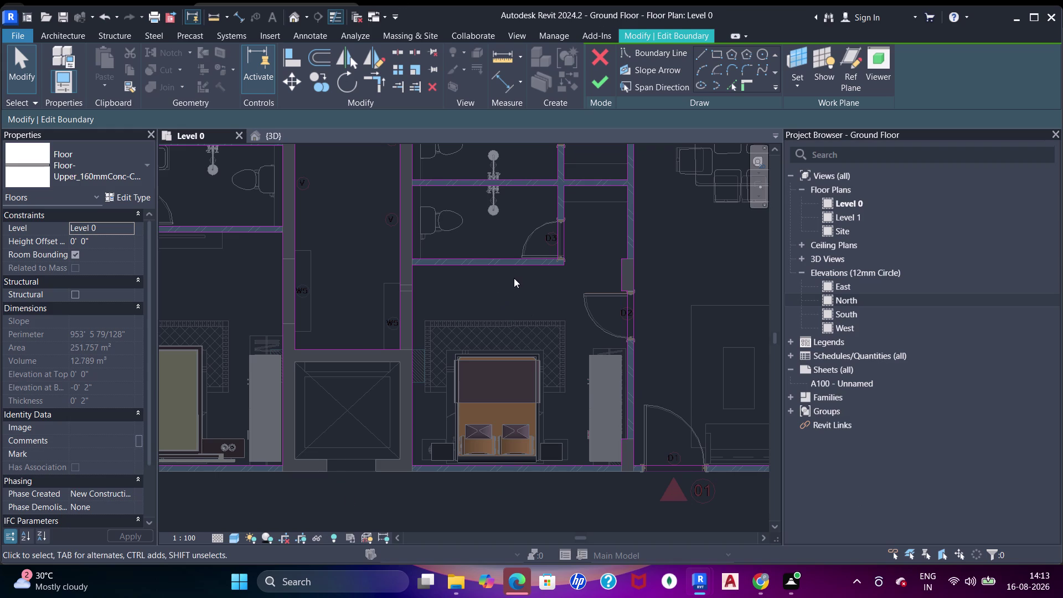
Choose the Rectangle boundary tool and start a rectangle at the bedroom wall corner.
scroll(down, 3)
middle_drag(519, 277, 517, 292)
scroll(up, 3)
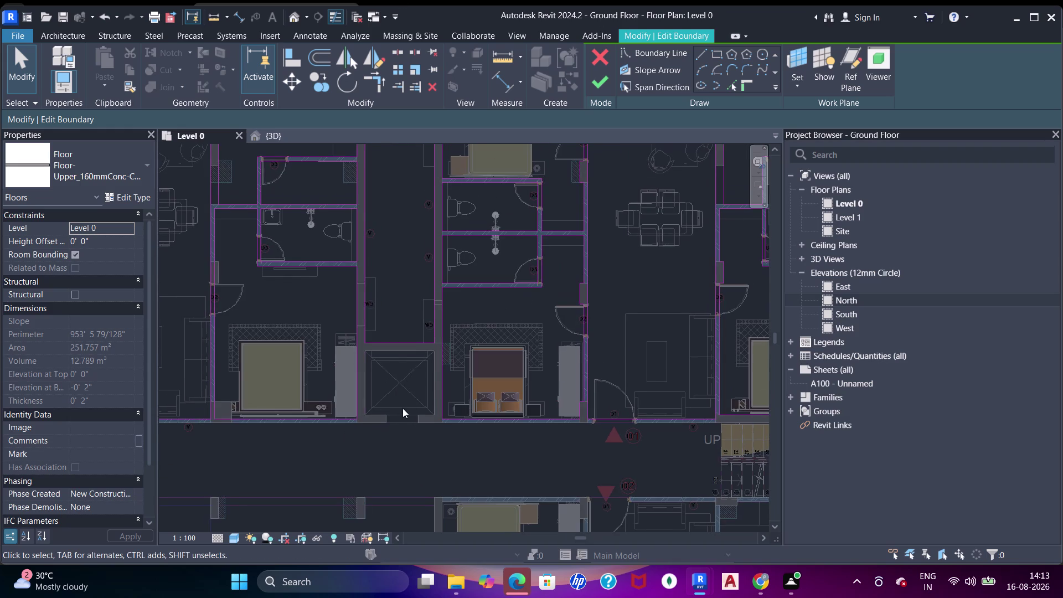
middle_drag(292, 289, 309, 300)
scroll(down, 3)
middle_drag(461, 282, 470, 181)
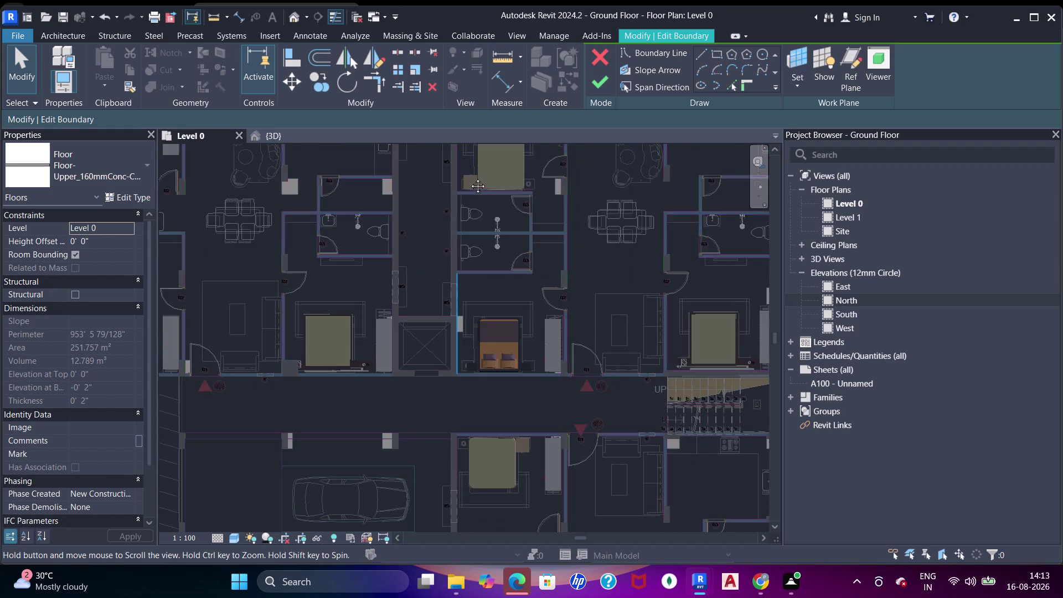
middle_drag(470, 182, 469, 177)
middle_drag(403, 358, 331, 222)
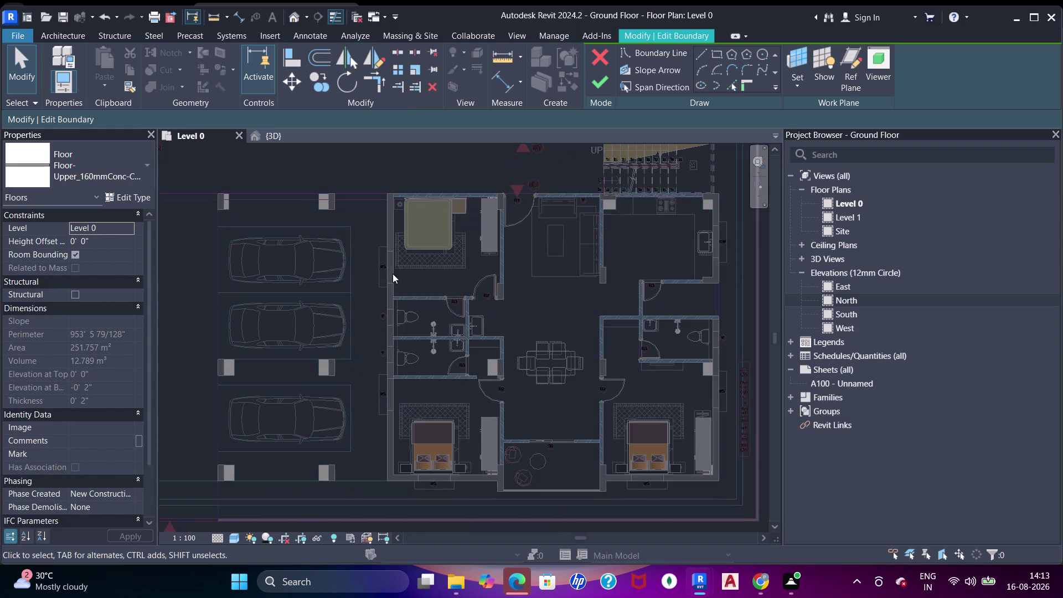
middle_drag(356, 284, 550, 283)
scroll(up, 3)
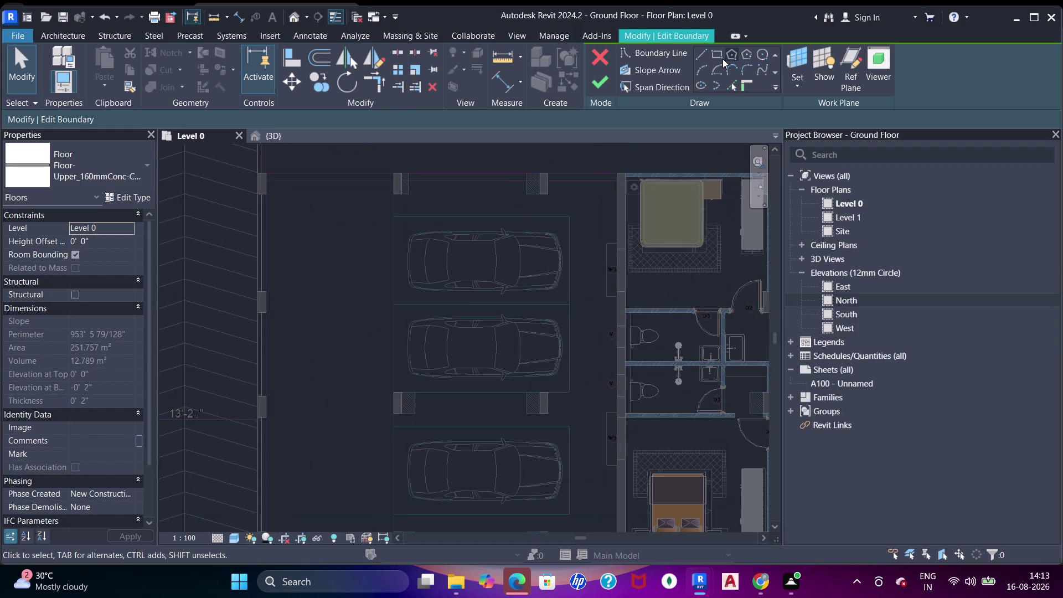
click(718, 57)
scroll(up, 3)
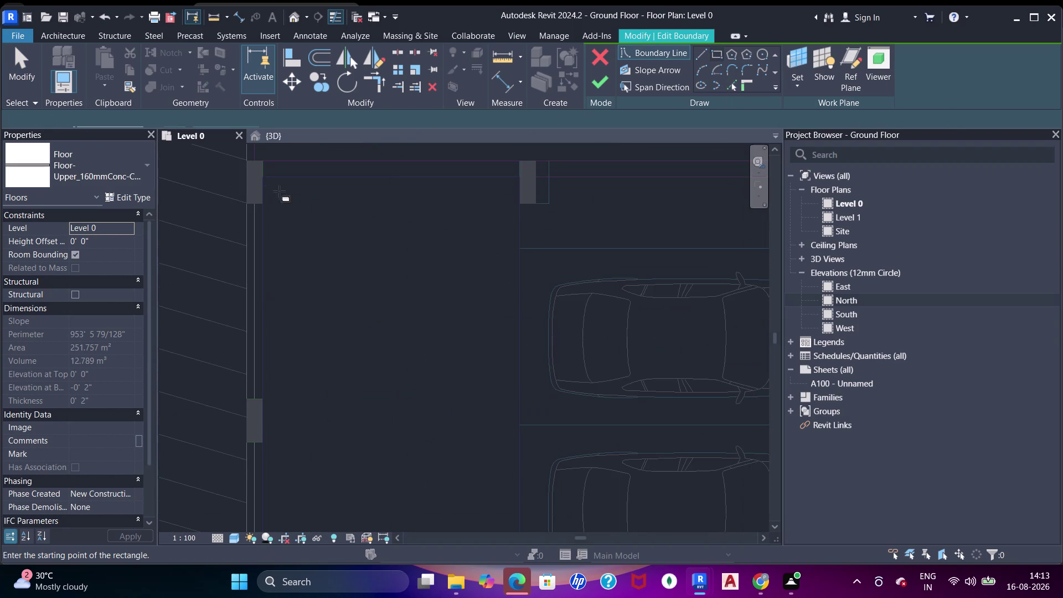
click(265, 176)
Finish that boundary rectangle at the wall endpoint beside the bed.
scroll(down, 3)
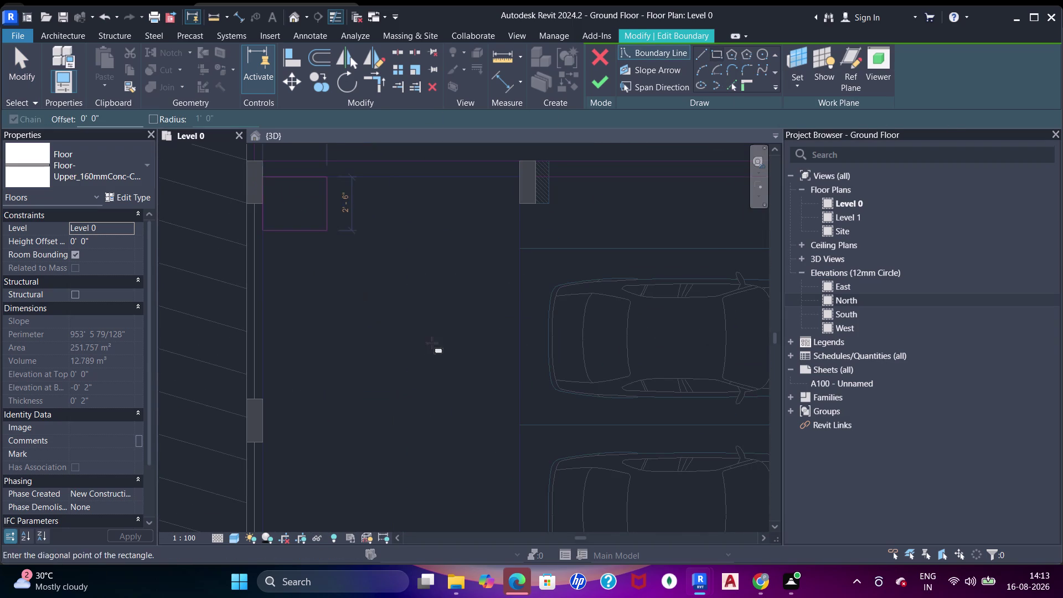
middle_drag(433, 344, 338, 234)
middle_drag(573, 384, 542, 259)
scroll(up, 3)
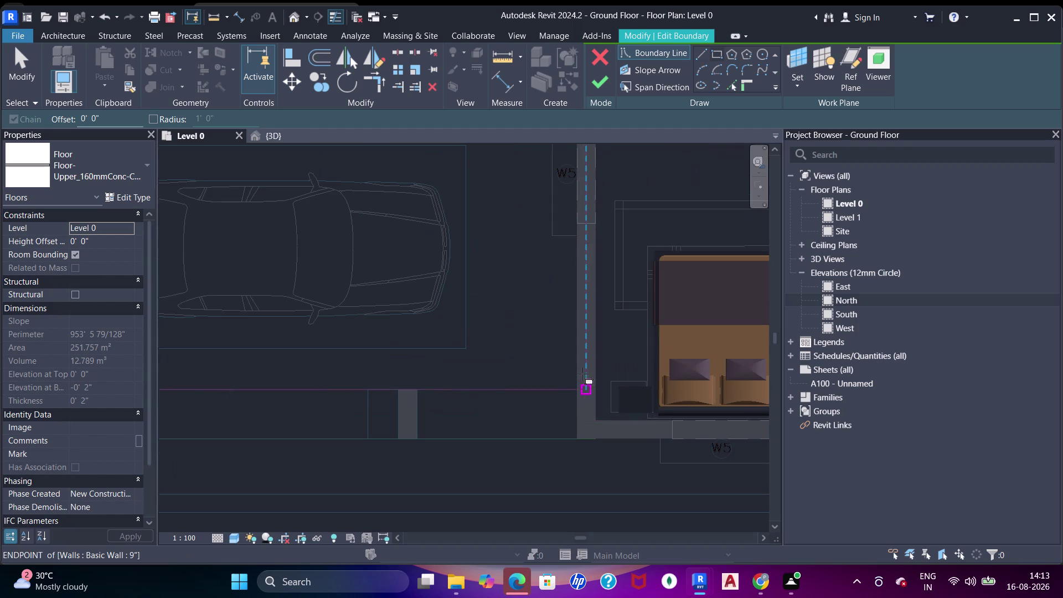
click(579, 434)
Start a second boundary rectangle at the upper bedroom's corner column midpoint.
scroll(down, 3)
middle_drag(589, 328, 420, 377)
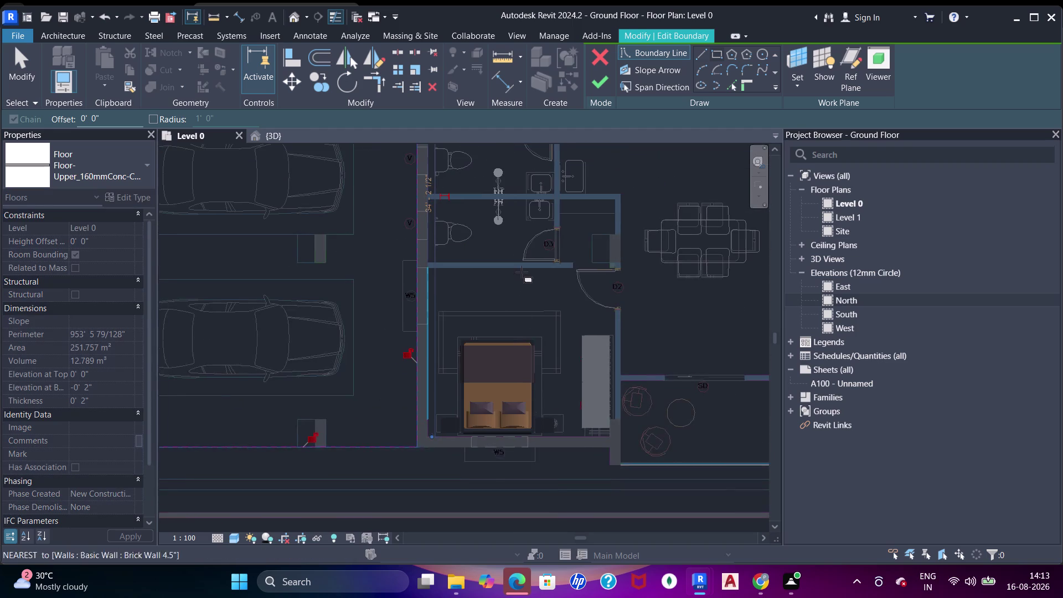
middle_drag(520, 281, 505, 357)
middle_drag(453, 226, 469, 313)
scroll(up, 3)
middle_drag(451, 218, 460, 266)
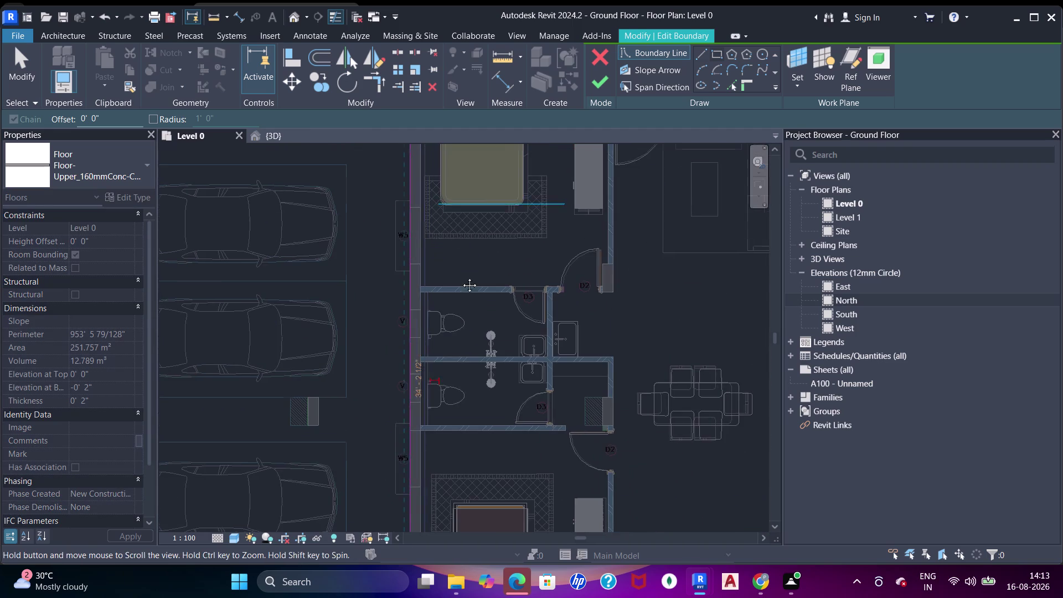
middle_drag(461, 266, 466, 340)
scroll(up, 3)
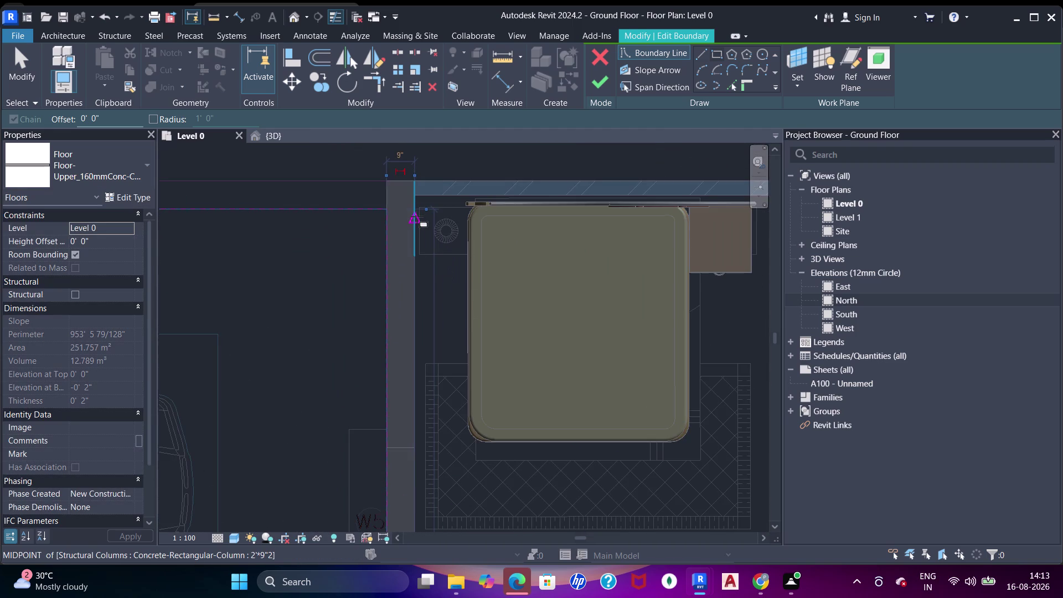
scroll(up, 3)
click(414, 169)
Close the second rectangle at the column beside door D2.
scroll(down, 3)
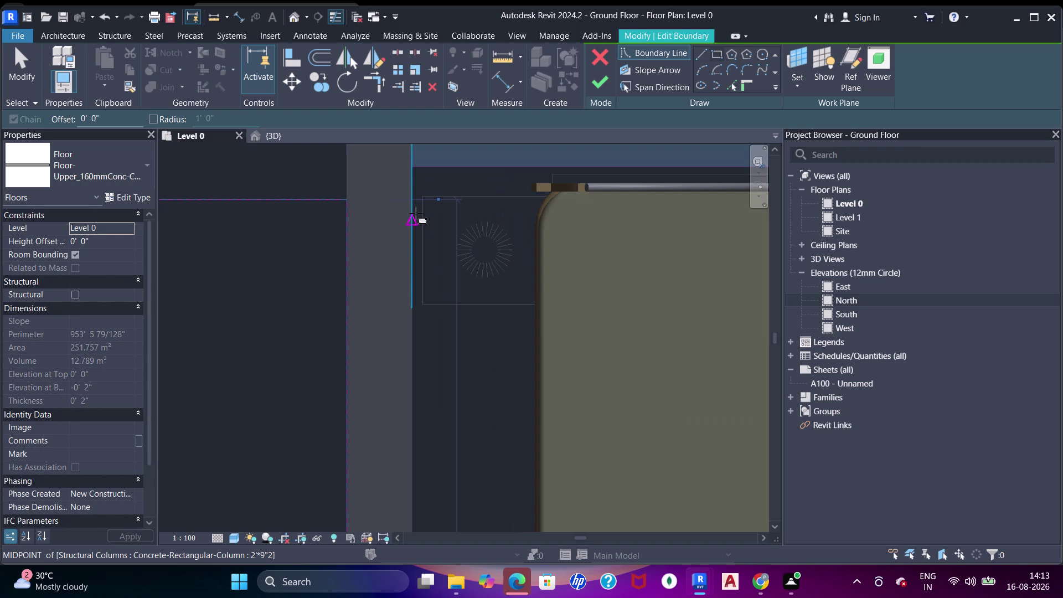
middle_drag(585, 387, 492, 282)
scroll(down, 3)
middle_drag(609, 399, 479, 245)
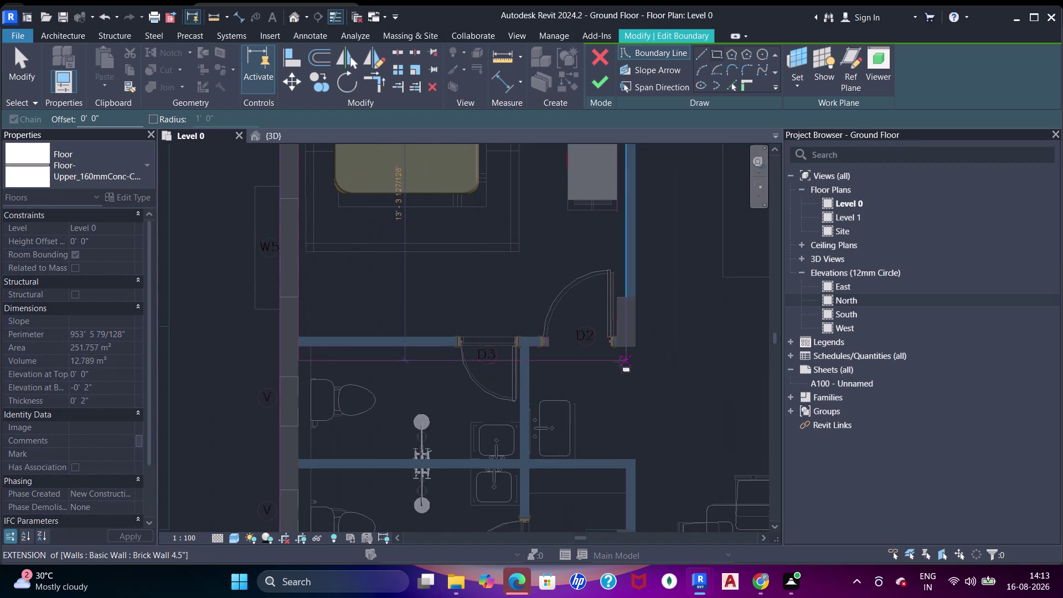
scroll(up, 3)
scroll(up, 3)
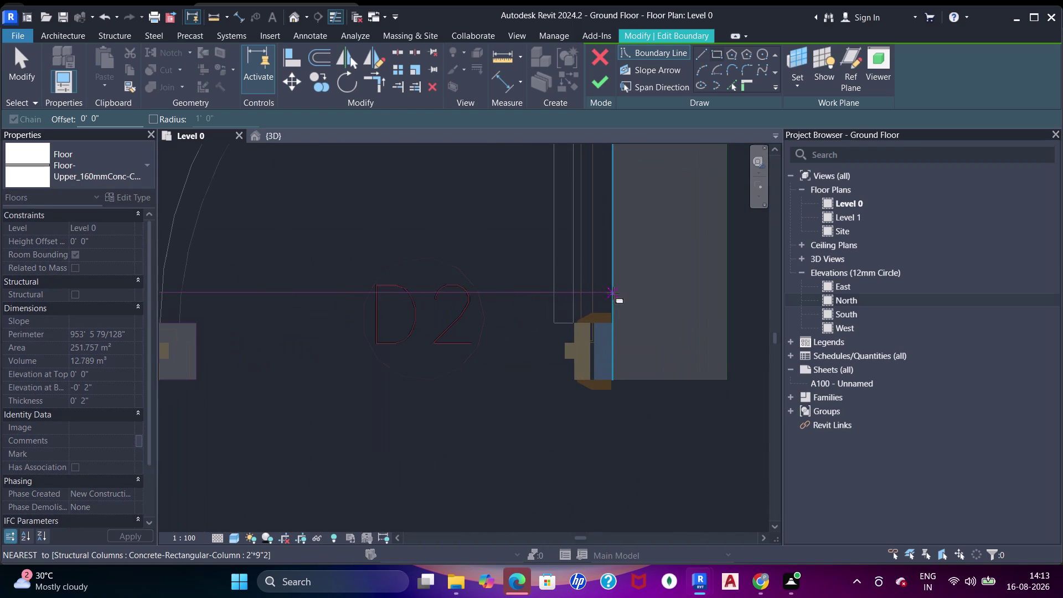
click(611, 323)
scroll(up, 3)
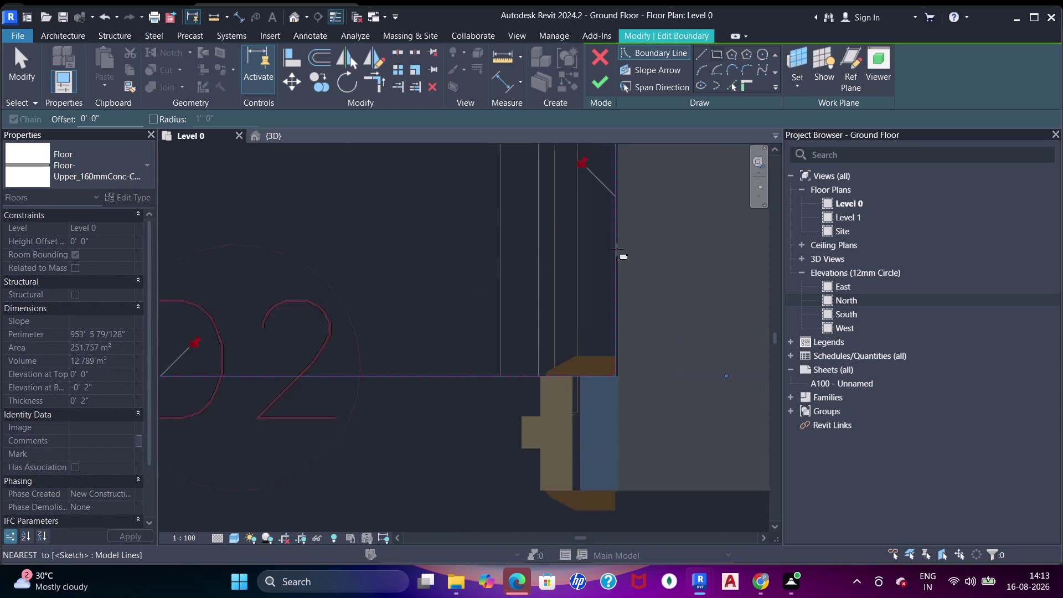
scroll(up, 3)
scroll(down, 3)
middle_drag(653, 187, 618, 375)
scroll(up, 3)
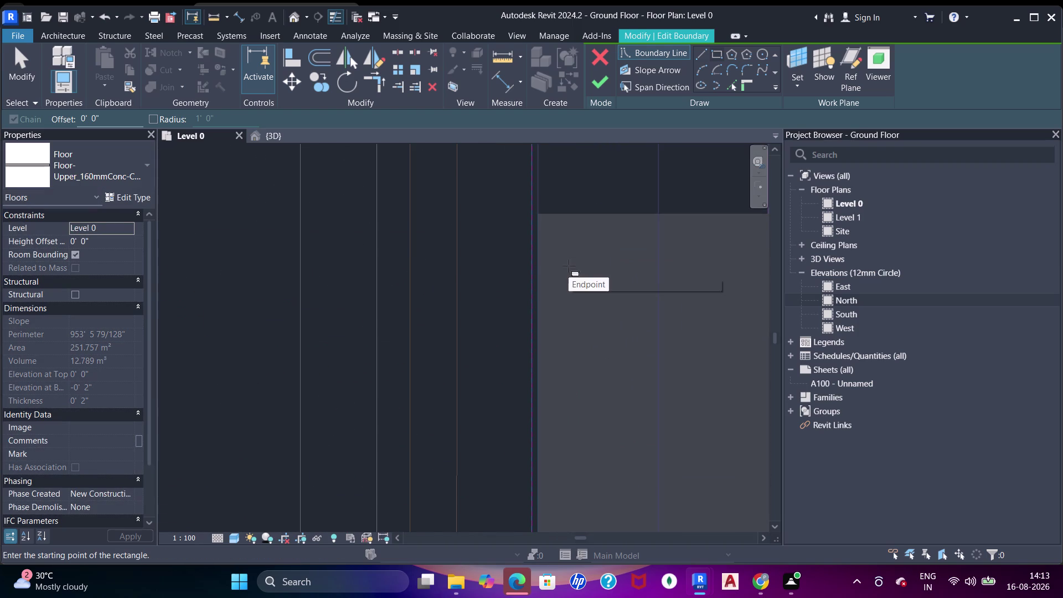
Align a boundary sketch line to the nearby column face.
key(a)
key(a)
key(a)
click(540, 256)
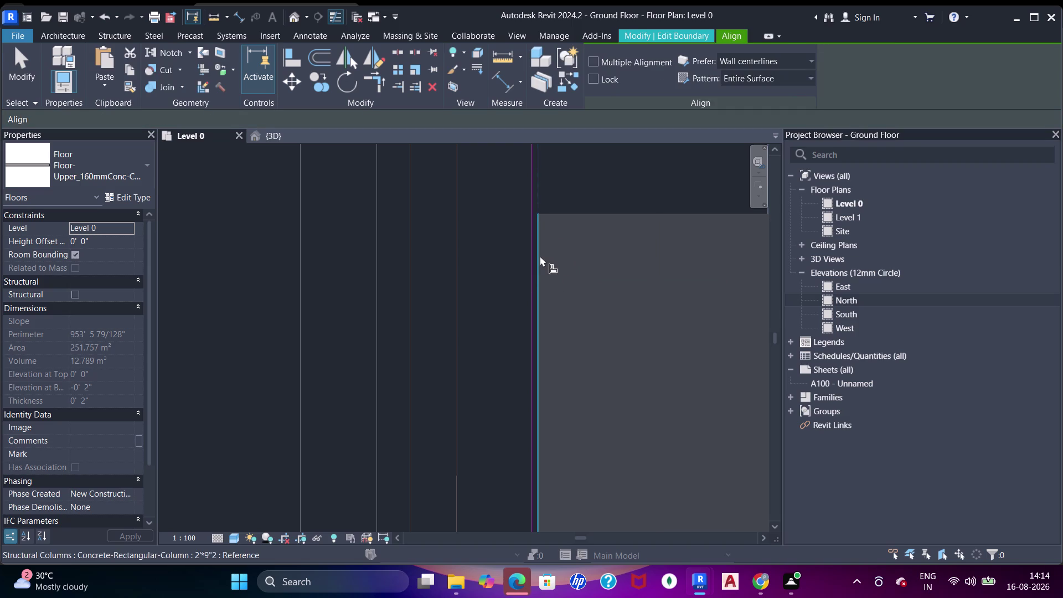
key(a)
click(530, 261)
scroll(down, 3)
middle_click(543, 261)
key(Escape)
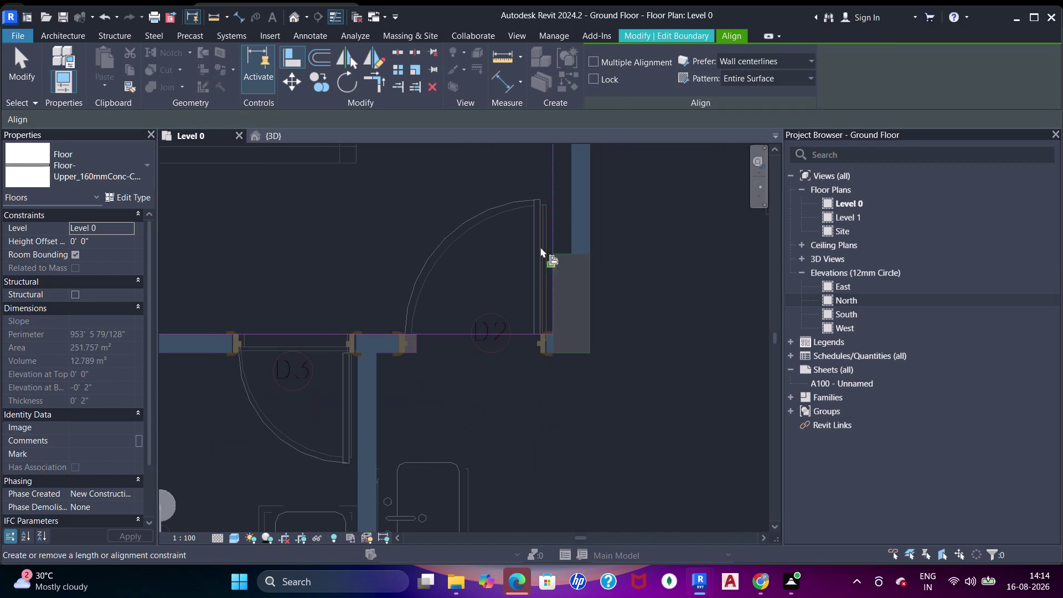
scroll(down, 3)
key(Escape)
key(Escape)
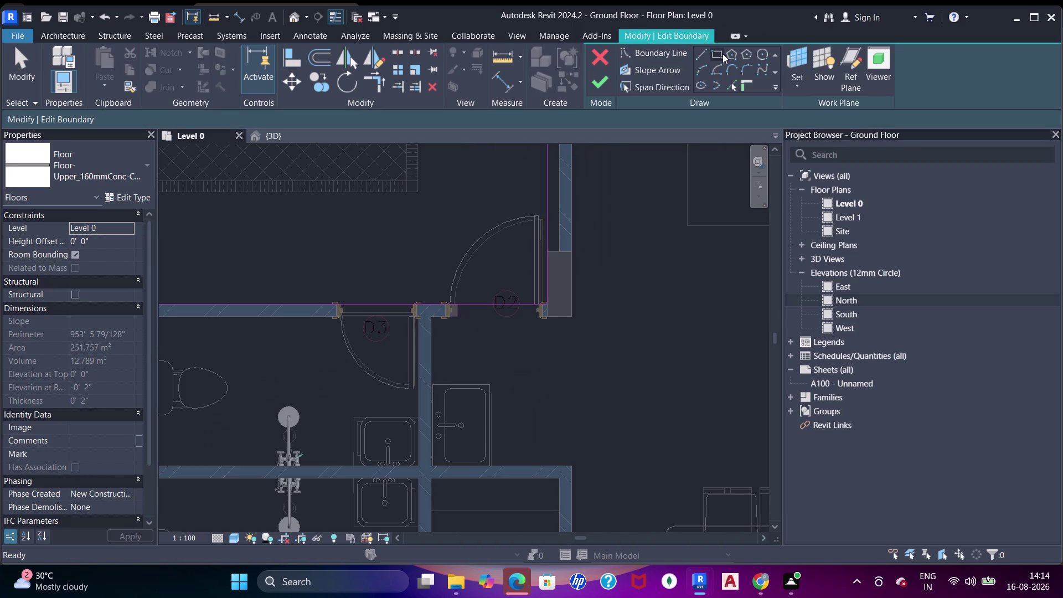
Start a new boundary rectangle at door D1's frame endpoint.
click(723, 54)
scroll(down, 3)
middle_drag(578, 233, 448, 329)
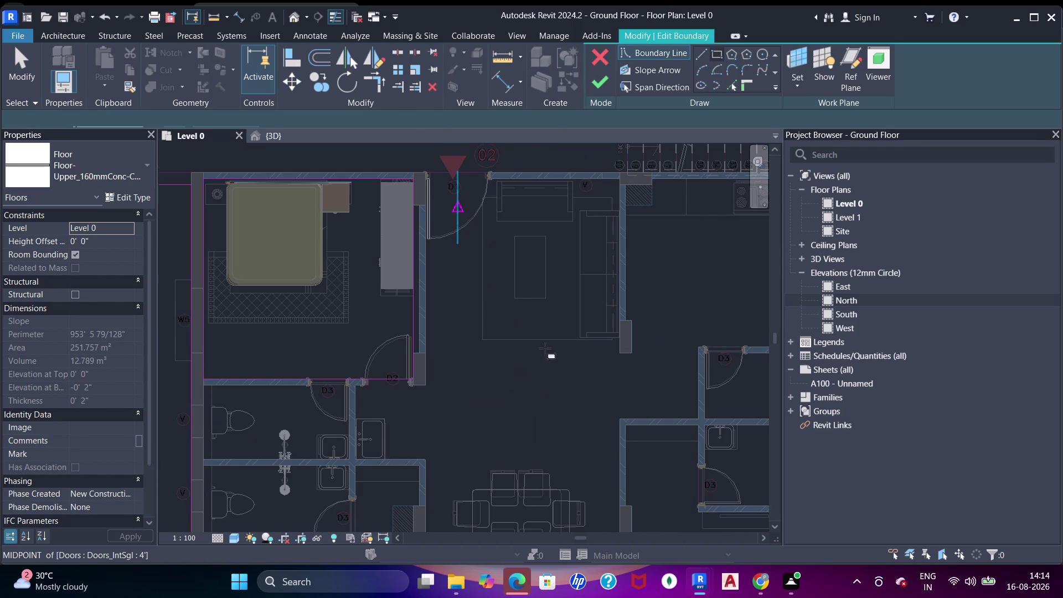
scroll(up, 3)
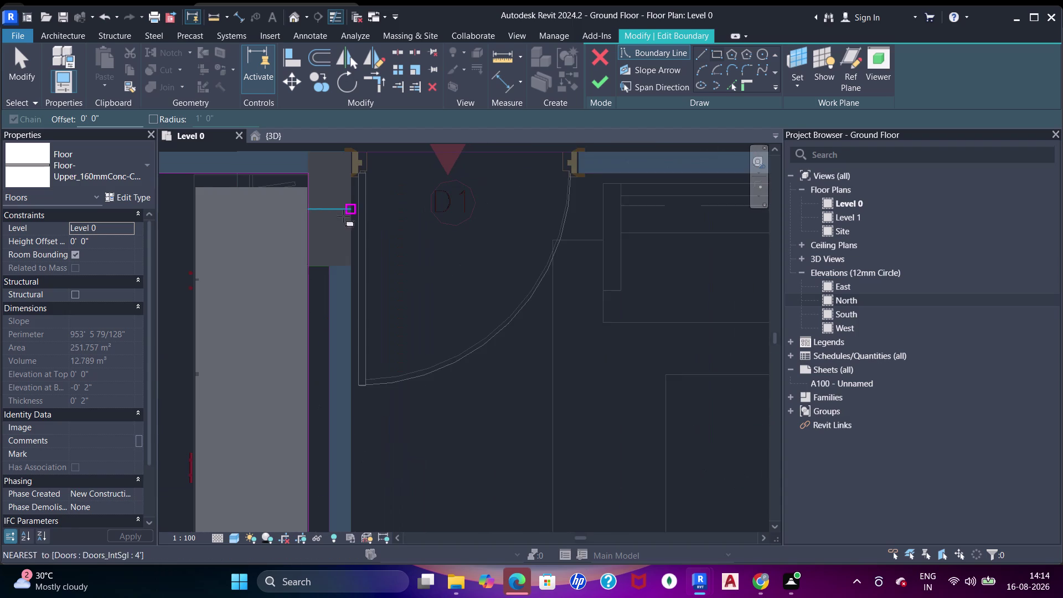
scroll(up, 3)
middle_drag(370, 206, 370, 273)
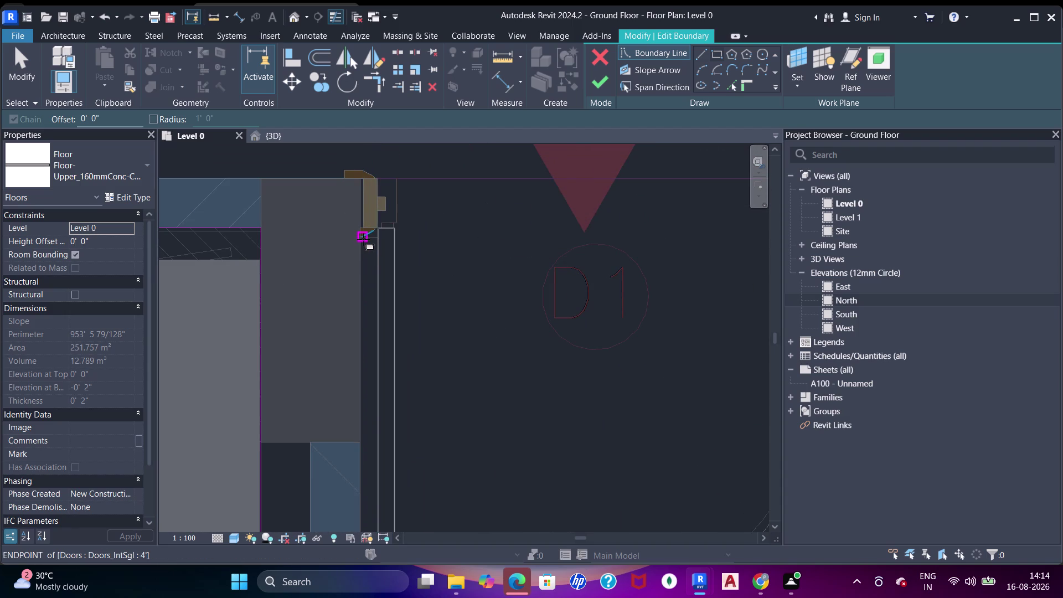
click(364, 238)
Finish the D1 rectangle at the wall endpoint above the SD door.
scroll(down, 3)
middle_drag(582, 334, 433, 254)
middle_drag(680, 384, 506, 297)
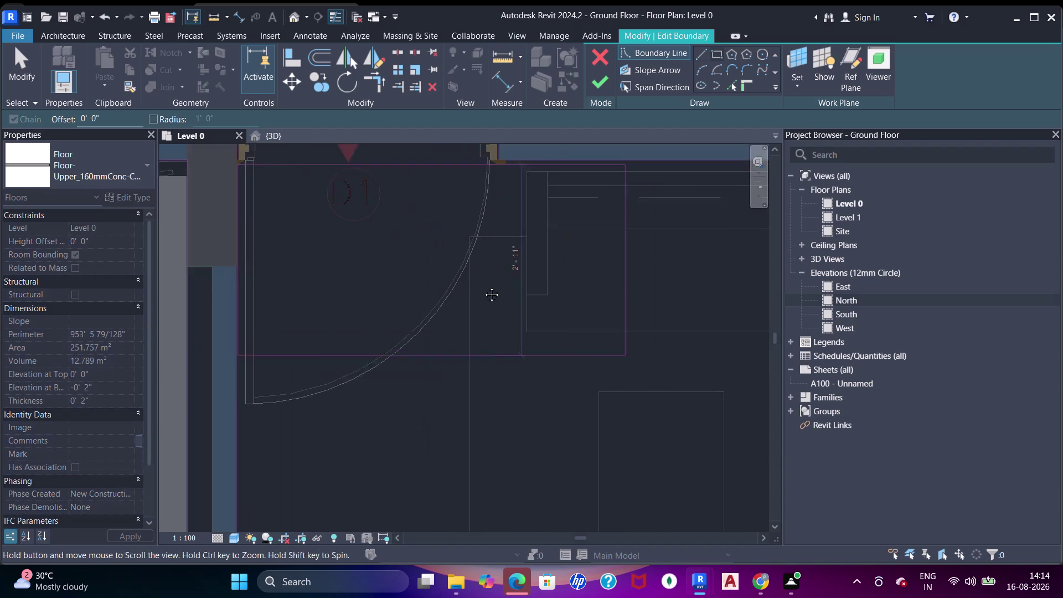
middle_drag(507, 297, 482, 285)
scroll(down, 3)
middle_drag(599, 343, 517, 214)
middle_drag(651, 374, 640, 234)
scroll(down, 3)
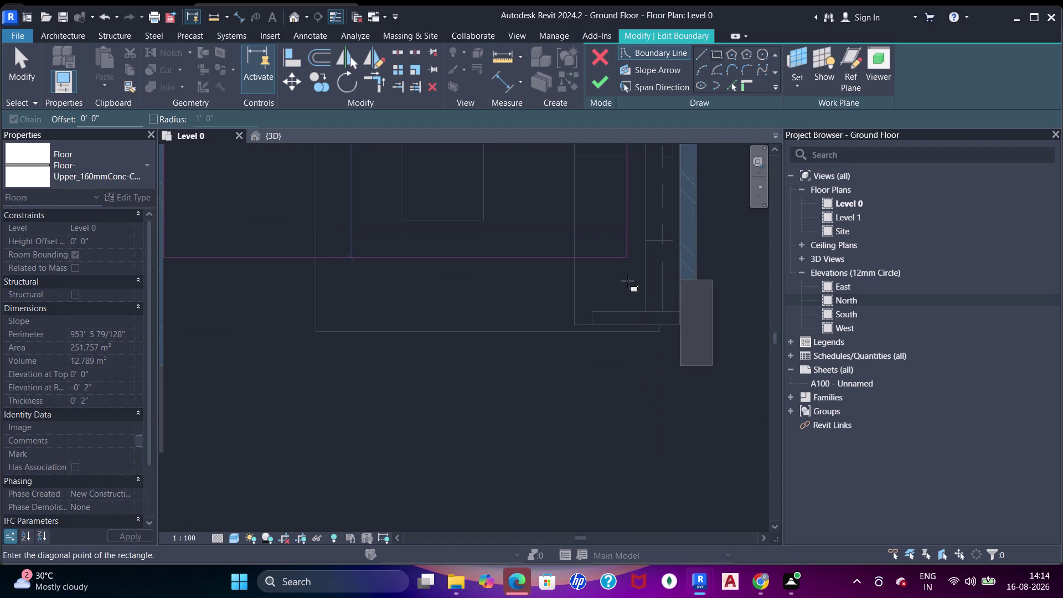
scroll(down, 3)
middle_drag(638, 327, 654, 174)
middle_drag(687, 402, 639, 221)
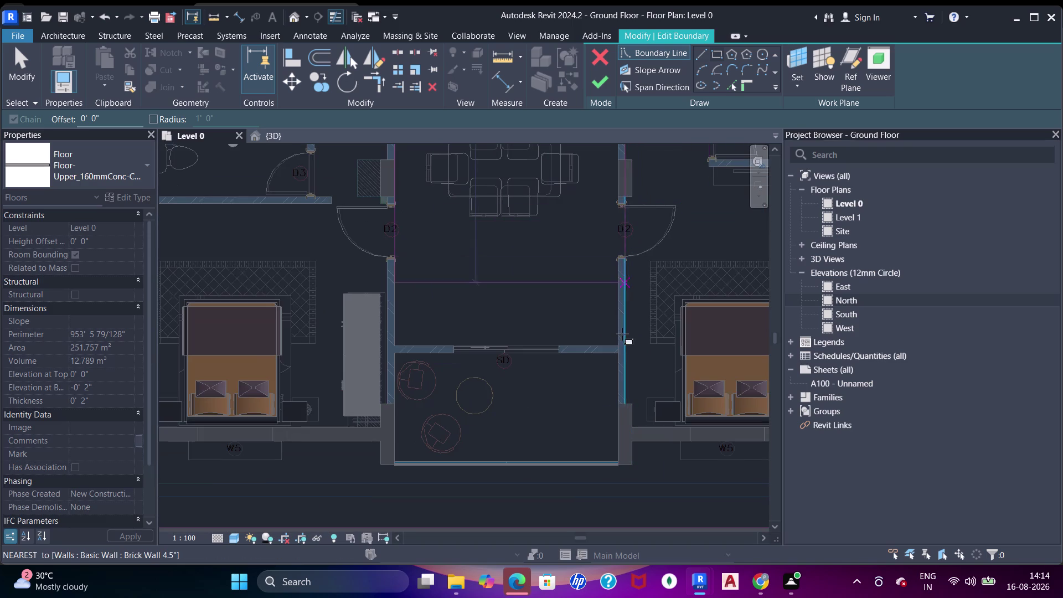
scroll(up, 3)
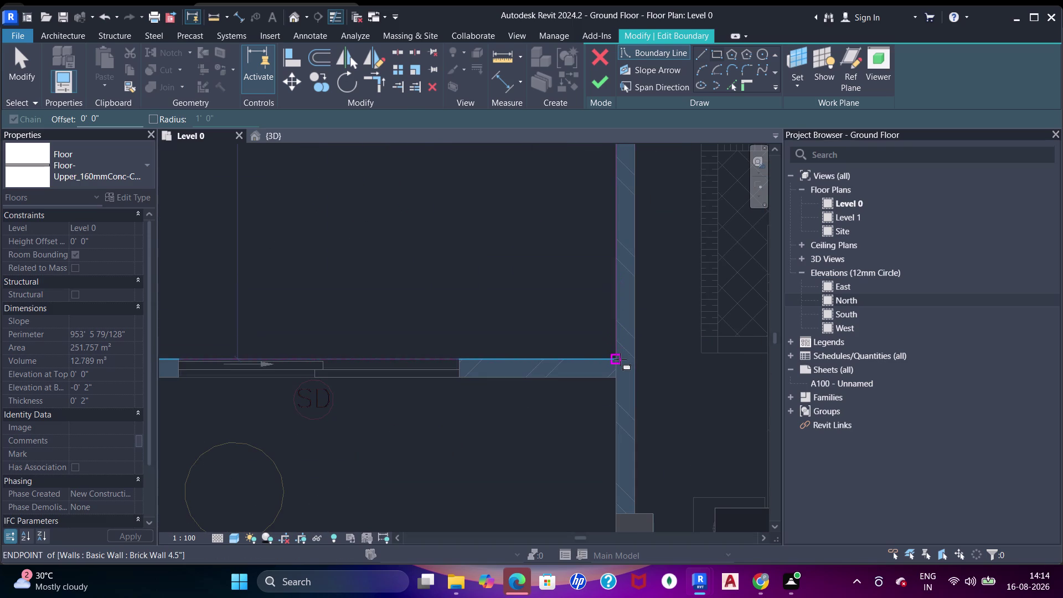
click(620, 359)
Align the boundary line onto the wall face beside door D1.
scroll(down, 3)
middle_drag(574, 246, 593, 409)
scroll(down, 3)
middle_drag(574, 228, 561, 387)
middle_drag(529, 232, 529, 293)
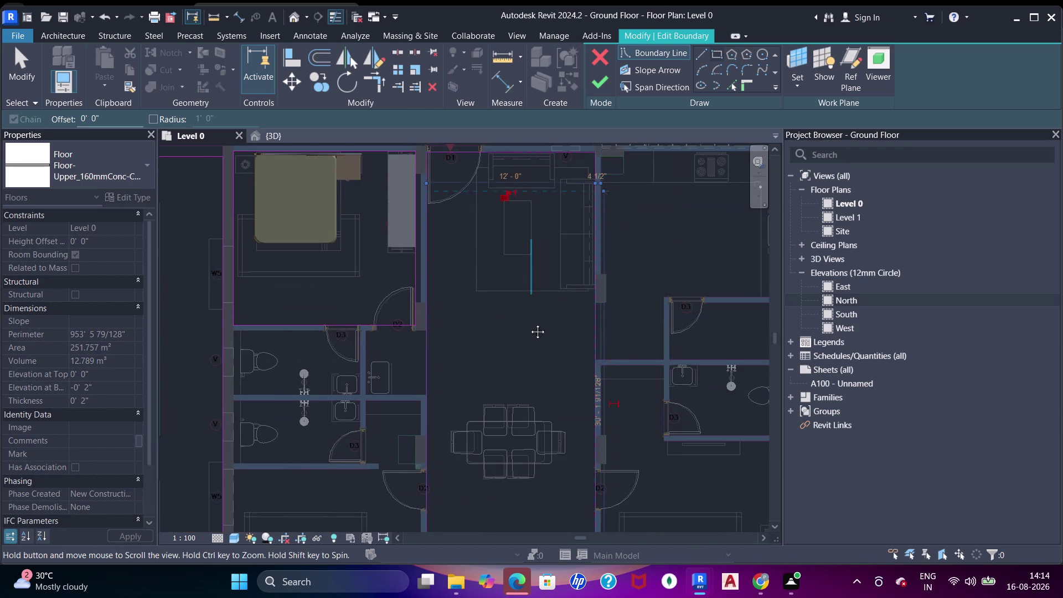
middle_drag(530, 293, 542, 375)
scroll(up, 3)
middle_drag(467, 252, 478, 279)
middle_drag(517, 384, 497, 267)
key(Escape)
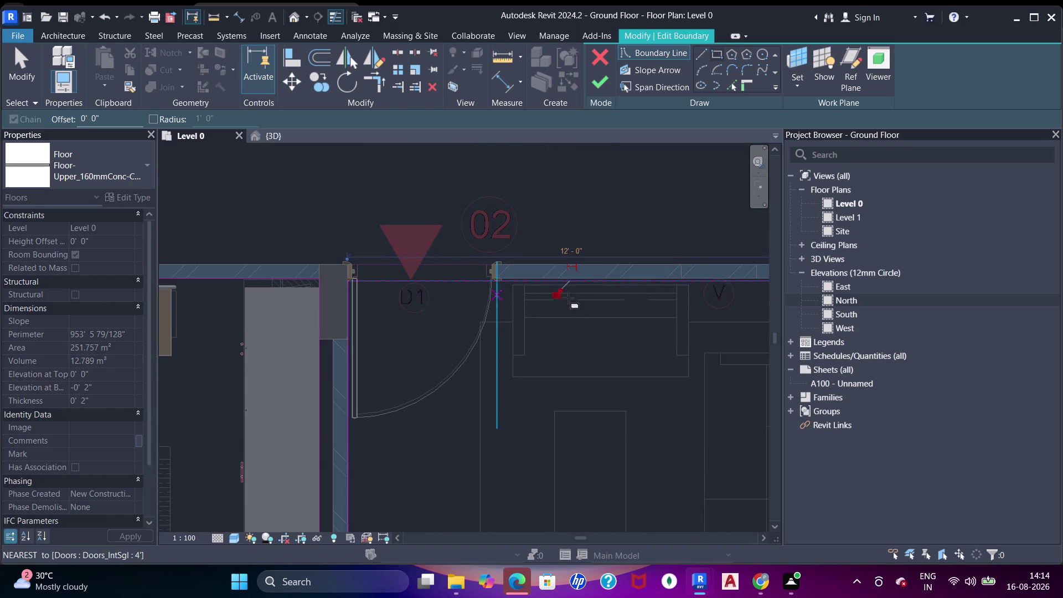
key(Escape)
key(Escape)
scroll(up, 3)
key(a)
key(a)
key(a)
click(542, 280)
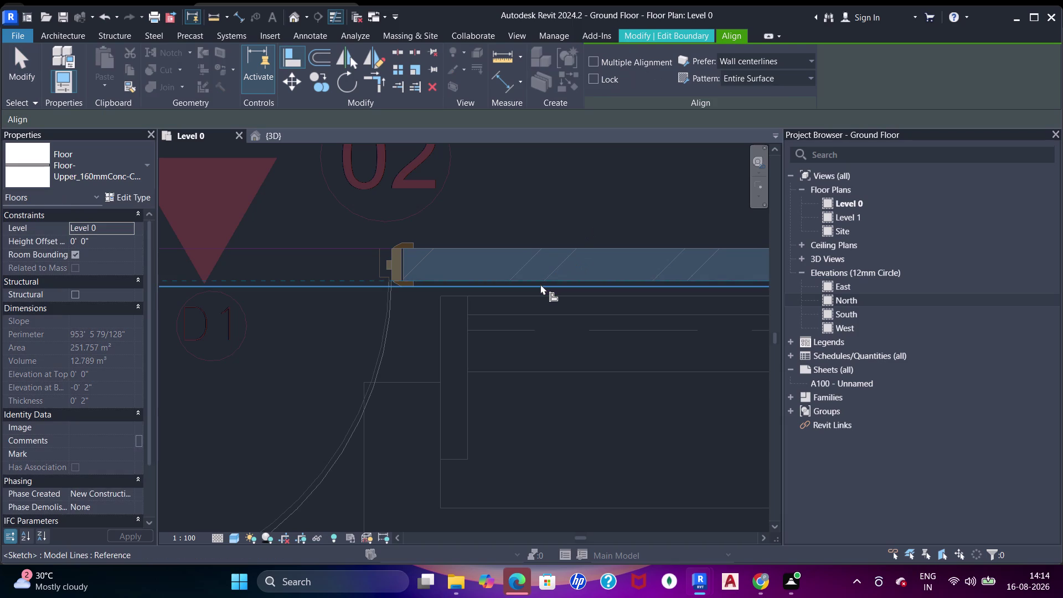
click(540, 284)
Bring both lower bedrooms into view and return to rectangle boundary sketching.
scroll(down, 3)
middle_drag(550, 263, 451, 198)
scroll(up, 3)
scroll(down, 3)
middle_drag(538, 292, 536, 214)
middle_drag(553, 370, 551, 175)
key(Escape)
key(Escape)
key(Escape)
click(717, 57)
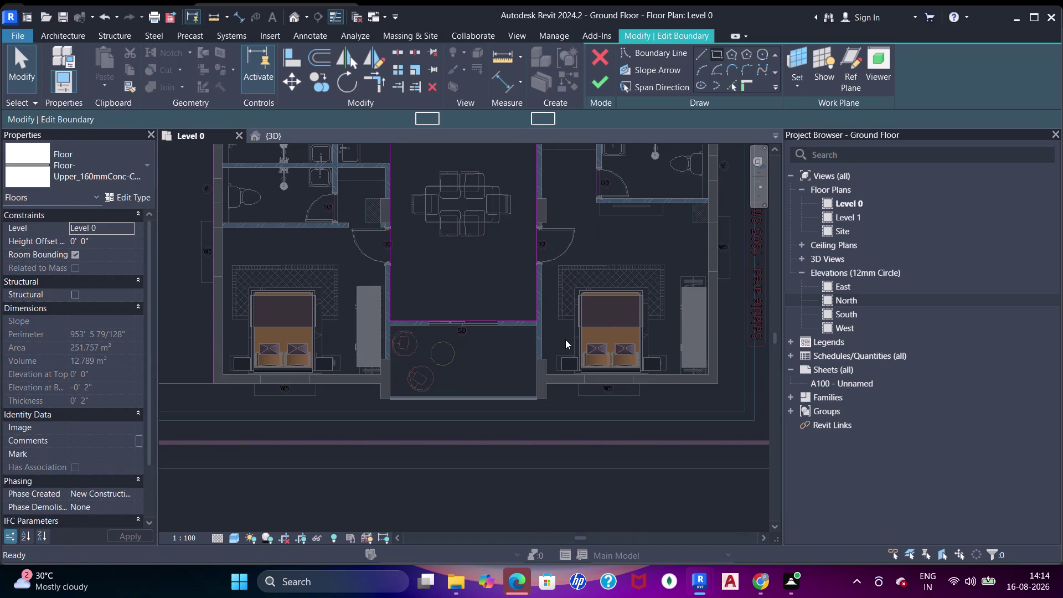
Continue the floor boundary rectangle toward the bedroom, then cancel it unfinished.
scroll(up, 3)
click(456, 337)
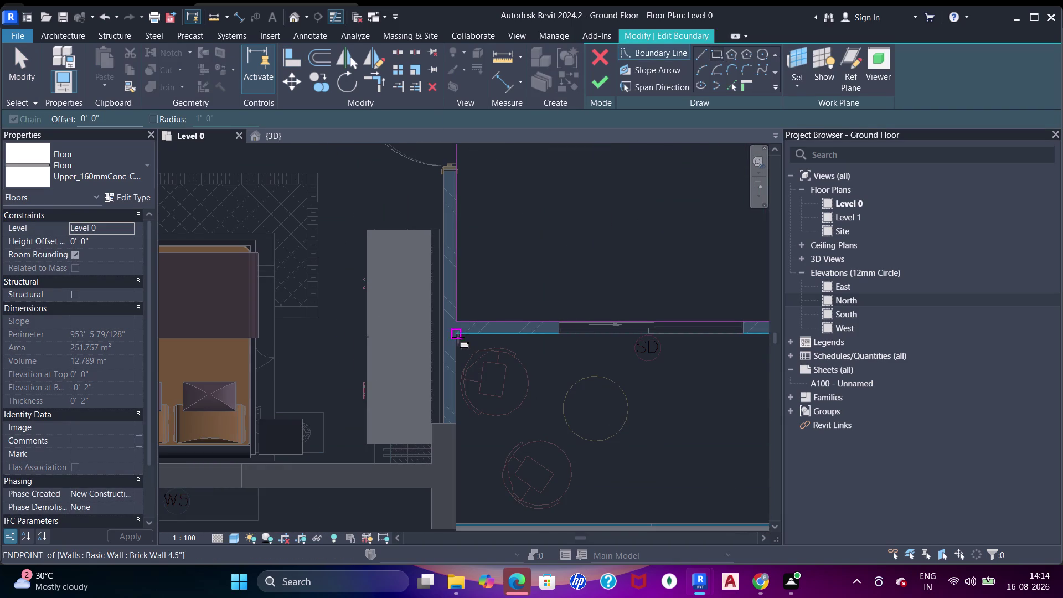
scroll(down, 3)
middle_drag(594, 391, 441, 294)
scroll(up, 3)
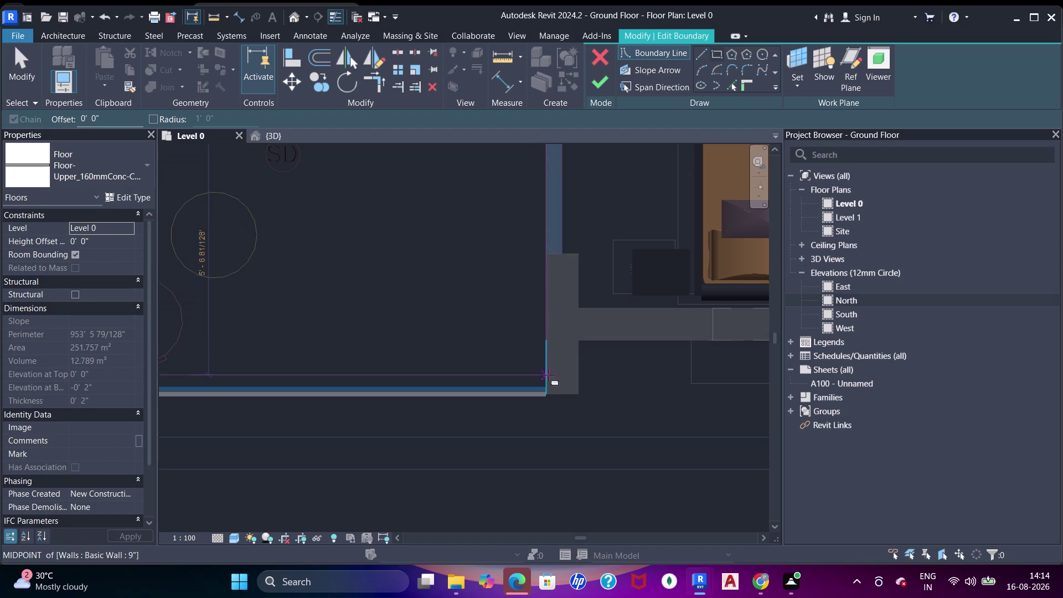
click(548, 382)
scroll(down, 3)
middle_drag(564, 263, 460, 394)
middle_drag(502, 254, 488, 288)
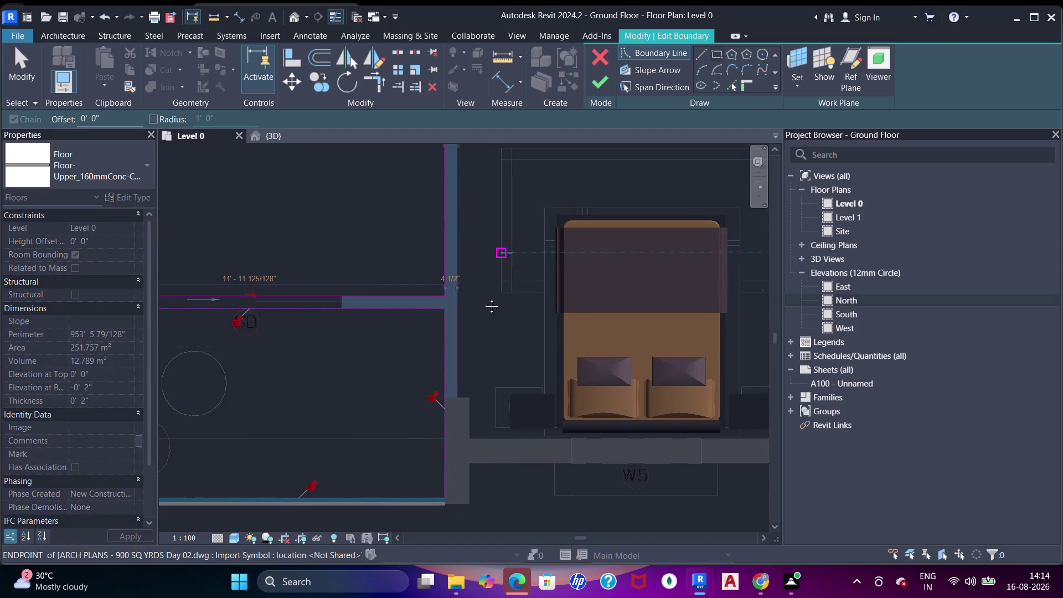
middle_drag(487, 287, 472, 324)
scroll(down, 3)
middle_drag(490, 277, 462, 396)
key(Escape)
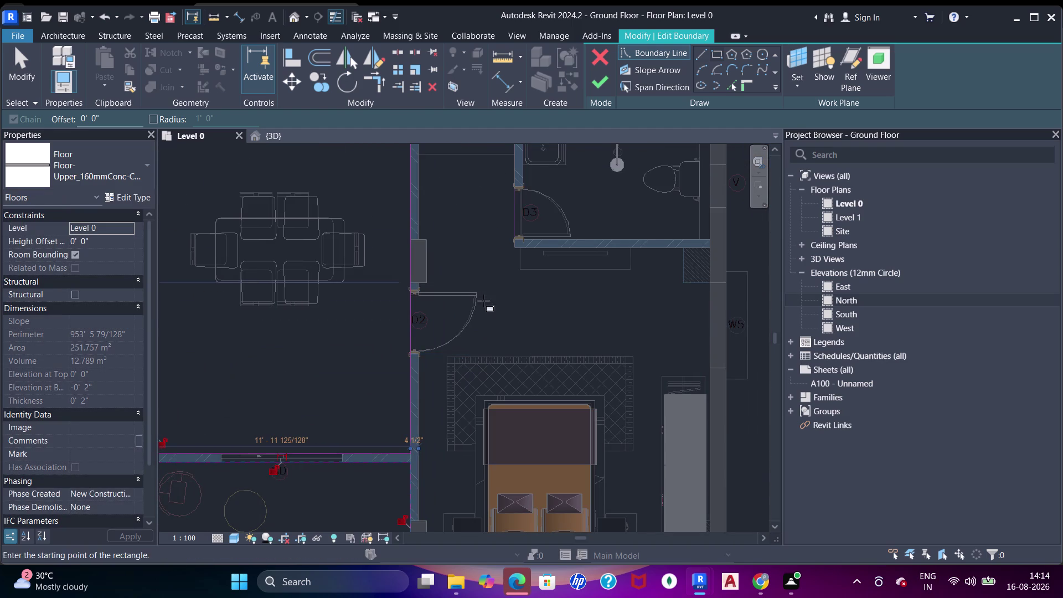
Sketch a boundary rectangle from the bathroom sink corner to the lower bathroom wall end.
middle_drag(485, 277, 466, 382)
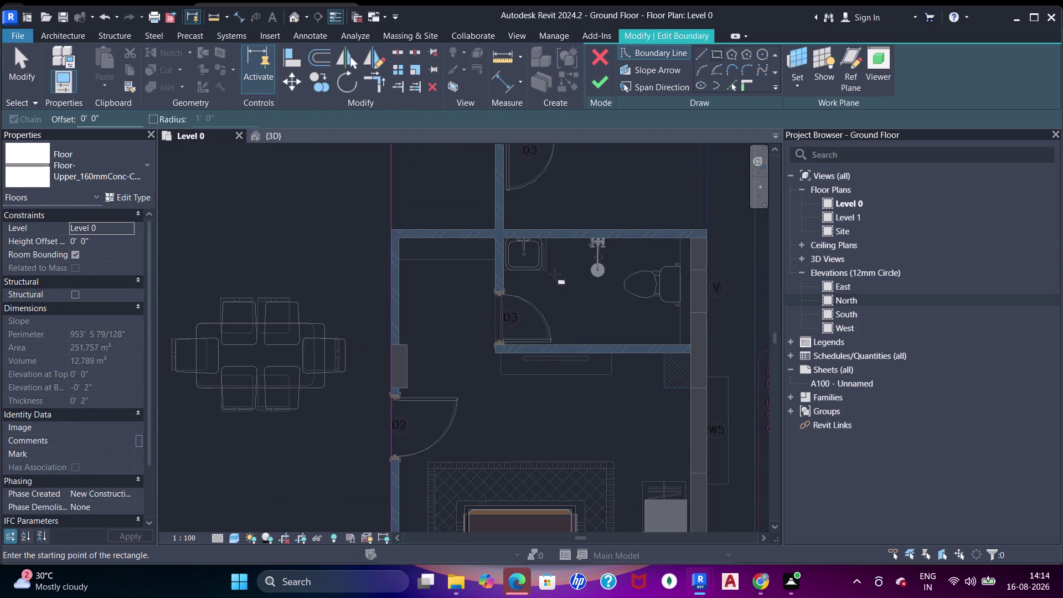
scroll(up, 3)
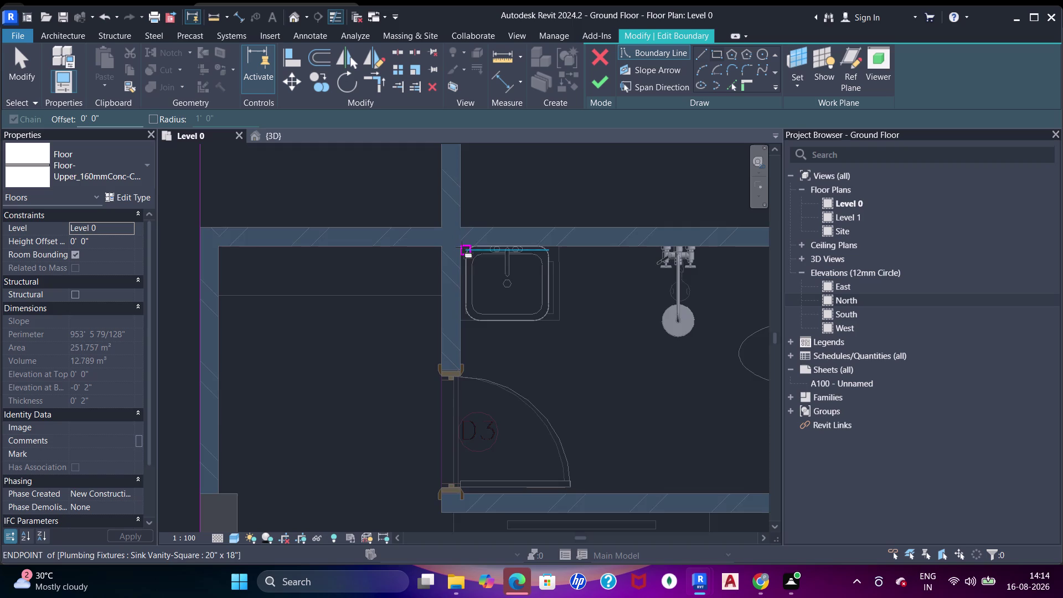
scroll(up, 3)
click(458, 246)
scroll(down, 3)
middle_drag(612, 333, 438, 241)
middle_drag(598, 351, 481, 268)
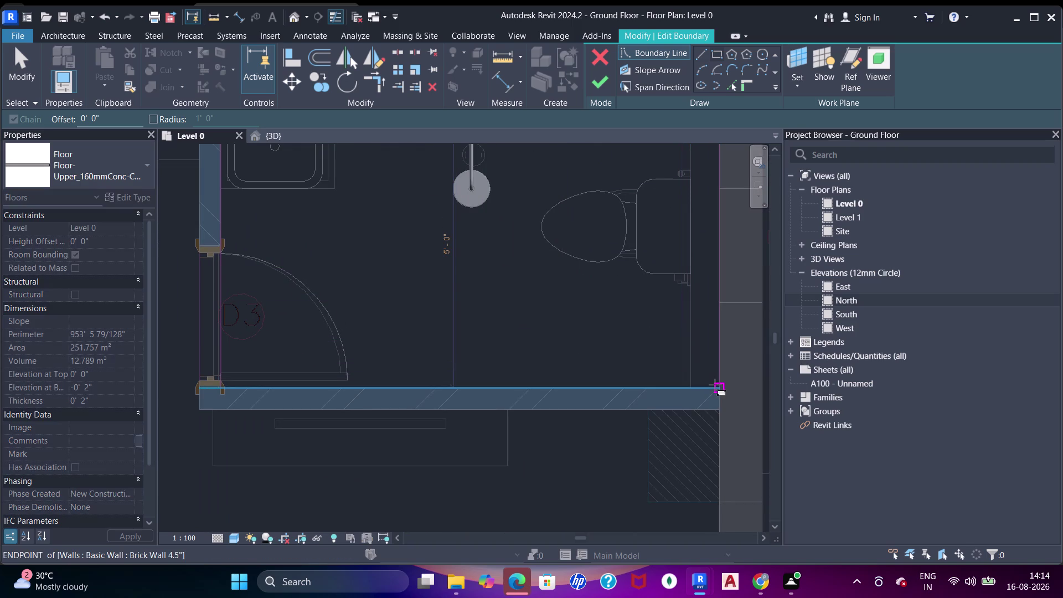
click(715, 385)
scroll(down, 3)
middle_drag(520, 299, 526, 300)
key(Escape)
Place boundary points on the bedroom wall and beside the bathroom wall.
middle_drag(565, 343, 546, 183)
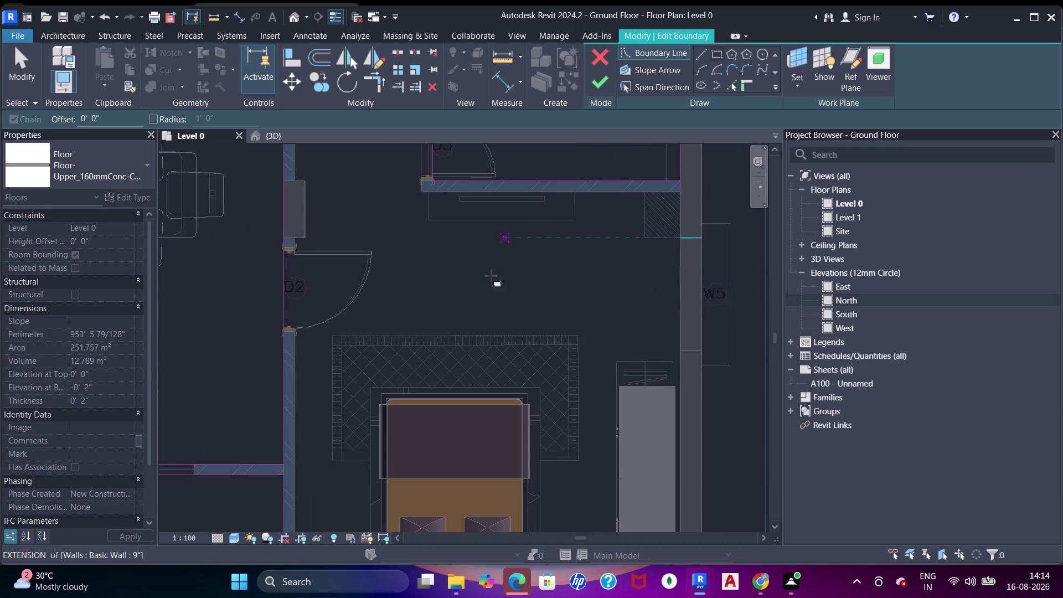
middle_drag(504, 341, 532, 181)
scroll(up, 3)
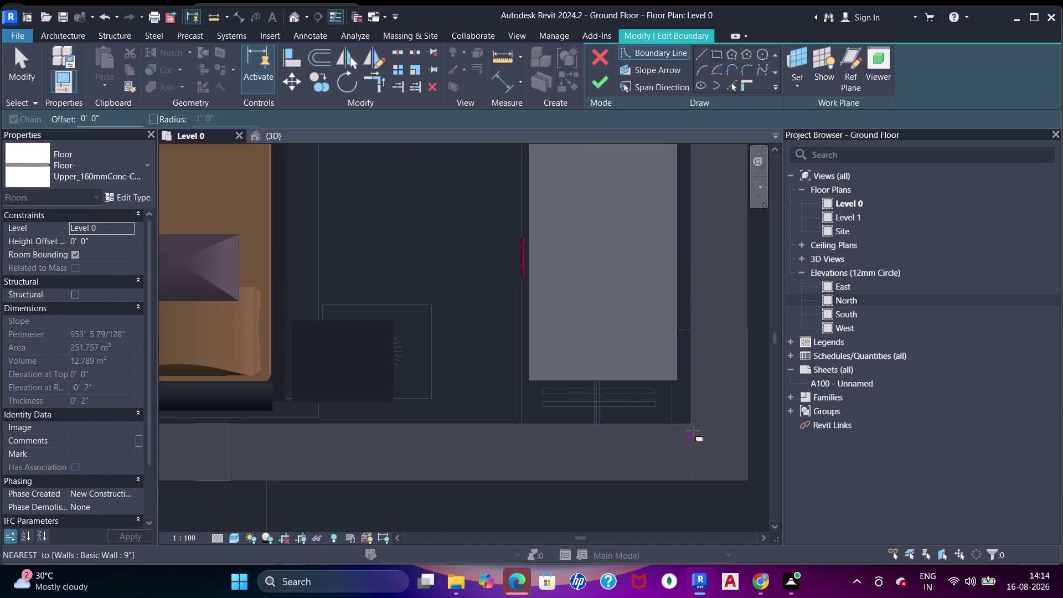
click(692, 427)
scroll(down, 3)
middle_drag(593, 316, 669, 422)
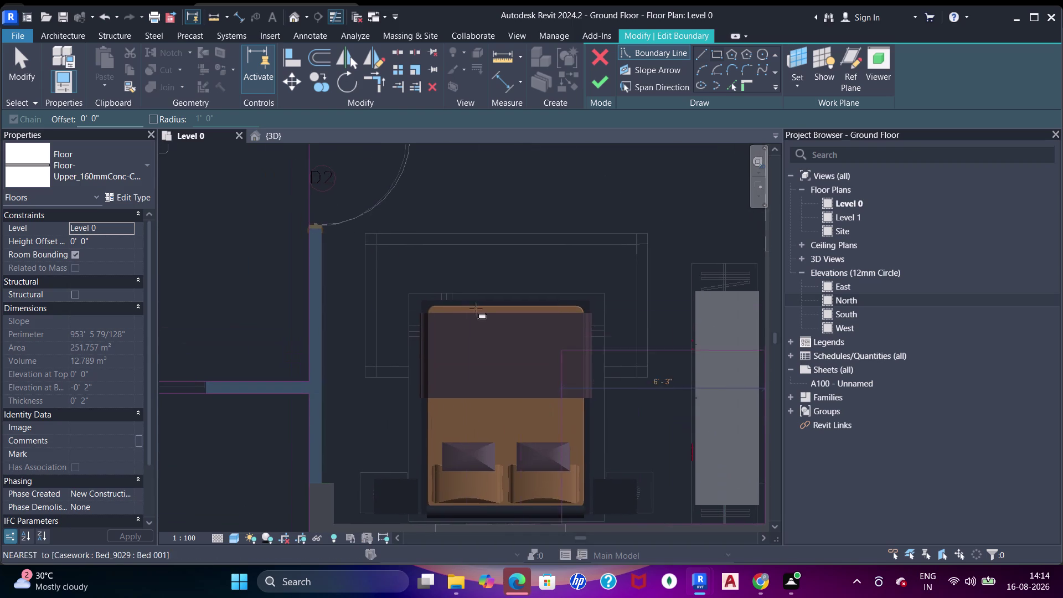
middle_drag(373, 197, 415, 392)
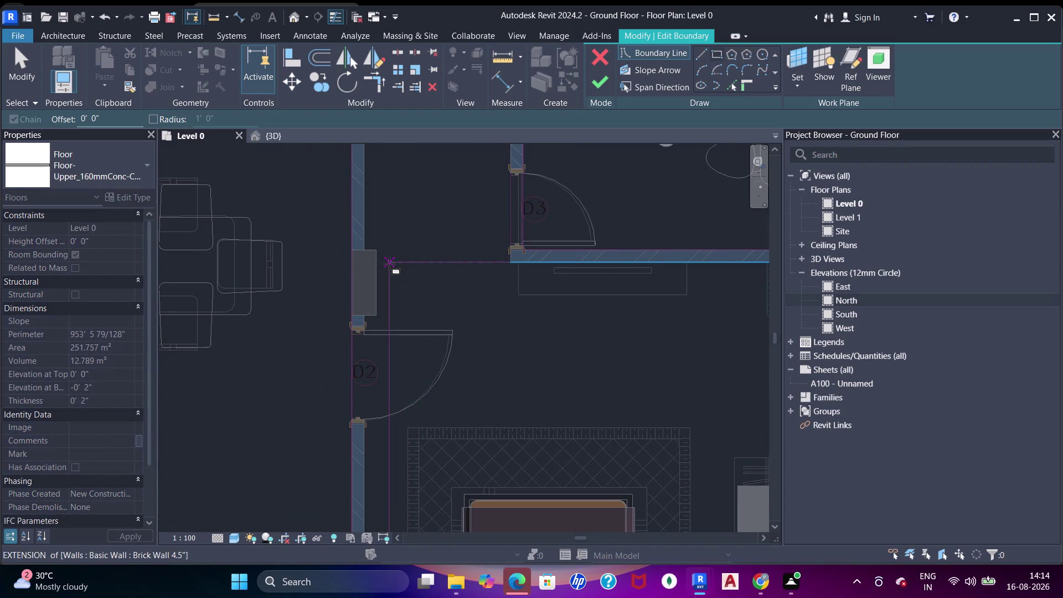
click(389, 264)
middle_drag(440, 223, 444, 265)
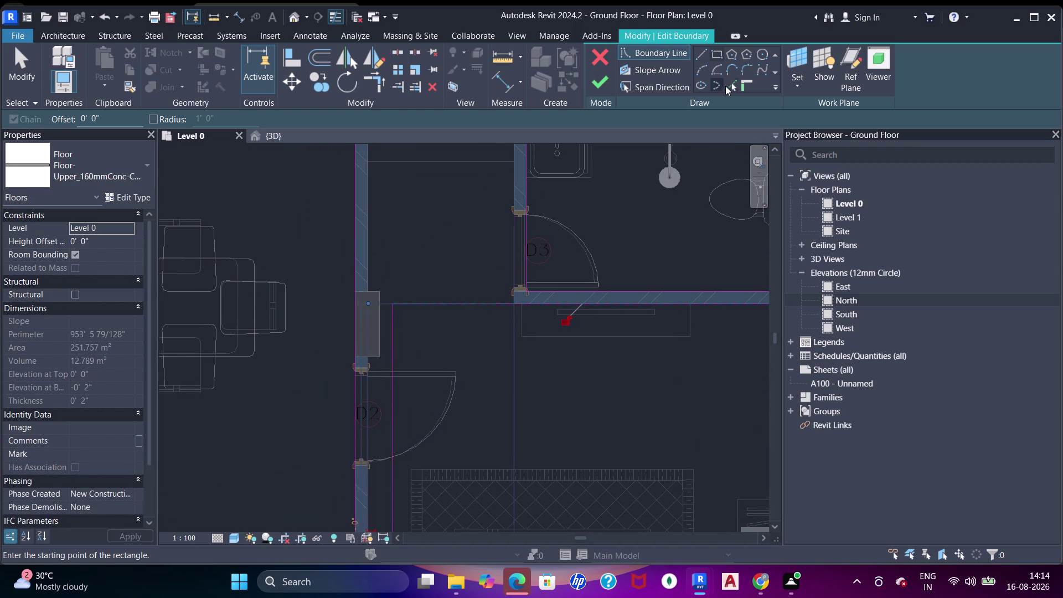
Pick the bathroom walls and the top brick wall as floor boundary edges.
click(726, 86)
middle_drag(422, 243, 424, 311)
click(381, 267)
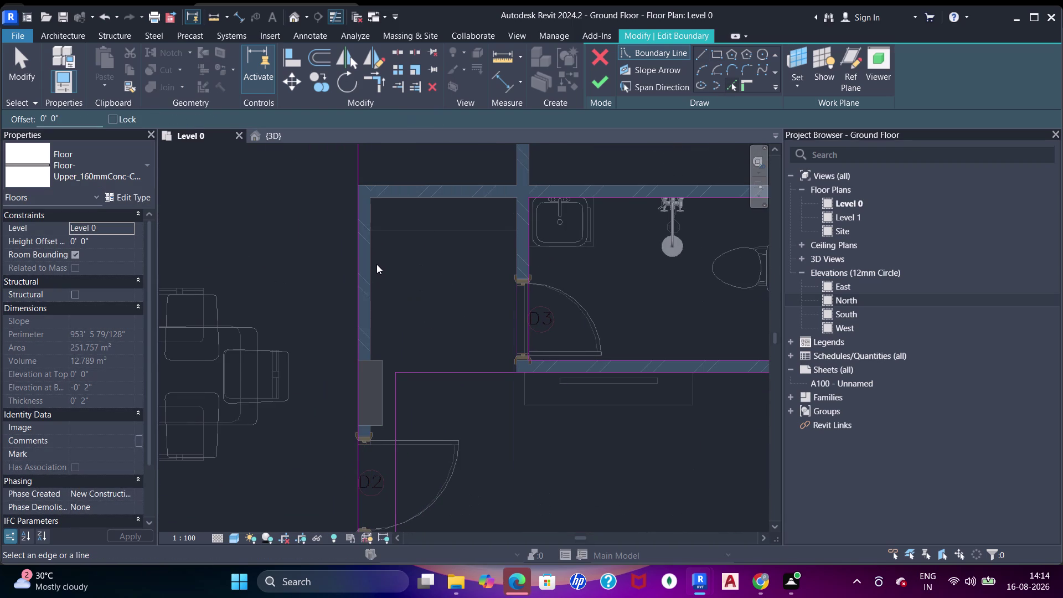
click(372, 260)
click(409, 204)
click(413, 201)
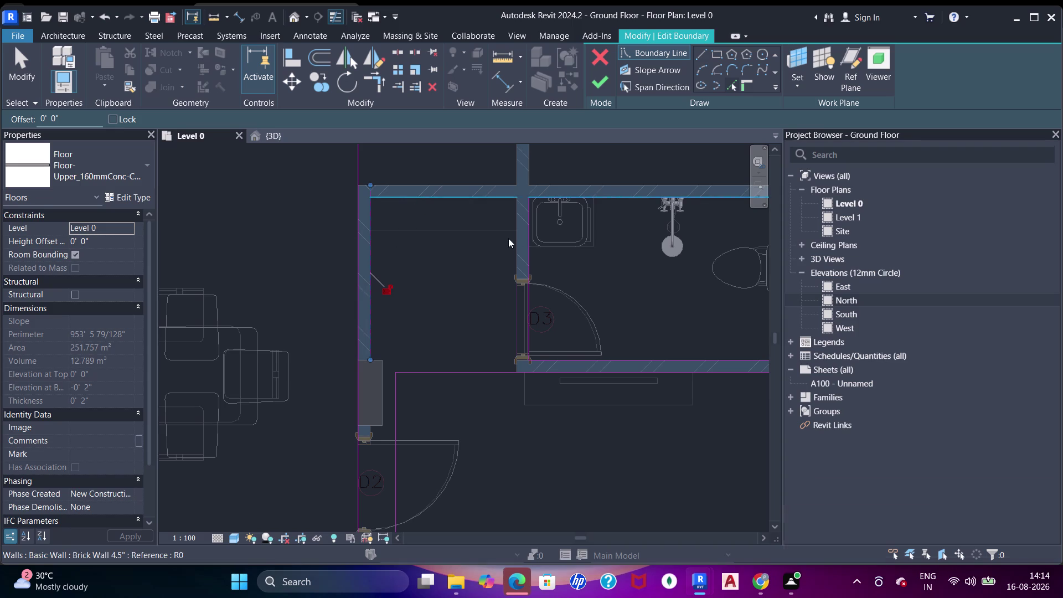
click(513, 245)
key(Escape)
key(Escape)
key(Escape)
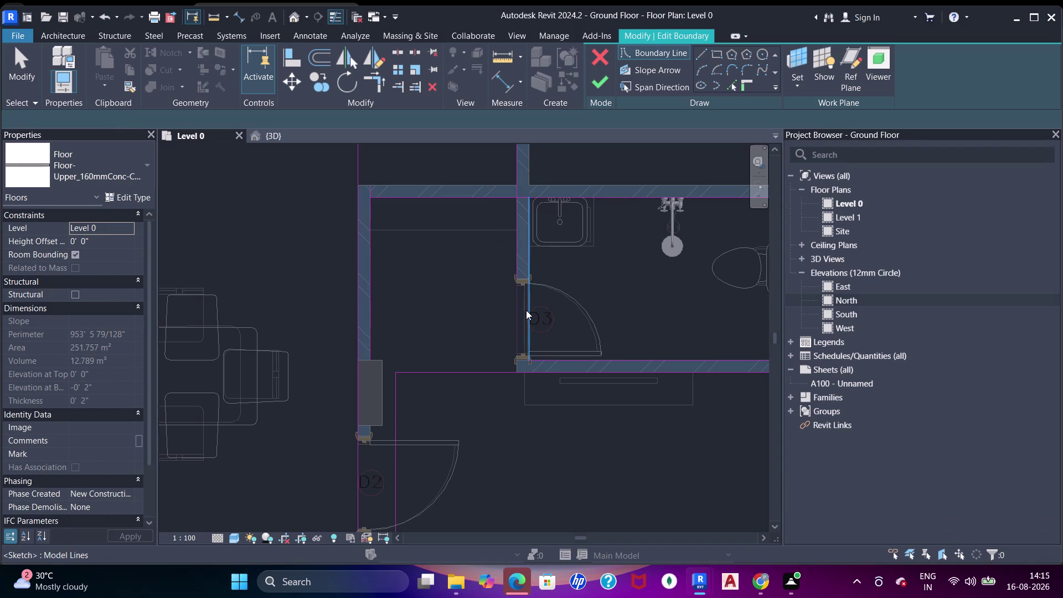
Trim two pairs of boundary lines into clean corners with Trim/Extend (TR).
text(tr)
click(491, 197)
click(514, 220)
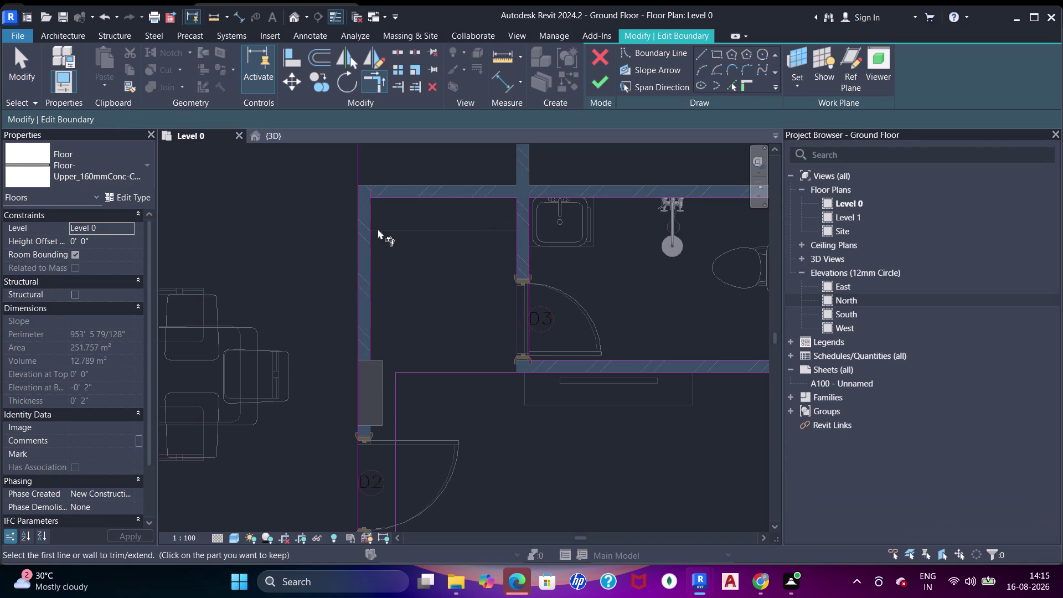
click(373, 218)
click(382, 197)
scroll(down, 3)
middle_drag(430, 285, 436, 211)
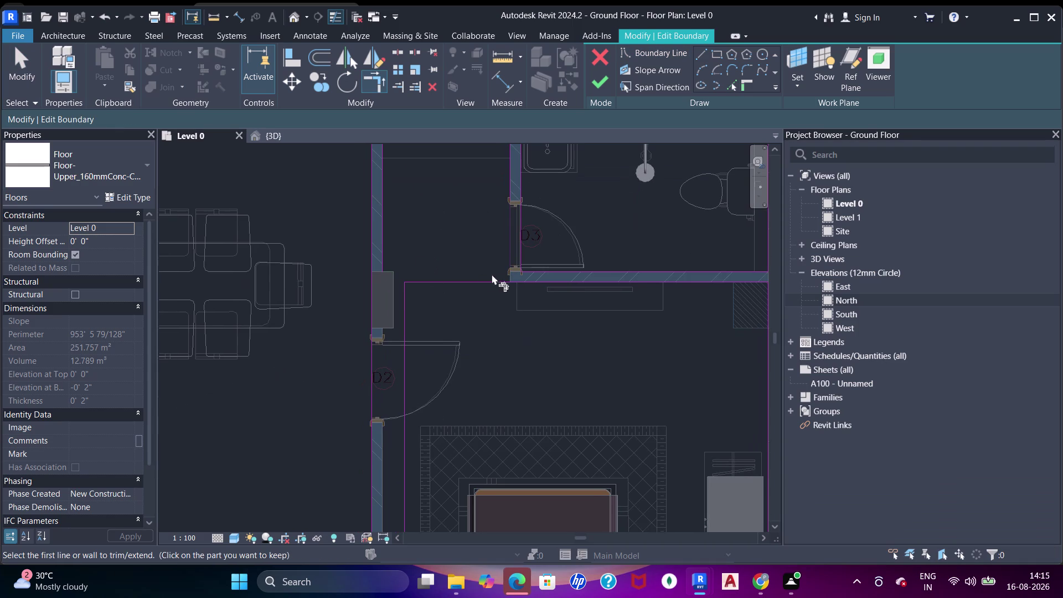
key(Escape)
key(Escape)
Cancel an accidental Align command and delete the boundary line beside door D2.
key(a)
key(a)
key(a)
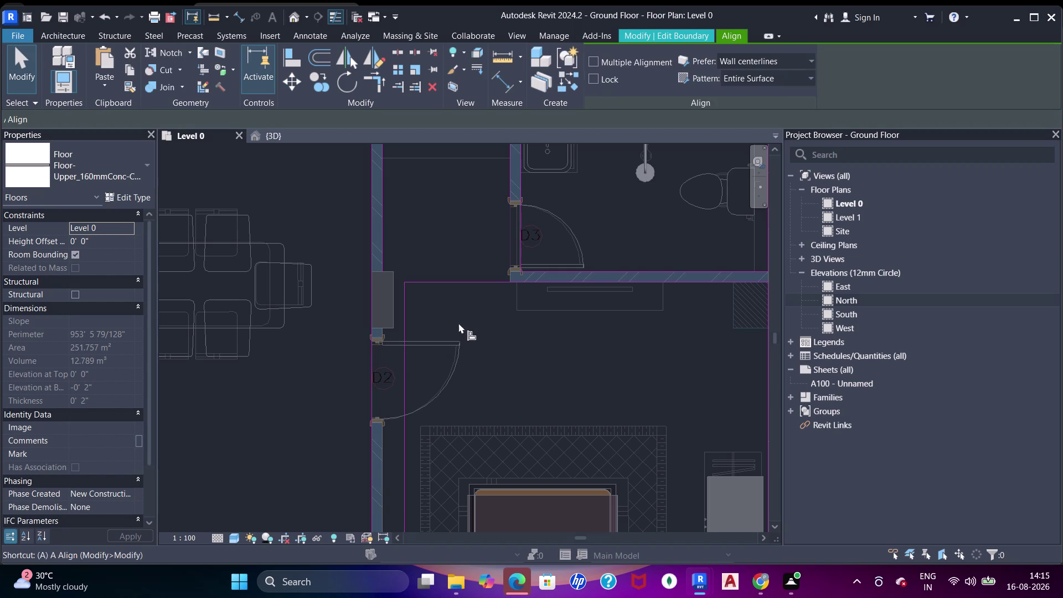
middle_drag(462, 322, 460, 247)
key(Escape)
click(403, 272)
key(Delete)
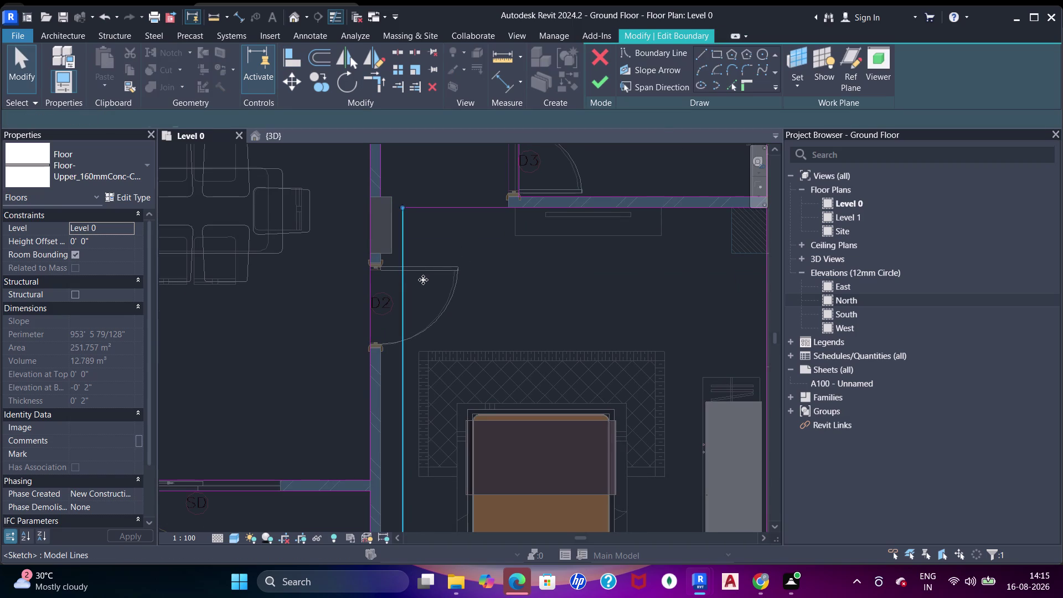
Pick the wall edge below the bedroom as a boundary, then undo it.
click(730, 79)
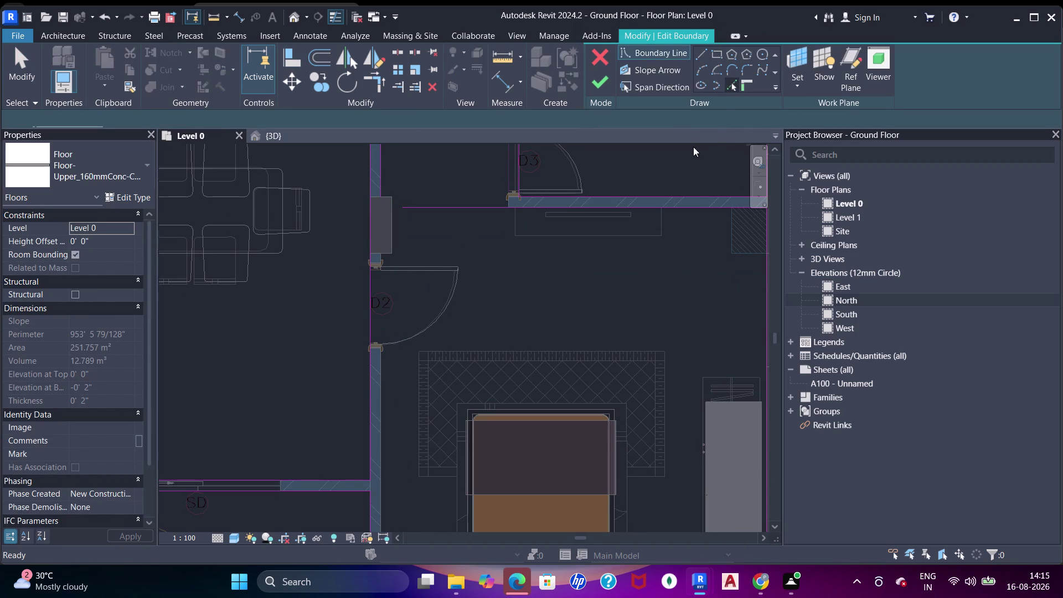
middle_drag(536, 223, 531, 251)
scroll(down, 3)
middle_drag(498, 281, 495, 158)
scroll(up, 3)
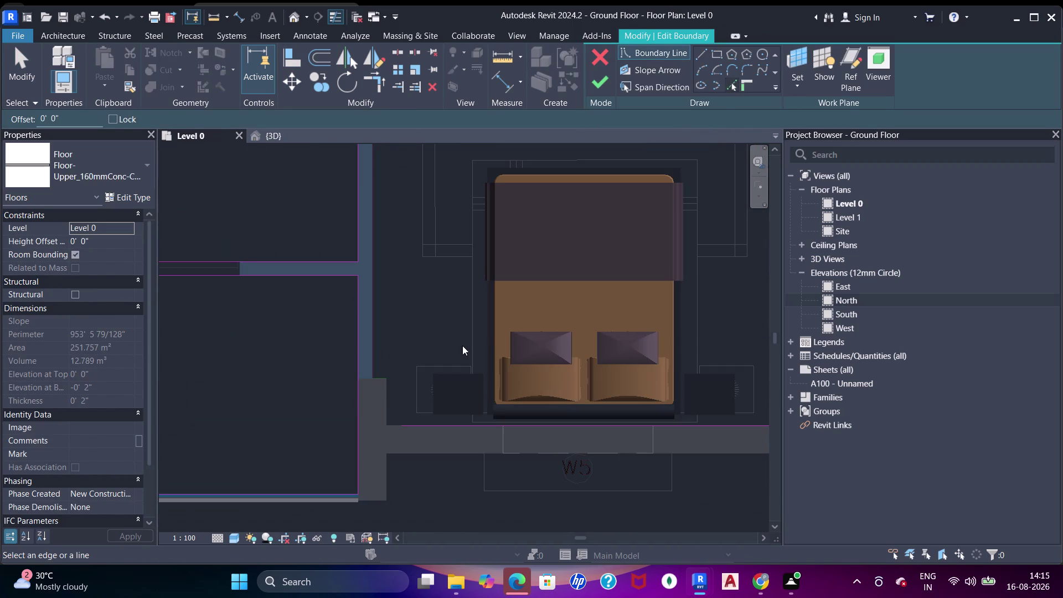
click(388, 412)
key(ctrl+z)
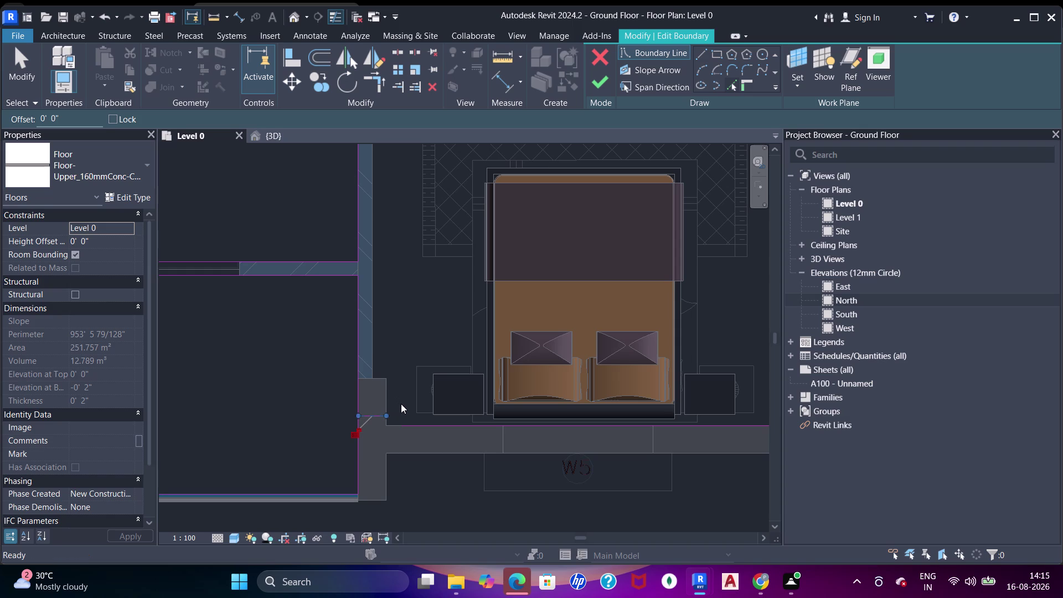
scroll(up, 3)
Adjust the boundary line end at the bedroom wall corner.
click(374, 370)
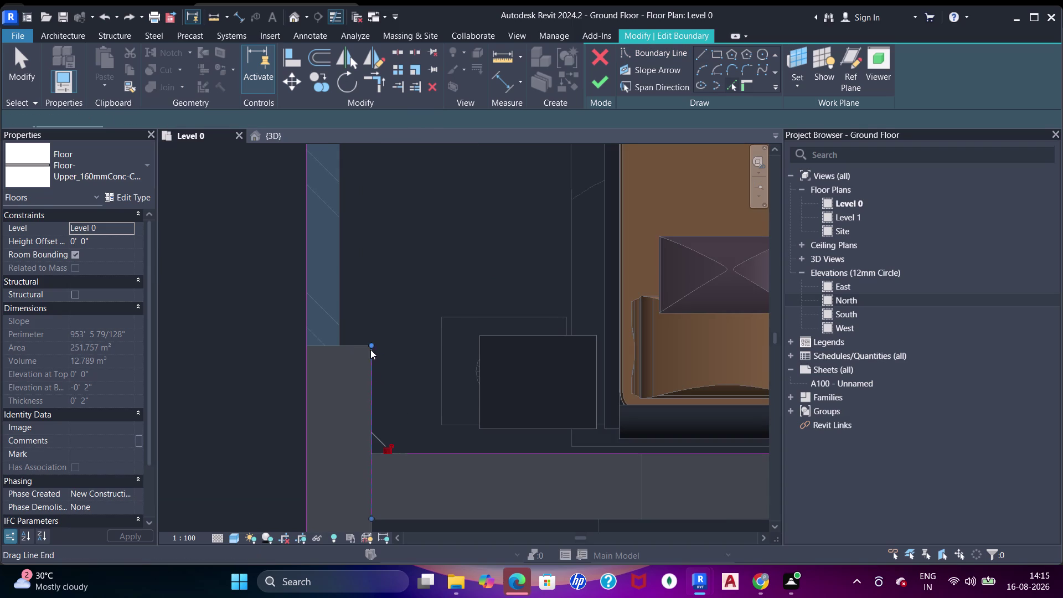
click(357, 346)
click(343, 304)
middle_drag(403, 279, 403, 294)
key(Escape)
scroll(up, 3)
key(Escape)
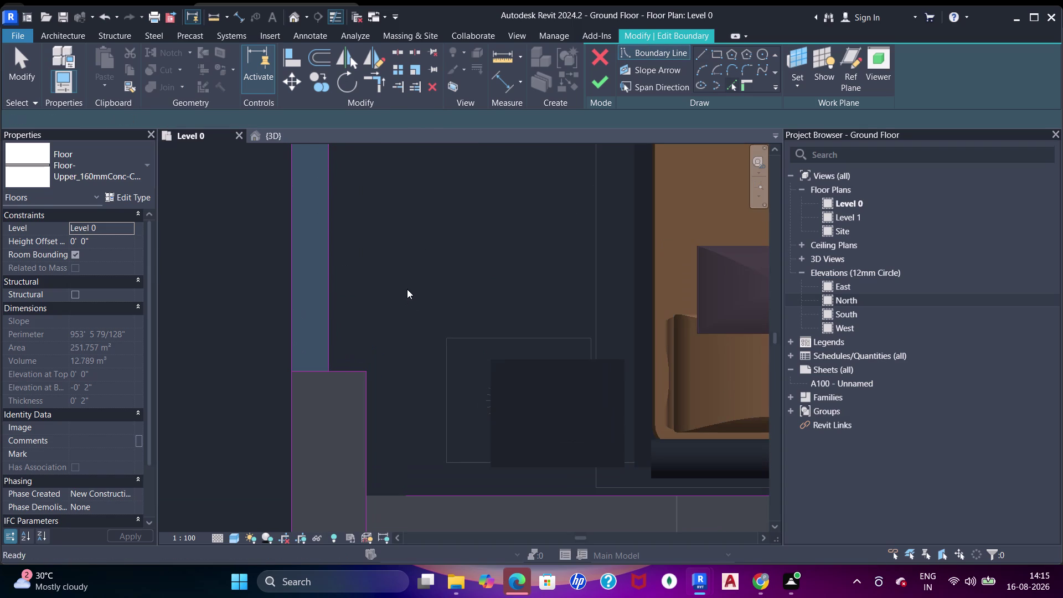
Trim the vertical and horizontal boundary lines into a corner at the bedroom wall.
key(t)
key(r)
click(327, 331)
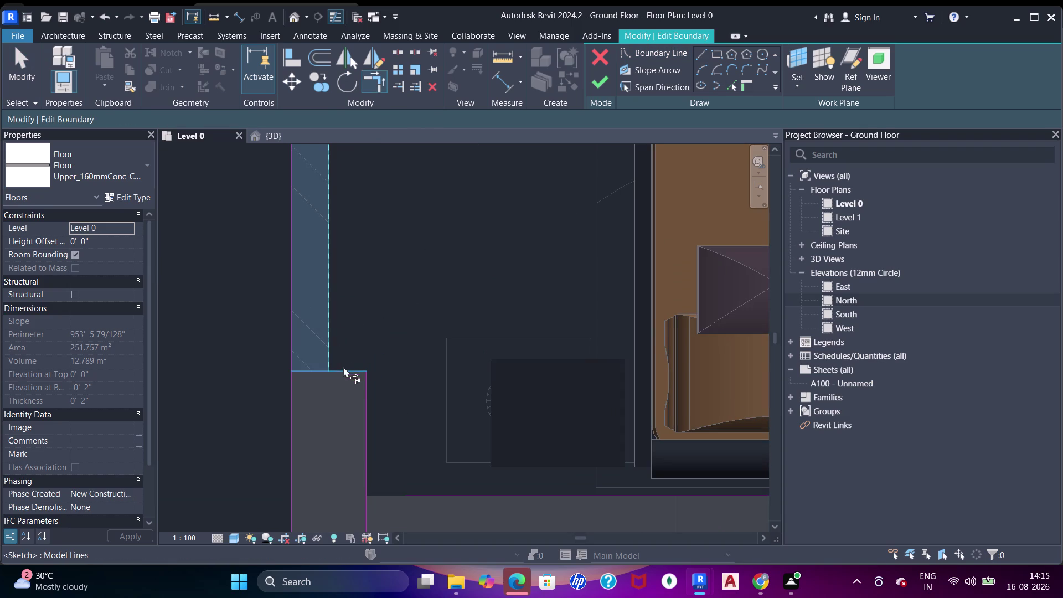
click(344, 367)
drag(354, 369, 364, 371)
click(371, 403)
scroll(down, 3)
middle_drag(394, 410, 406, 337)
click(378, 390)
click(420, 400)
scroll(down, 3)
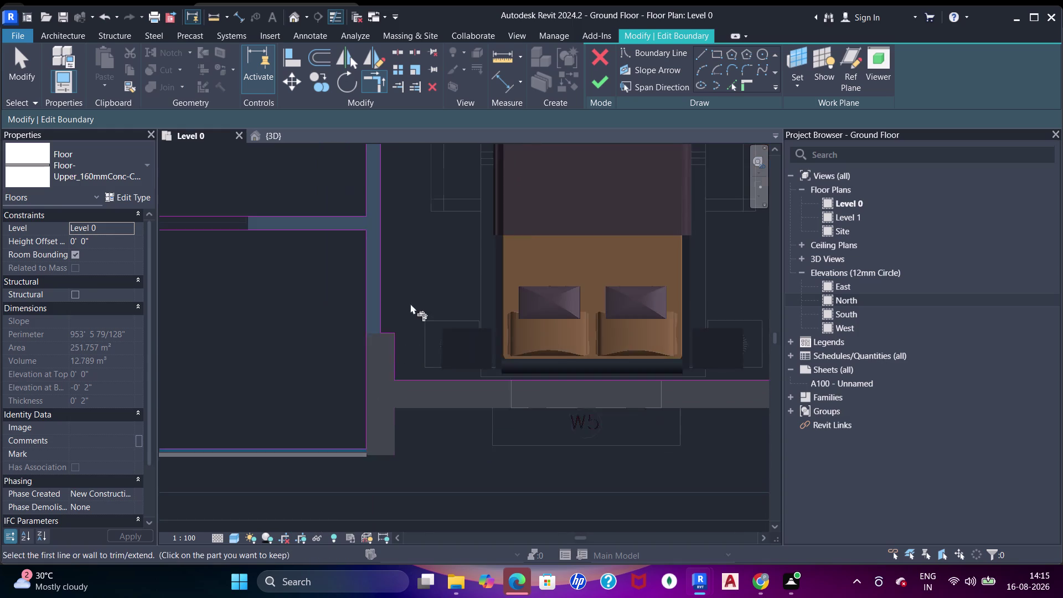
Select the boundary lines at the column face near door D2.
middle_drag(393, 319, 394, 422)
middle_drag(405, 246, 422, 412)
scroll(up, 3)
middle_drag(414, 277, 423, 422)
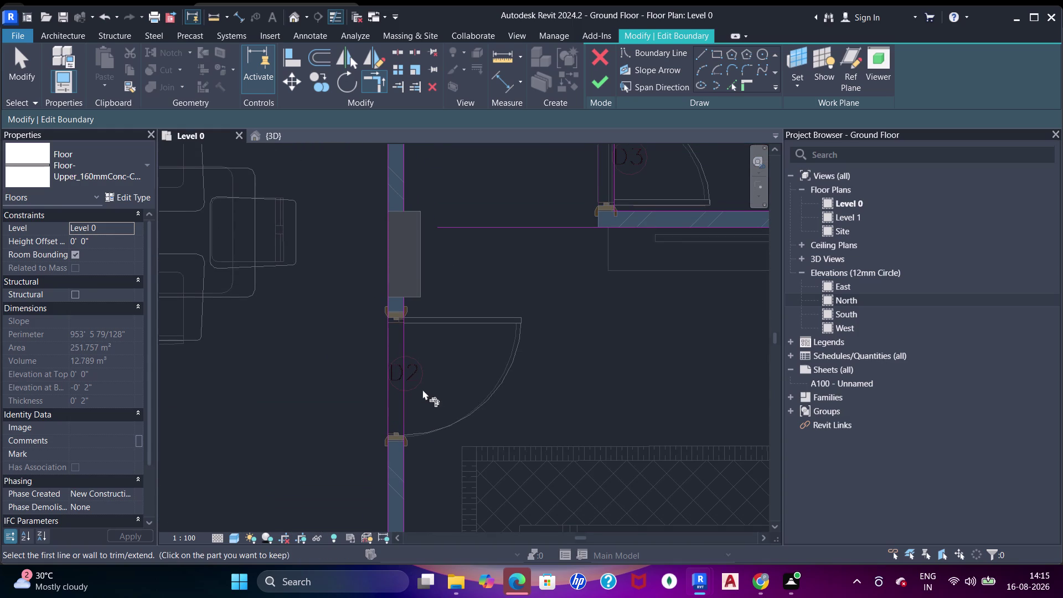
click(734, 85)
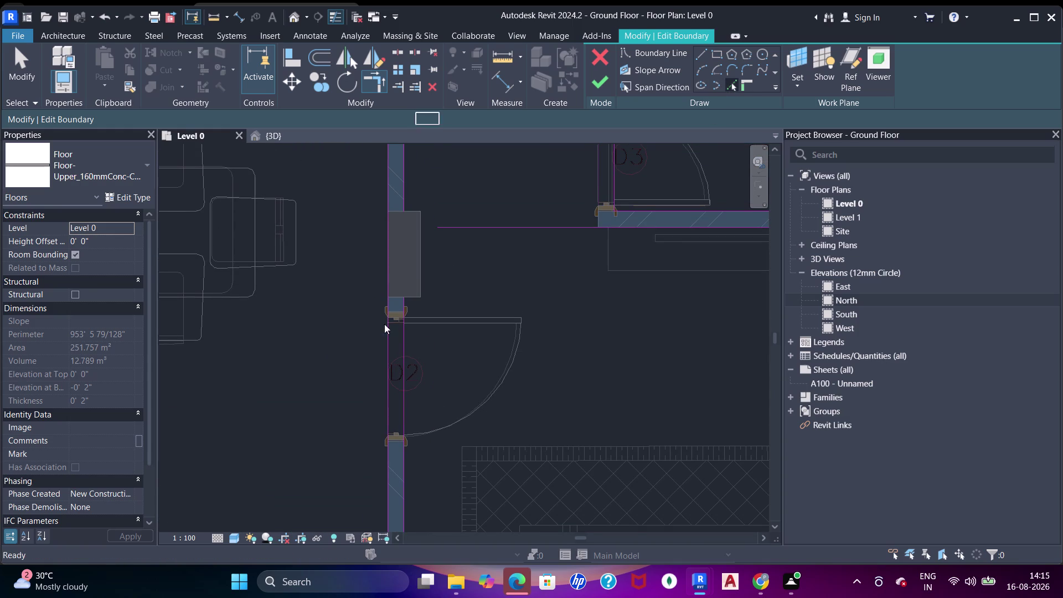
scroll(up, 3)
click(470, 273)
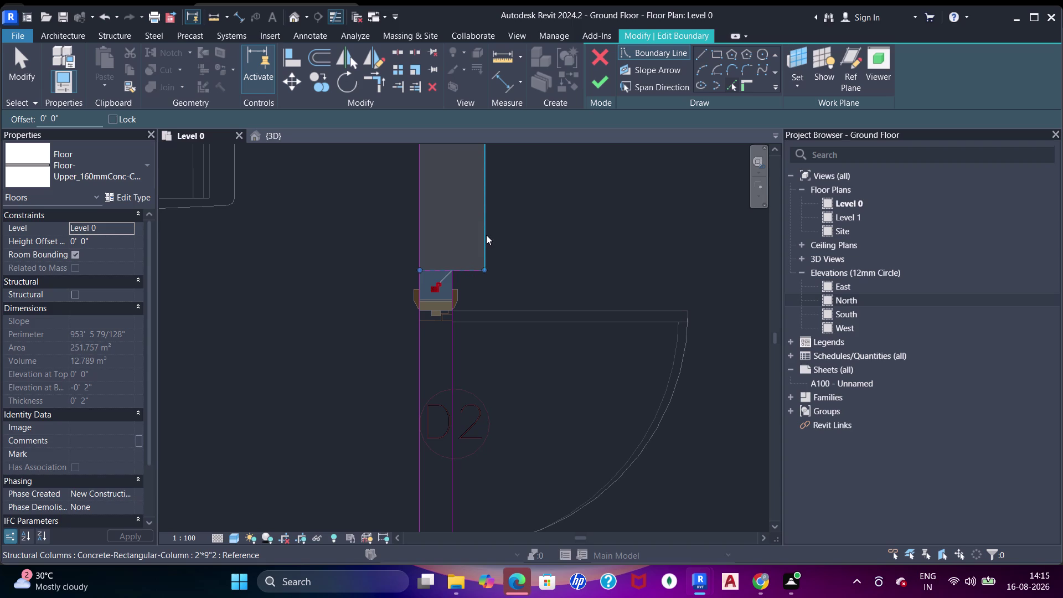
click(486, 235)
Trim the boundary lines beside the column into a closed corner.
key(Escape)
key(Escape)
key(Escape)
key(t)
key(r)
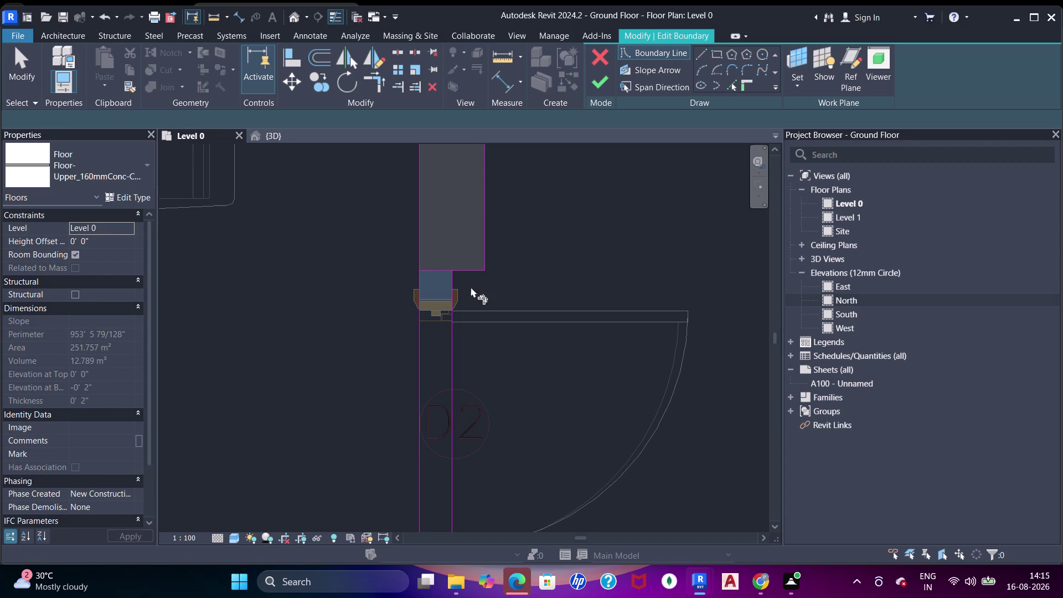
click(450, 286)
click(464, 269)
middle_drag(503, 243, 475, 365)
click(457, 284)
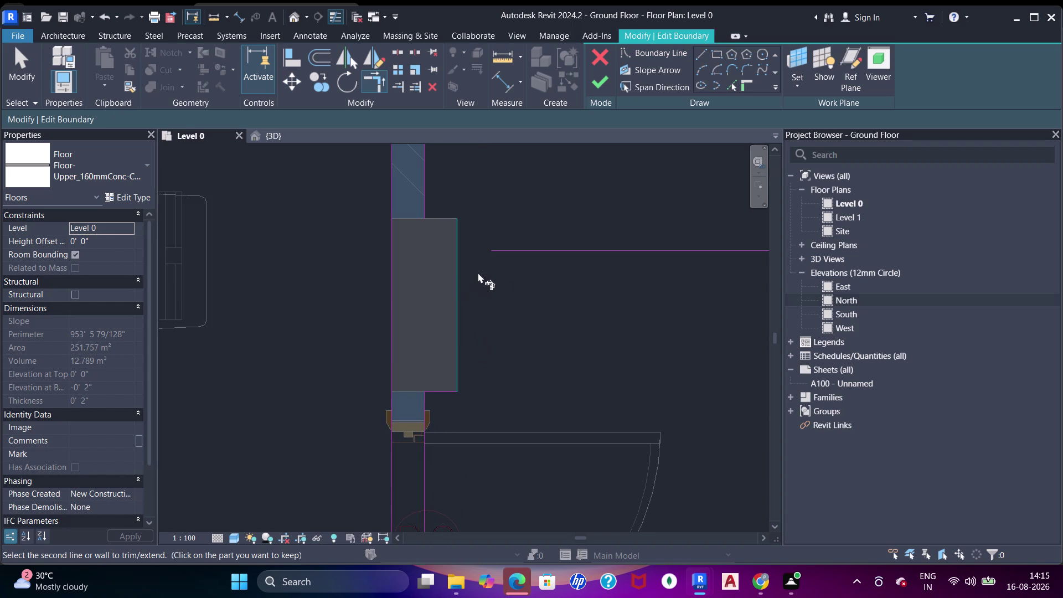
scroll(down, 3)
middle_drag(481, 260, 448, 406)
scroll(up, 3)
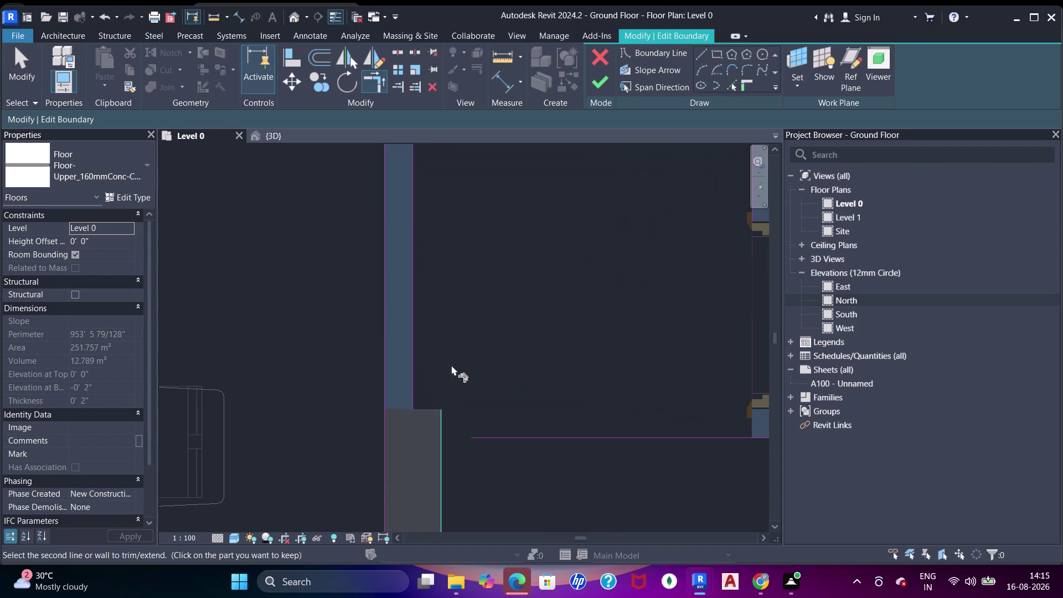
Clear the active tool and selection after a ribbon command.
click(730, 83)
click(432, 409)
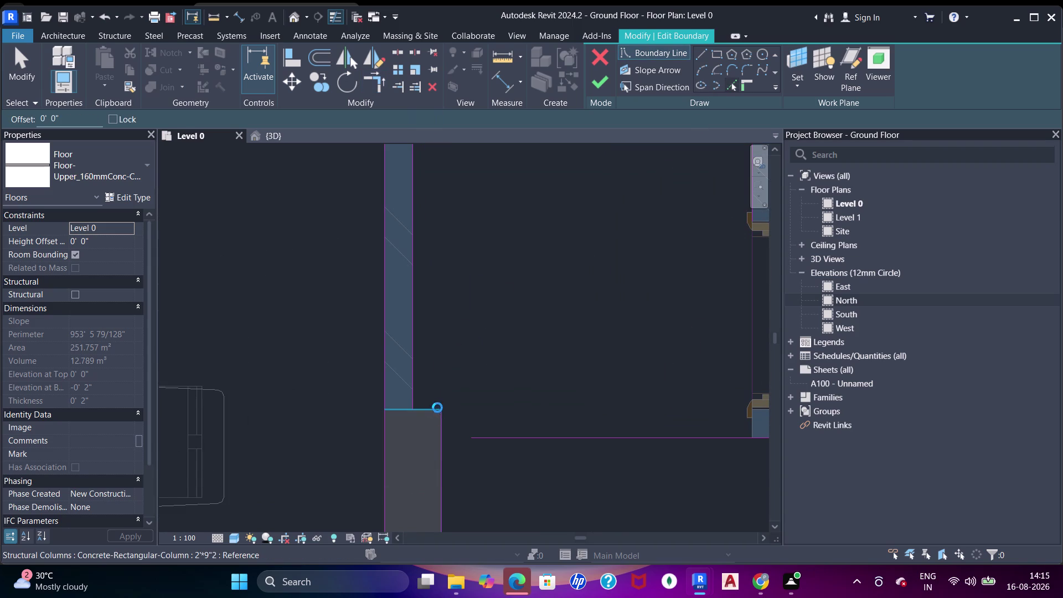
key(Escape)
key(Escape)
key(Escape)
key(r)
key(Escape)
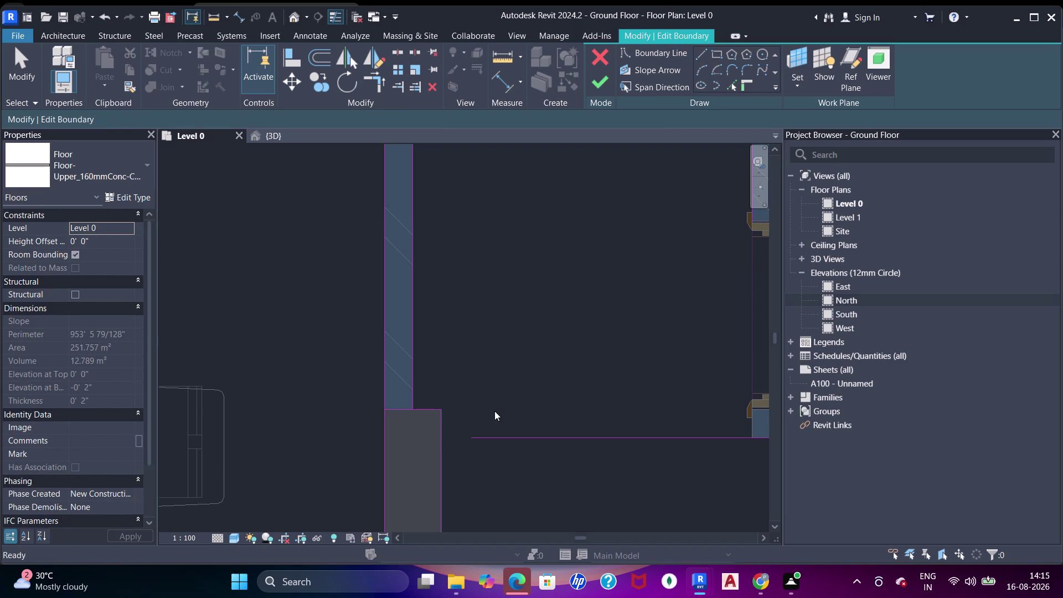
Trim a vertical boundary line and its neighbouring line into a corner with TR.
text(tr)
click(431, 409)
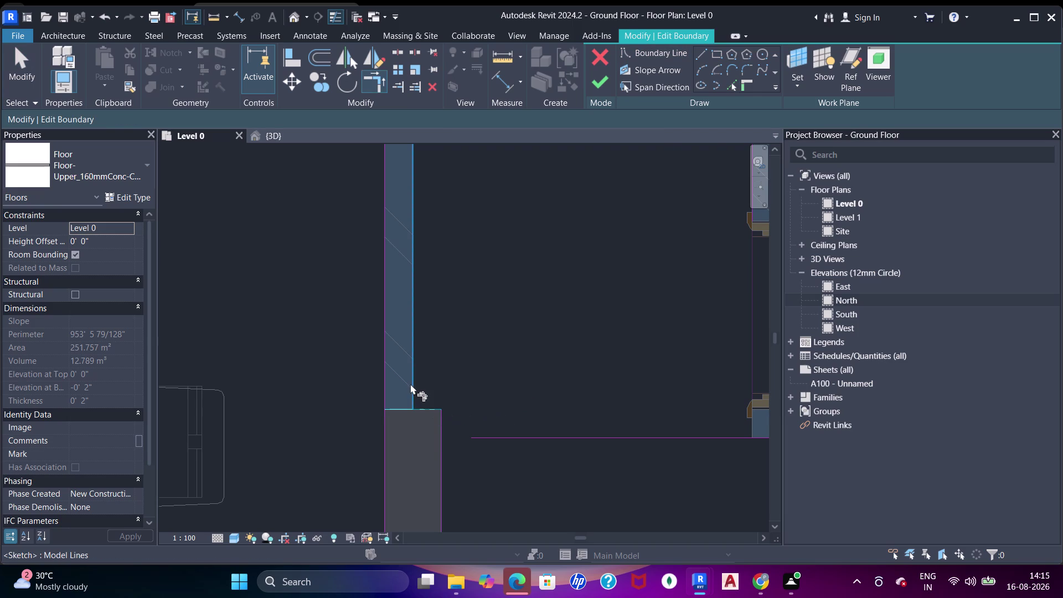
click(411, 384)
scroll(down, 3)
middle_click(441, 365)
middle_drag(573, 363, 568, 363)
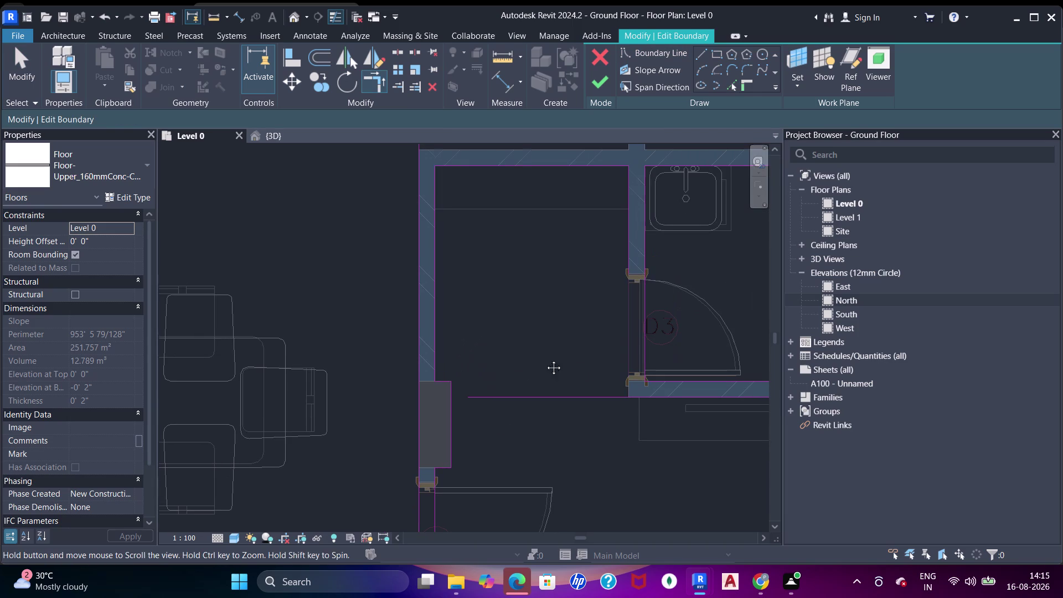
middle_drag(569, 363, 488, 352)
middle_drag(510, 309, 506, 335)
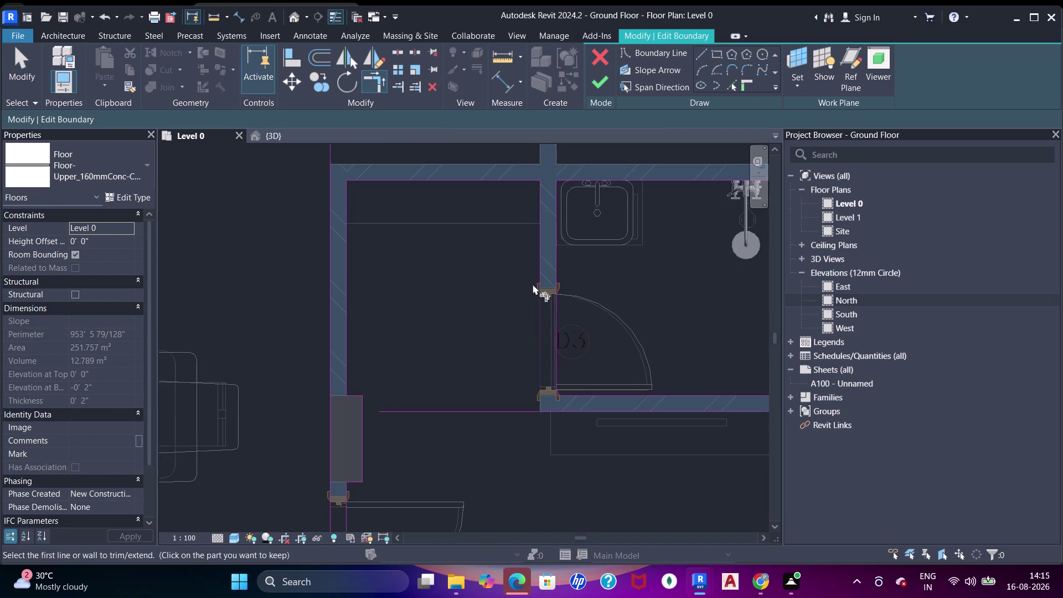
Trim the boundary lines near the bathroom door and review the apartment plan.
click(537, 275)
click(549, 413)
scroll(down, 3)
scroll(down, 3)
middle_drag(598, 354, 579, 251)
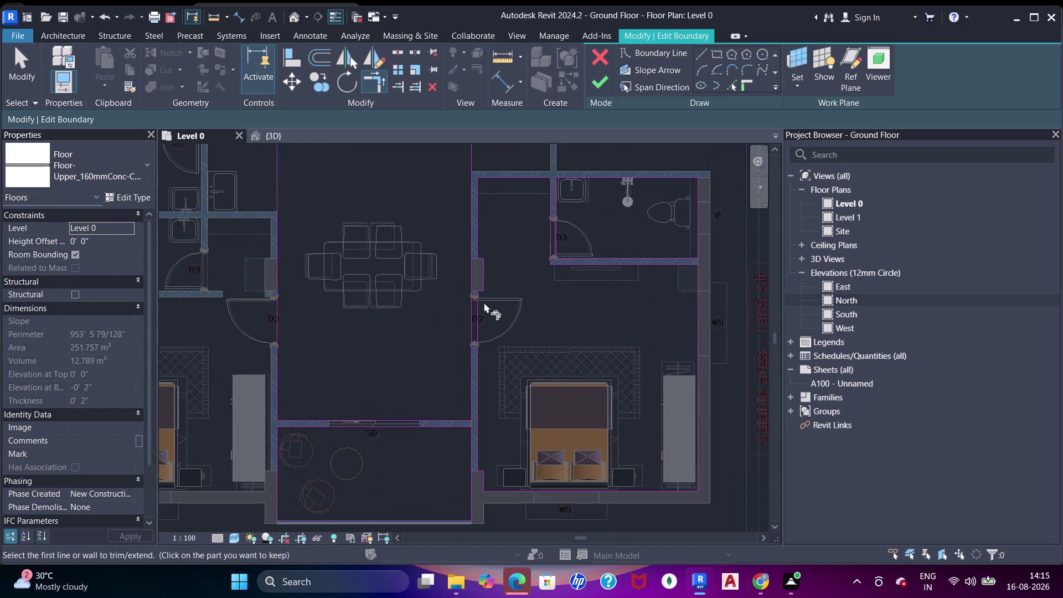
middle_drag(484, 303, 484, 379)
middle_drag(575, 240, 575, 323)
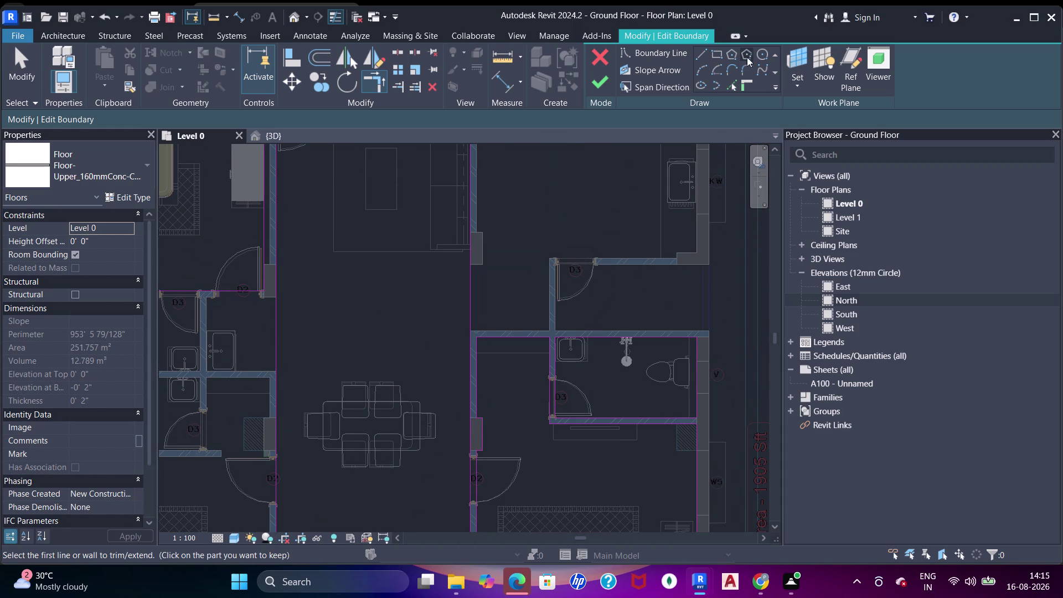
click(721, 52)
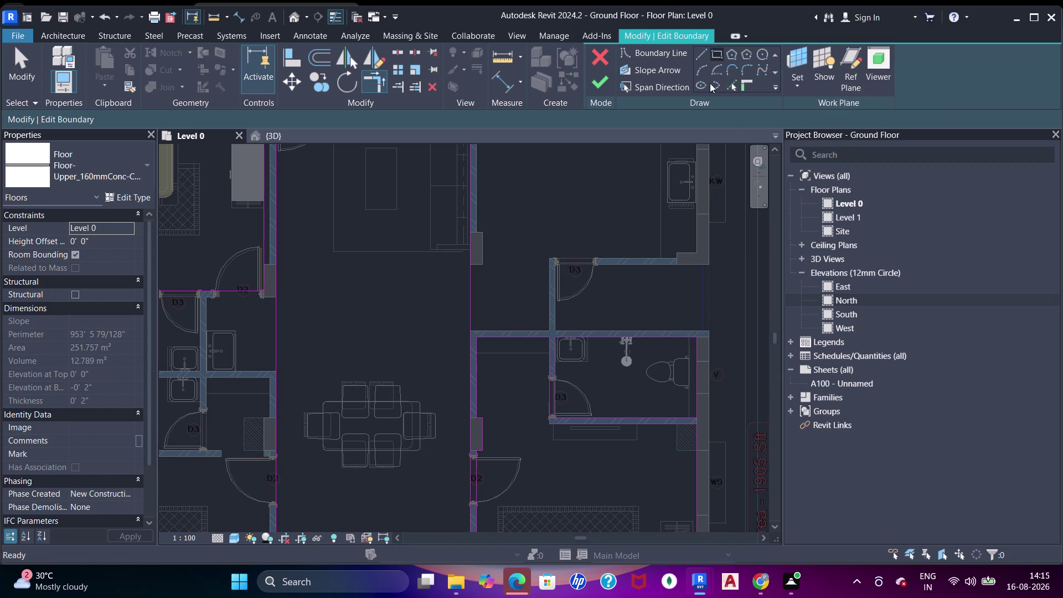
Sketch the rectangular kitchen boundary from the column corner to the opposite corner.
middle_drag(629, 210, 602, 304)
scroll(up, 3)
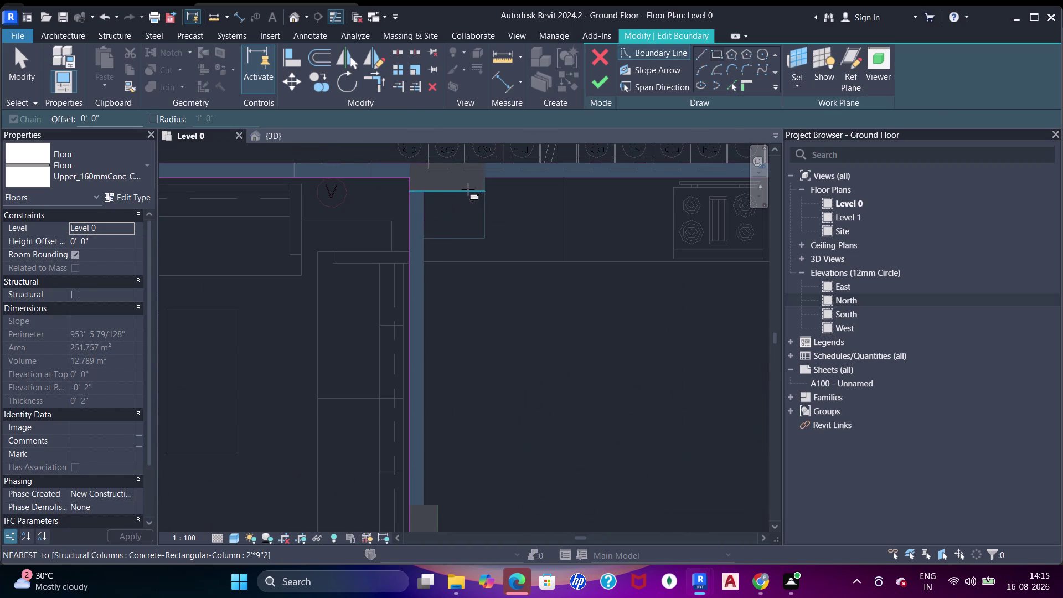
click(429, 188)
middle_drag(650, 362, 614, 271)
scroll(up, 3)
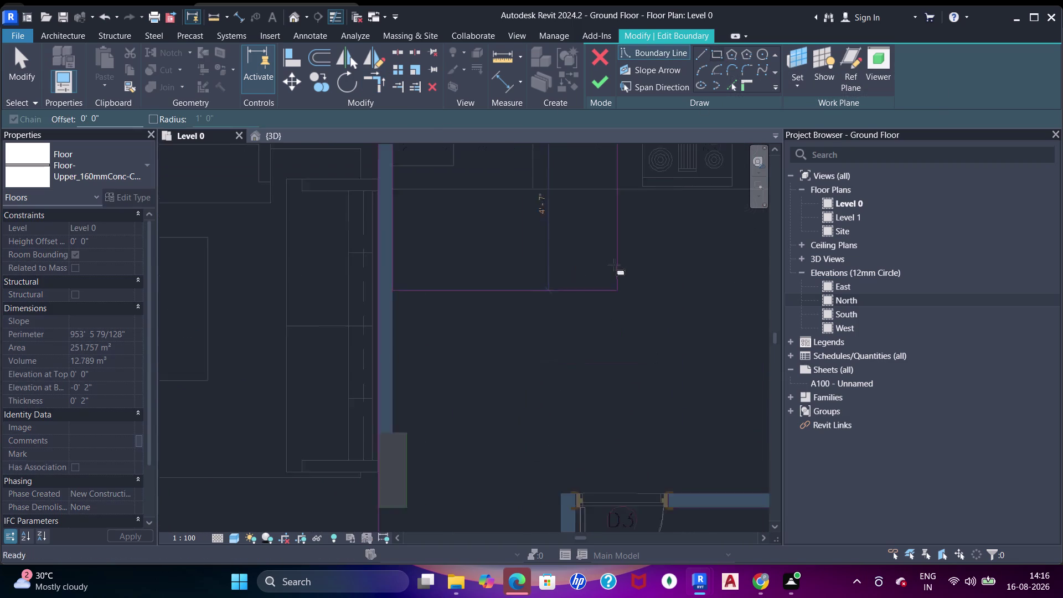
scroll(down, 3)
middle_drag(659, 309, 572, 249)
middle_click(565, 246)
scroll(up, 3)
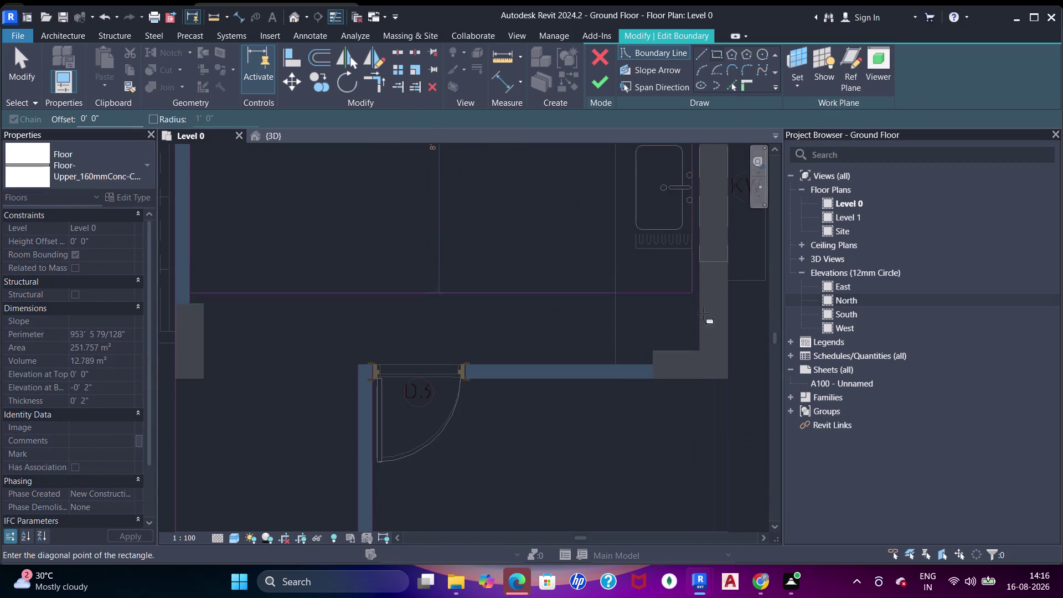
click(698, 347)
Check the new kitchen boundary and make a first trim attempt beside the column.
middle_drag(402, 308, 498, 306)
scroll(up, 3)
scroll(down, 3)
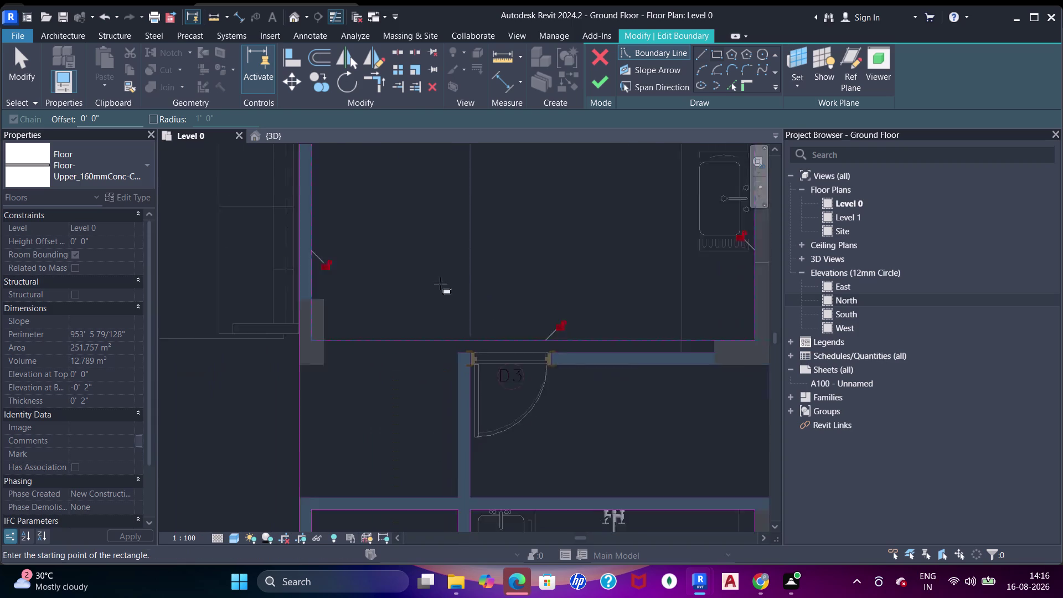
middle_drag(404, 284, 458, 298)
click(730, 85)
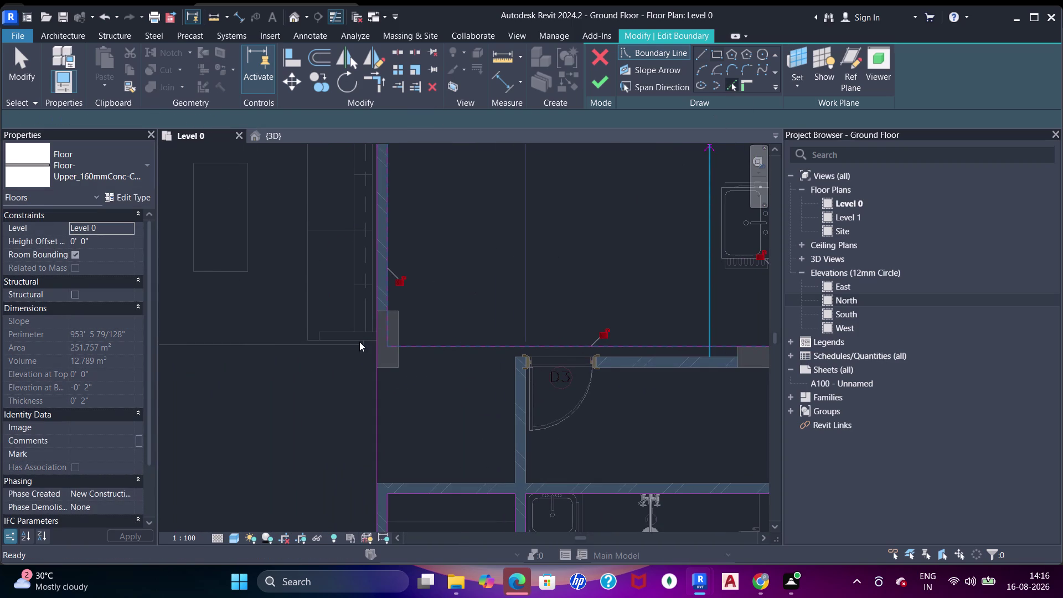
scroll(up, 3)
click(389, 310)
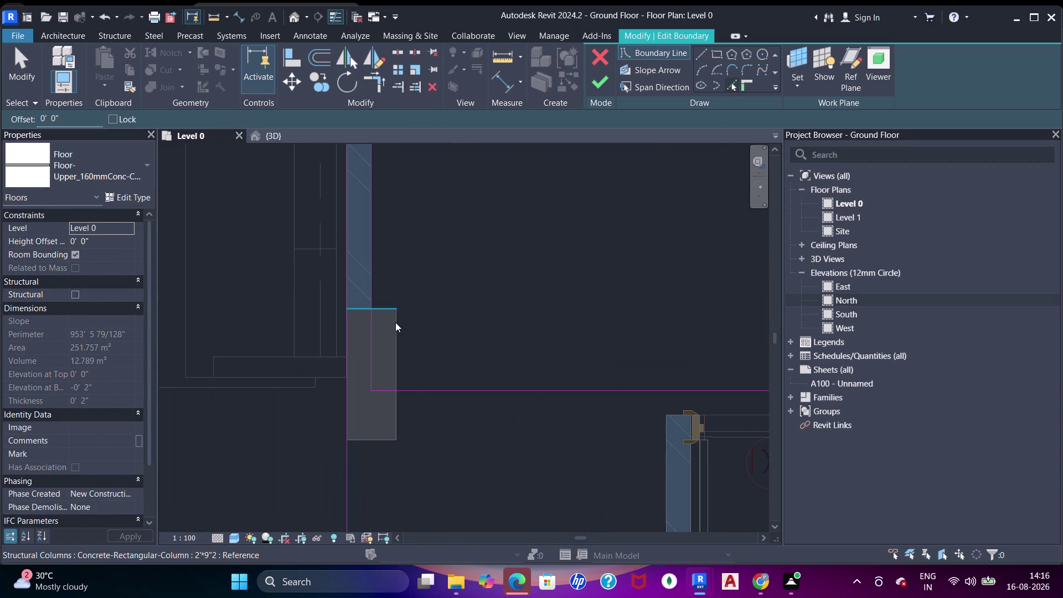
drag(396, 323, 404, 320)
key(Escape)
key(Escape)
key(Escape)
Join the boundary lines into a corner at the column with Trim/Extend (TR).
key(t)
key(r)
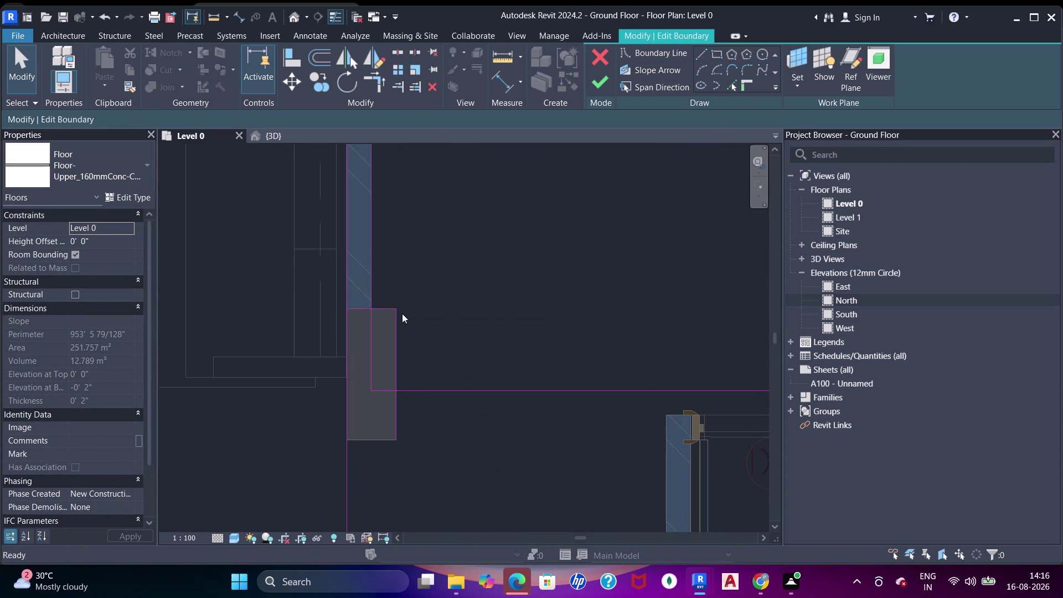
click(374, 277)
click(386, 304)
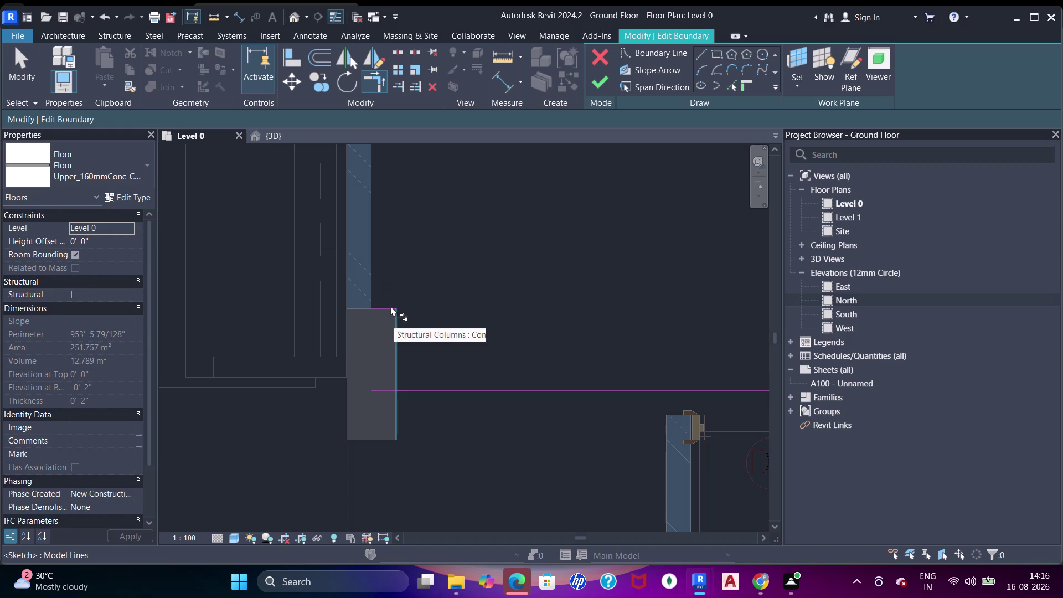
click(391, 306)
click(396, 321)
scroll(down, 3)
click(413, 368)
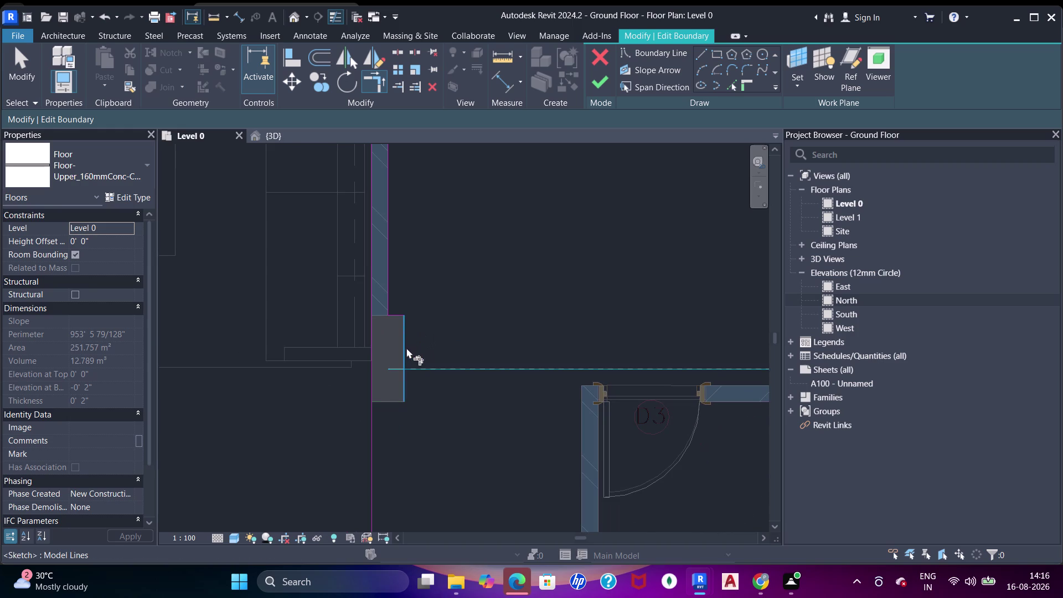
click(406, 347)
scroll(down, 3)
scroll(down, 3)
middle_drag(429, 323, 435, 352)
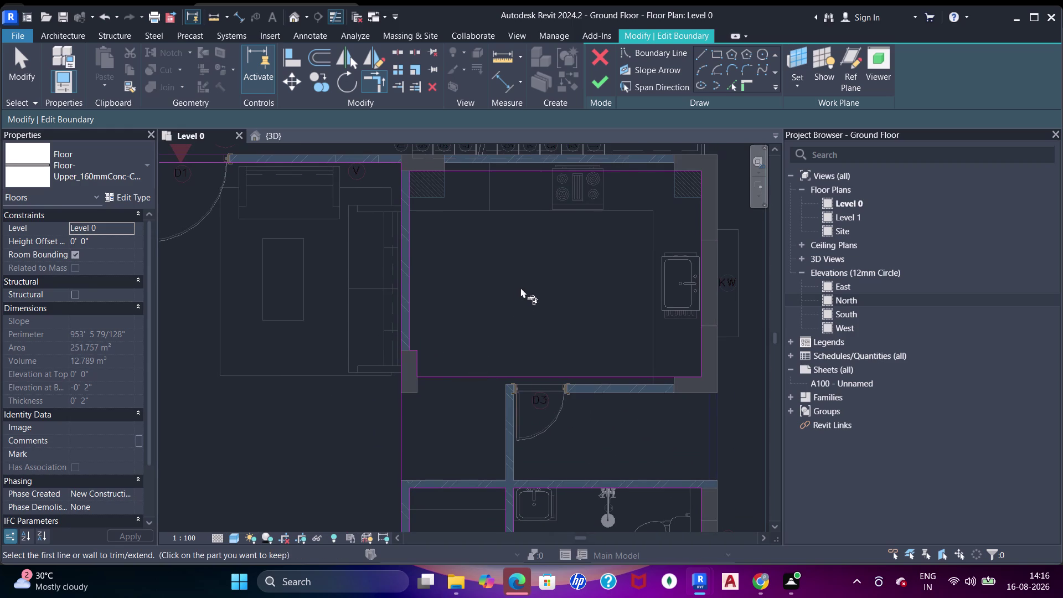
Trim the top-wall boundary line against the line at the top column.
scroll(up, 3)
middle_drag(518, 210, 546, 320)
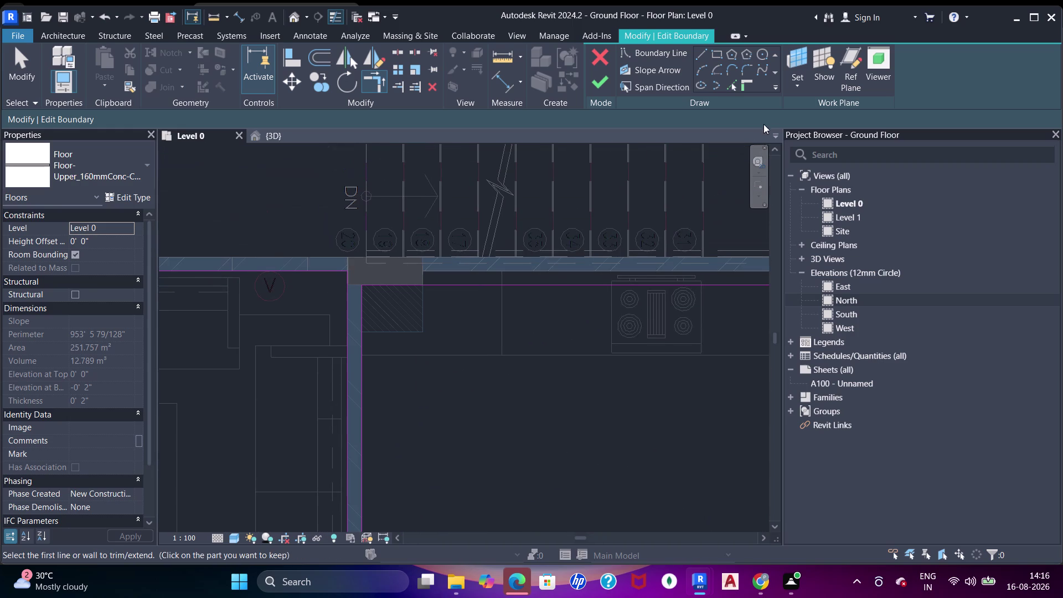
click(734, 85)
scroll(up, 3)
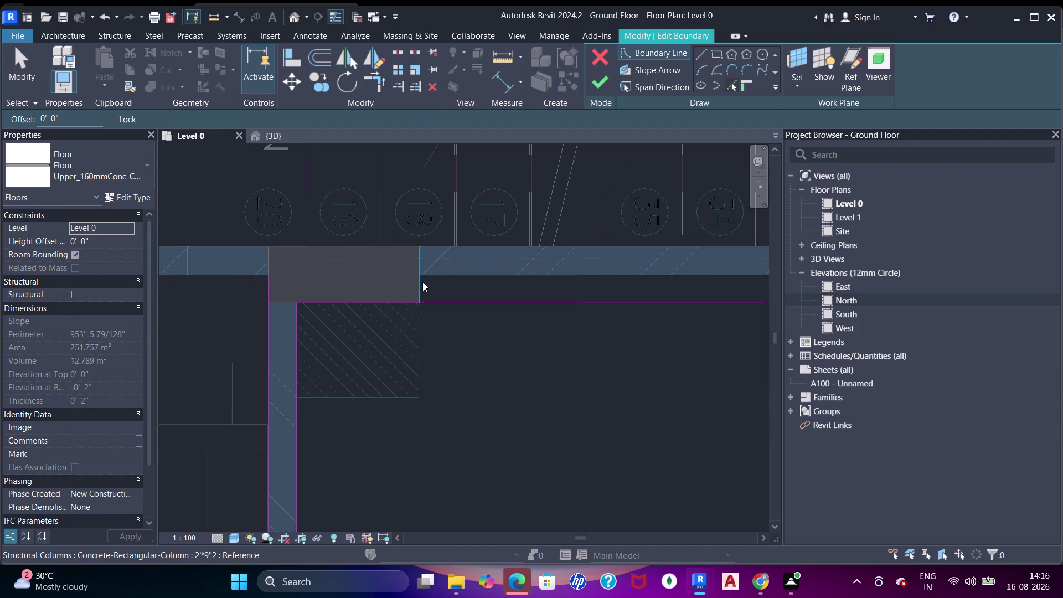
click(423, 282)
click(441, 277)
middle_drag(502, 281, 442, 283)
key(Escape)
key(Escape)
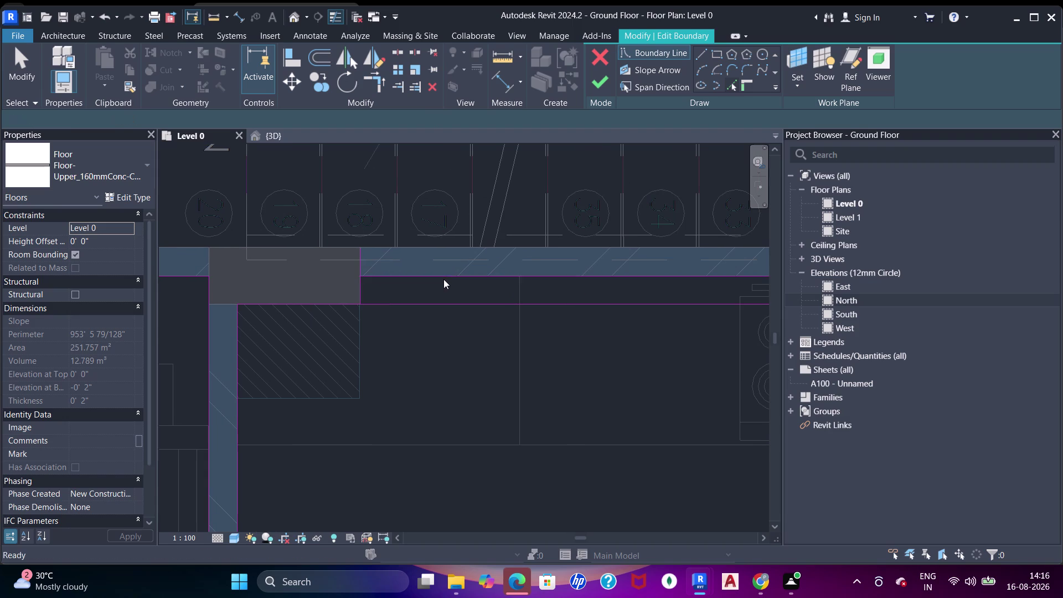
key(Escape)
key(Escape)
Join the vertical line at the column edge with the horizontal boundary line.
key(t)
key(r)
click(364, 286)
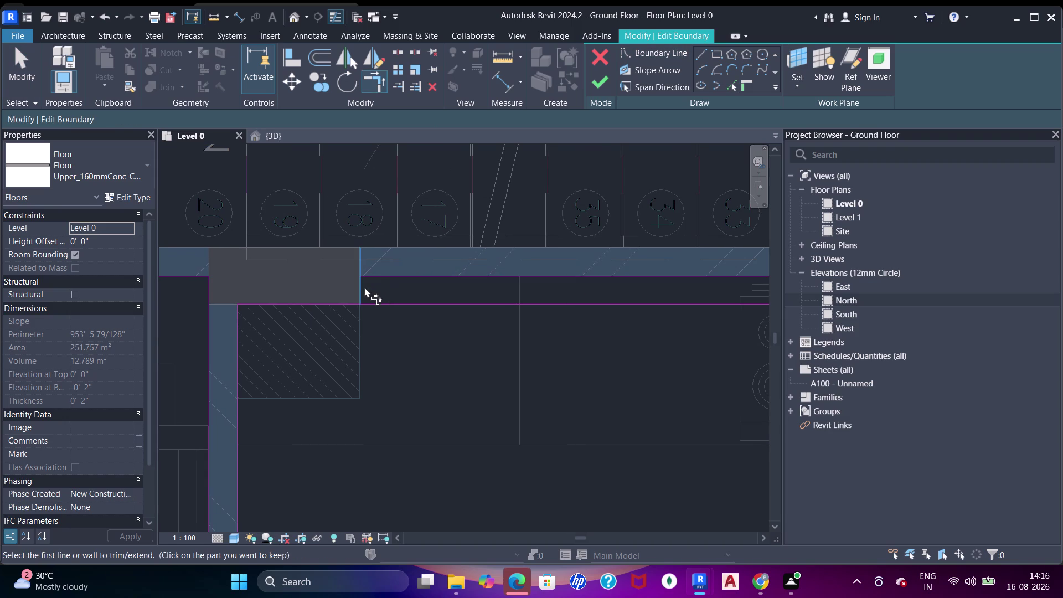
click(375, 274)
click(351, 304)
click(358, 291)
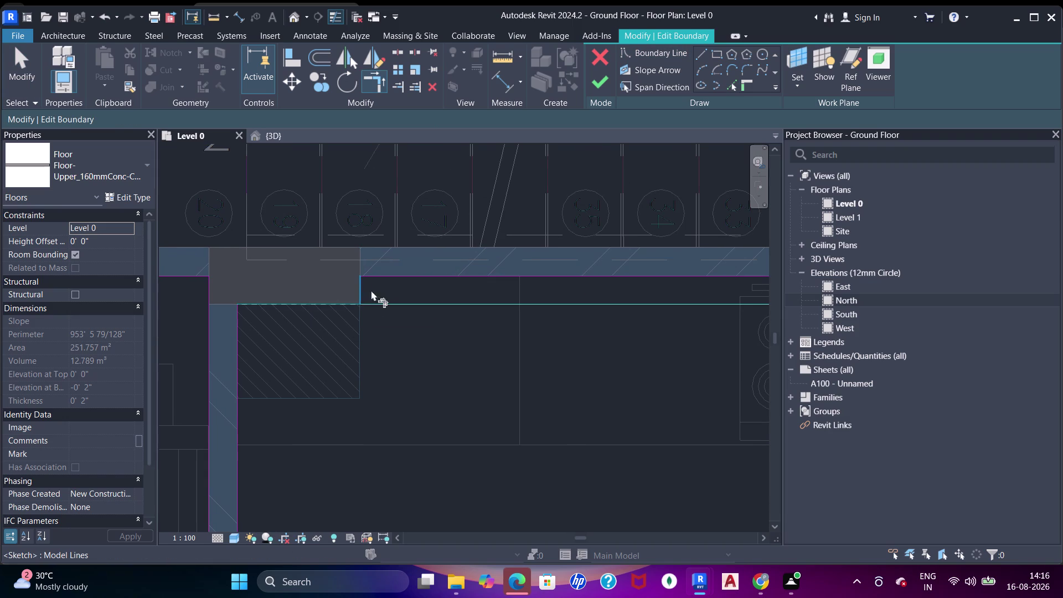
scroll(down, 3)
middle_drag(610, 316, 401, 283)
middle_drag(580, 299, 401, 287)
middle_drag(580, 287, 561, 272)
Close the kitchen's top-right boundary corner at the column.
click(730, 87)
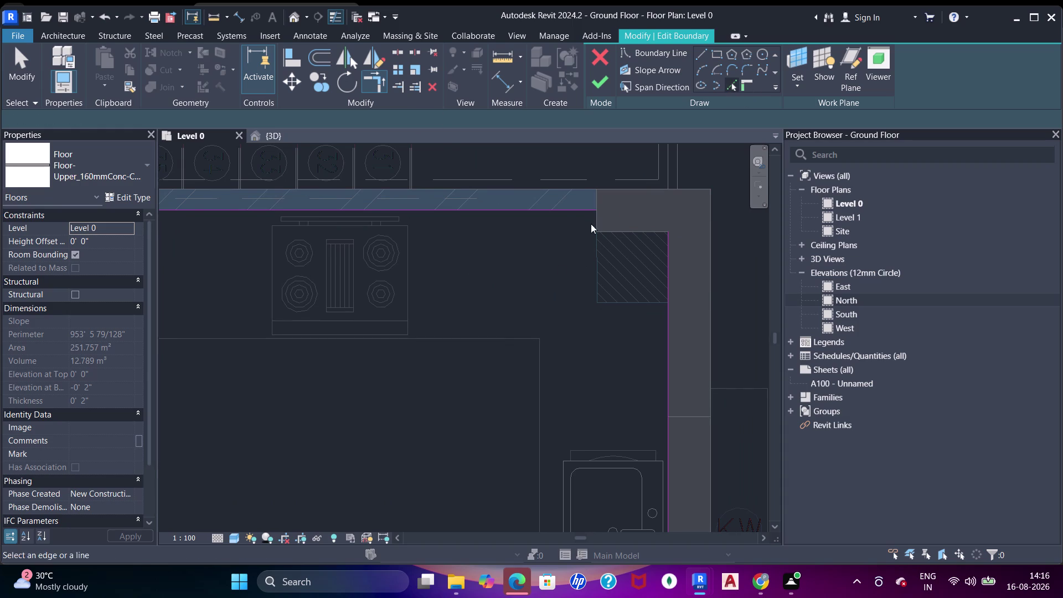
click(598, 223)
click(610, 234)
key(Escape)
key(Escape)
key(Escape)
key(Escape)
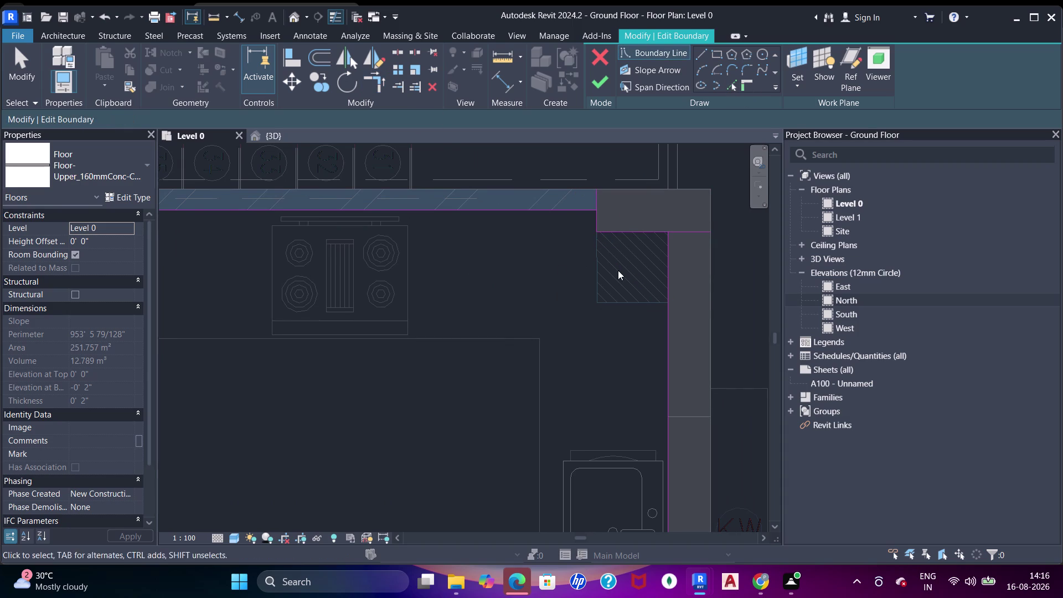
key(t)
key(r)
click(569, 206)
click(592, 224)
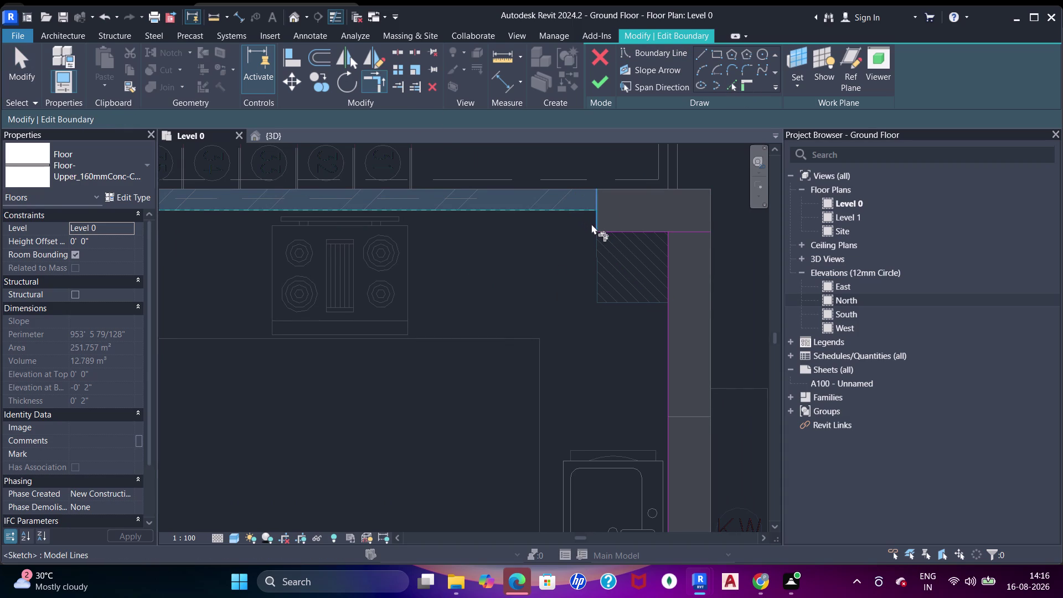
click(605, 230)
click(665, 273)
Pick the kitchen's bottom boundary line against the wall edge near door D3.
scroll(down, 3)
middle_drag(667, 348, 658, 173)
middle_drag(648, 356, 649, 336)
scroll(up, 3)
middle_drag(608, 378, 779, 354)
middle_click(778, 354)
scroll(down, 3)
middle_drag(619, 331, 551, 332)
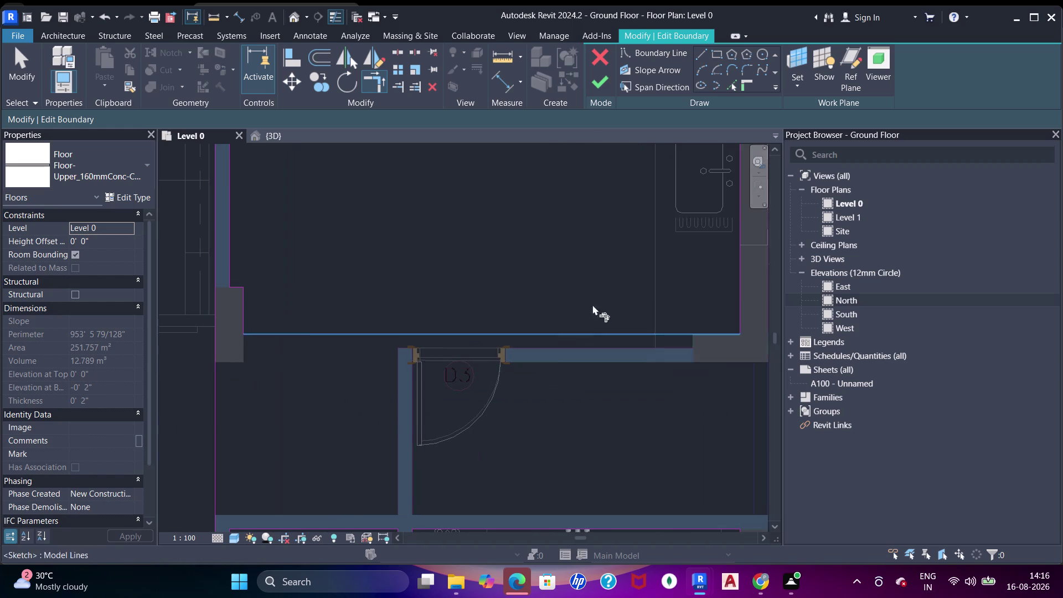
click(731, 83)
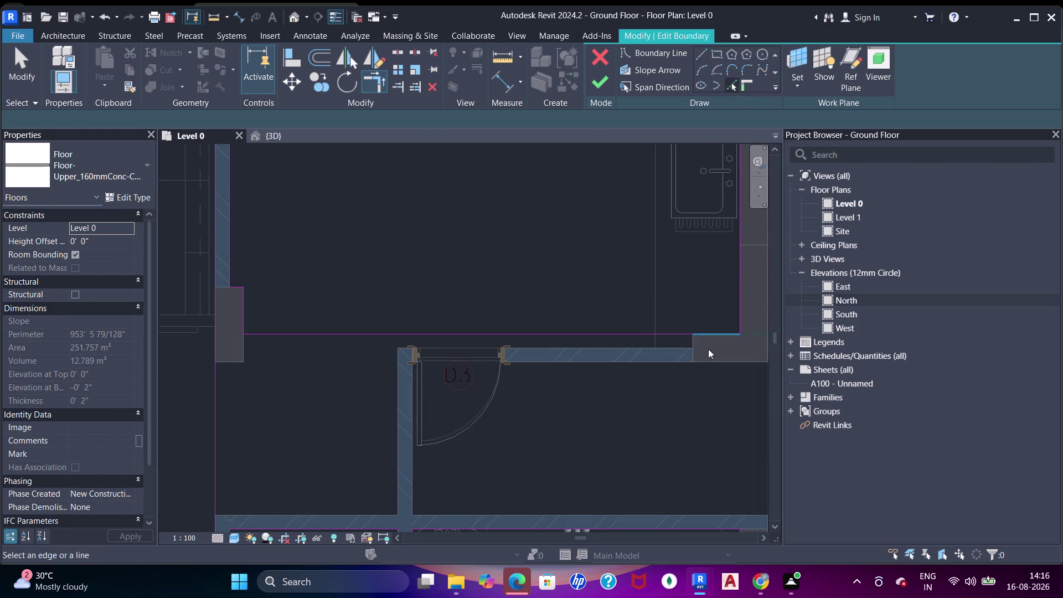
click(697, 341)
click(653, 348)
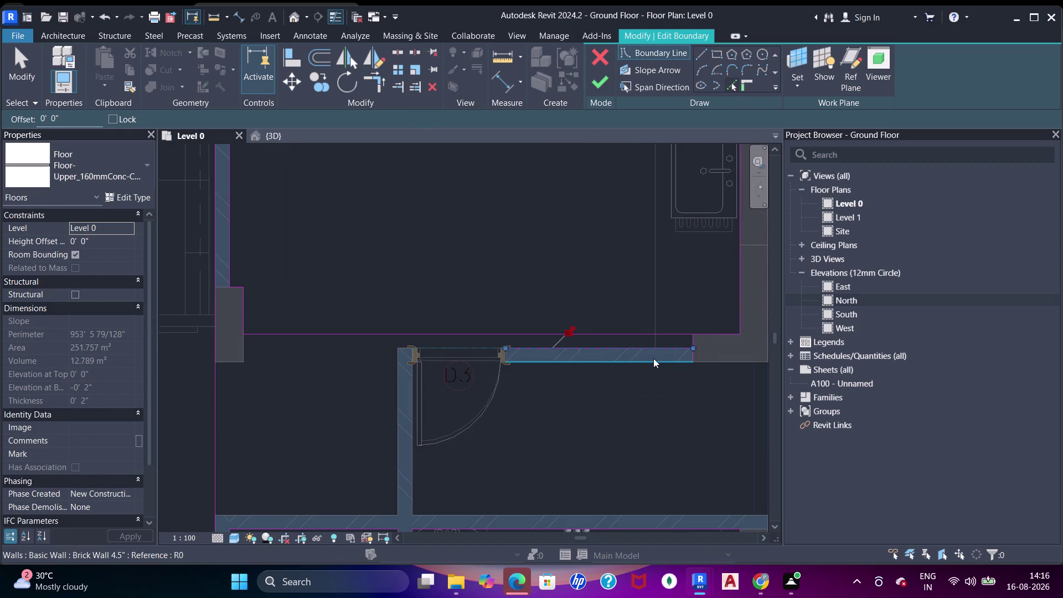
Join the kitchen's bottom-right boundary corner.
key(Escape)
key(Escape)
key(t)
key(r)
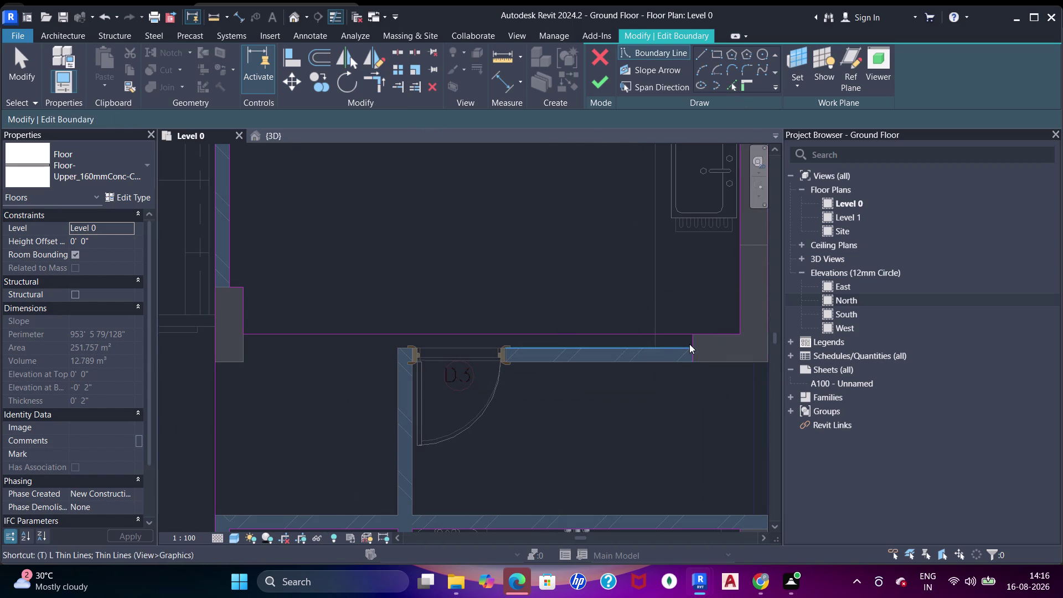
click(690, 344)
click(694, 340)
click(694, 340)
click(696, 336)
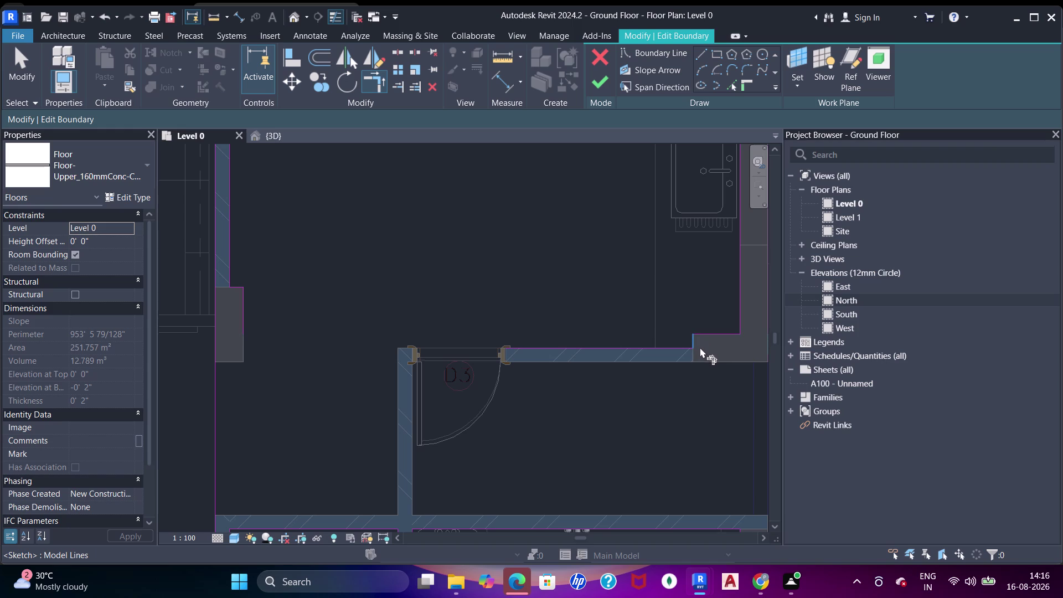
scroll(down, 3)
middle_drag(449, 339, 457, 309)
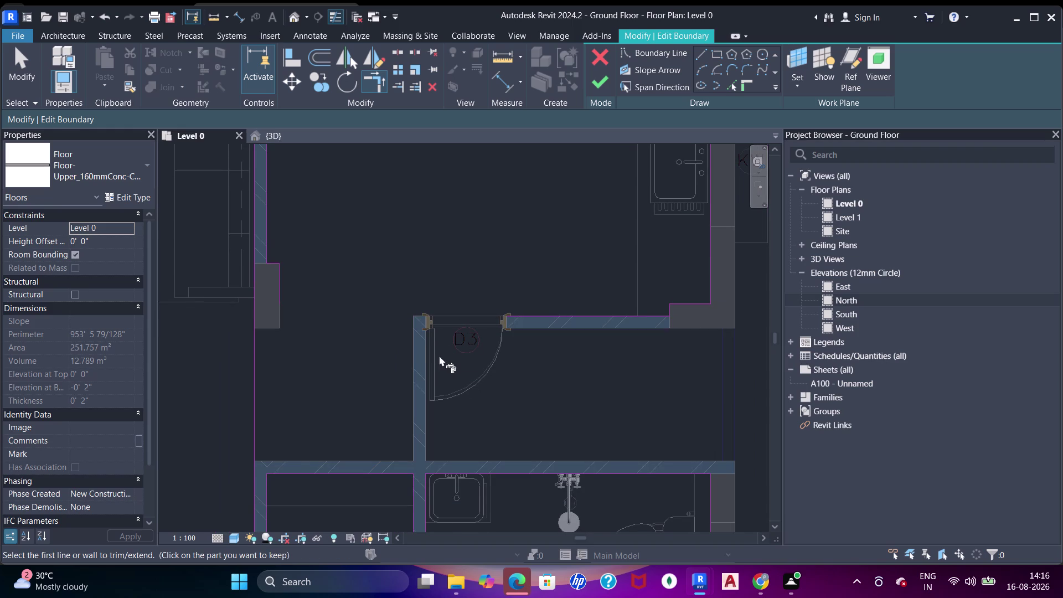
Close the boundary corner where the lower-wall line meets the vertical line.
click(731, 87)
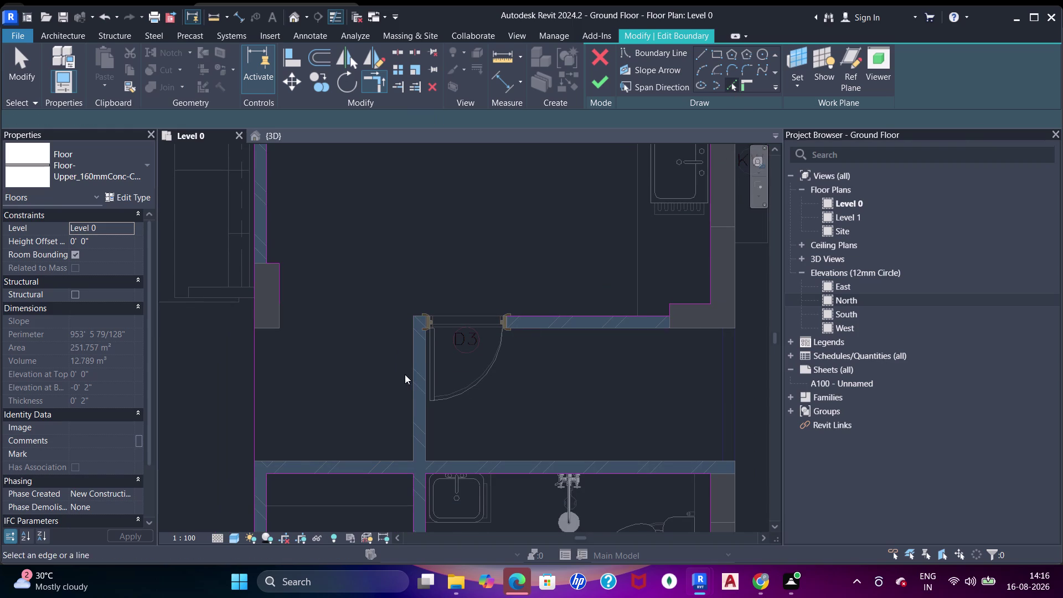
click(412, 378)
key(Escape)
key(Escape)
key(Escape)
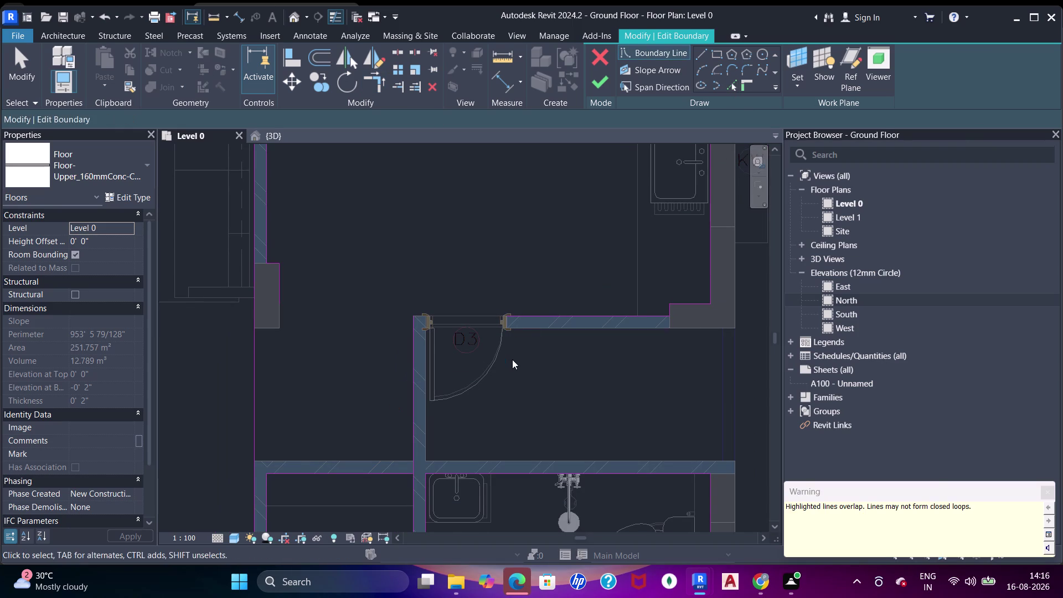
key(t)
key(r)
drag(416, 326, 426, 326)
click(521, 315)
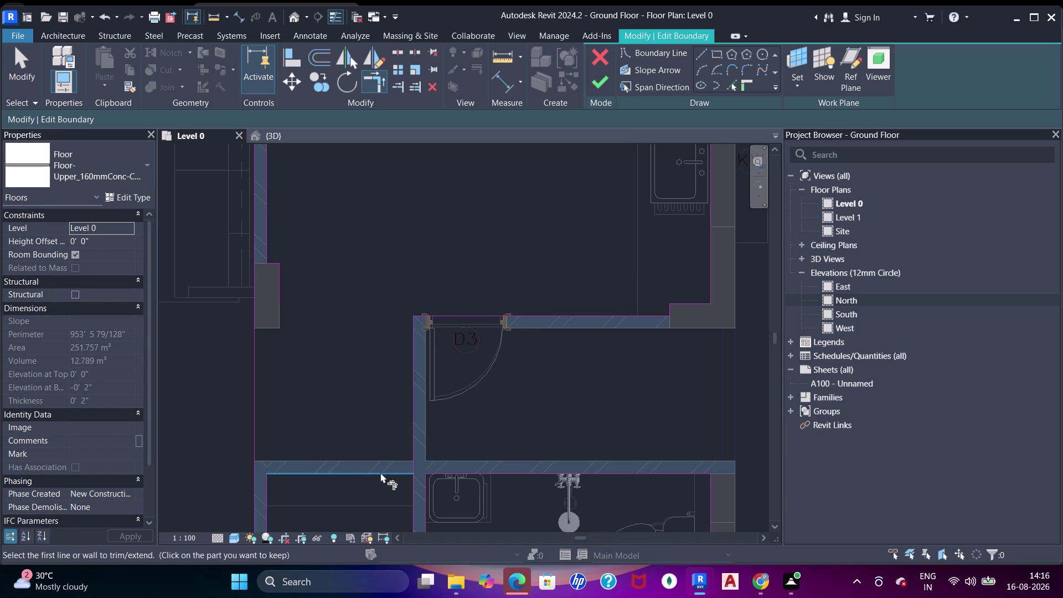
click(392, 469)
click(409, 450)
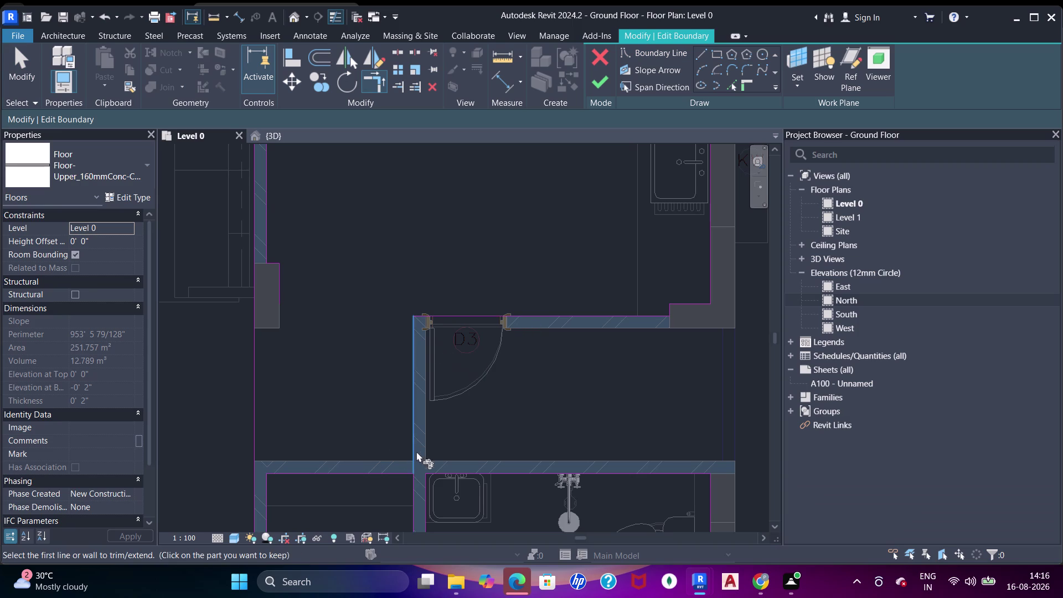
click(403, 476)
click(414, 448)
Locate the bathroom wall junction and start picking boundary lines there.
scroll(down, 3)
middle_drag(438, 454, 471, 307)
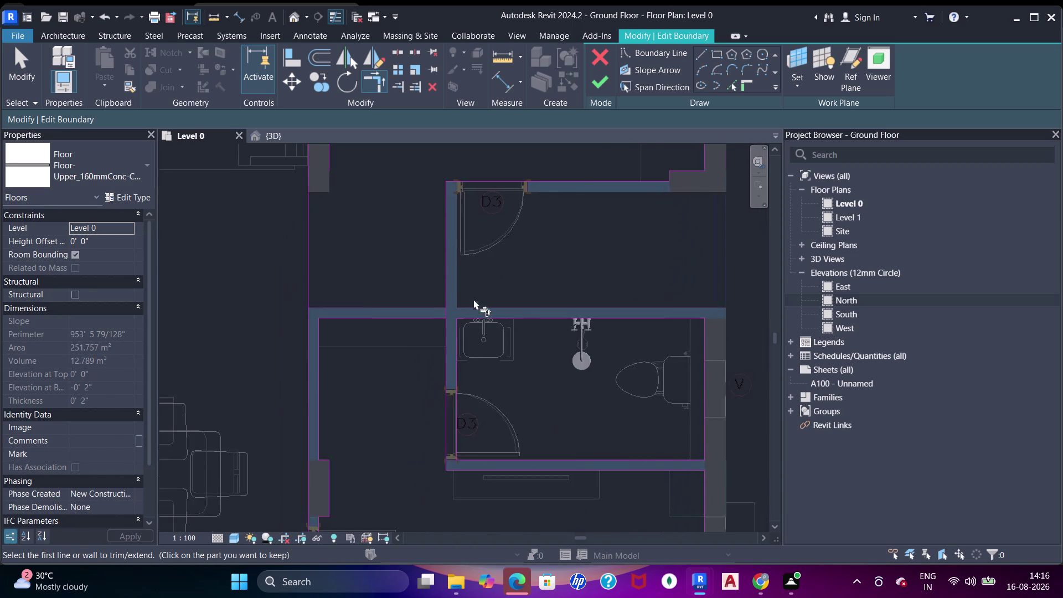
scroll(up, 3)
scroll(up, 3)
scroll(down, 3)
middle_drag(435, 318, 487, 356)
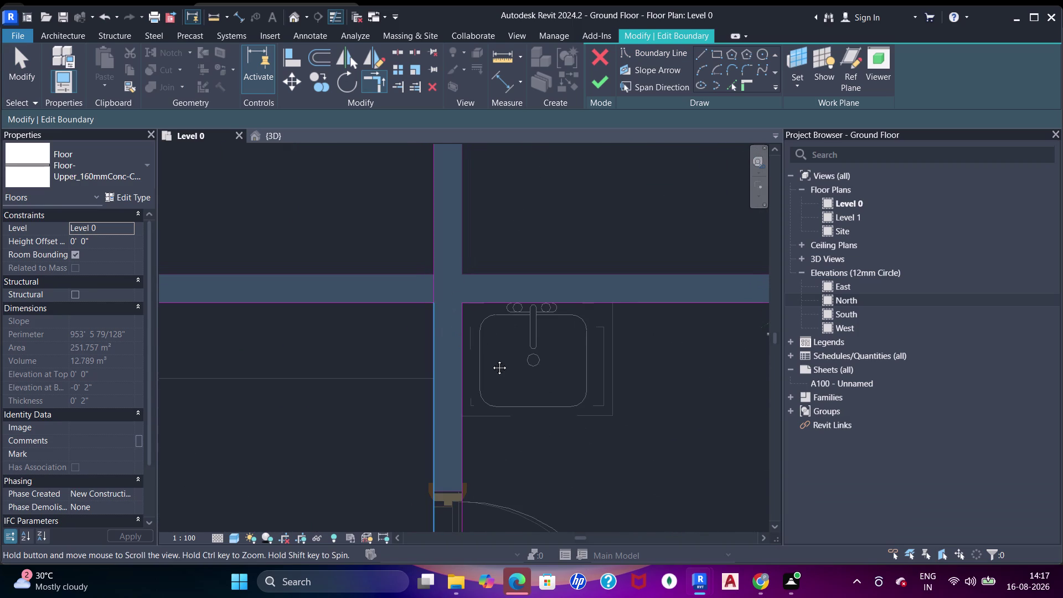
middle_drag(486, 356, 501, 363)
scroll(down, 3)
middle_drag(522, 339, 537, 347)
scroll(down, 3)
middle_drag(504, 316, 543, 296)
middle_drag(543, 296, 500, 417)
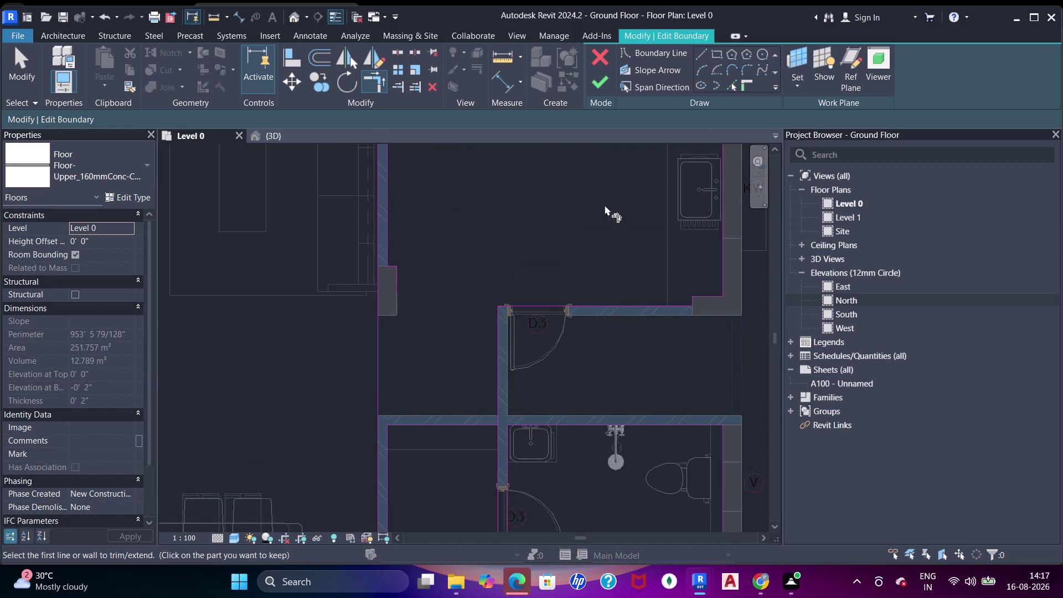
click(732, 84)
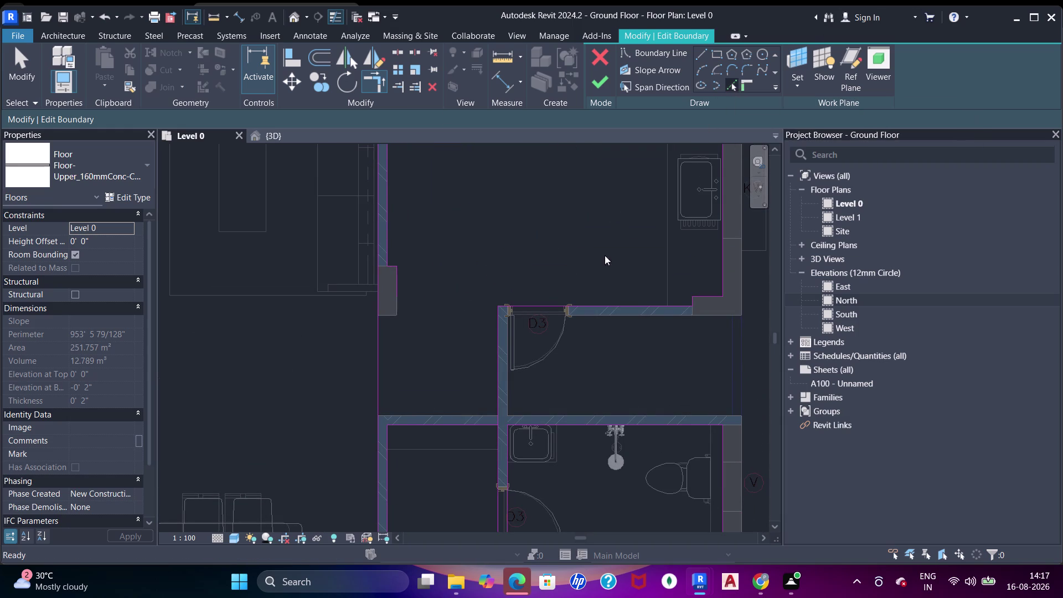
click(416, 413)
key(Escape)
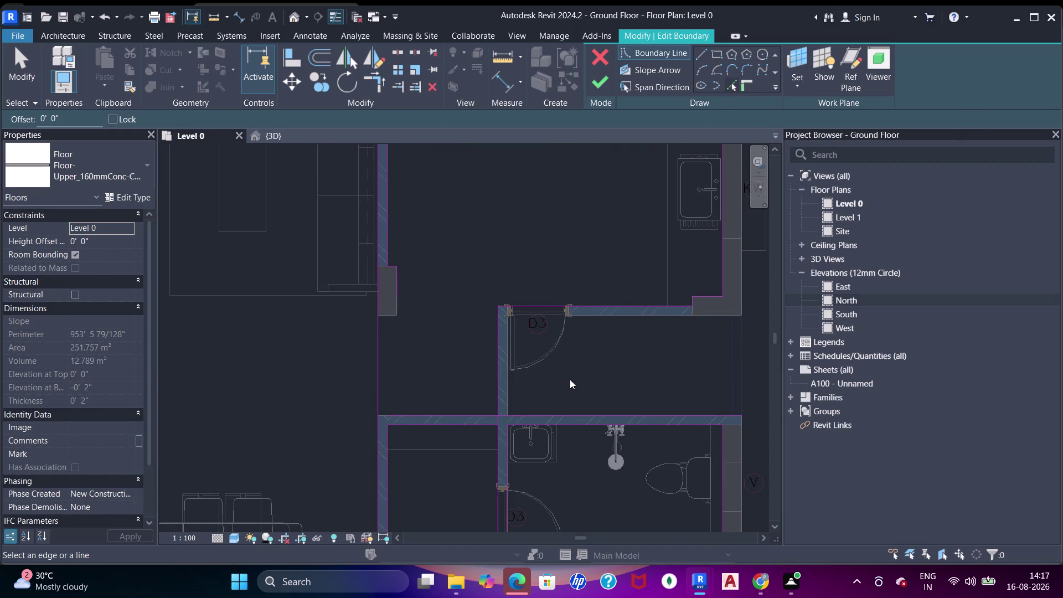
key(Escape)
key(Escape)
Trim the bathroom-wall and left-wall boundary lines into corners.
drag(483, 413, 490, 410)
key(t)
key(r)
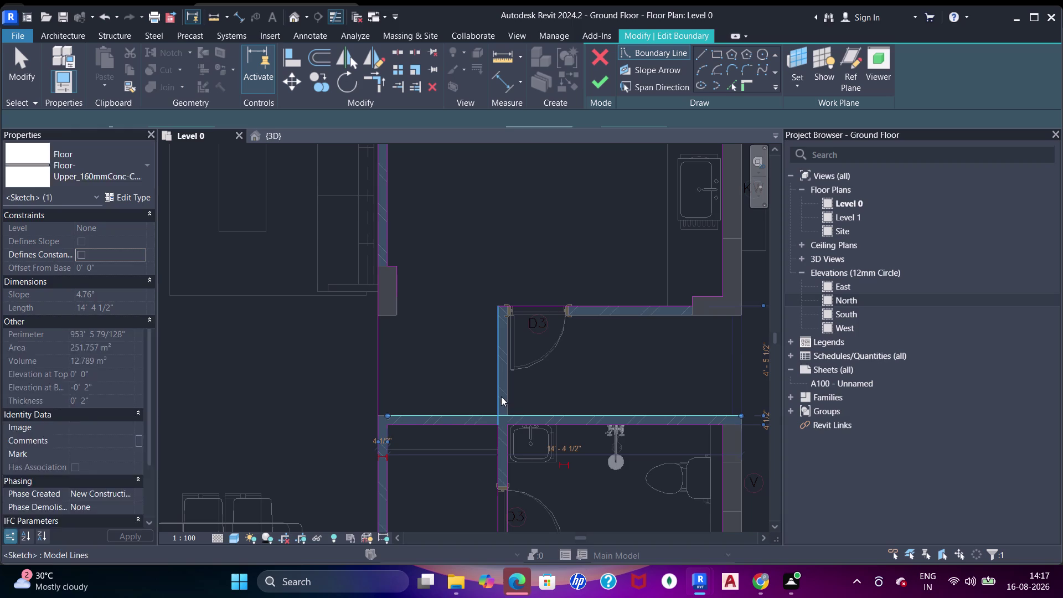
click(501, 397)
scroll(up, 3)
click(466, 432)
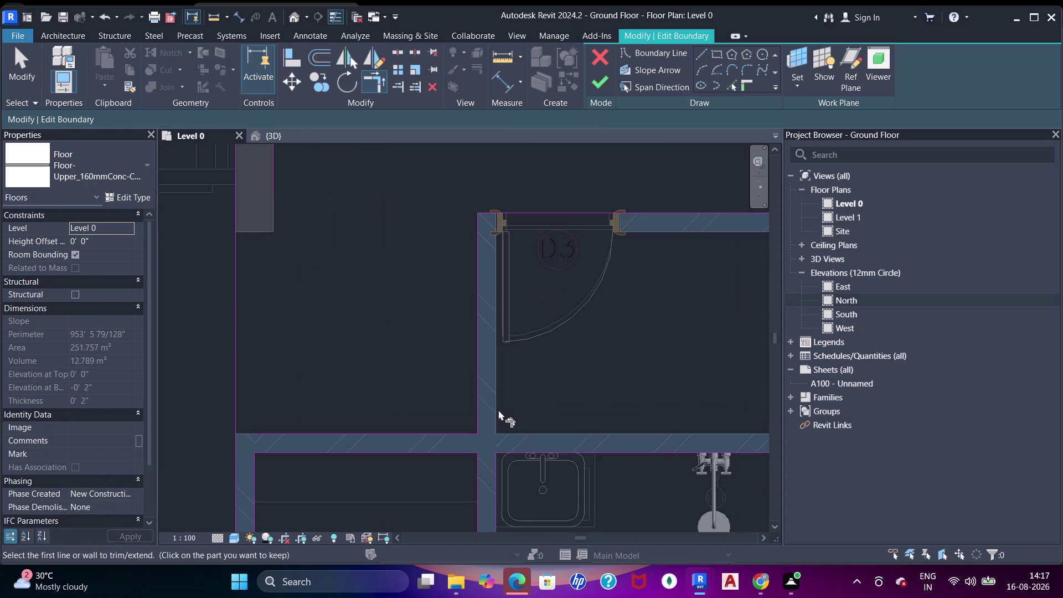
scroll(down, 3)
middle_drag(458, 356, 510, 324)
click(357, 352)
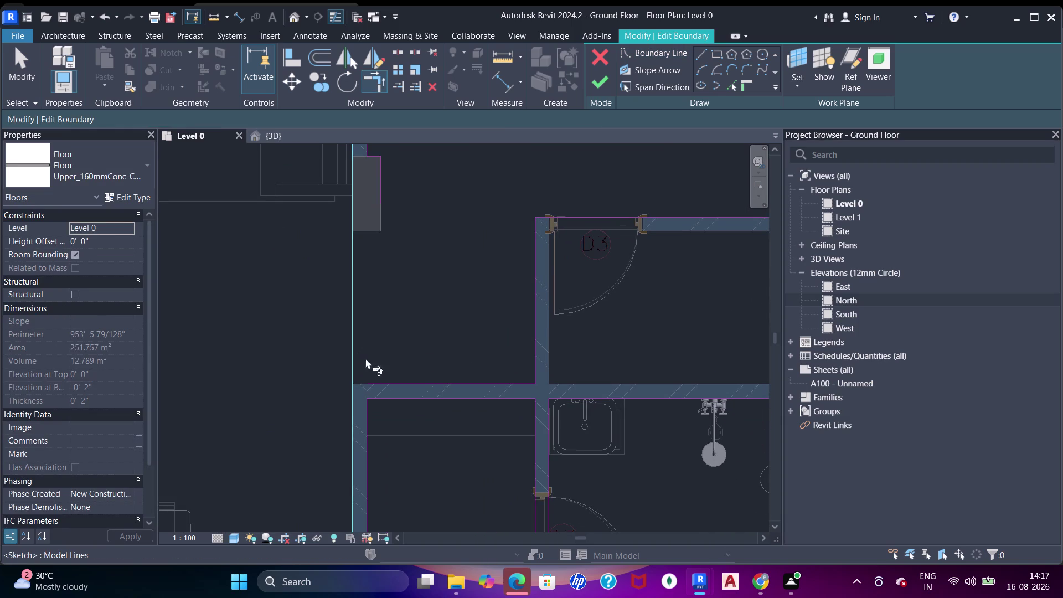
click(387, 379)
Bring the D3 room into view and pick a boundary line near its column.
scroll(down, 3)
middle_drag(421, 387, 422, 388)
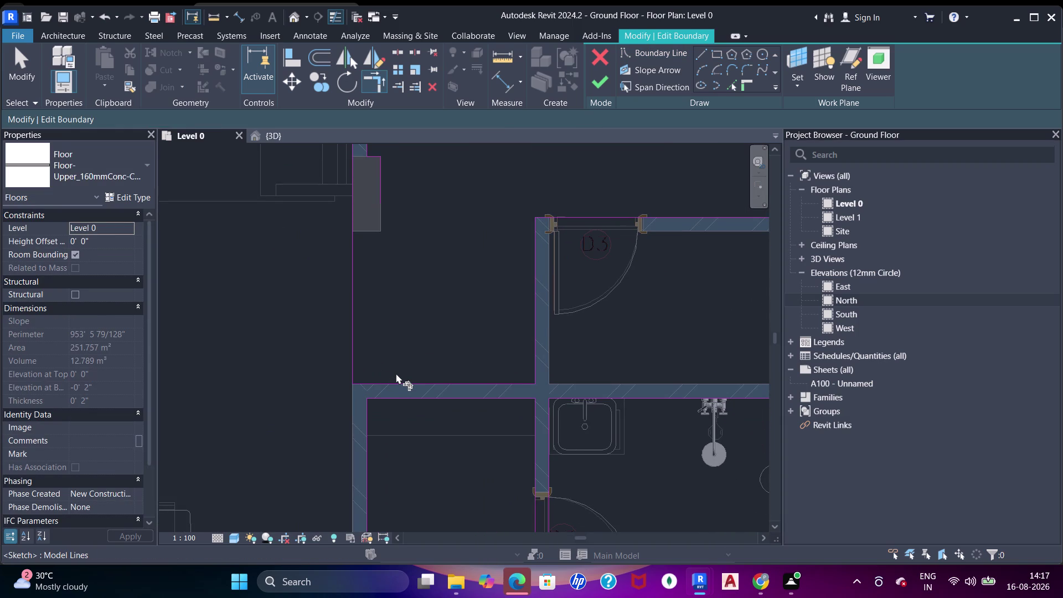
middle_drag(422, 388, 450, 261)
middle_drag(457, 234, 464, 394)
middle_drag(470, 301, 466, 321)
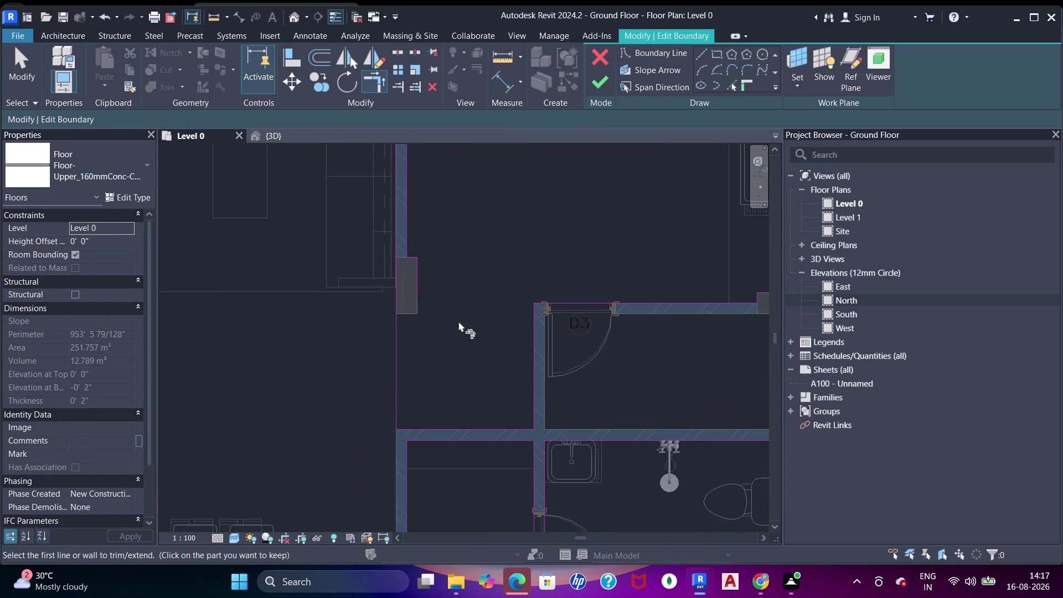
scroll(up, 3)
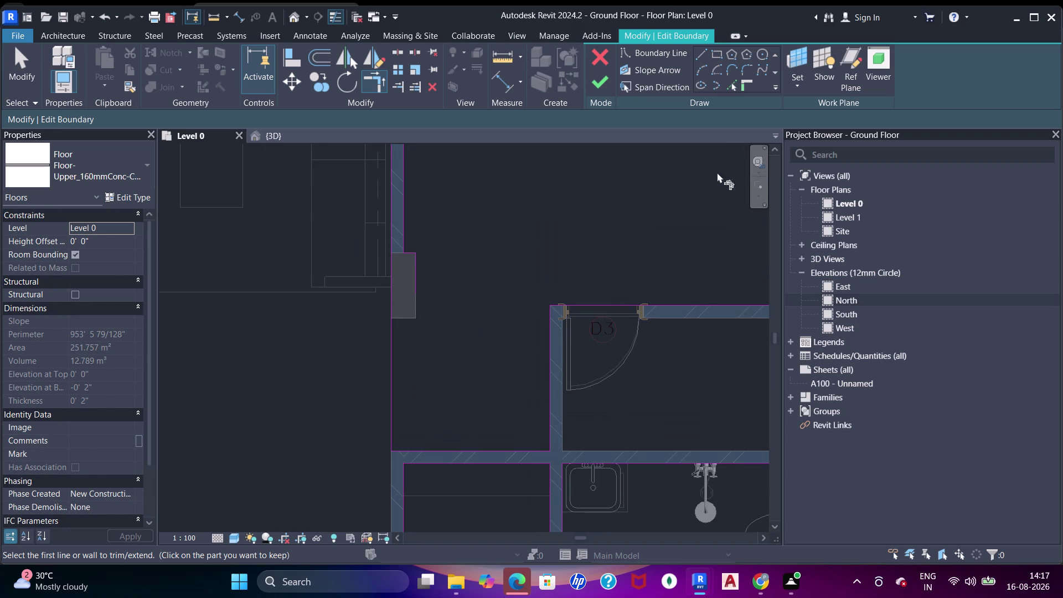
click(728, 85)
Try trimming the sketch line beside the structural column, cancelling the first attempts.
click(406, 319)
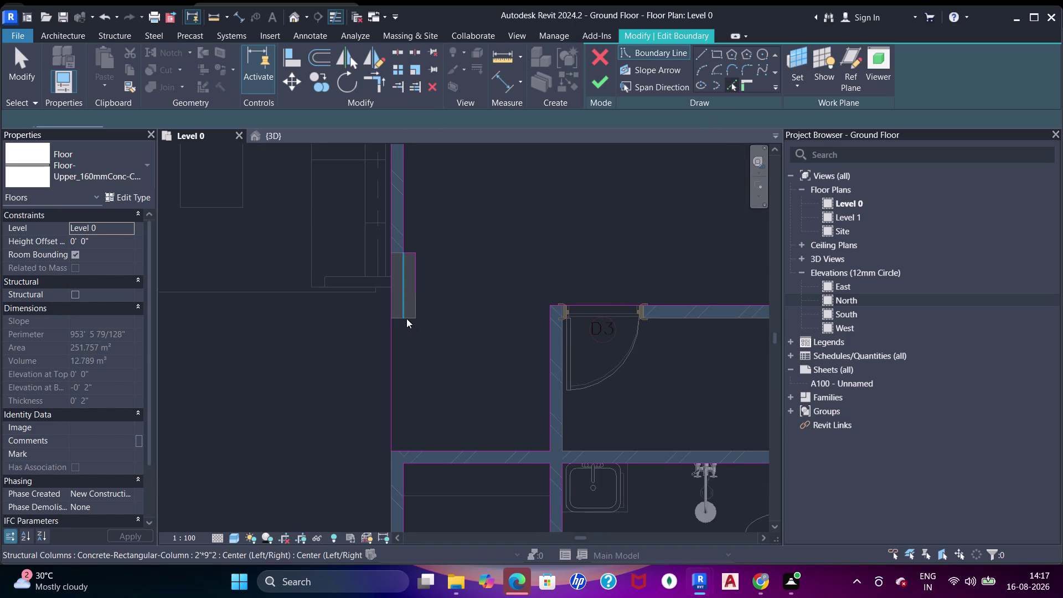
key(ctrl+z)
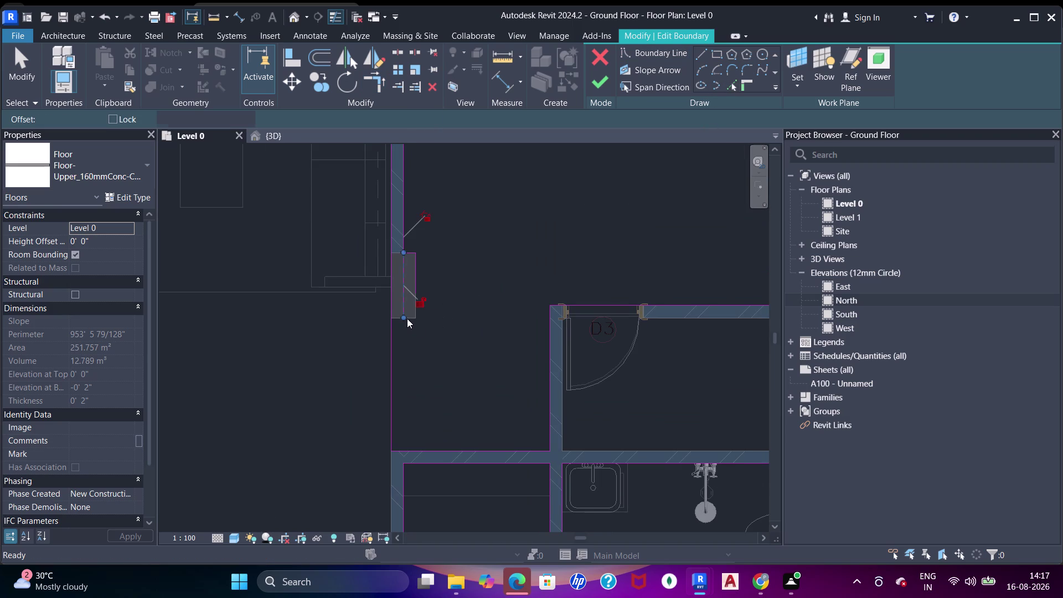
scroll(up, 3)
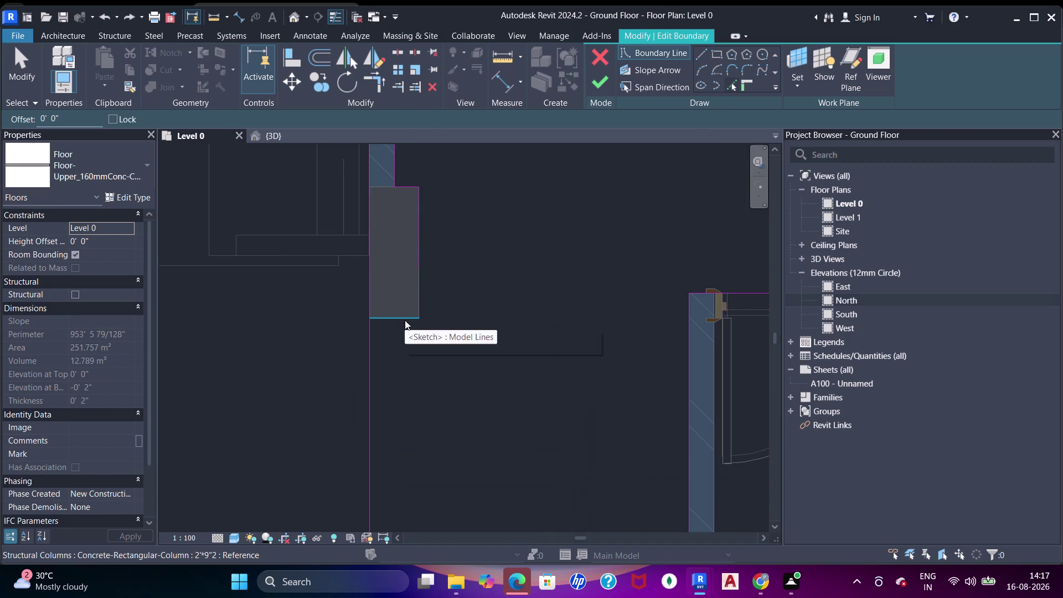
click(405, 320)
middle_click(442, 308)
key(Escape)
key(Escape)
key(t)
key(r)
click(420, 252)
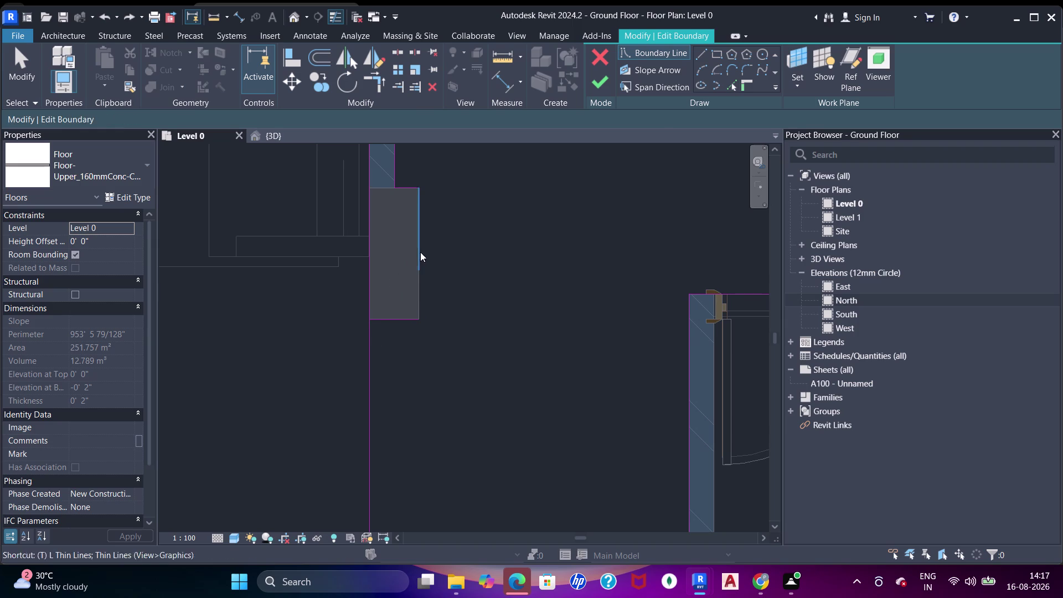
key(Escape)
key(Escape)
Trim the lower boundary lines so they meet the column face.
text(tr)
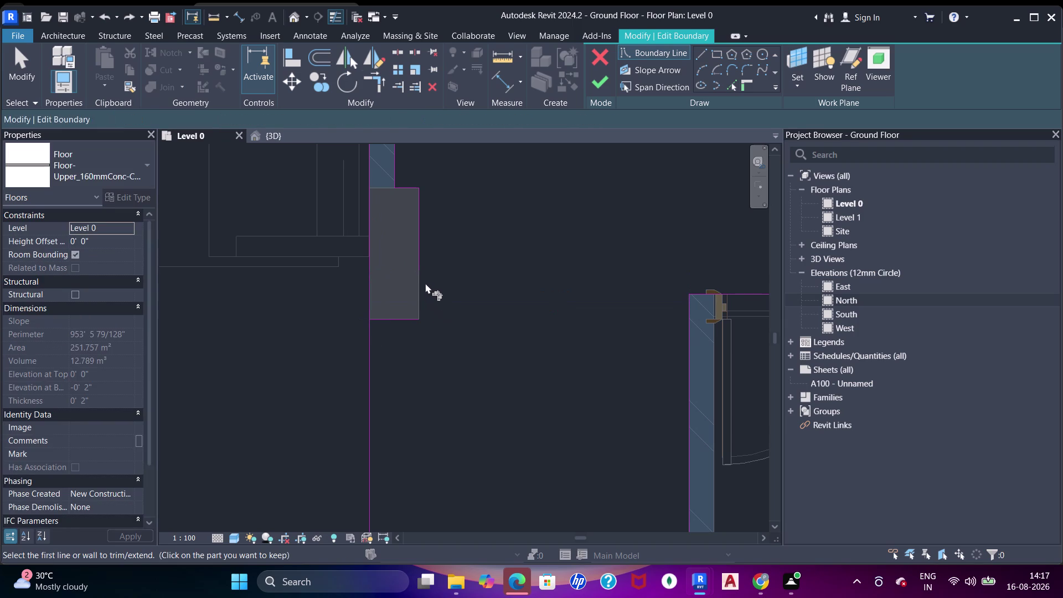
click(419, 265)
click(405, 319)
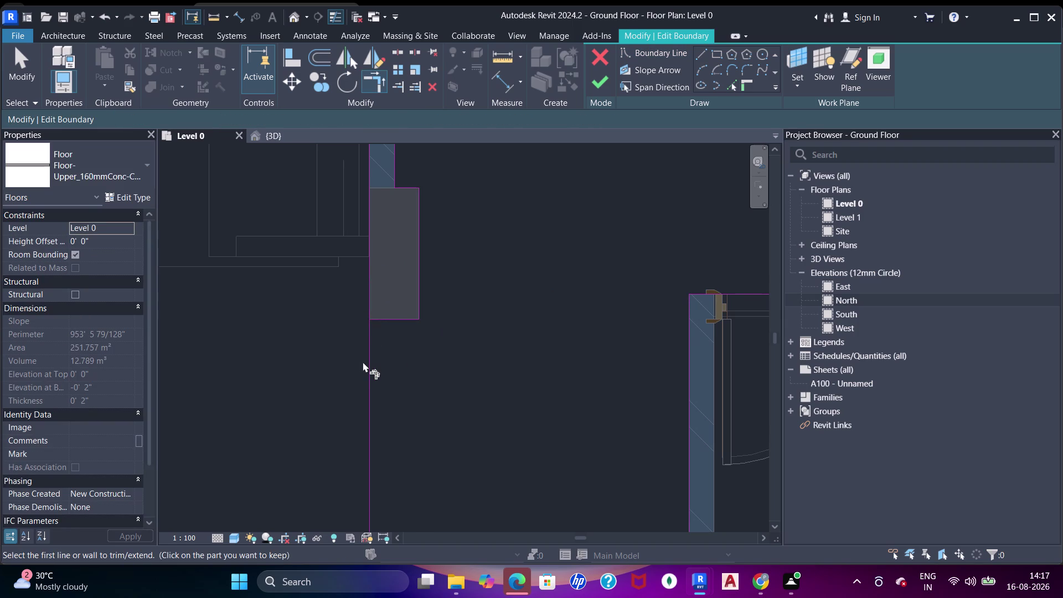
click(371, 351)
click(379, 322)
Review the apartment plan boundaries and attempt Finish Edit Mode, which reports open loops.
scroll(down, 3)
scroll(down, 3)
middle_drag(443, 214, 447, 432)
middle_drag(462, 395, 459, 192)
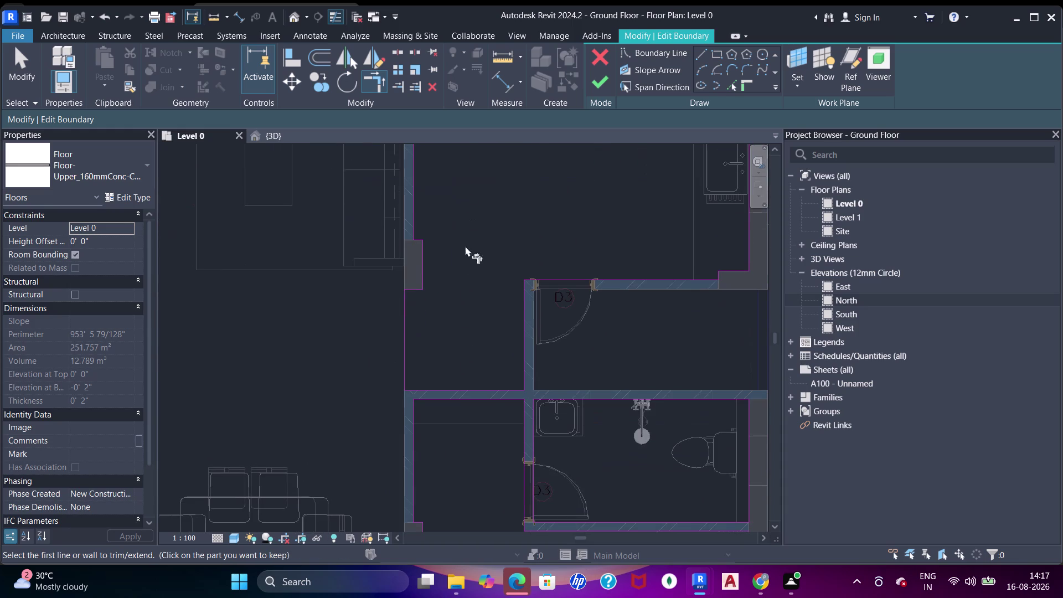
middle_drag(498, 228, 421, 270)
scroll(down, 3)
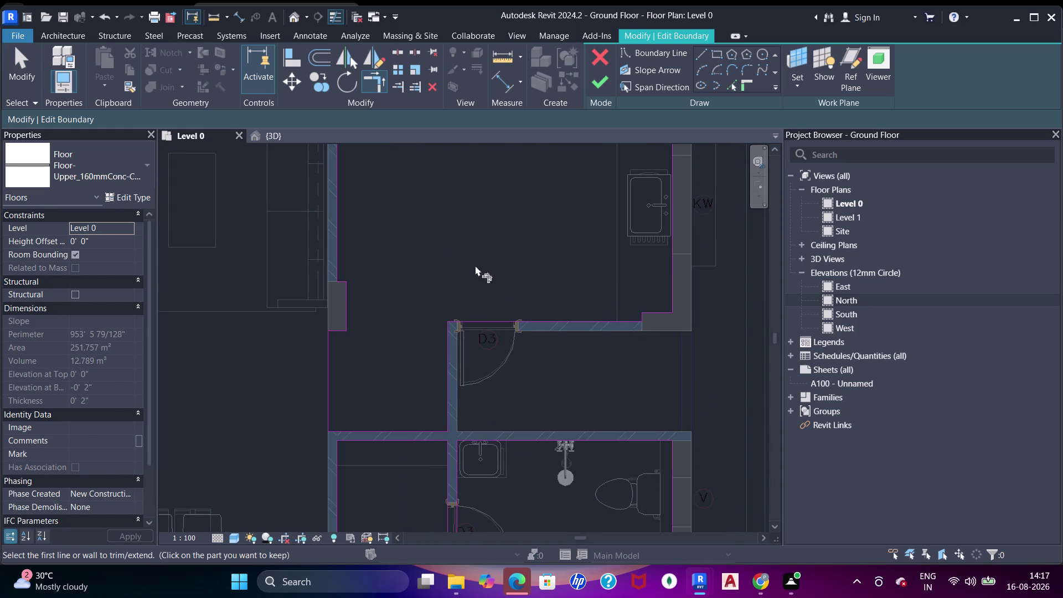
scroll(down, 3)
middle_drag(475, 298, 500, 248)
middle_drag(499, 402, 505, 256)
scroll(down, 3)
middle_drag(495, 272, 517, 302)
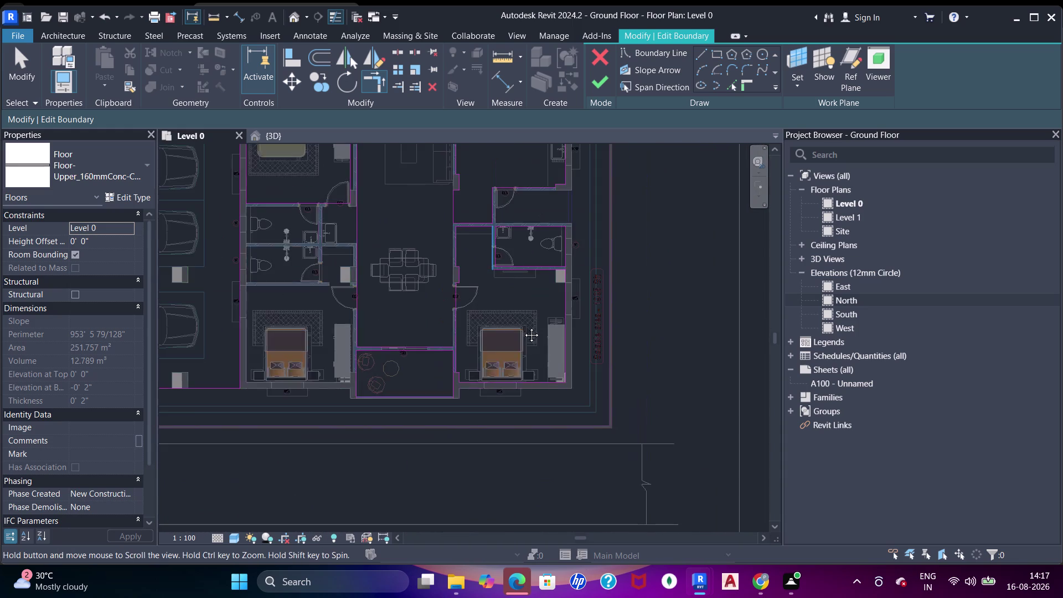
middle_drag(517, 302, 527, 343)
scroll(up, 3)
scroll(down, 3)
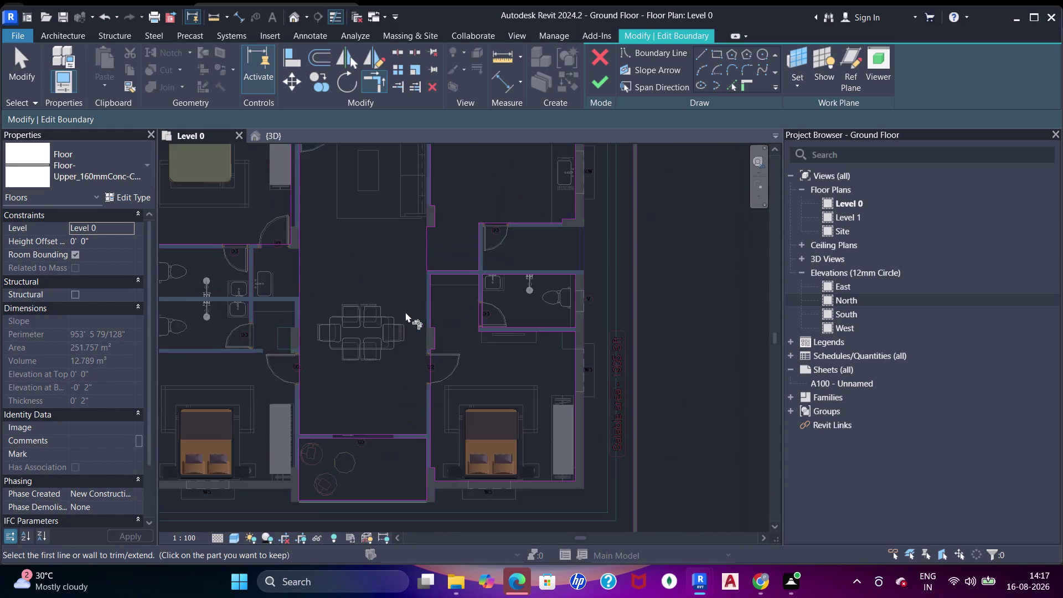
middle_drag(424, 319, 609, 343)
middle_drag(443, 410, 448, 356)
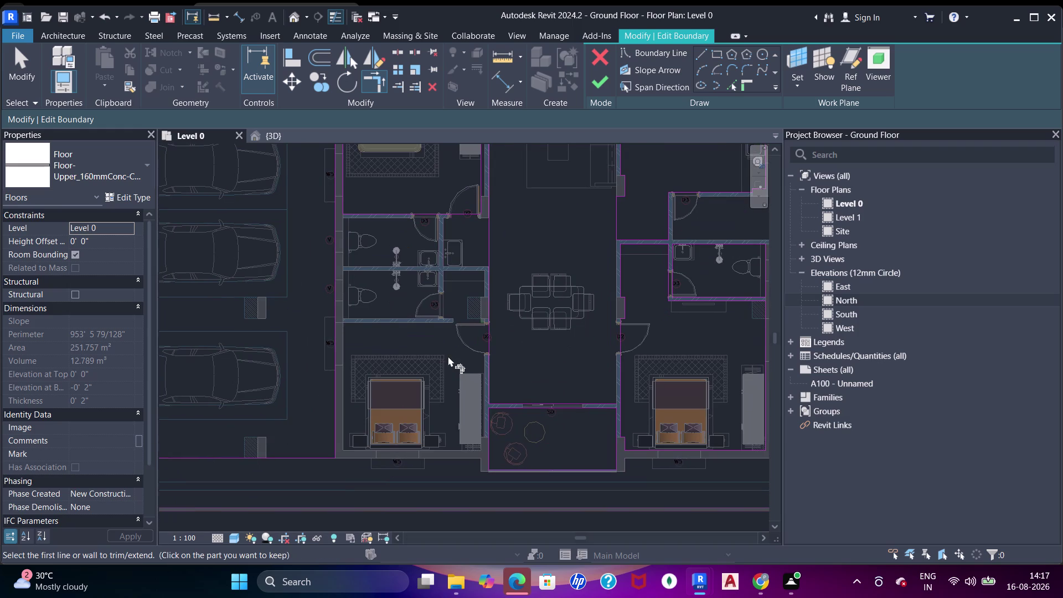
scroll(up, 3)
middle_drag(383, 276, 399, 293)
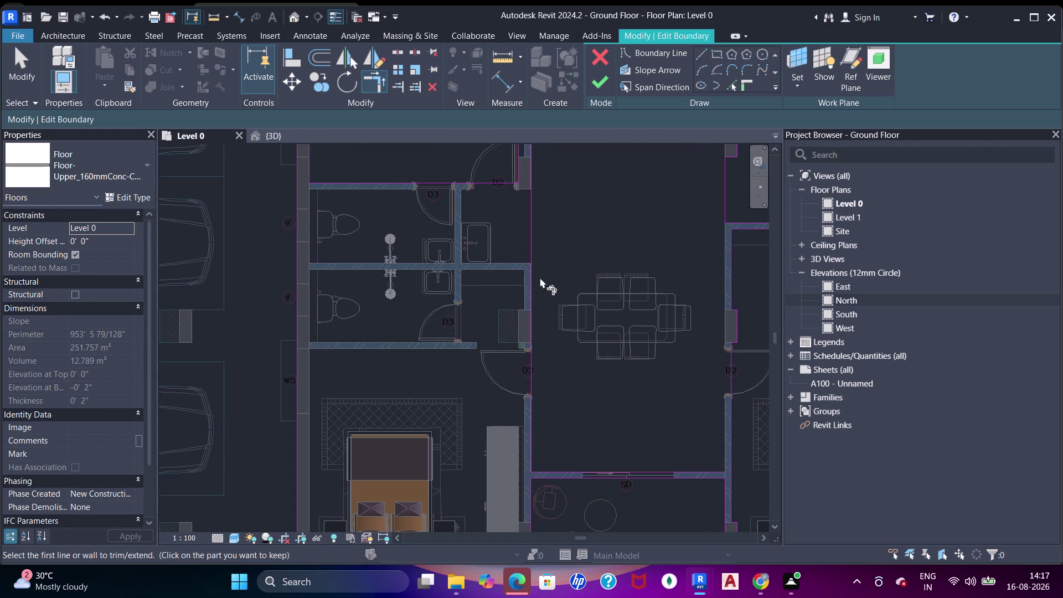
middle_drag(535, 287, 520, 243)
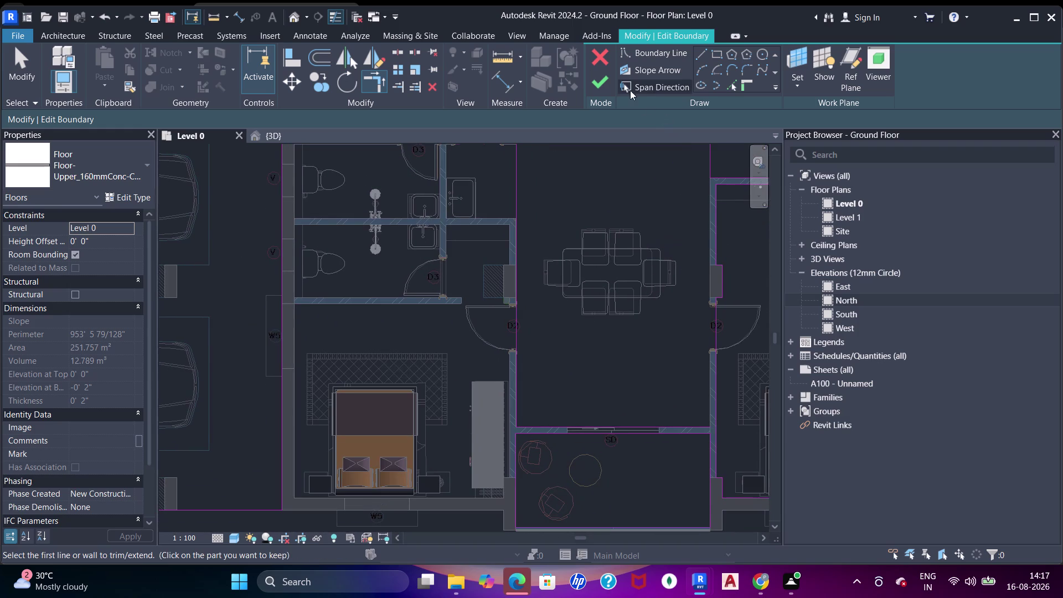
click(599, 87)
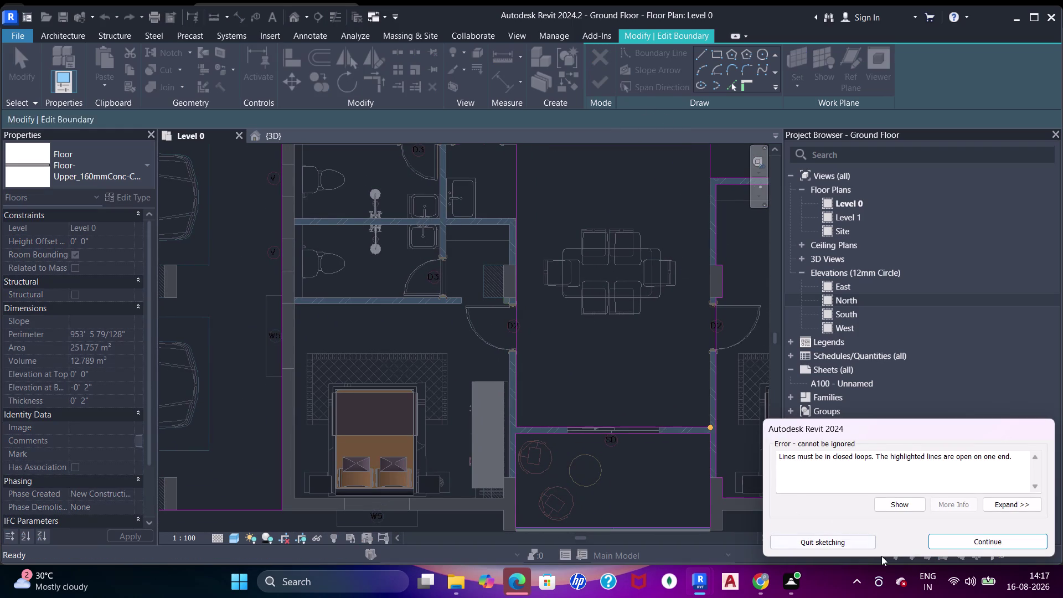
Return to the floor sketch and pan along the boundary toward the living room.
click(964, 542)
scroll(up, 3)
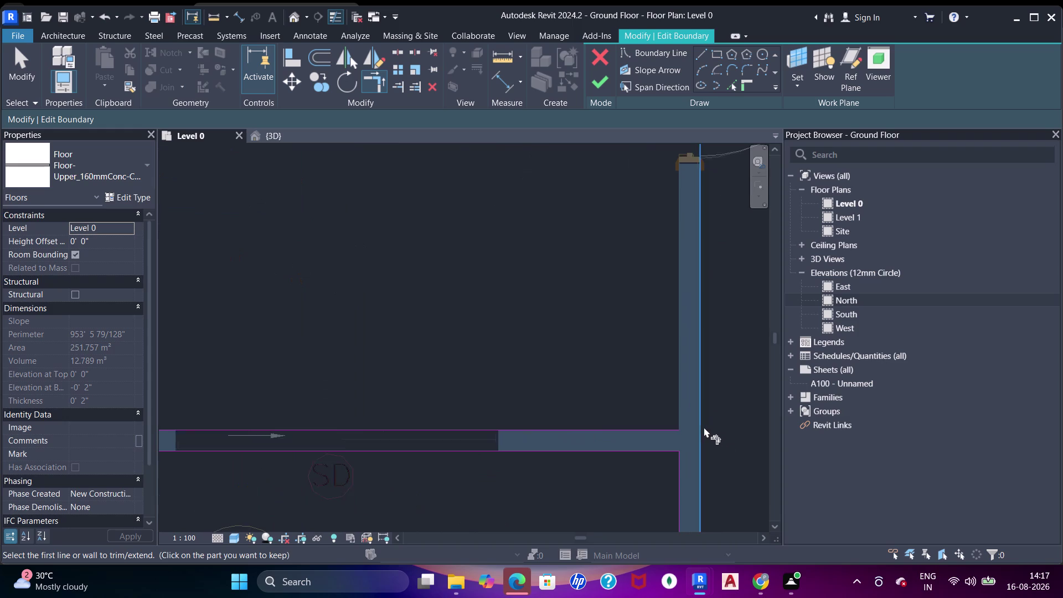
scroll(down, 3)
middle_drag(685, 359, 678, 448)
scroll(down, 3)
middle_drag(677, 367, 674, 383)
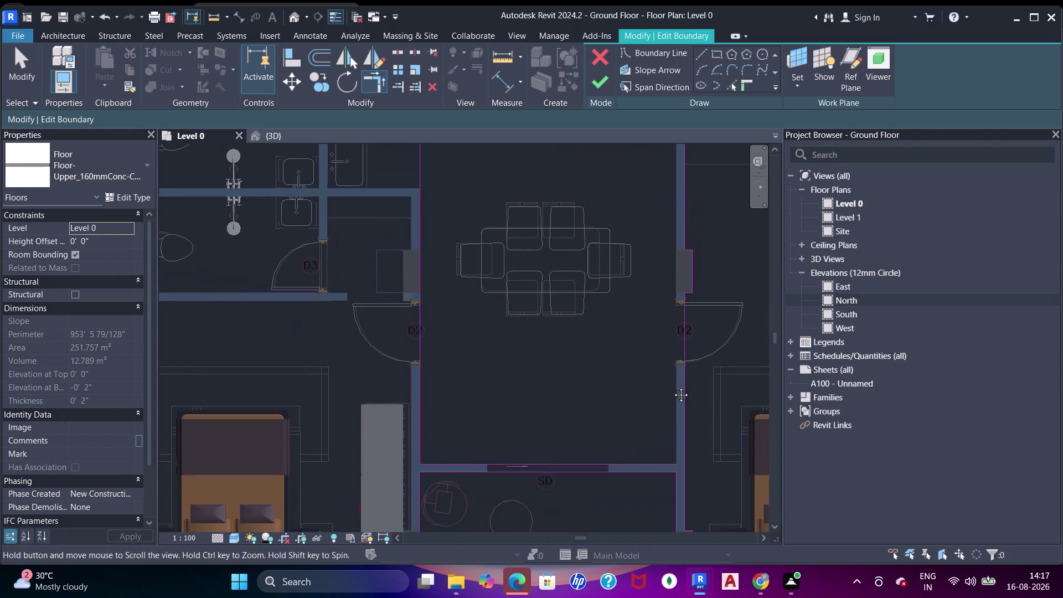
middle_drag(674, 383, 668, 474)
middle_drag(661, 389, 661, 431)
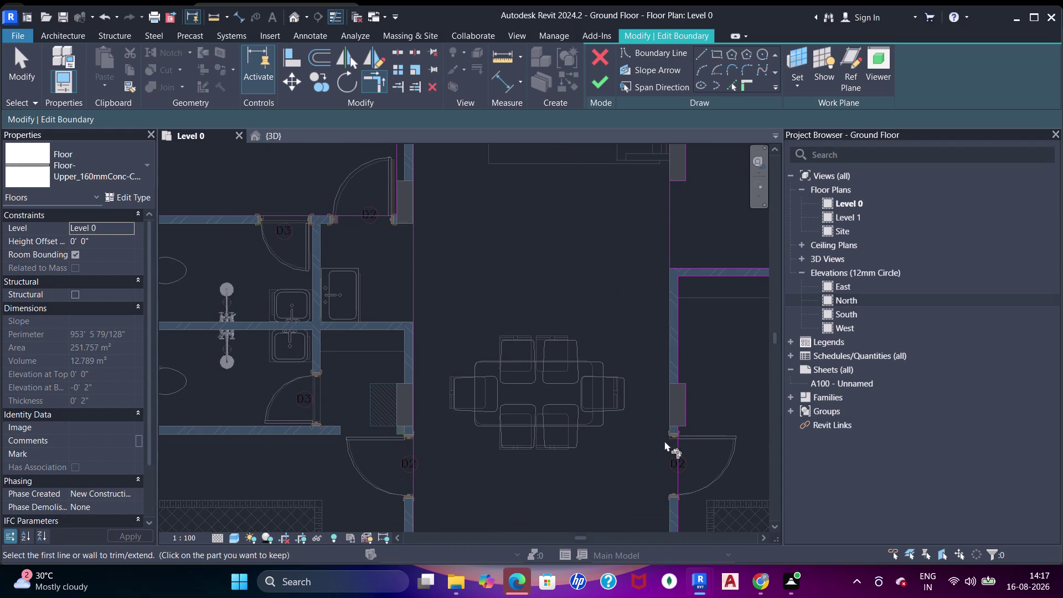
middle_drag(649, 339, 650, 544)
middle_drag(613, 374, 614, 393)
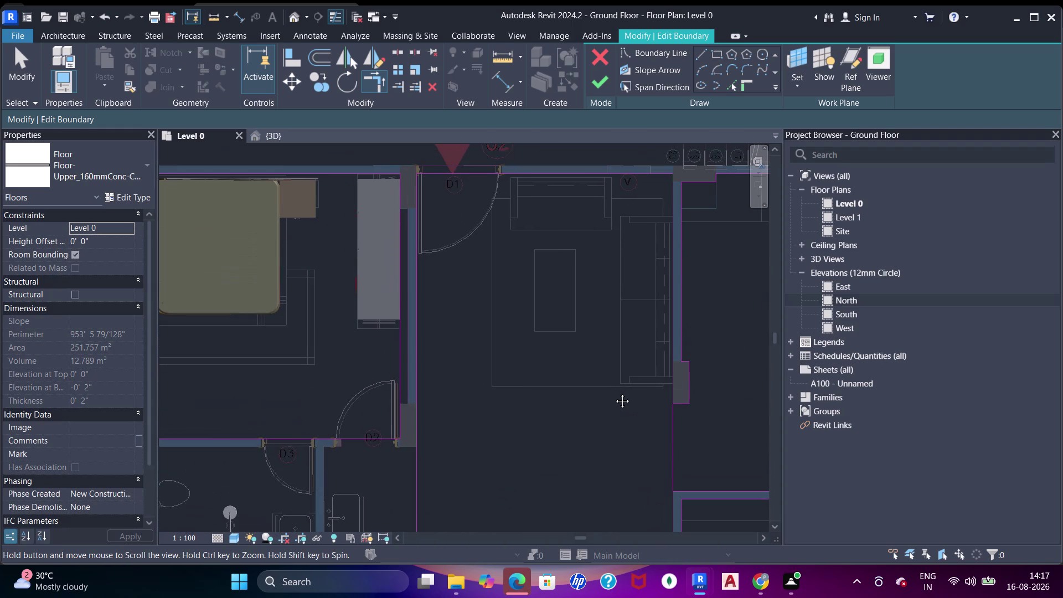
Inspect the gap at the living room's right wall and exit Trim/Extend.
middle_drag(614, 392, 626, 399)
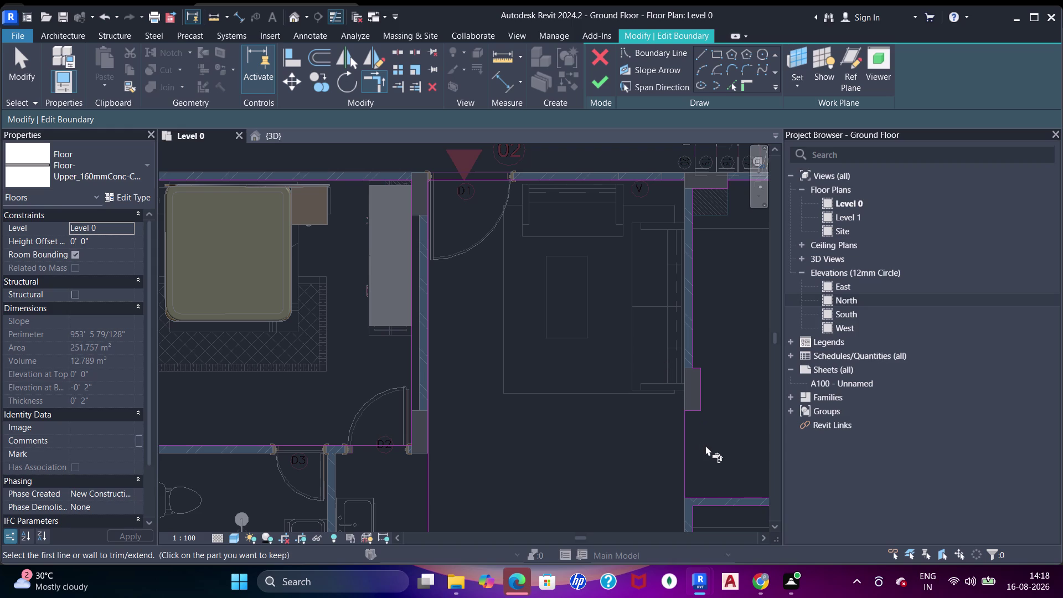
middle_drag(706, 445, 589, 394)
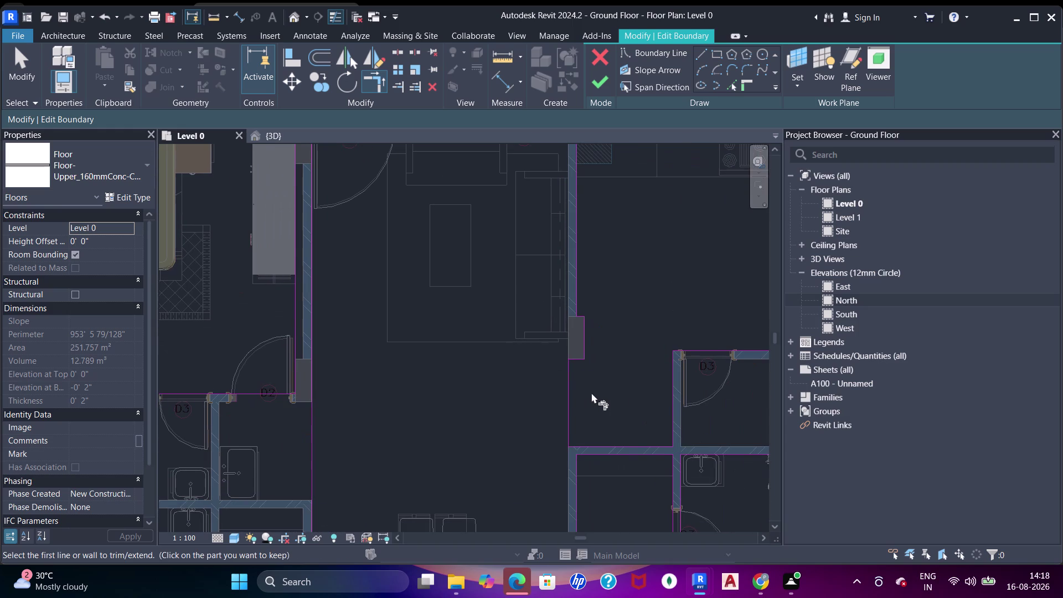
scroll(down, 3)
middle_drag(604, 325, 605, 197)
middle_drag(601, 322, 595, 211)
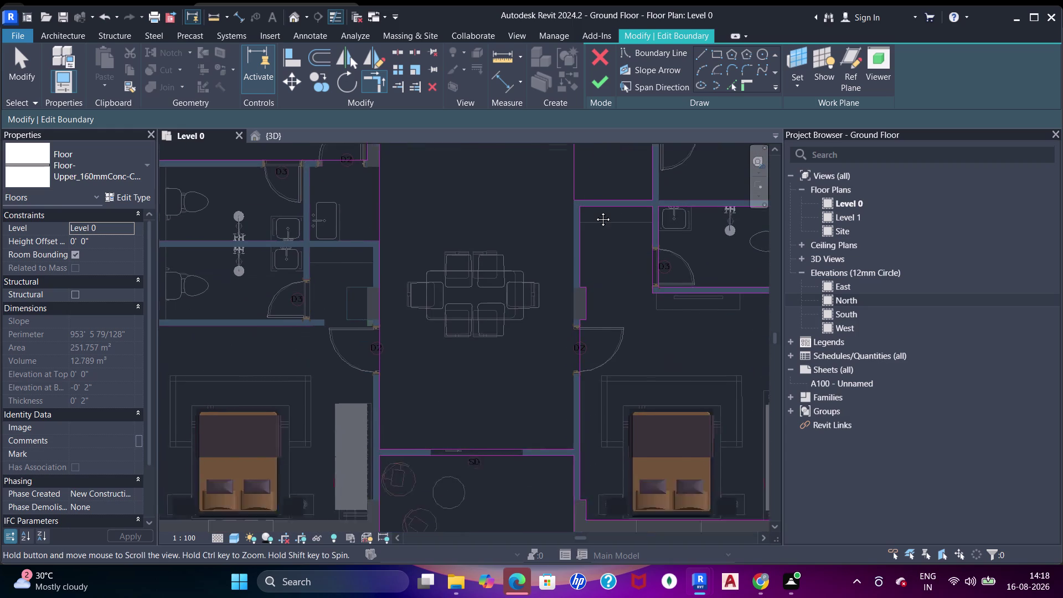
middle_drag(595, 211, 603, 388)
scroll(up, 3)
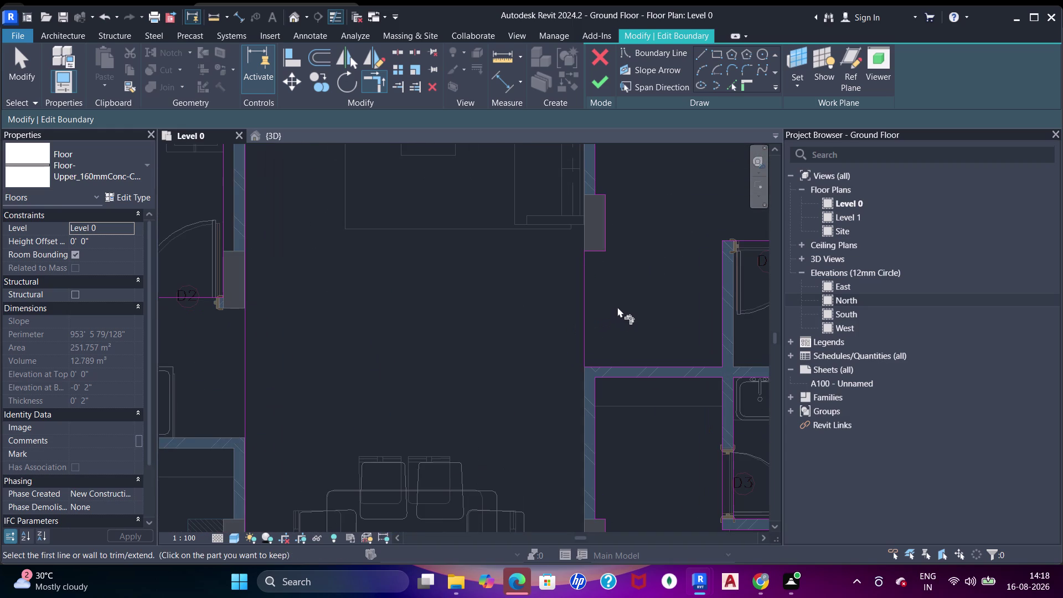
key(Escape)
key(Escape)
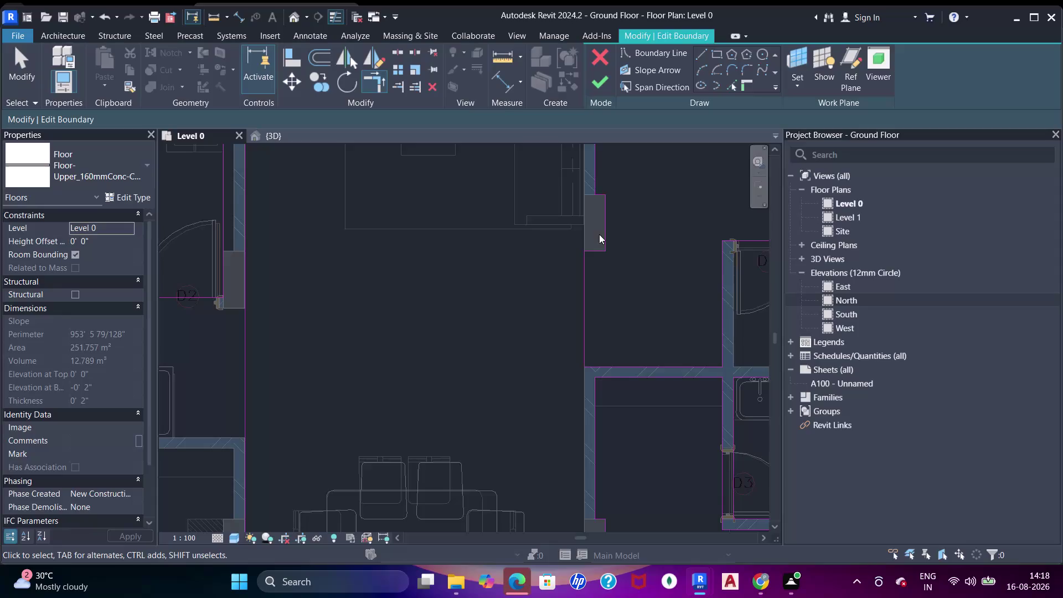
Start Align and pick a first reference, then cancel that attempt.
key(a)
key(a)
key(a)
key(a)
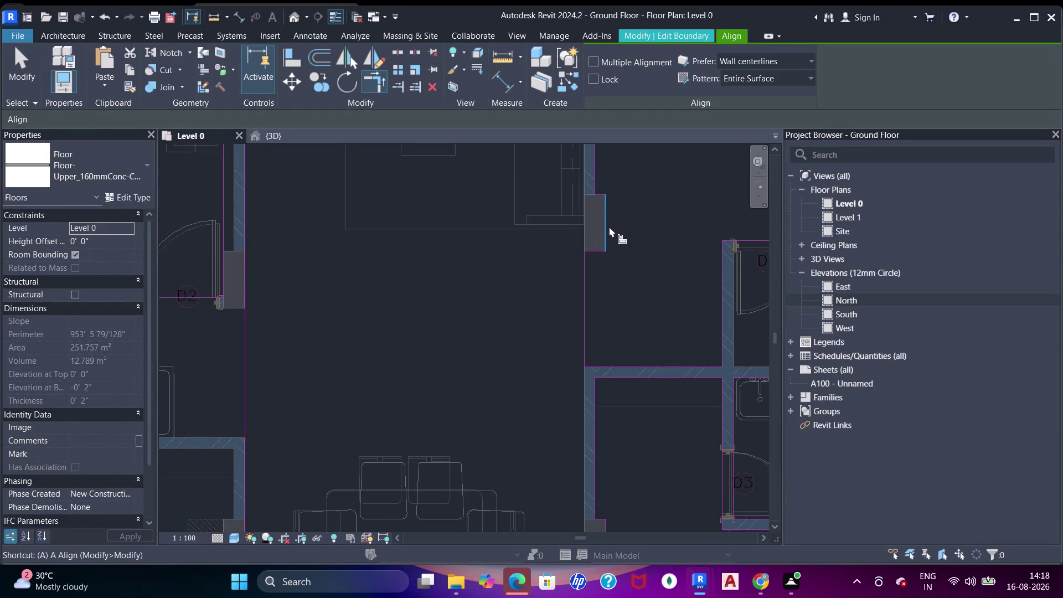
click(609, 226)
key(a)
key(a)
key(Escape)
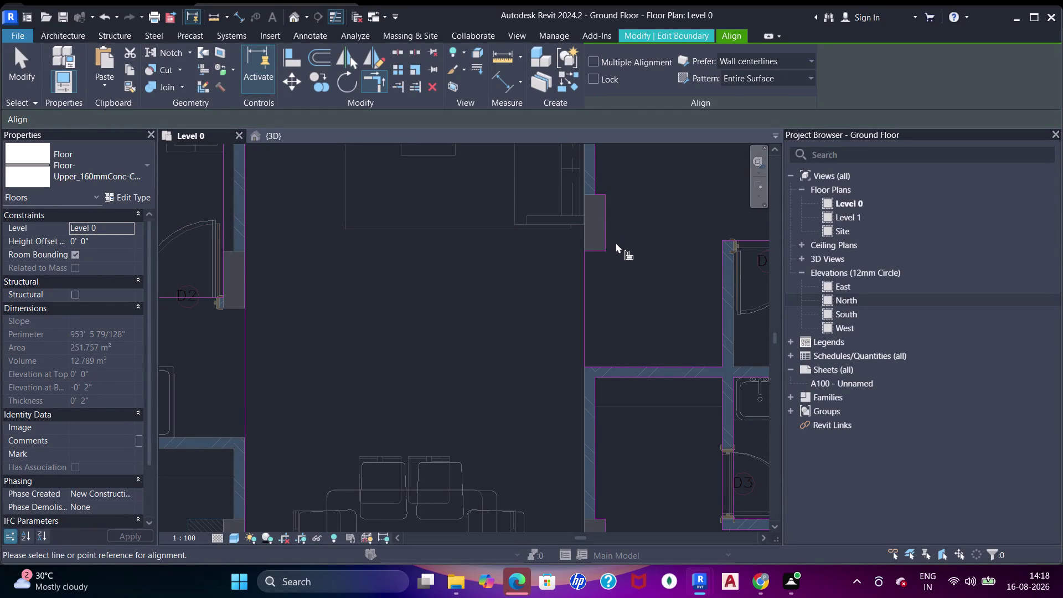
key(Escape)
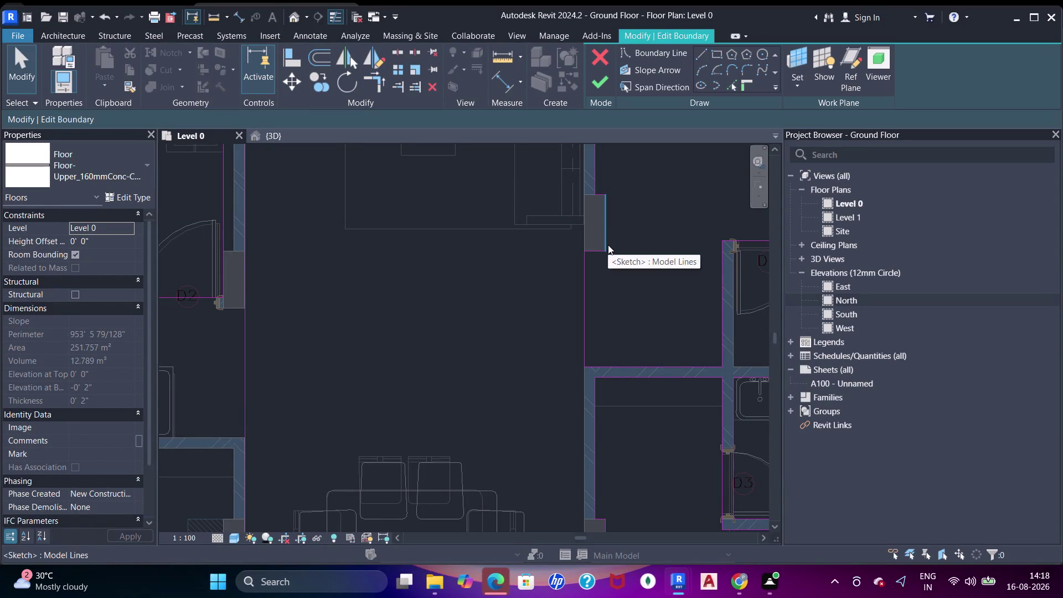
Align the boundary sketch line to the right wall face, dismissing the 'Line is too short' error.
text(aa)
click(609, 244)
click(590, 292)
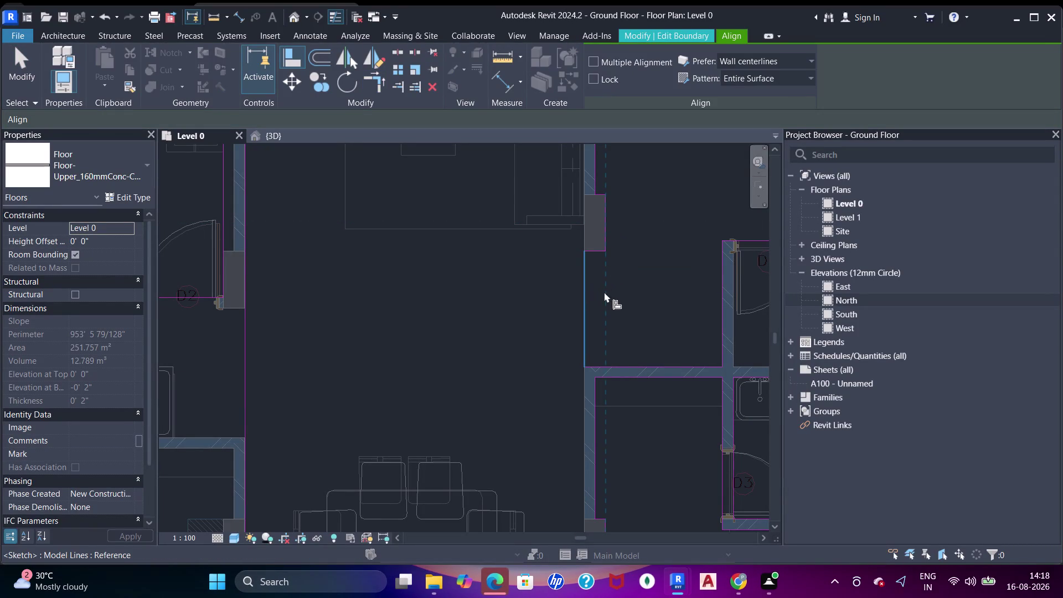
click(825, 548)
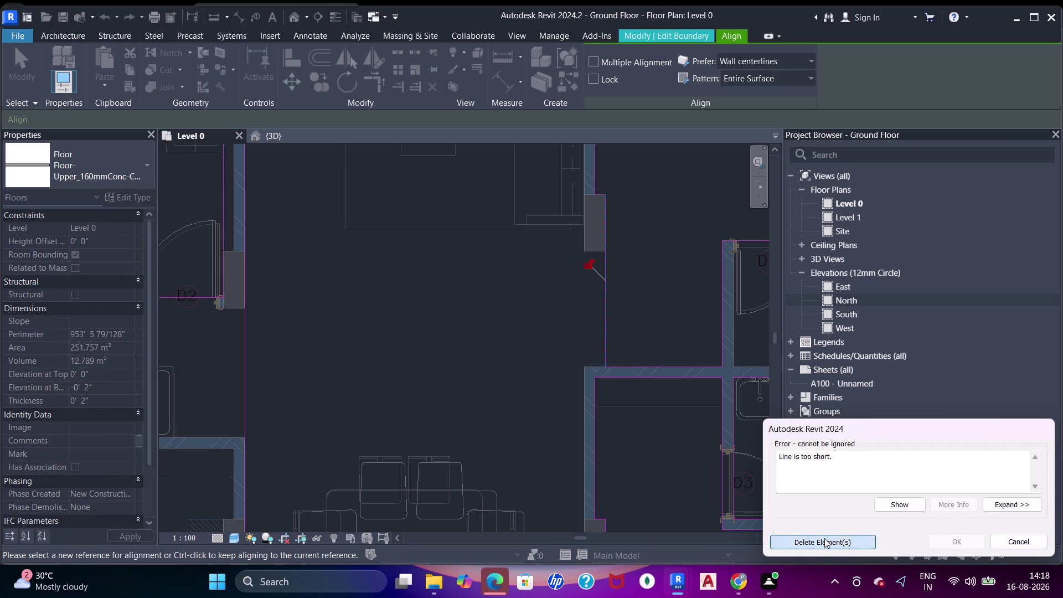
scroll(down, 3)
middle_drag(577, 329, 592, 398)
scroll(down, 3)
middle_drag(580, 343, 584, 359)
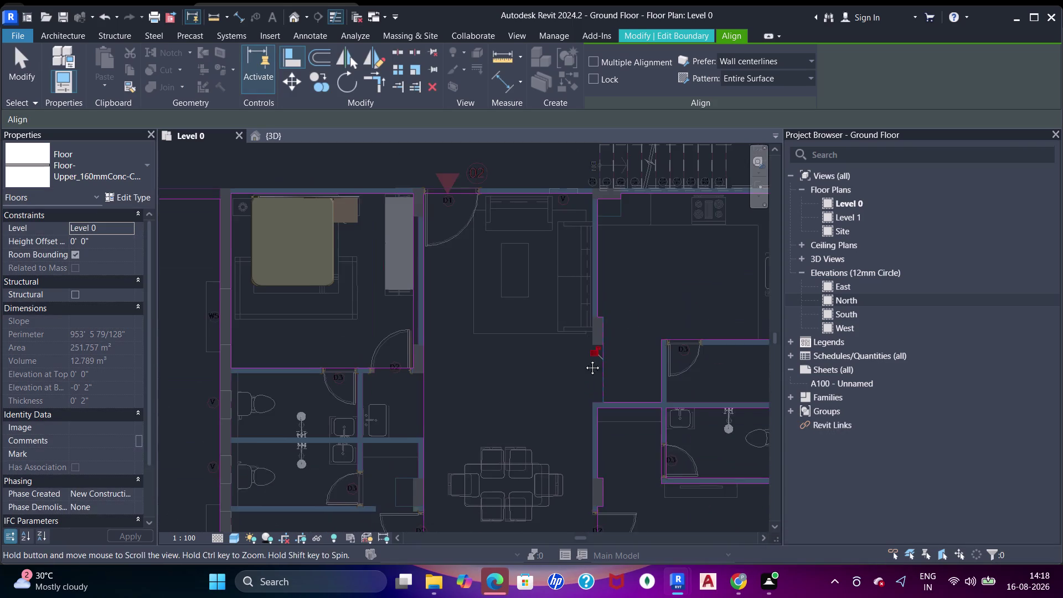
middle_drag(585, 359, 584, 355)
scroll(up, 3)
scroll(down, 3)
middle_drag(599, 258, 596, 198)
key(Escape)
key(Escape)
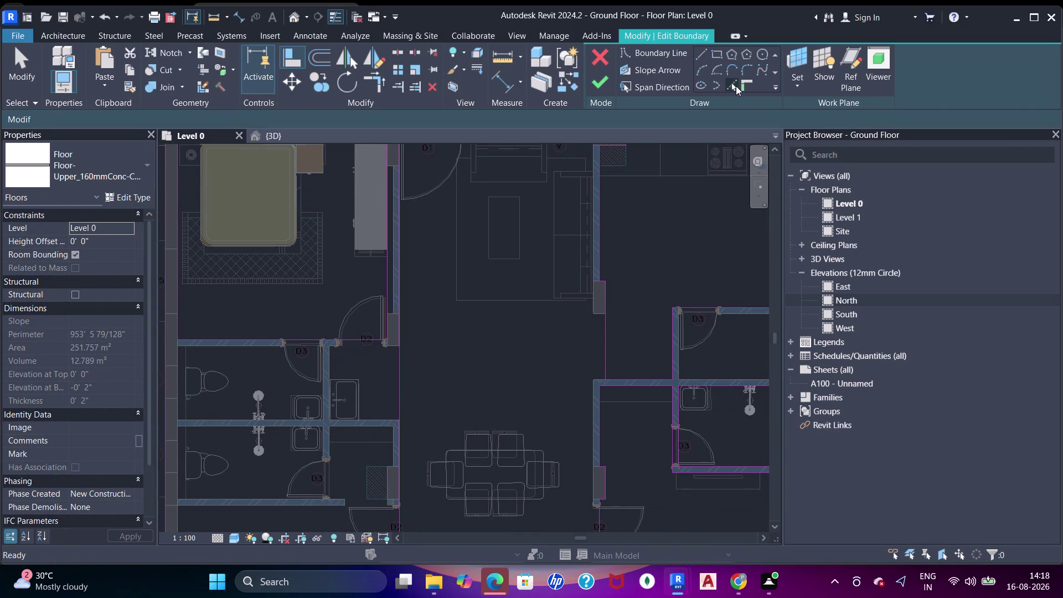
Select the boundary sketch line along the living room's right wall.
click(733, 89)
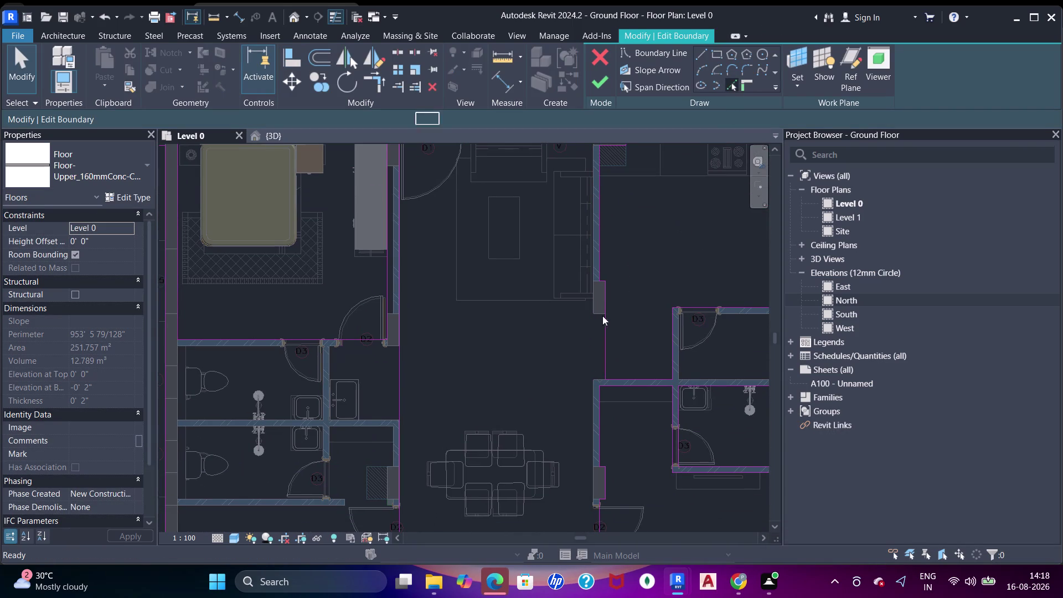
click(591, 271)
middle_drag(609, 320, 615, 383)
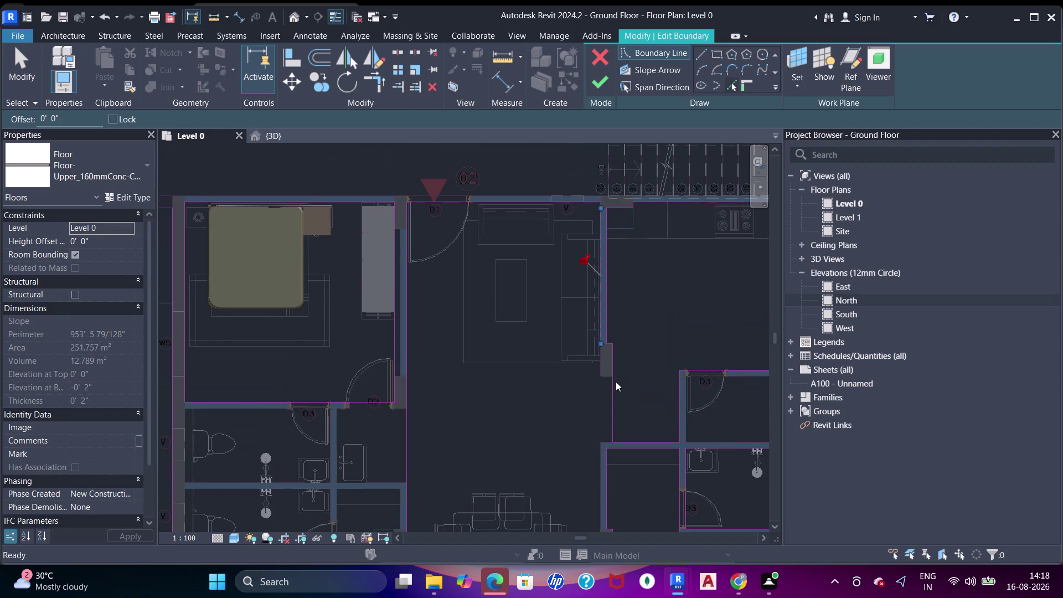
key(Escape)
key(Escape)
scroll(up, 3)
Trim the top and right-wall boundary lines into clean corners with Trim/Extend.
key(t)
key(r)
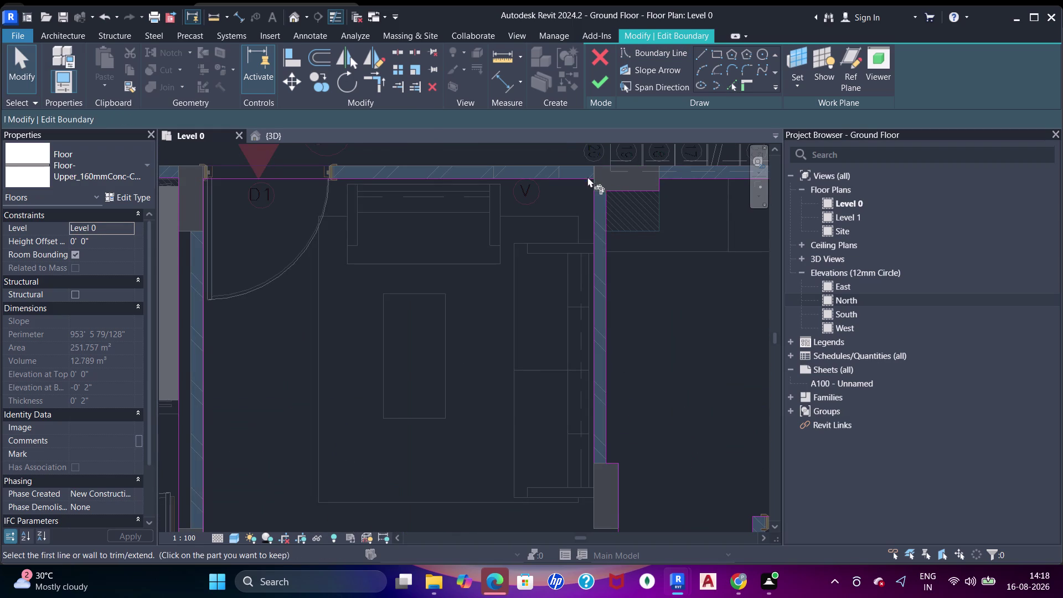
click(584, 173)
click(594, 195)
scroll(down, 3)
middle_drag(614, 325, 608, 155)
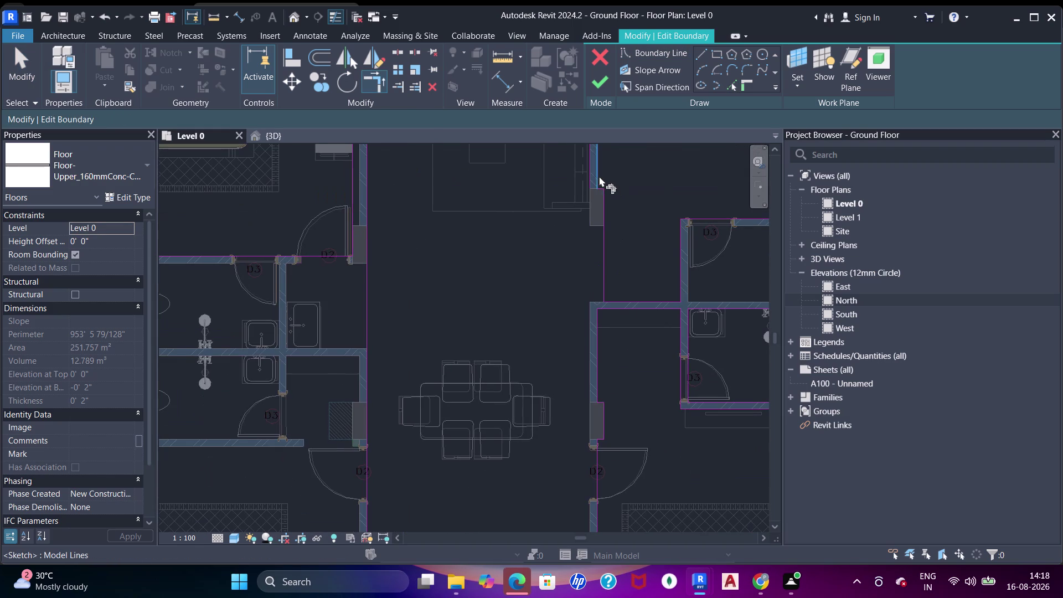
click(591, 173)
middle_drag(602, 349, 601, 228)
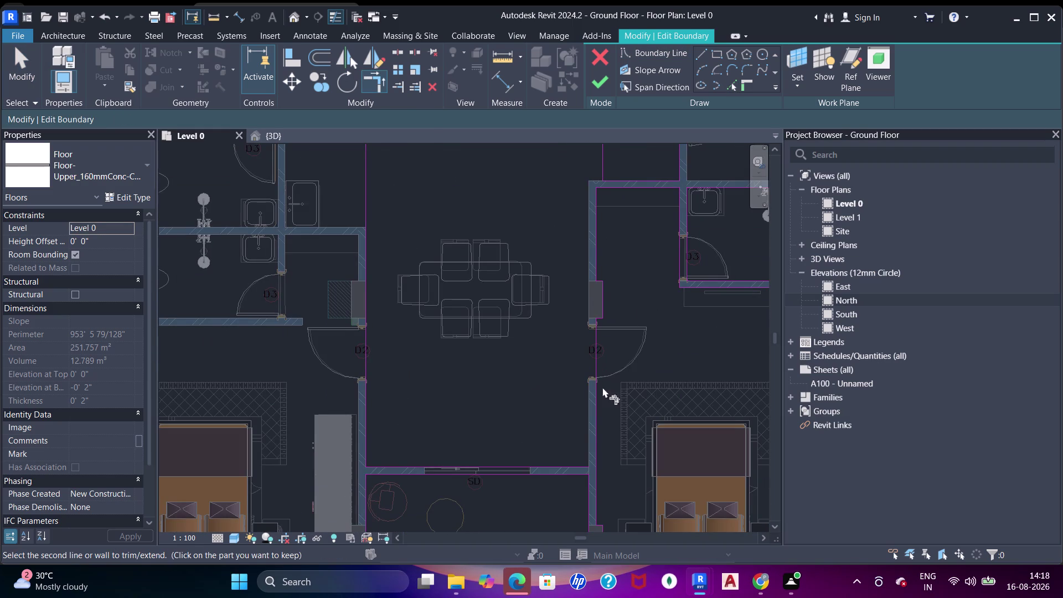
middle_drag(603, 389, 596, 346)
scroll(up, 3)
Trim the bottom boundary line and finish the floor sketch.
click(570, 446)
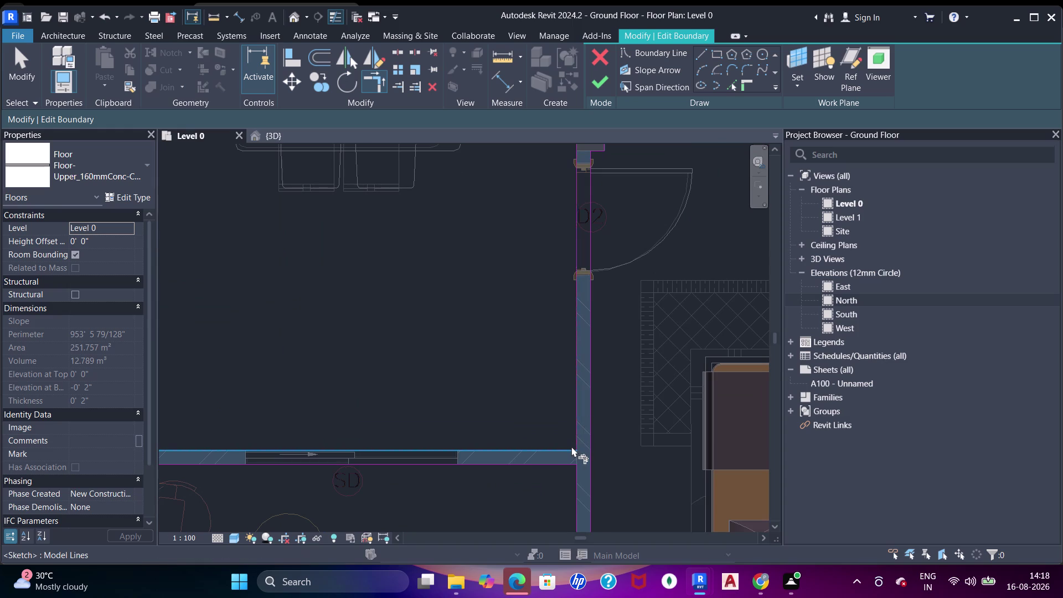
scroll(down, 3)
click(606, 83)
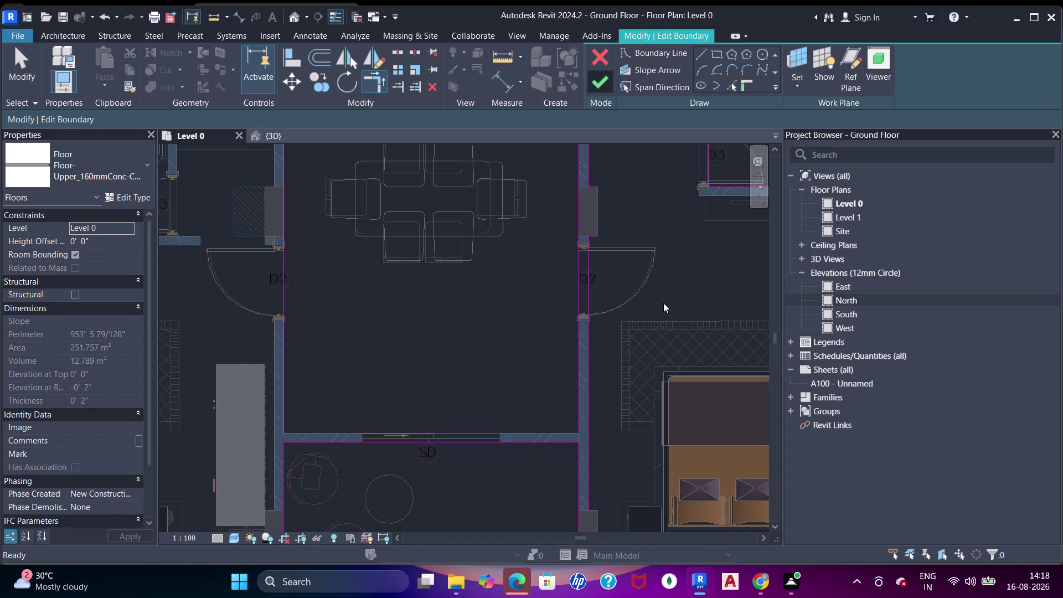
scroll(down, 3)
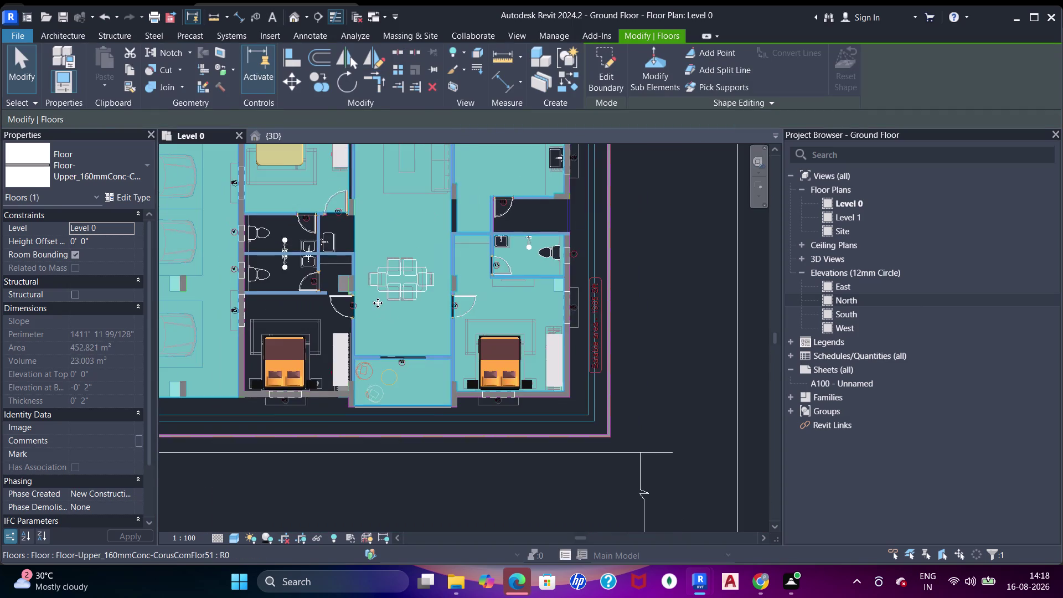
View the whole updated ground floor plan and deselect the floor.
middle_drag(414, 333, 507, 329)
scroll(down, 3)
middle_drag(437, 289, 454, 371)
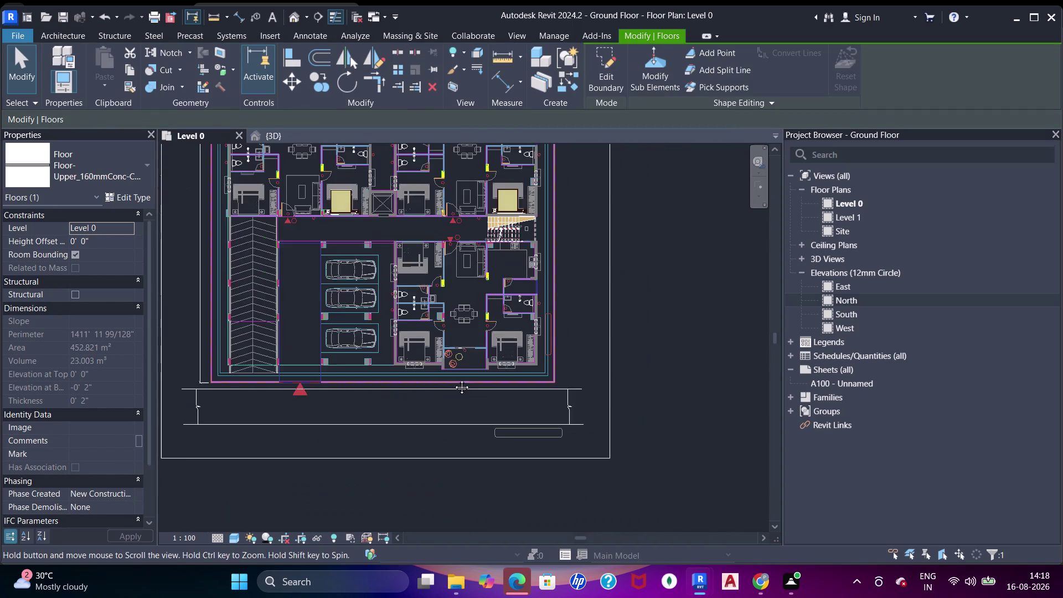
middle_drag(454, 371, 454, 385)
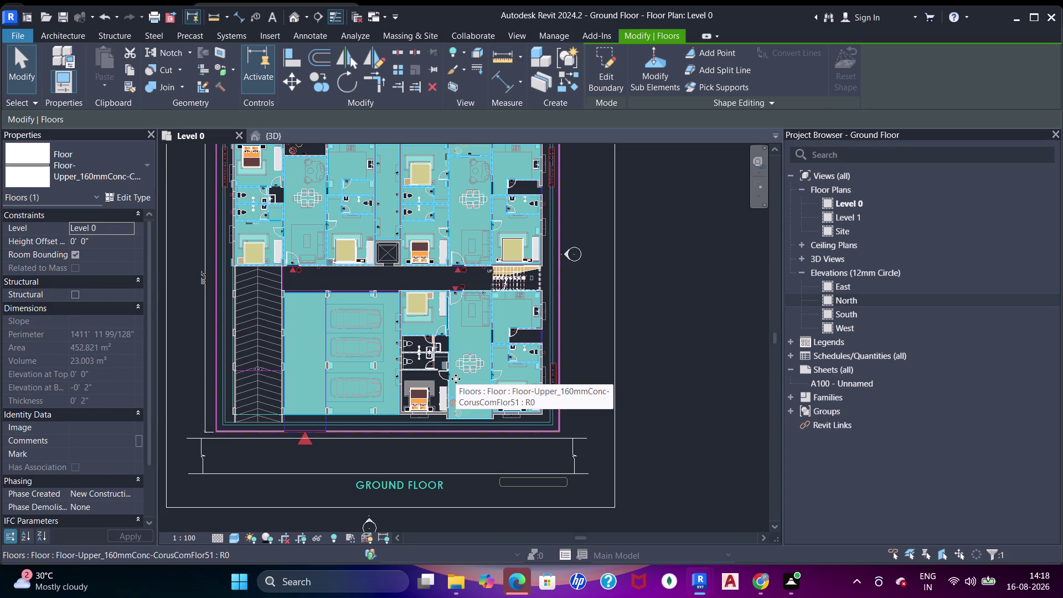
key(Escape)
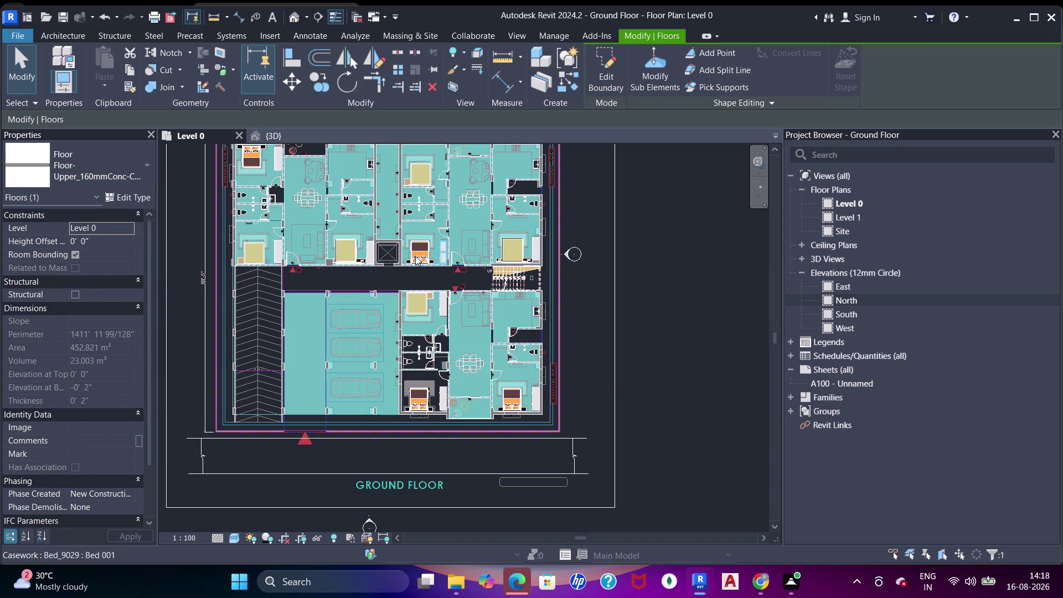
Open Visibility/Graphics with VG and focus its category search field.
scroll(up, 3)
scroll(down, 3)
text(v)
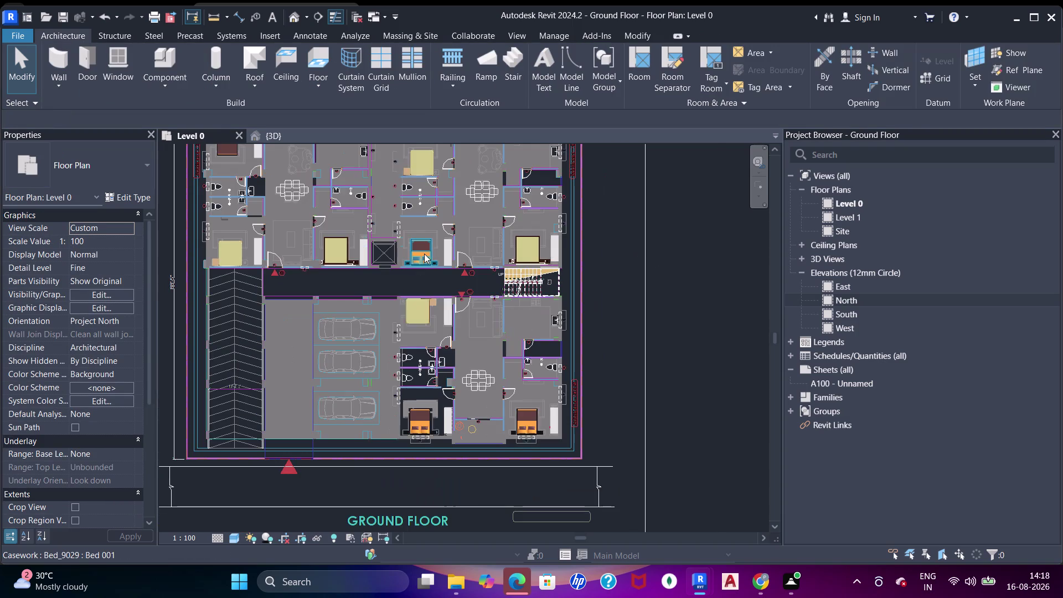
text(g)
click(396, 143)
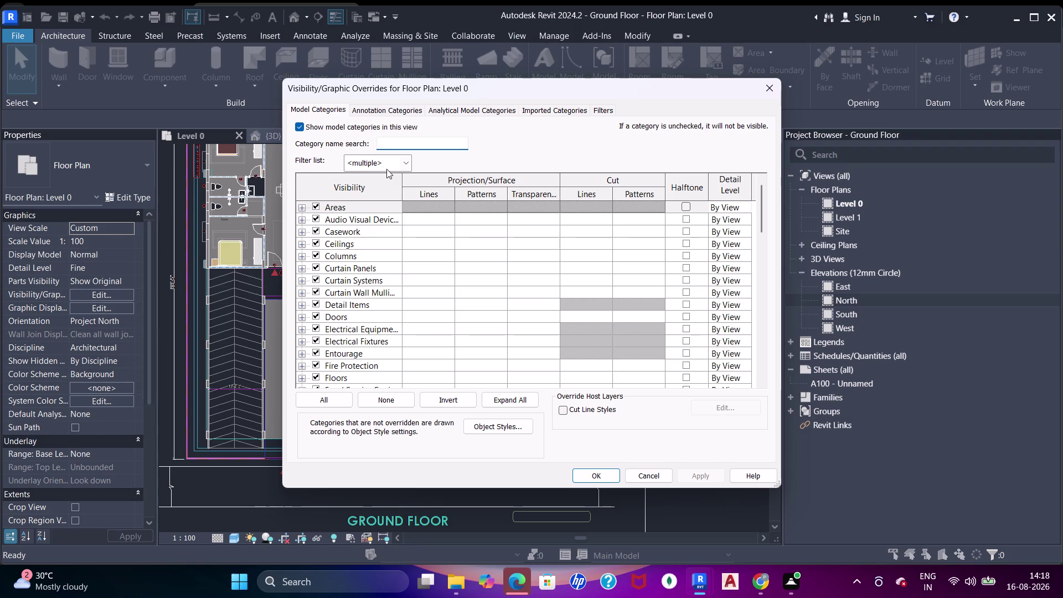
Hide the Furniture category in the Level 0 plan's visibility settings.
key(f)
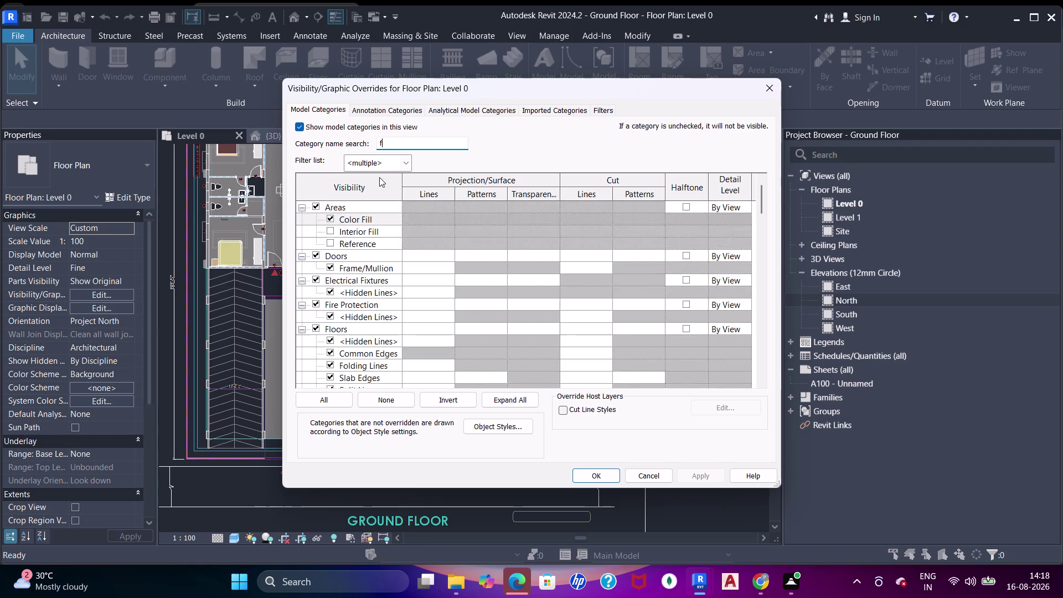
key(u)
key(r)
click(316, 206)
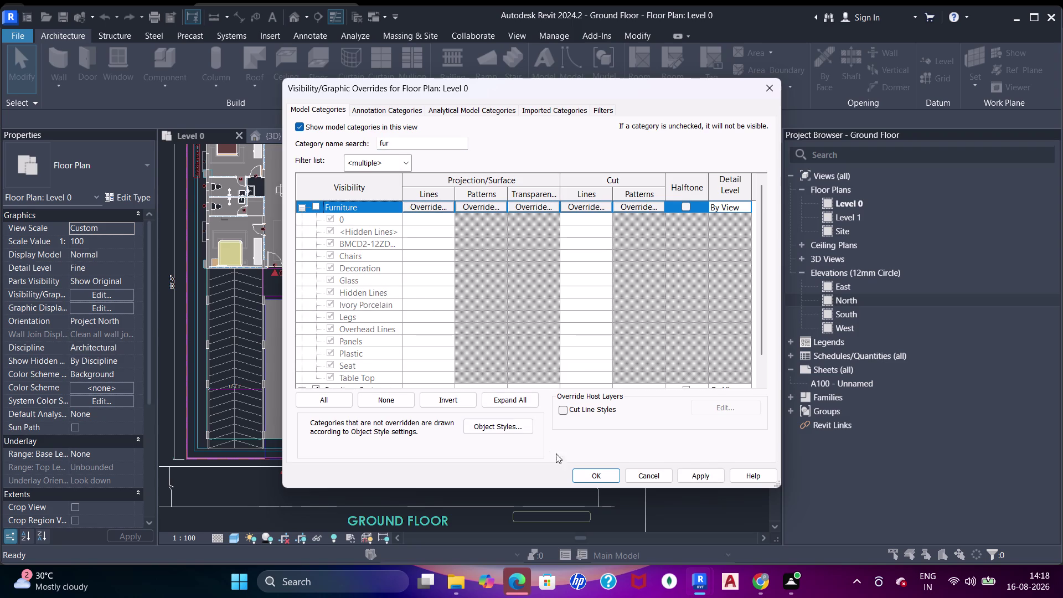
click(600, 484)
click(598, 474)
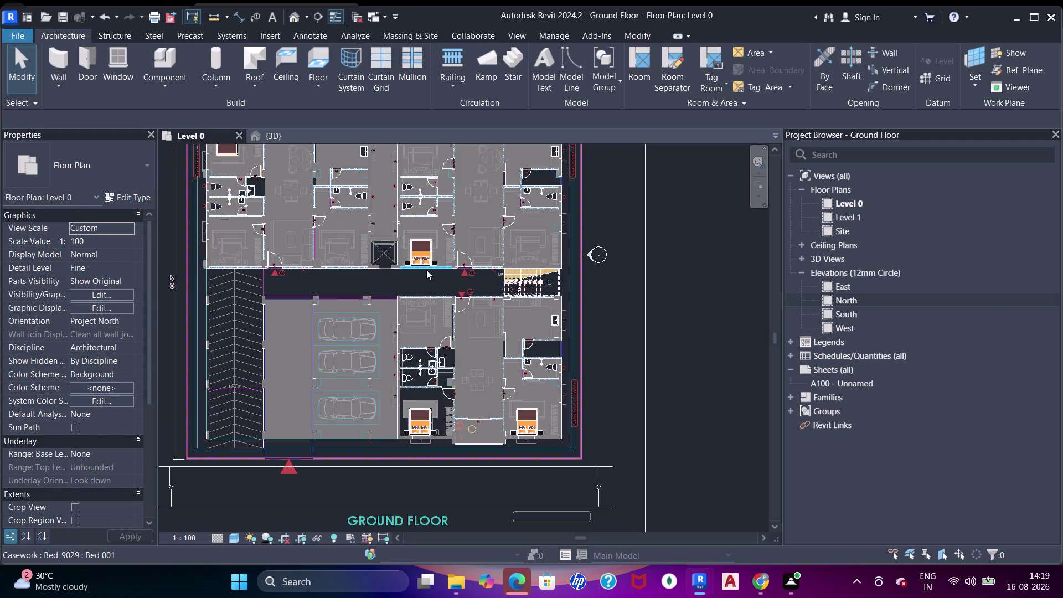
Reopen Visibility/Graphics with VG, search for doors and hide the Doors category.
key(v)
key(g)
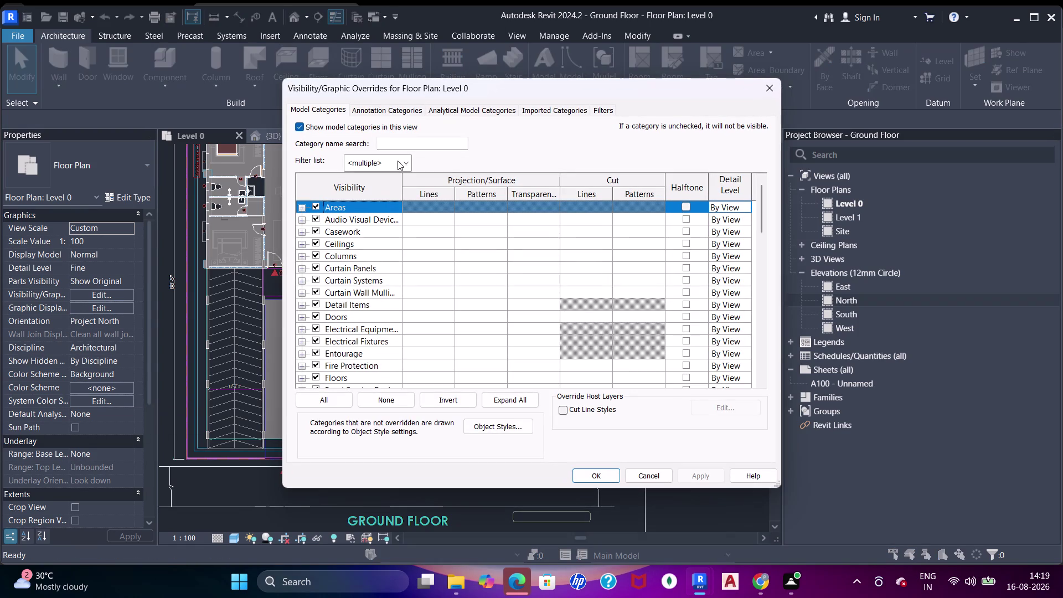
click(404, 145)
text(br)
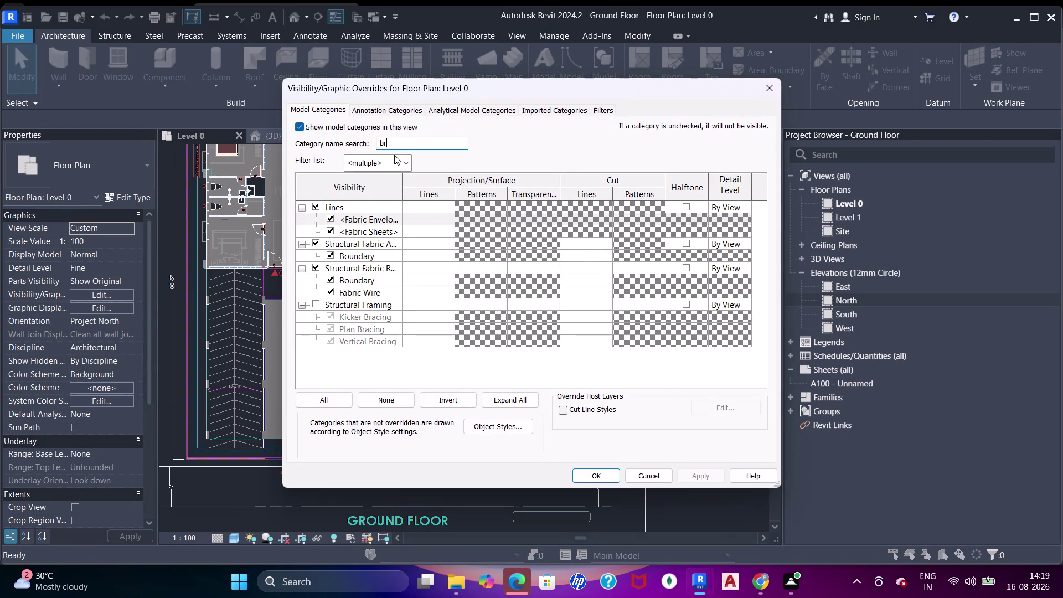
key(BackSpace)
text(ed)
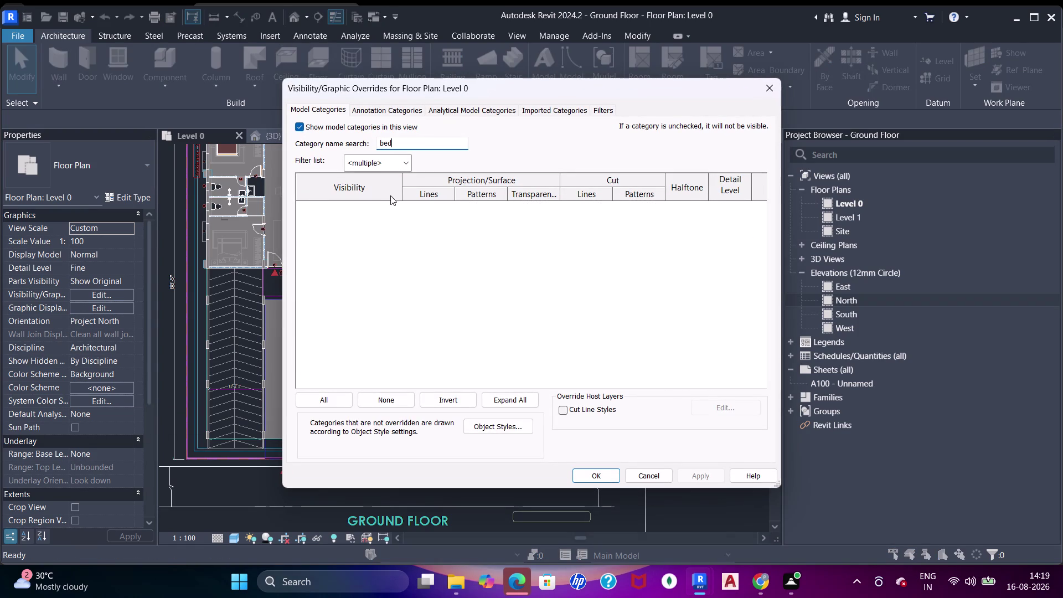
drag(364, 144, 309, 144)
drag(393, 142, 369, 142)
key(d)
text(oo)
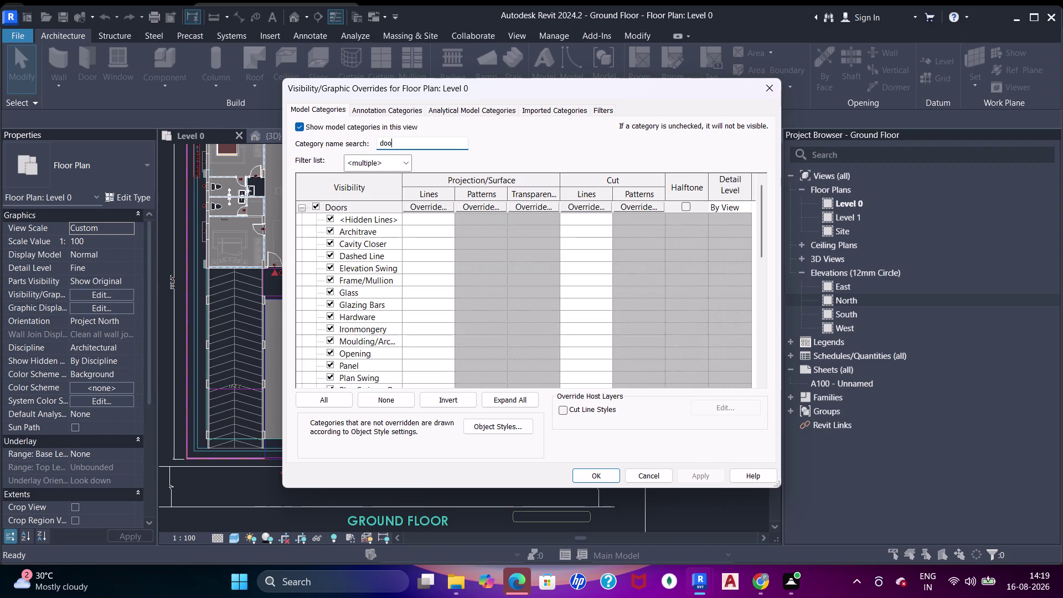
drag(317, 206, 333, 201)
Search the category list for windows, then apply and confirm the visibility changes.
drag(407, 144, 346, 139)
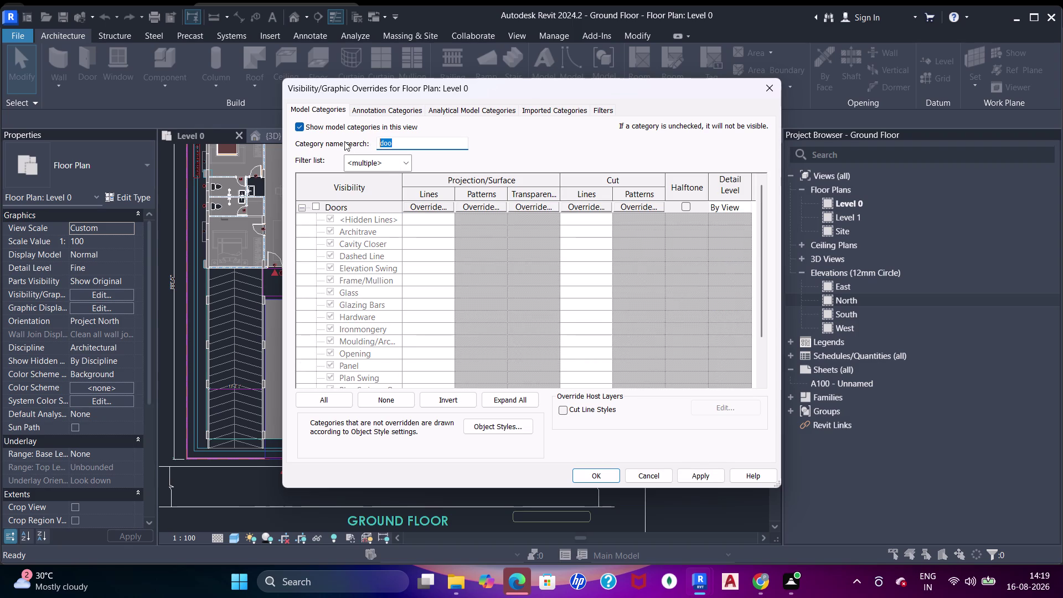
key(w)
key(i)
key(n)
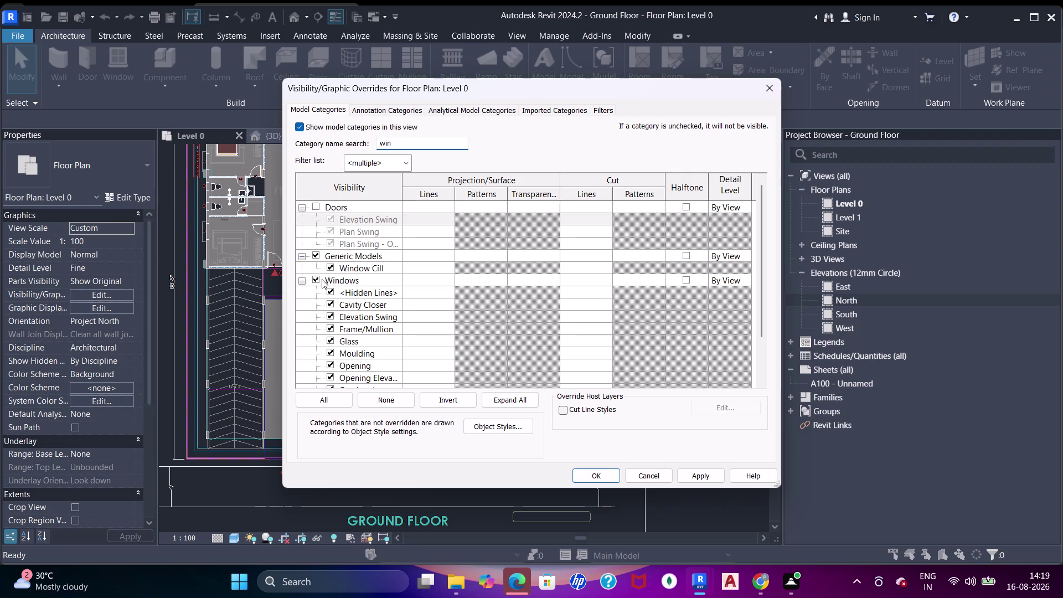
click(320, 276)
click(606, 475)
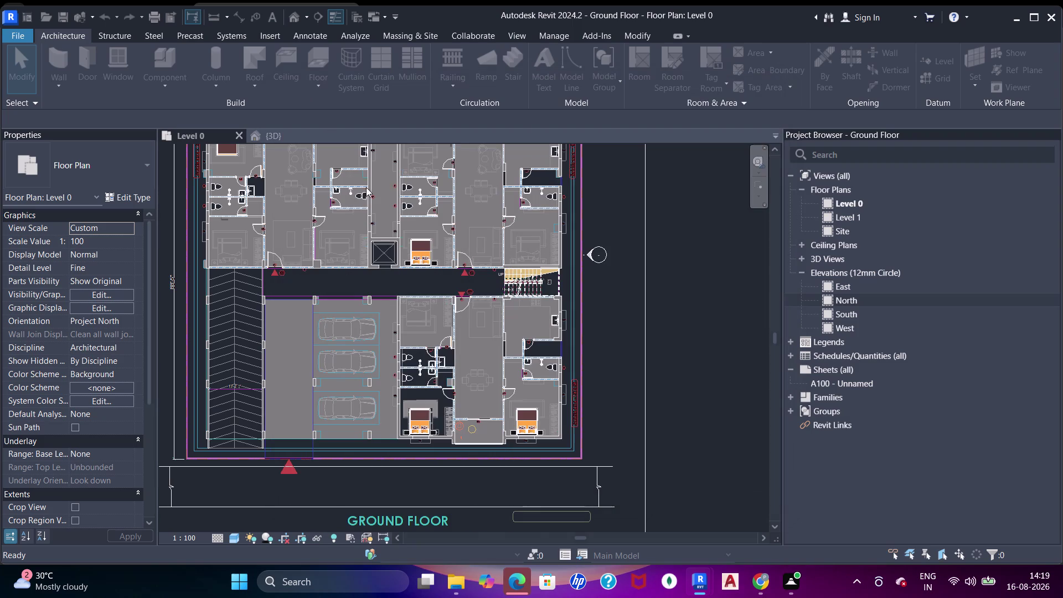
Hide the Structural Columns category via VG, then apply and confirm the change.
middle_drag(439, 199, 442, 238)
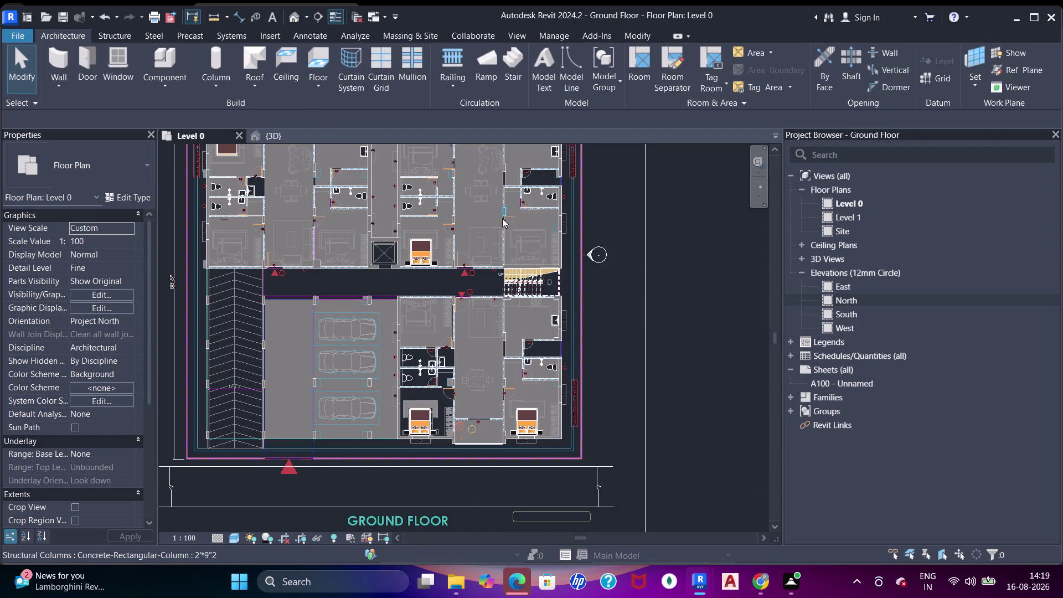
middle_drag(504, 228, 510, 284)
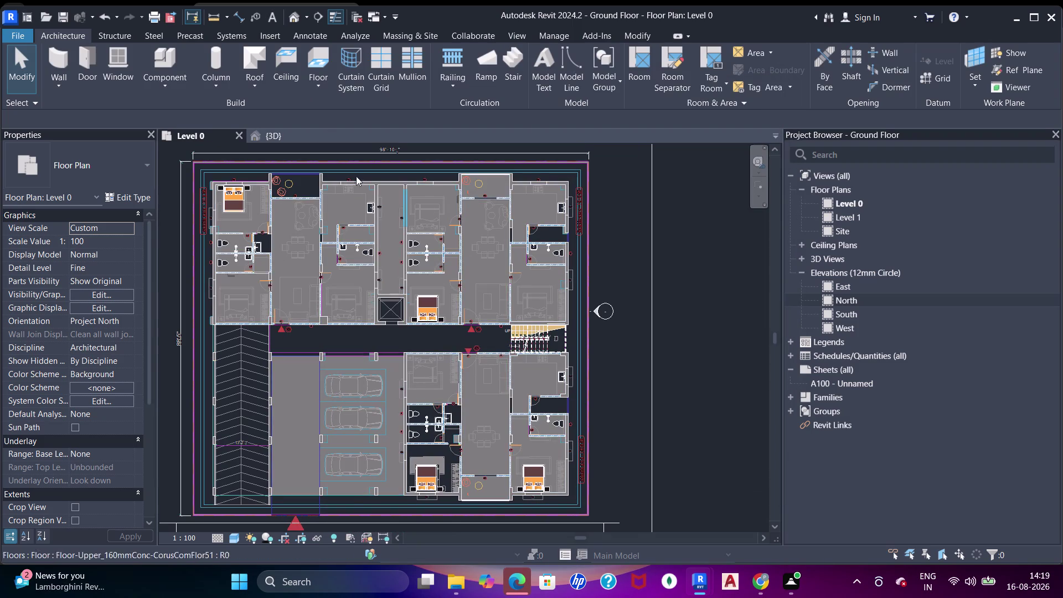
text(vg)
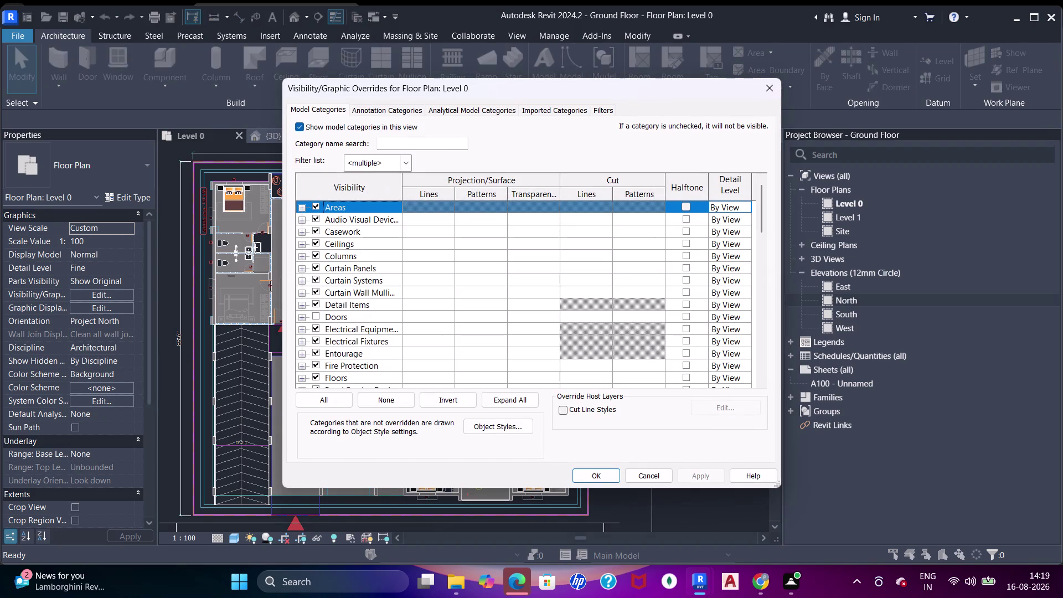
click(403, 143)
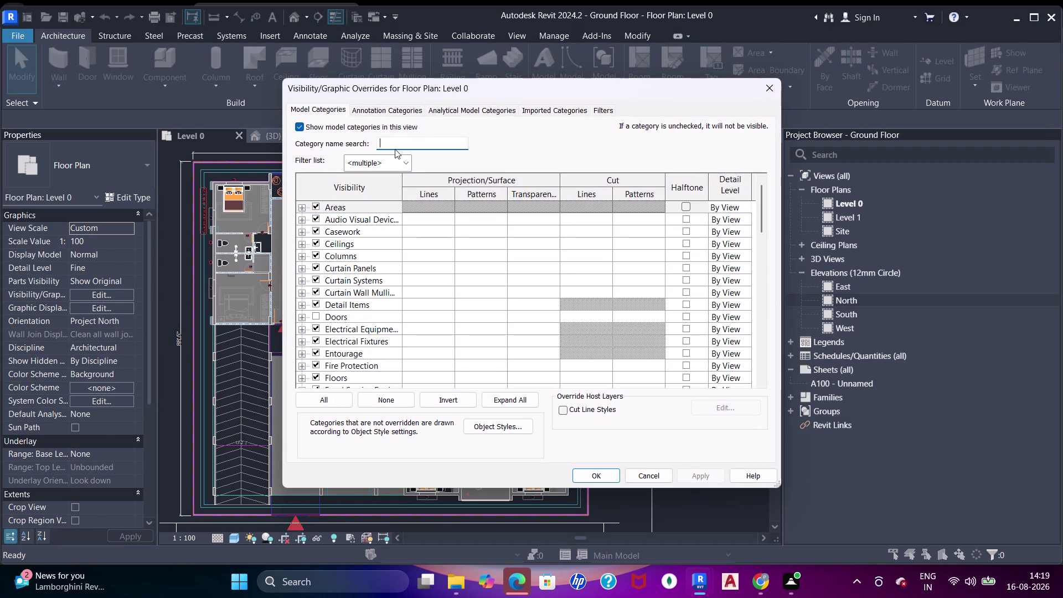
key(c)
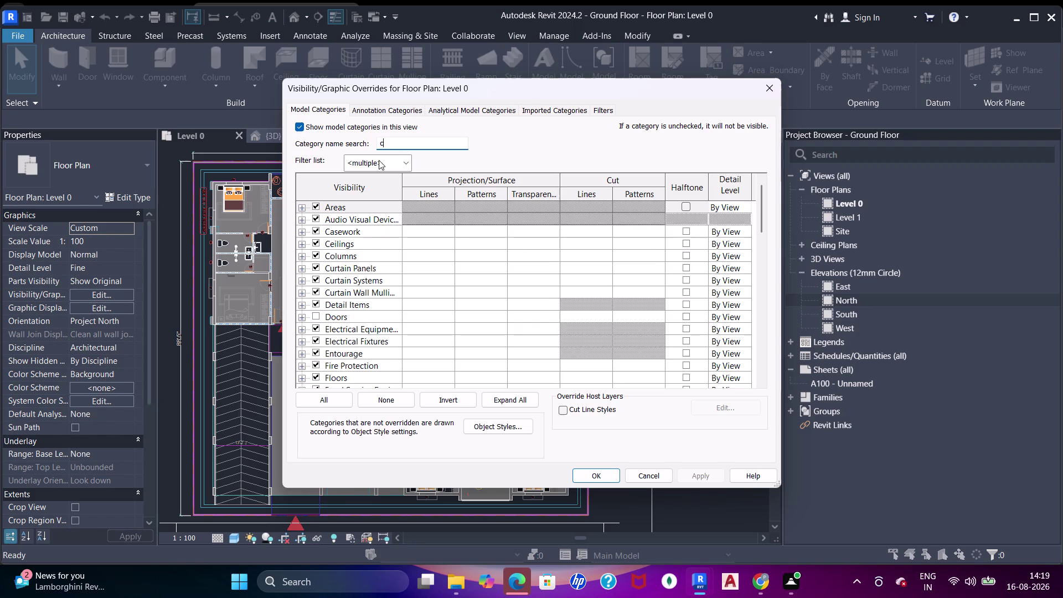
text(ol)
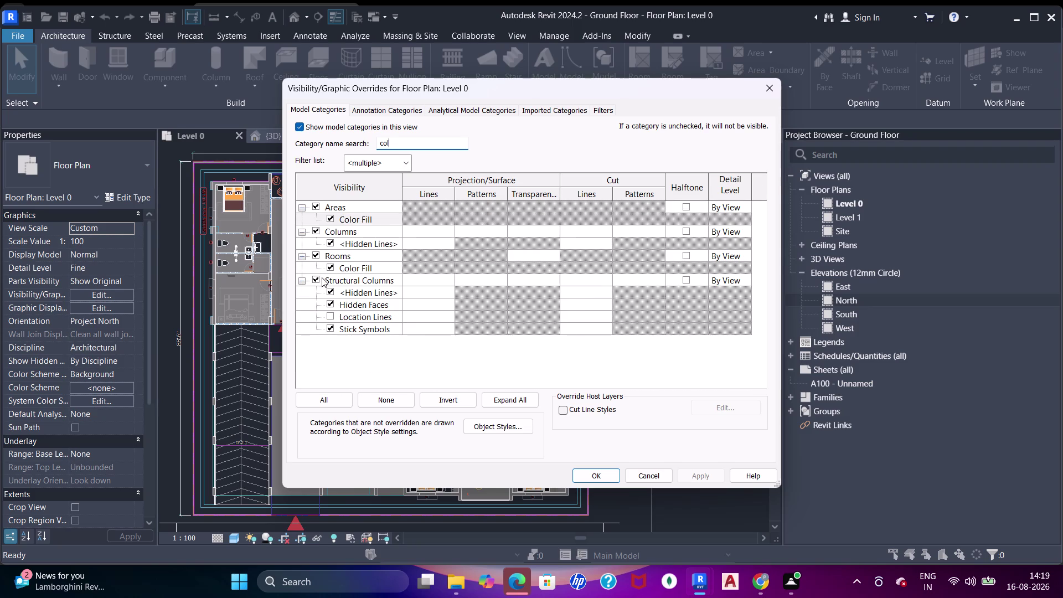
click(319, 278)
drag(388, 142, 379, 140)
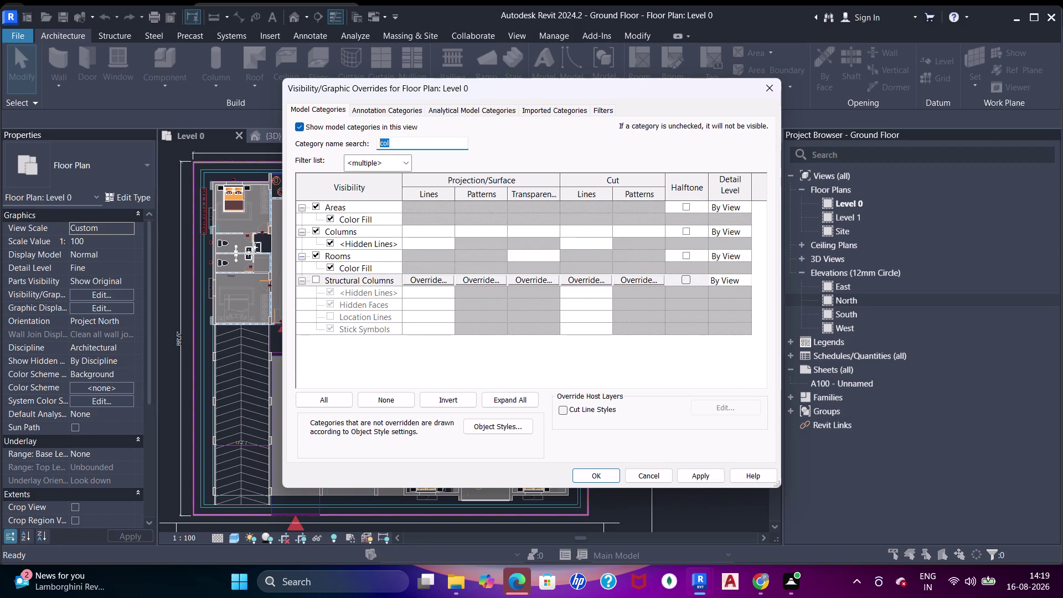
key(w)
key(a)
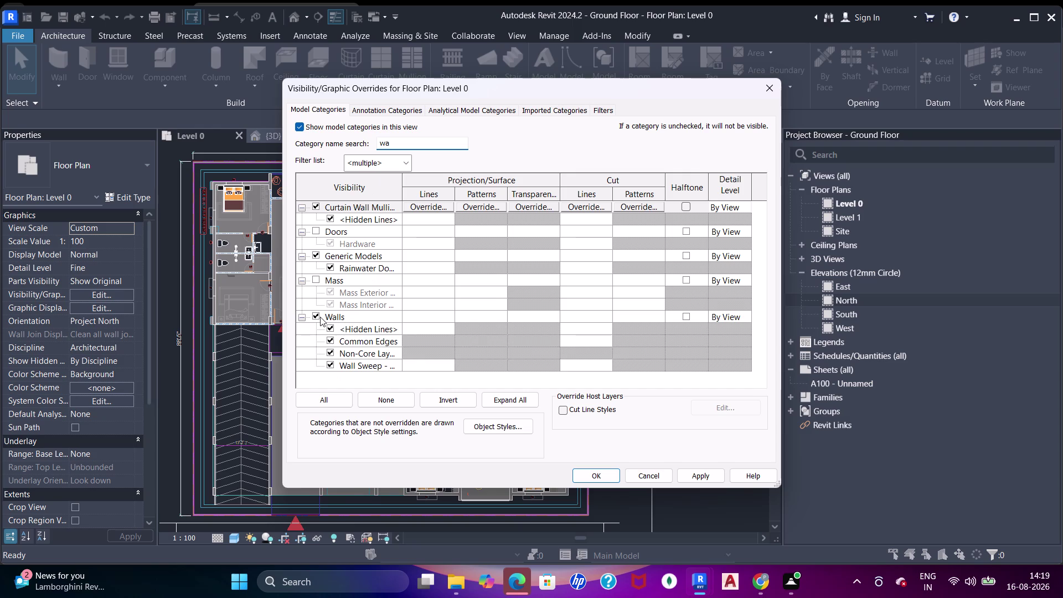
click(320, 316)
click(603, 472)
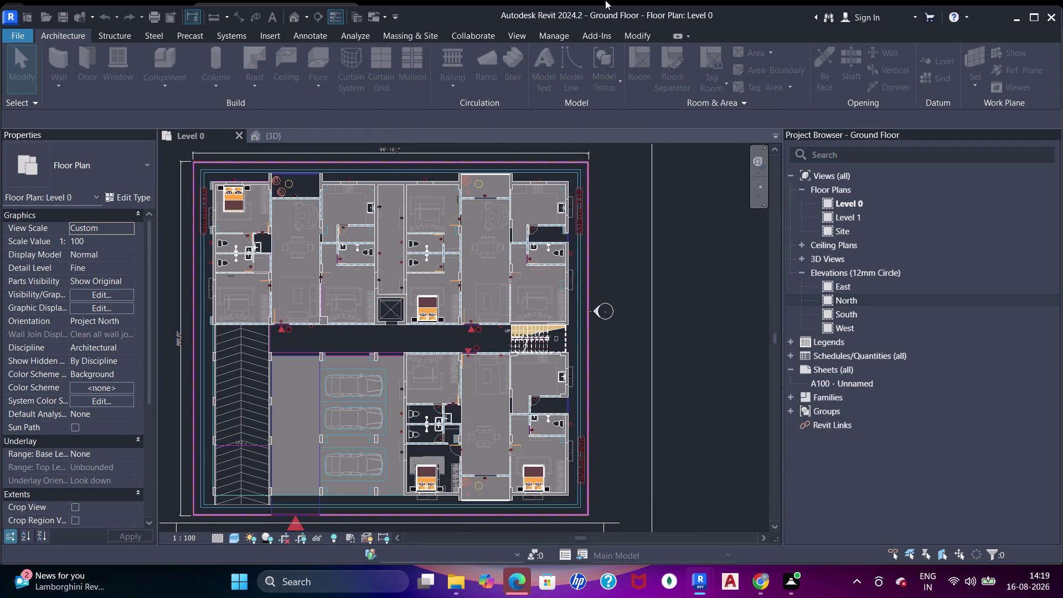
Pan around the plan, selecting and deselecting the upper apartments' floor to inspect it.
scroll(up, 3)
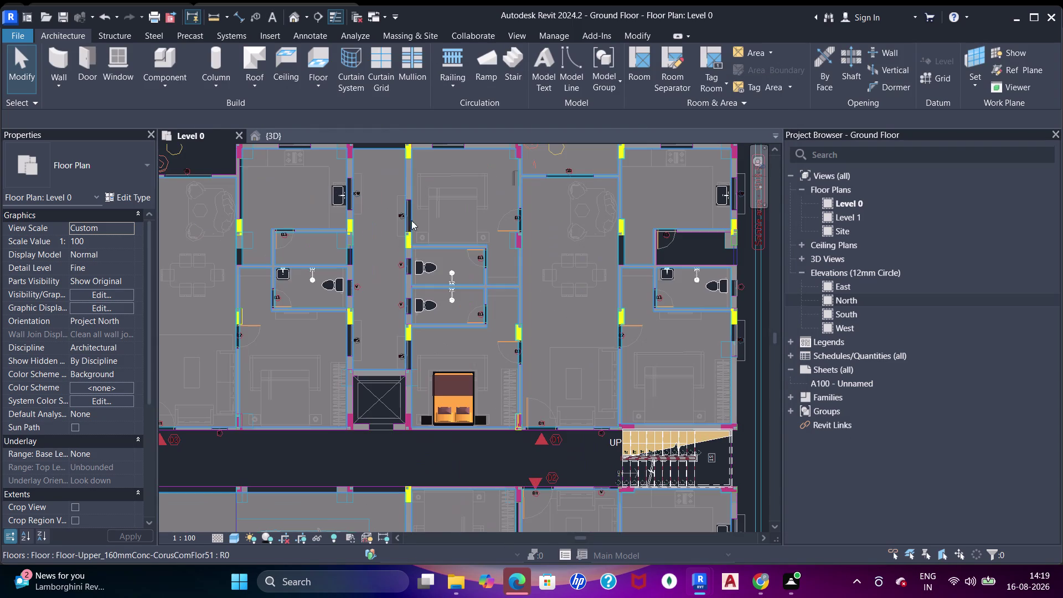
middle_drag(459, 194, 430, 237)
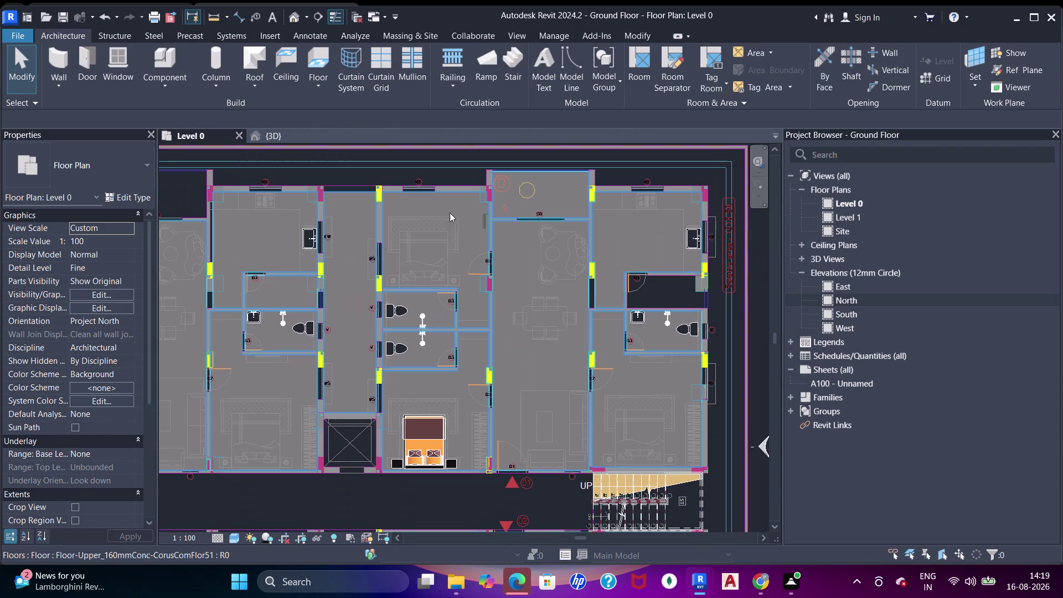
click(441, 205)
scroll(up, 3)
middle_drag(480, 271, 454, 223)
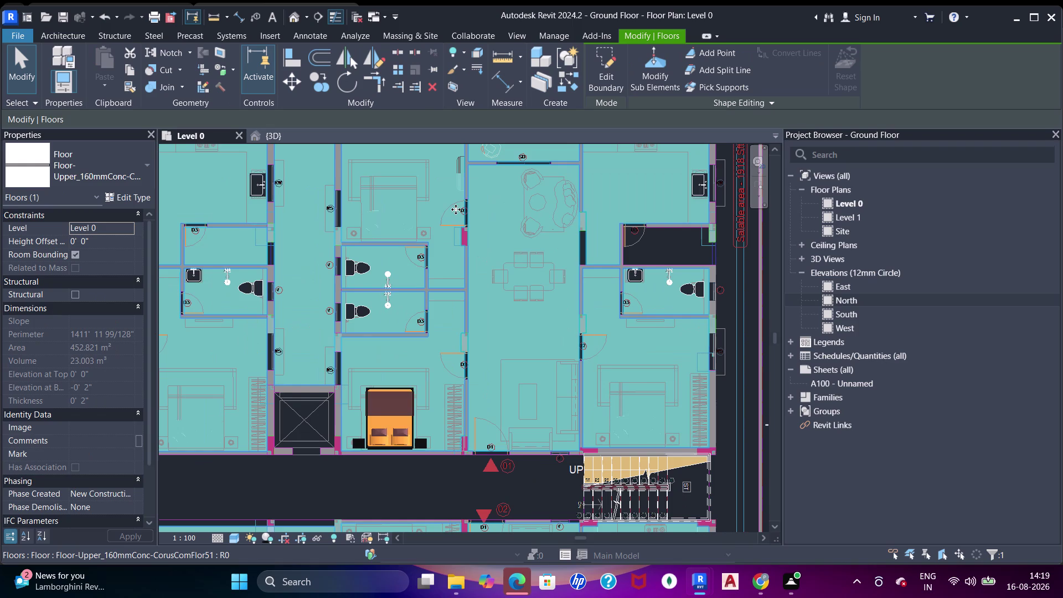
key(Escape)
scroll(down, 3)
middle_drag(458, 214, 459, 200)
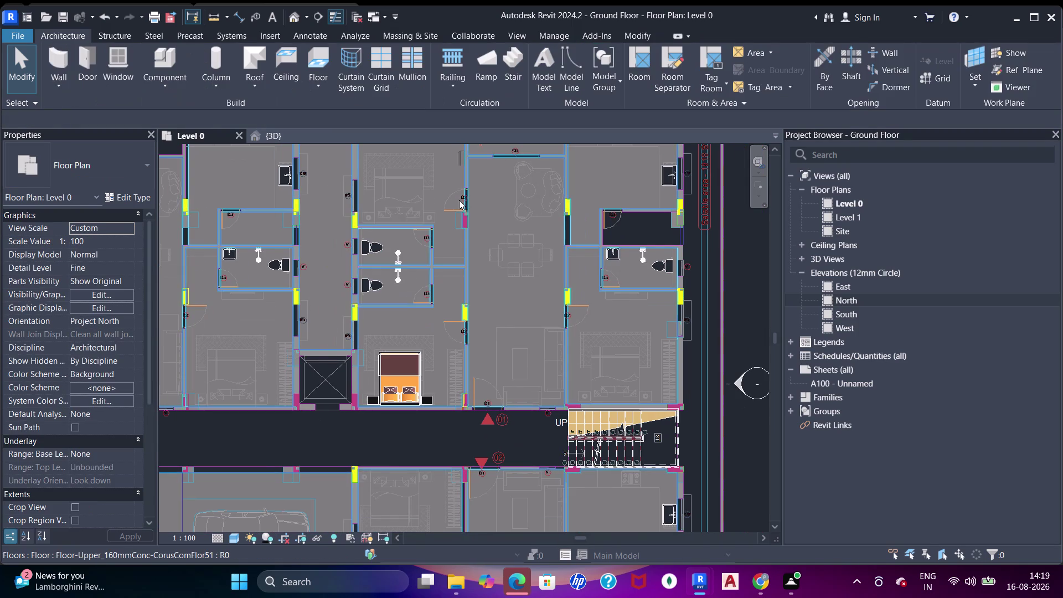
scroll(down, 3)
middle_drag(468, 216, 463, 193)
middle_drag(492, 275, 482, 252)
middle_click(482, 248)
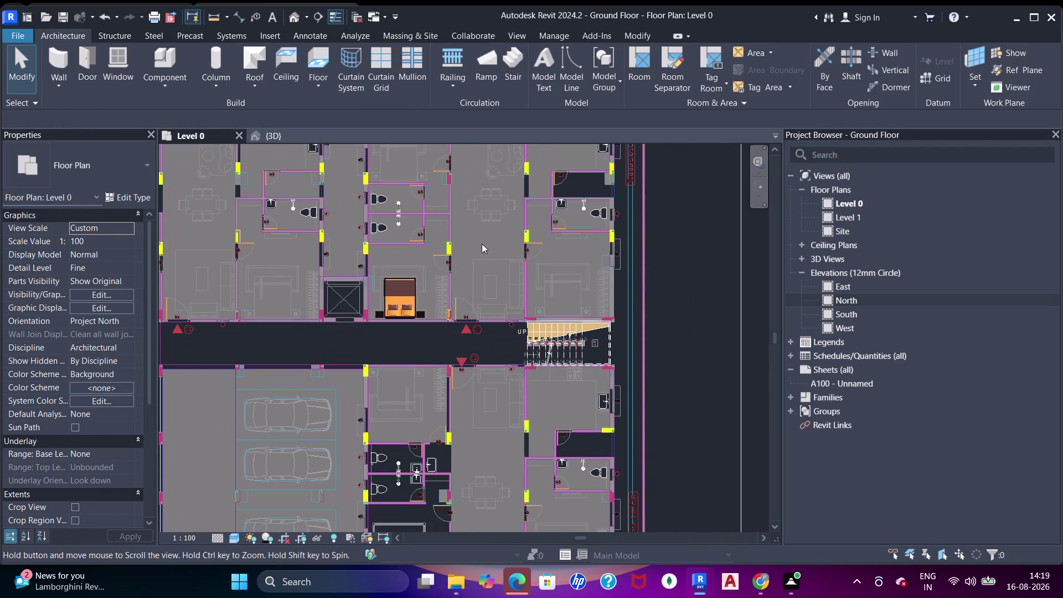
middle_drag(501, 291, 500, 281)
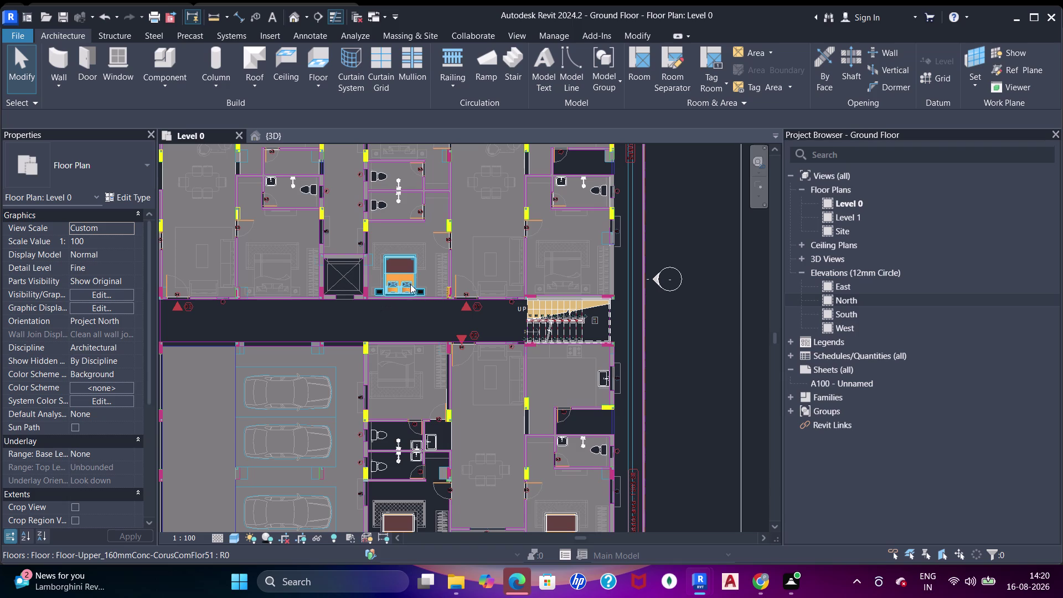
Zoom into the small room beside the bathroom and launch the Floor tool.
middle_drag(410, 281, 415, 313)
middle_drag(408, 259, 387, 310)
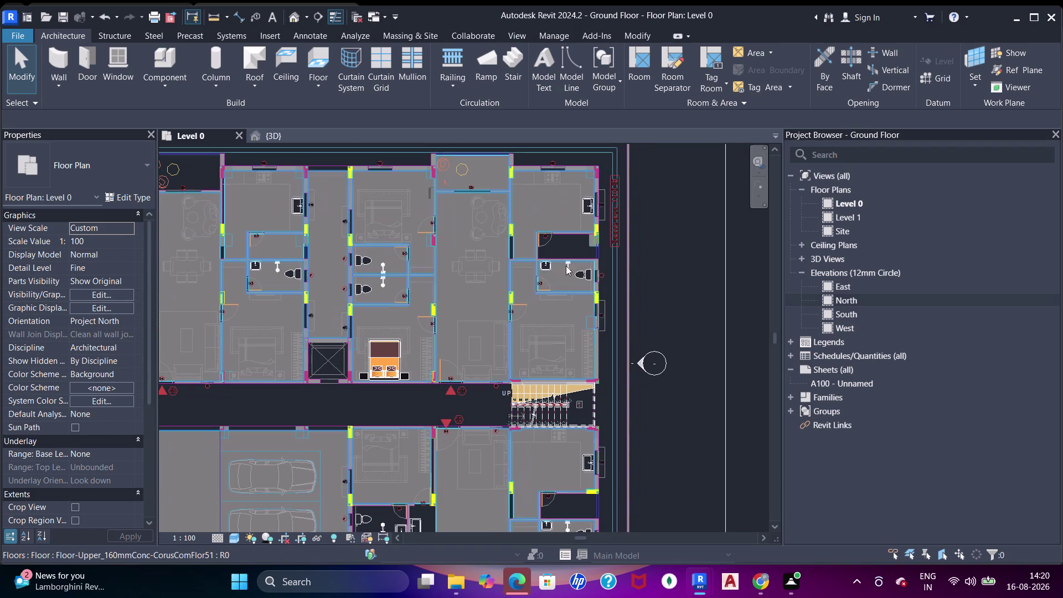
scroll(up, 3)
middle_drag(574, 246, 519, 288)
scroll(up, 3)
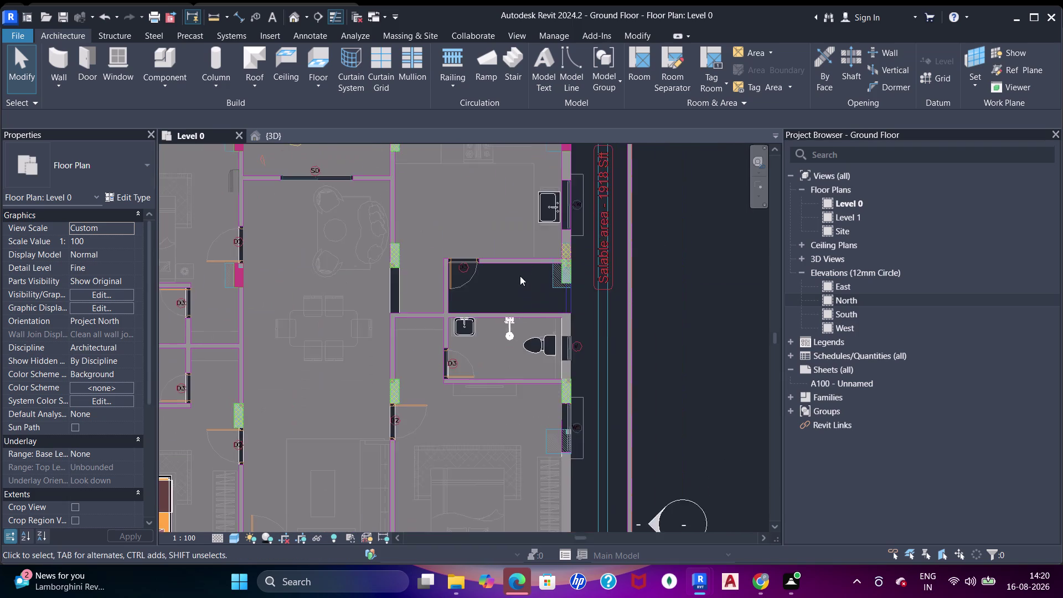
scroll(up, 3)
middle_drag(523, 275, 544, 265)
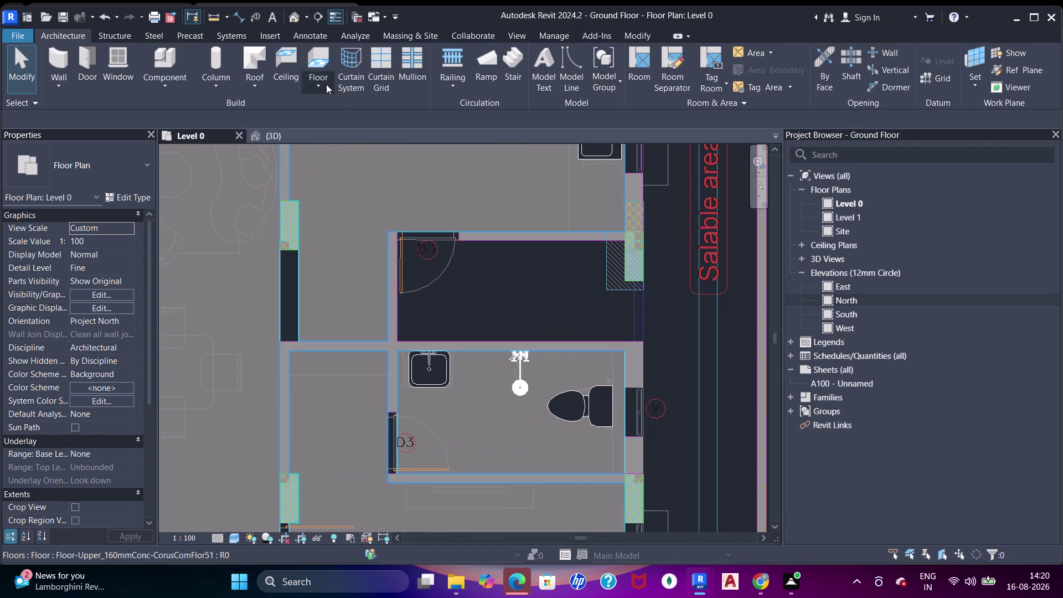
click(398, 217)
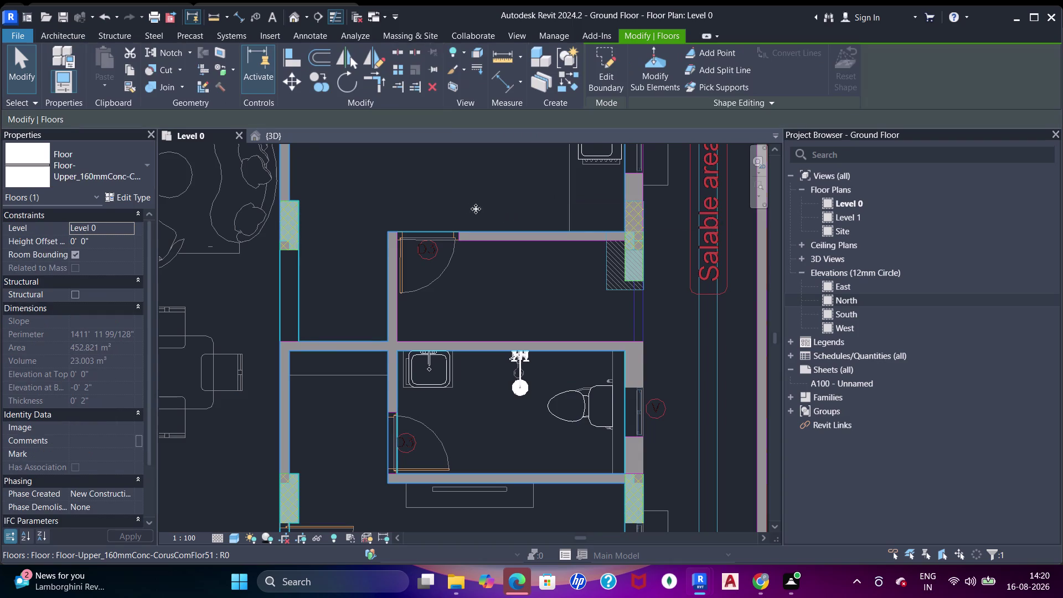
scroll(down, 3)
middle_drag(439, 206, 460, 235)
key(Escape)
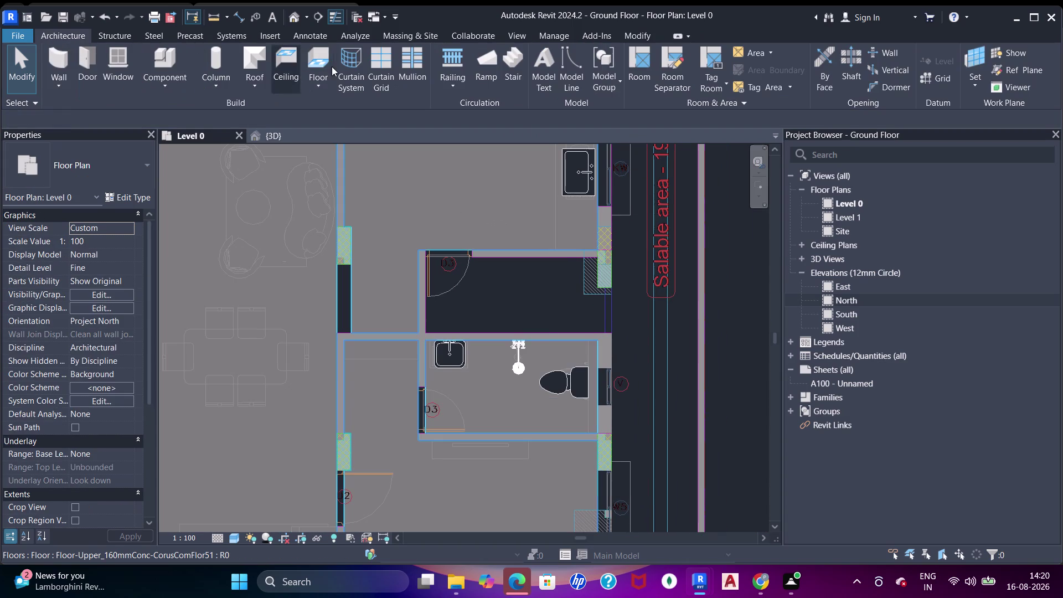
click(329, 61)
Choose the Rectangle boundary tool and start a rectangle at the small room's corner.
scroll(up, 3)
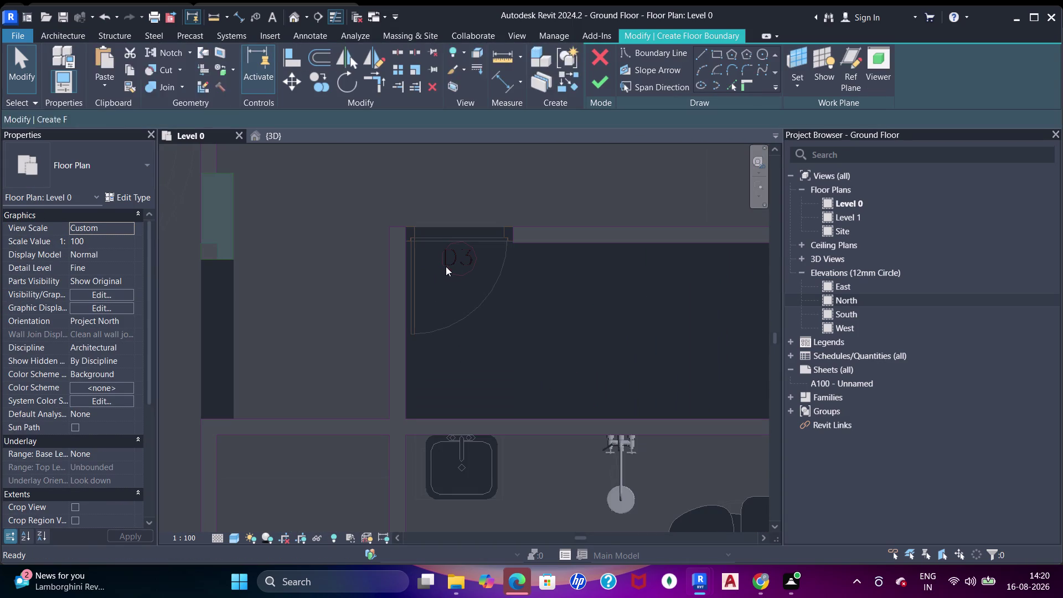
click(714, 56)
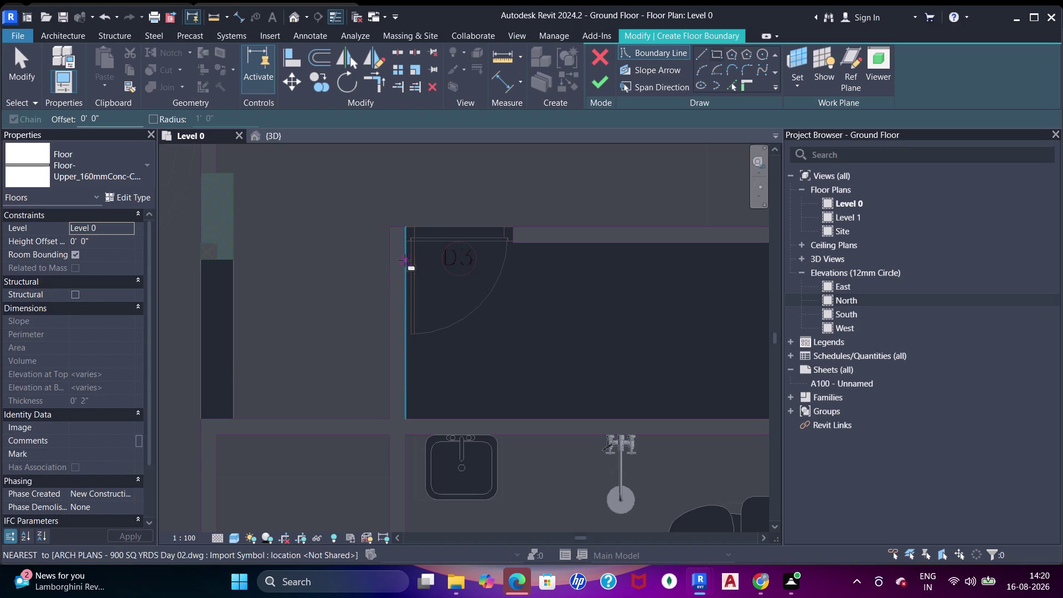
middle_drag(445, 284, 381, 260)
middle_drag(431, 267, 371, 269)
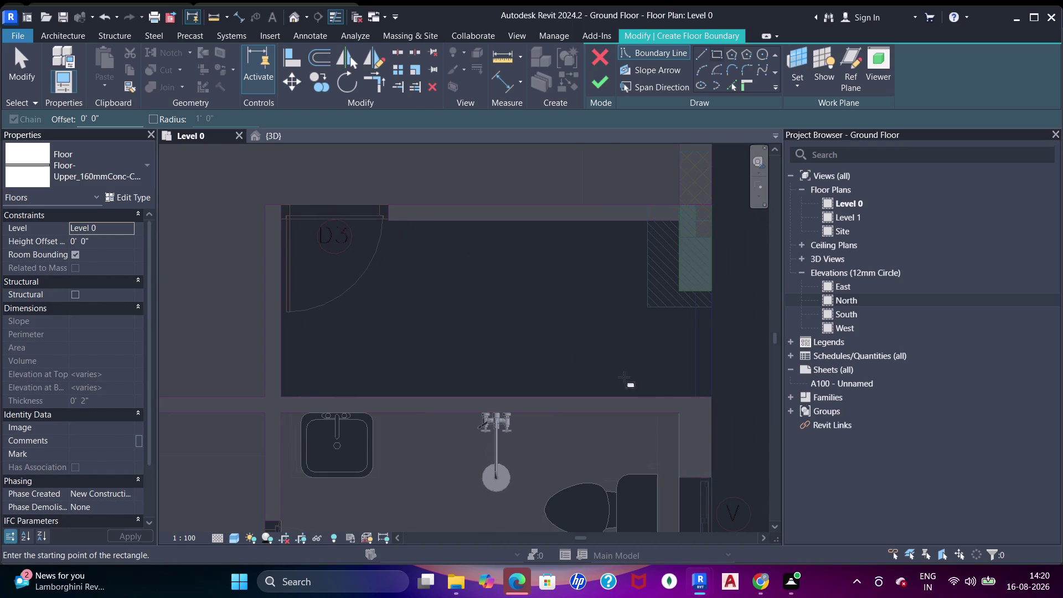
click(694, 396)
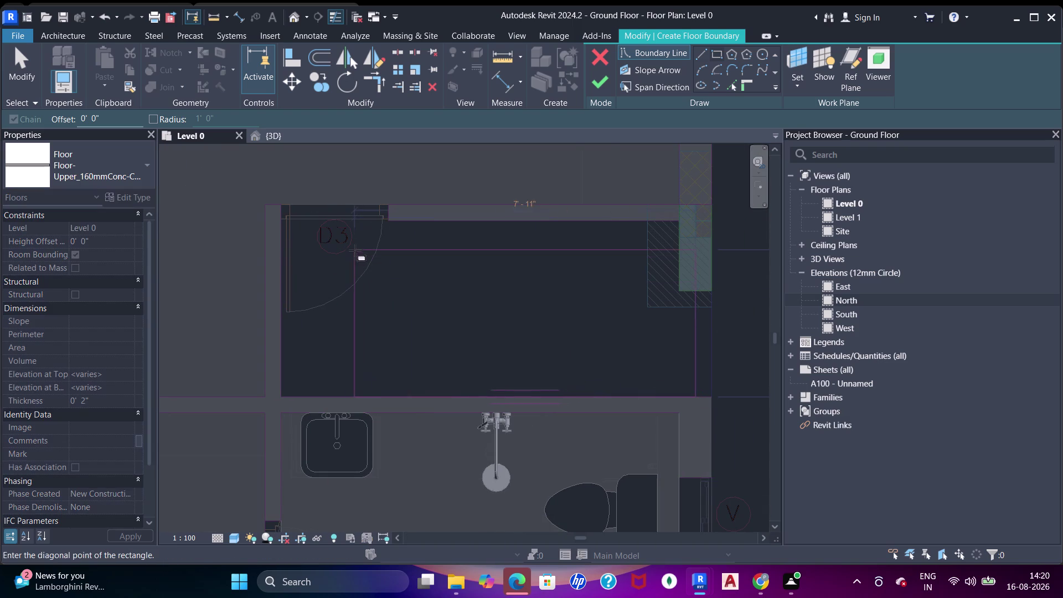
scroll(up, 3)
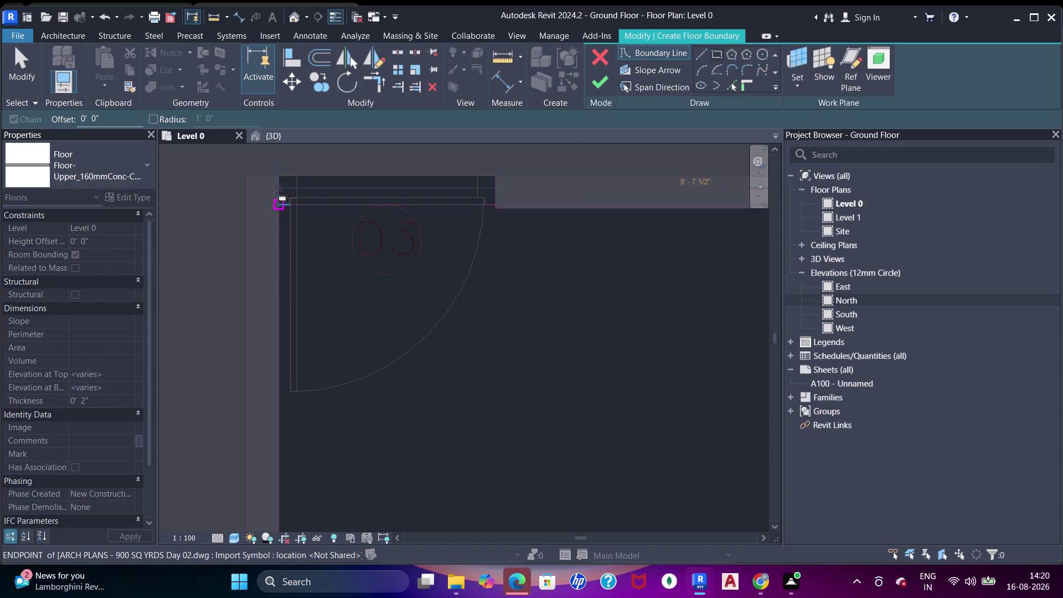
Draw boundary rectangles along the wall strip around the small room.
click(277, 207)
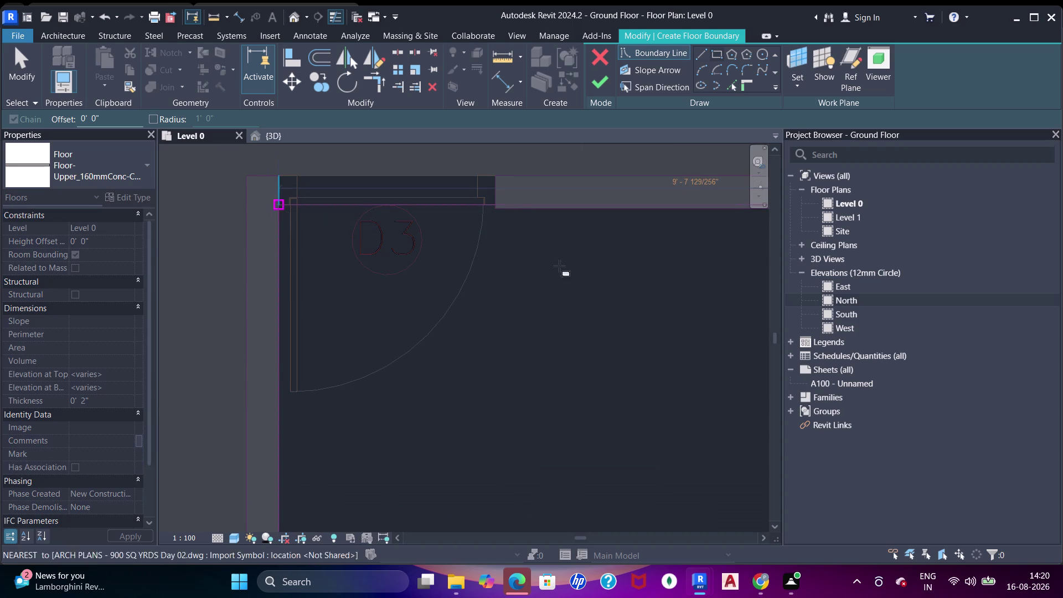
scroll(down, 3)
middle_drag(543, 274, 307, 273)
middle_drag(524, 299, 501, 304)
scroll(up, 3)
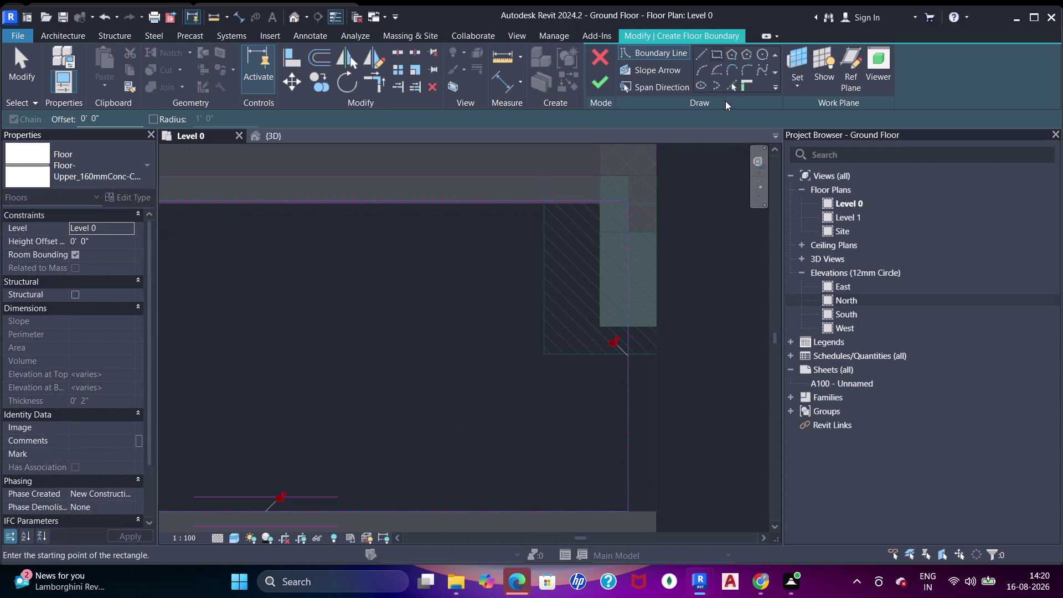
click(732, 88)
click(619, 329)
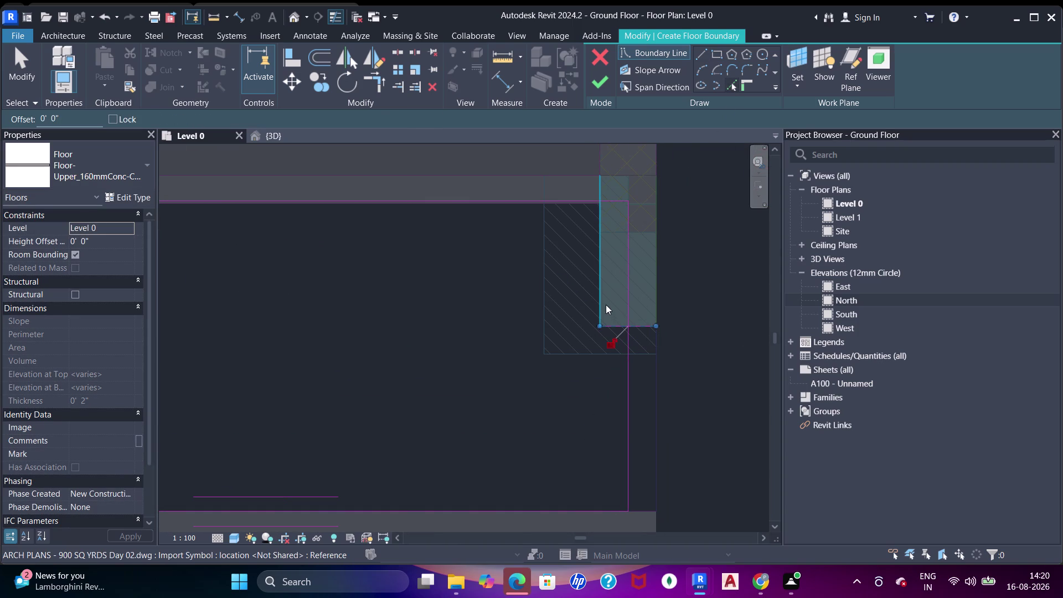
click(605, 304)
key(Escape)
key(Escape)
key(Escape)
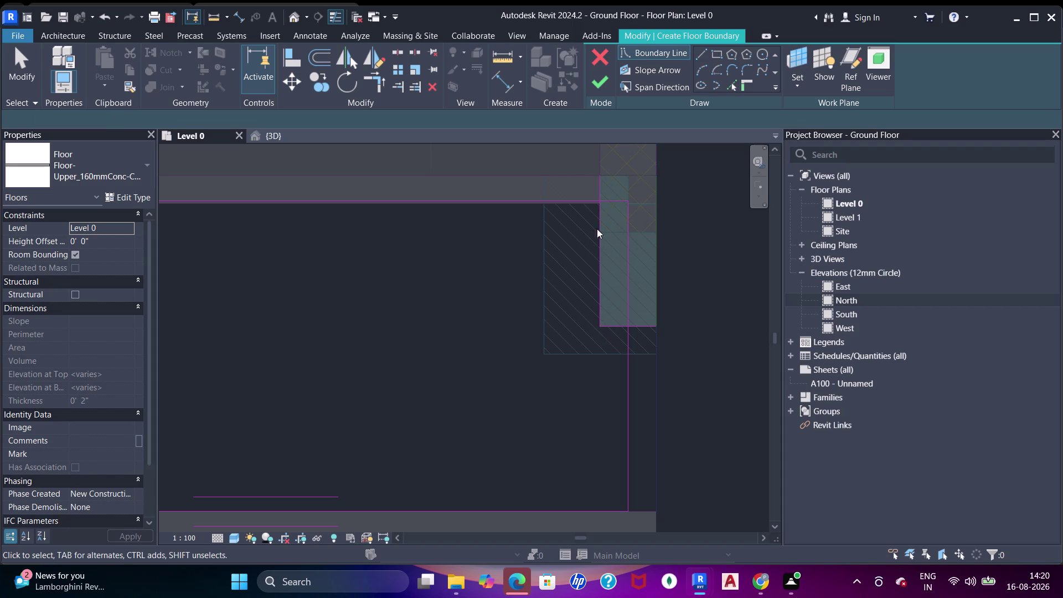
Trim the boundary lines with TR to close two corners.
text(tr)
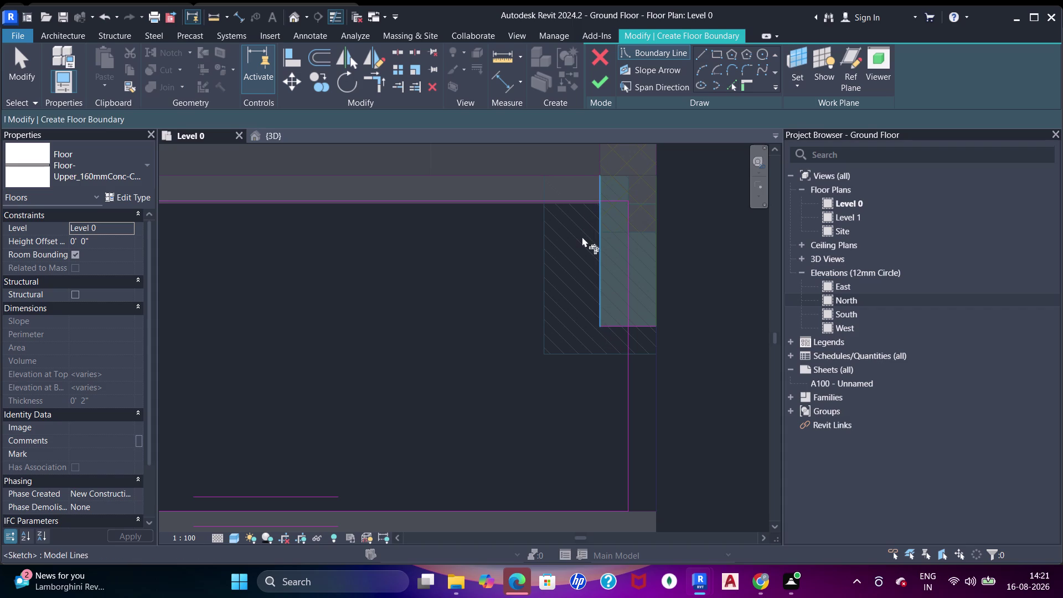
click(577, 200)
click(597, 235)
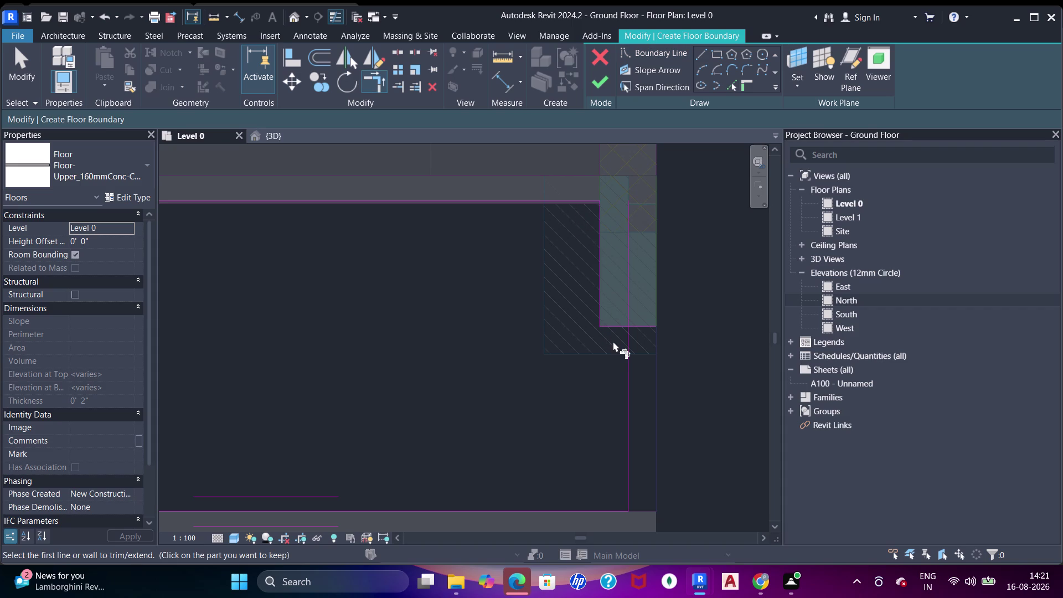
click(614, 325)
click(627, 340)
middle_drag(576, 276, 602, 299)
scroll(up, 3)
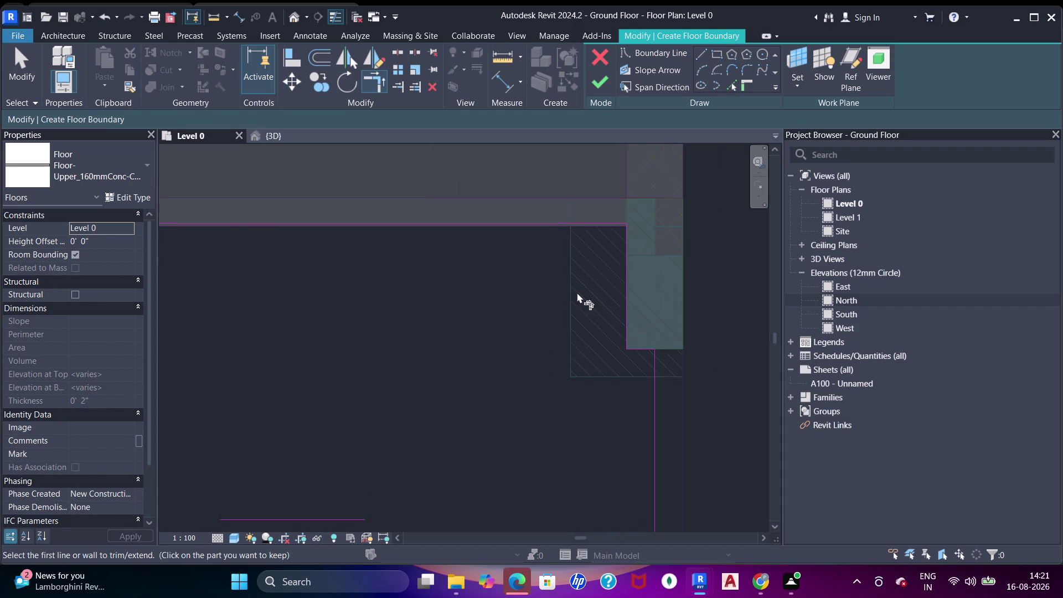
scroll(up, 3)
Align a boundary line to the adjacent wall edge using AL.
key(a)
key(a)
key(a)
click(534, 193)
click(534, 184)
scroll(down, 3)
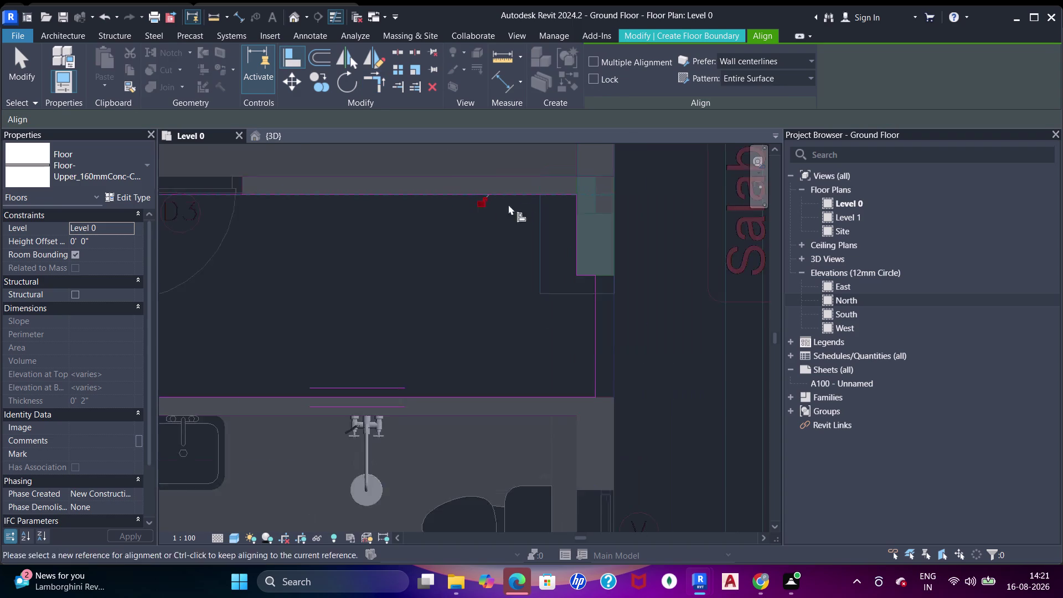
scroll(down, 3)
Leave the Align tool and pan across the rooms to bring the corridor into view.
middle_drag(457, 219, 510, 235)
scroll(up, 3)
middle_drag(494, 313, 424, 282)
scroll(down, 3)
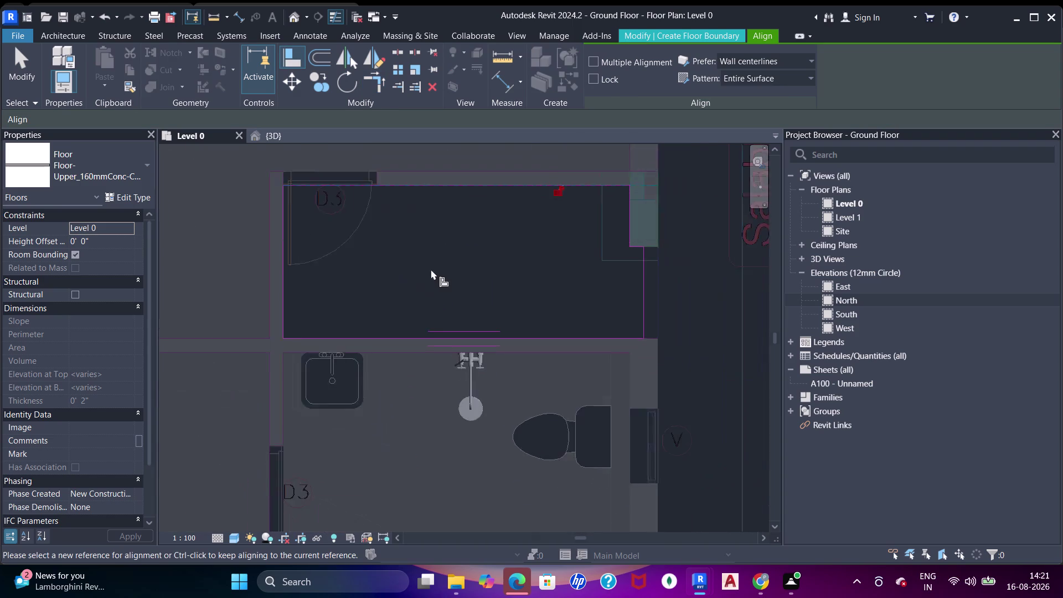
scroll(up, 3)
scroll(down, 3)
middle_drag(607, 296, 671, 161)
scroll(down, 3)
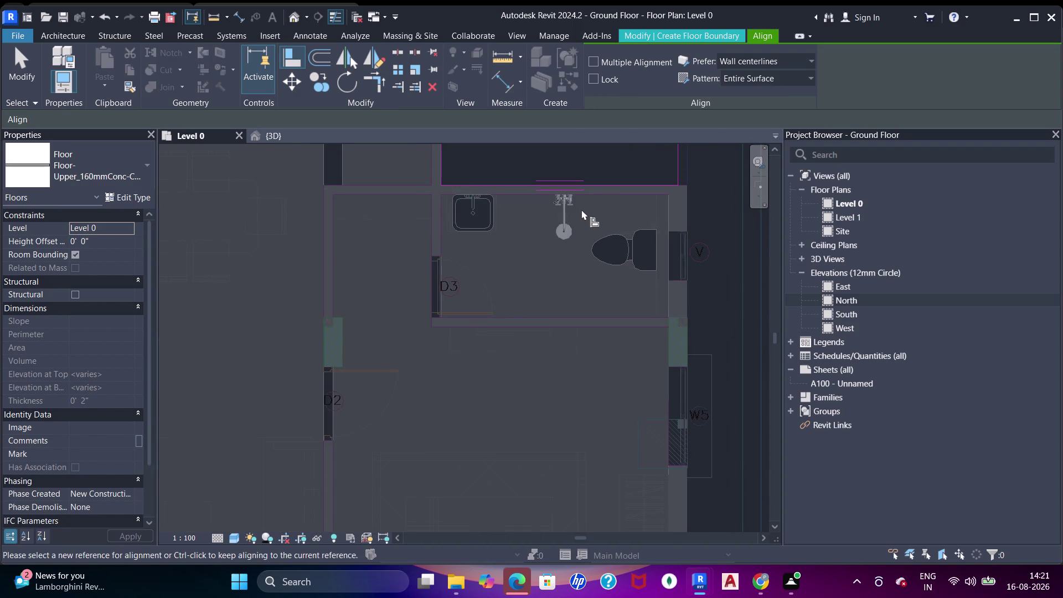
middle_drag(569, 231, 568, 309)
key(Escape)
key(Escape)
key(Escape)
scroll(down, 3)
middle_drag(506, 273, 552, 219)
middle_drag(469, 417, 552, 372)
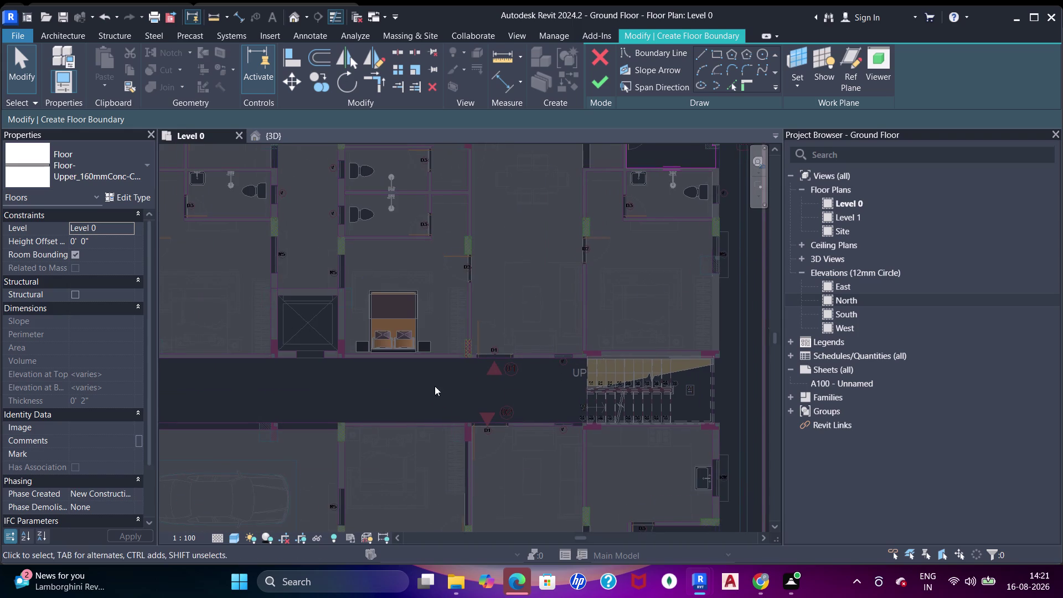
middle_drag(386, 379, 527, 370)
middle_drag(415, 358, 477, 346)
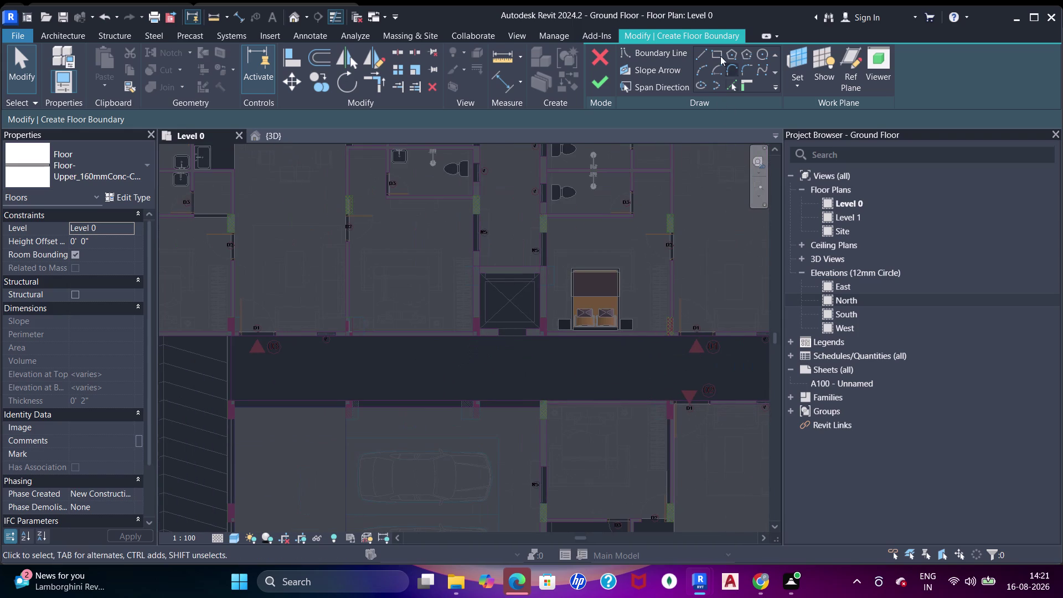
Draw a boundary rectangle spanning the full length of the corridor.
click(715, 56)
scroll(up, 3)
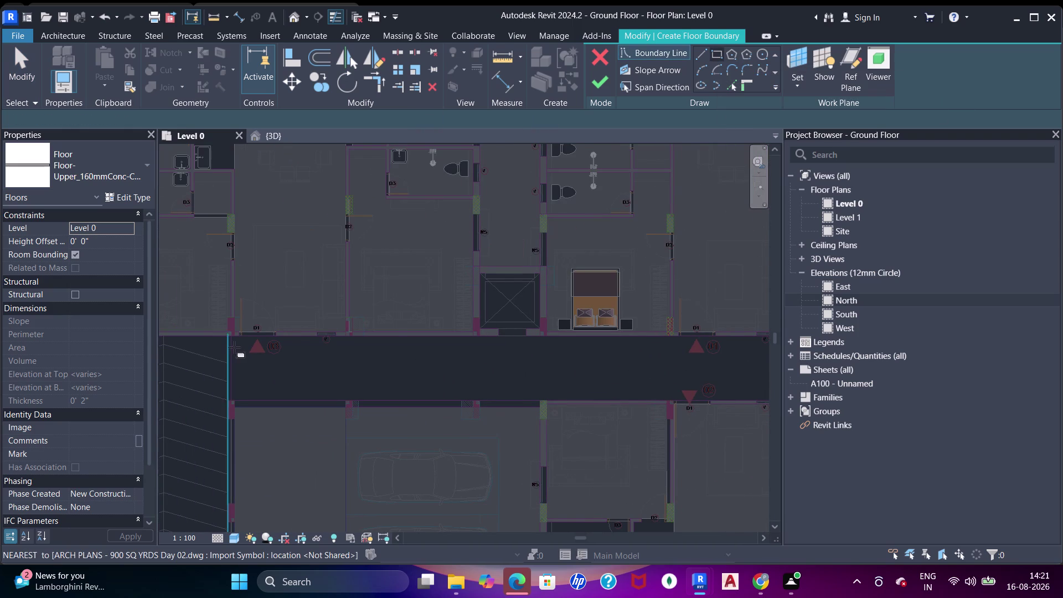
scroll(up, 3)
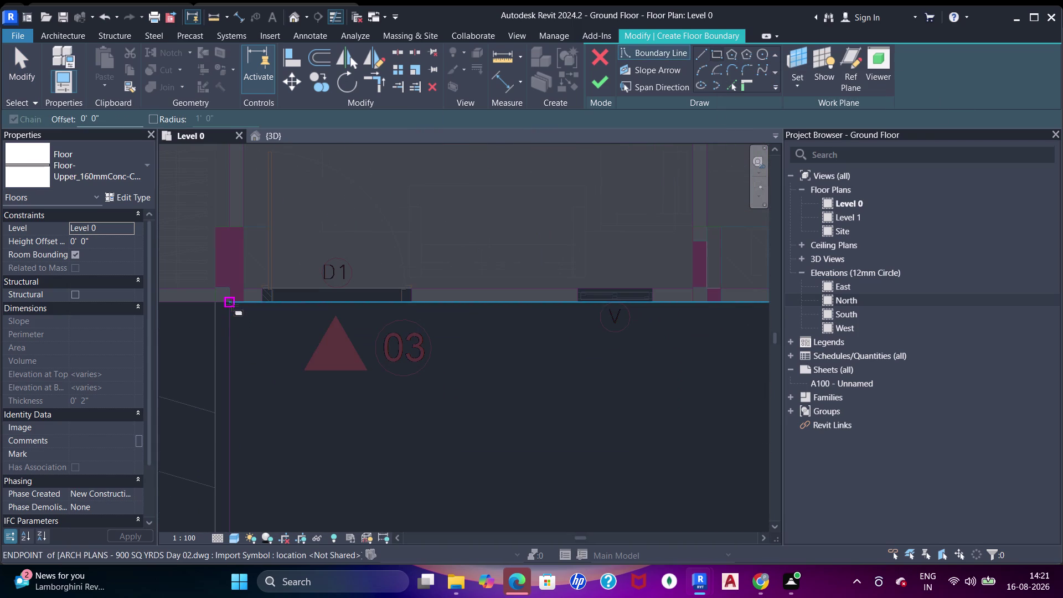
click(232, 305)
scroll(down, 3)
middle_drag(399, 365, 346, 358)
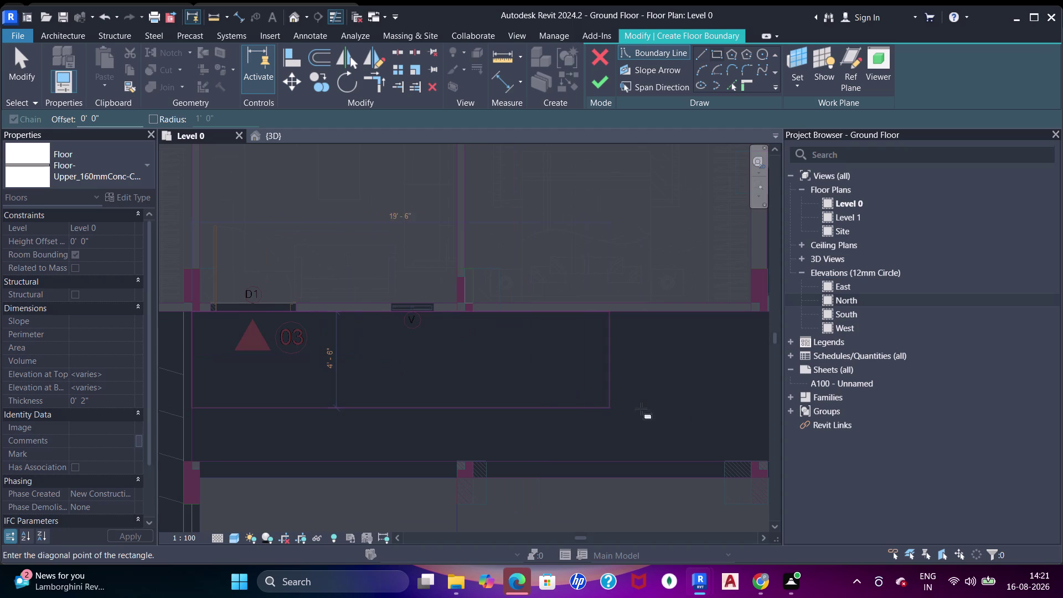
middle_drag(725, 422, 503, 383)
middle_drag(670, 400, 397, 354)
middle_drag(651, 372, 414, 340)
middle_drag(681, 352, 488, 329)
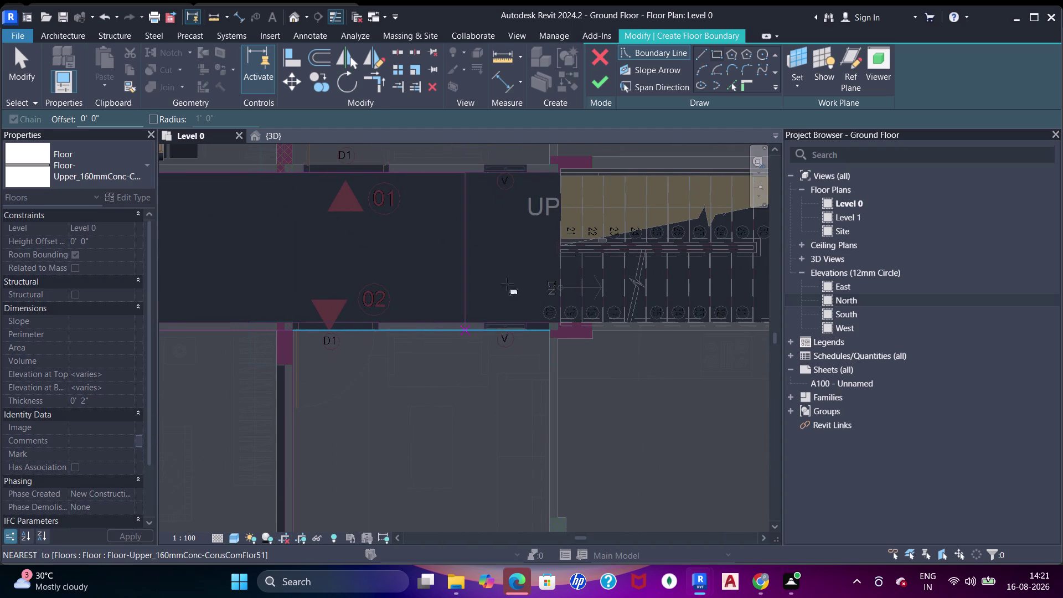
scroll(up, 3)
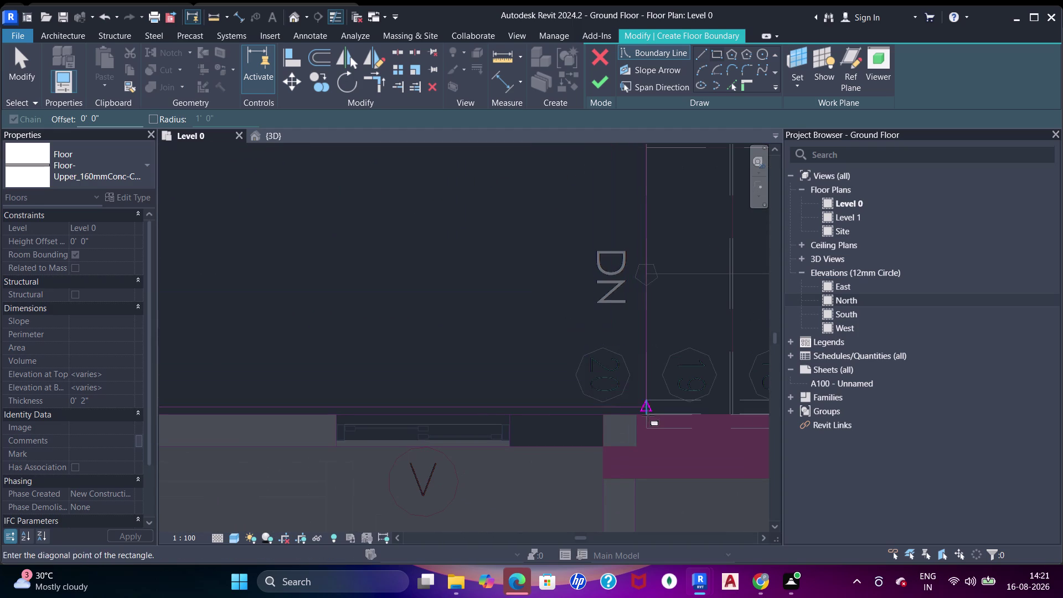
click(648, 415)
Finish the corridor floor sketch, then double-click a floor to edit its boundary.
scroll(down, 3)
middle_drag(406, 292, 599, 240)
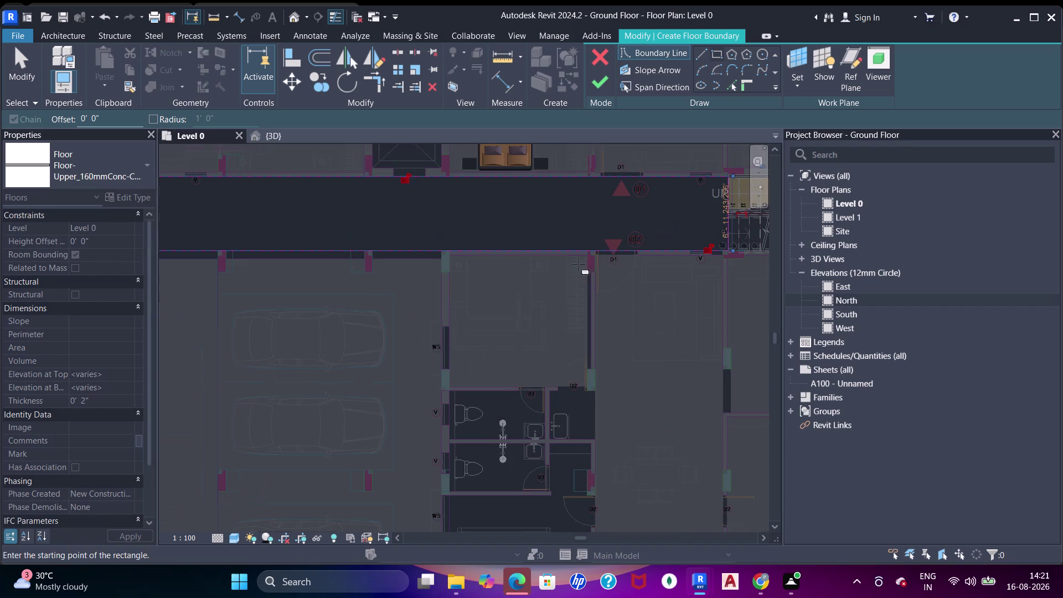
click(599, 84)
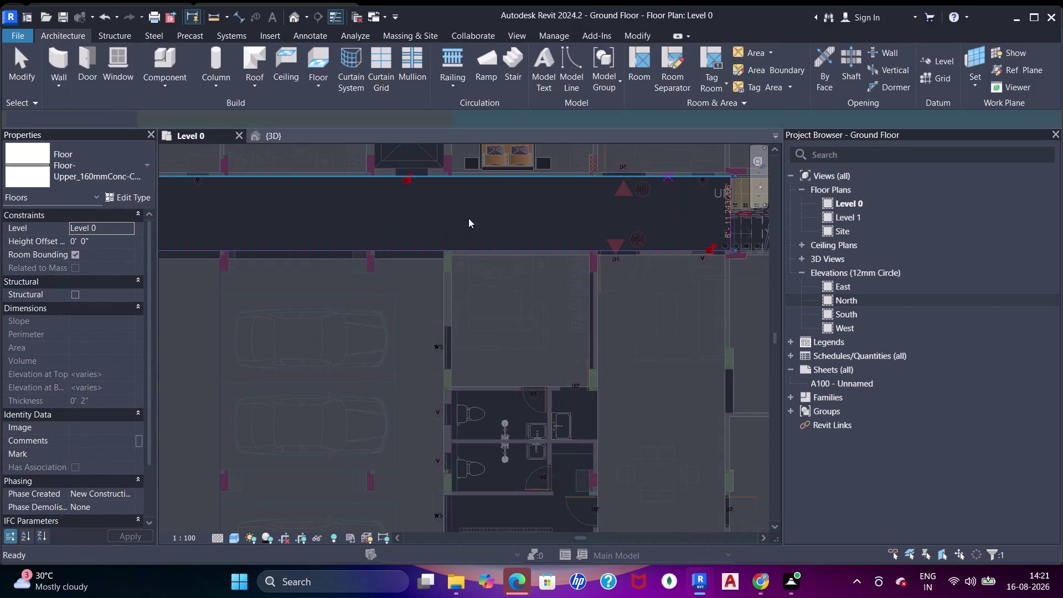
scroll(down, 3)
key(Escape)
key(Escape)
key(Escape)
scroll(up, 3)
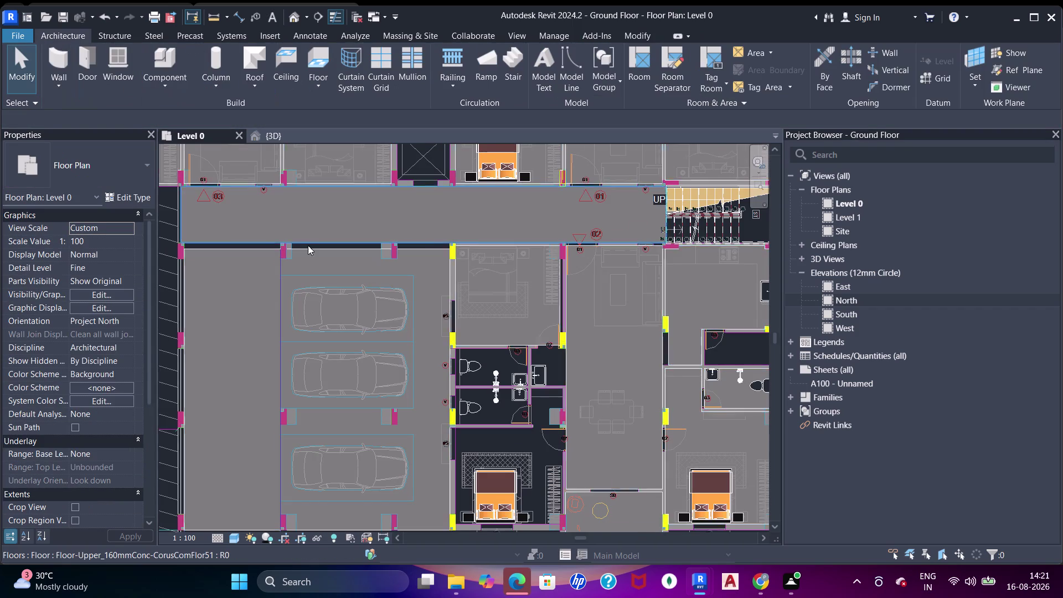
scroll(up, 3)
click(313, 249)
key(Escape)
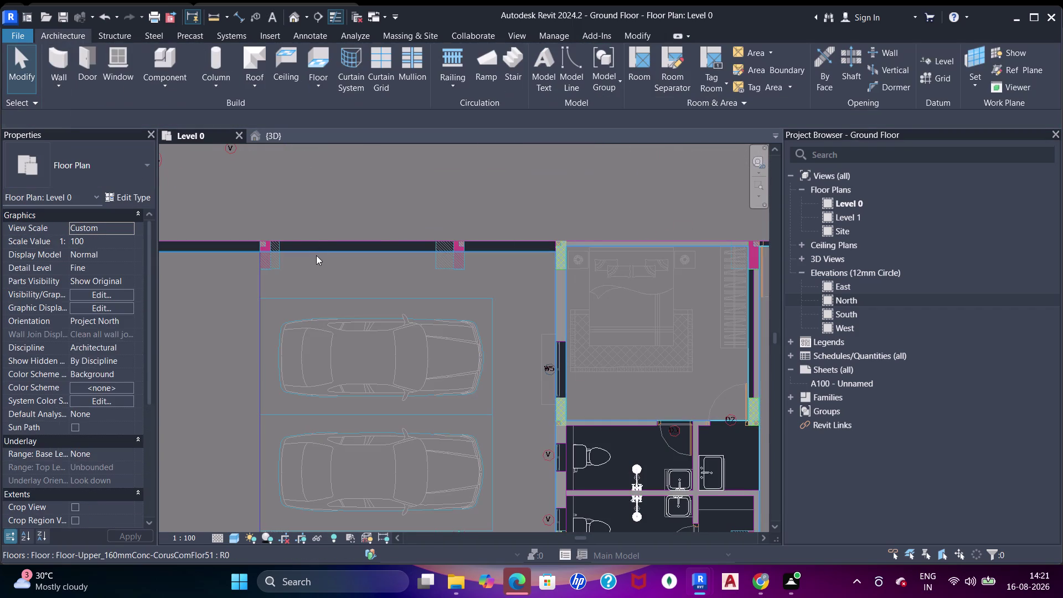
double_click(316, 256)
Select the parking floor's top boundary line and inspect its corner and top edge.
double_click(307, 252)
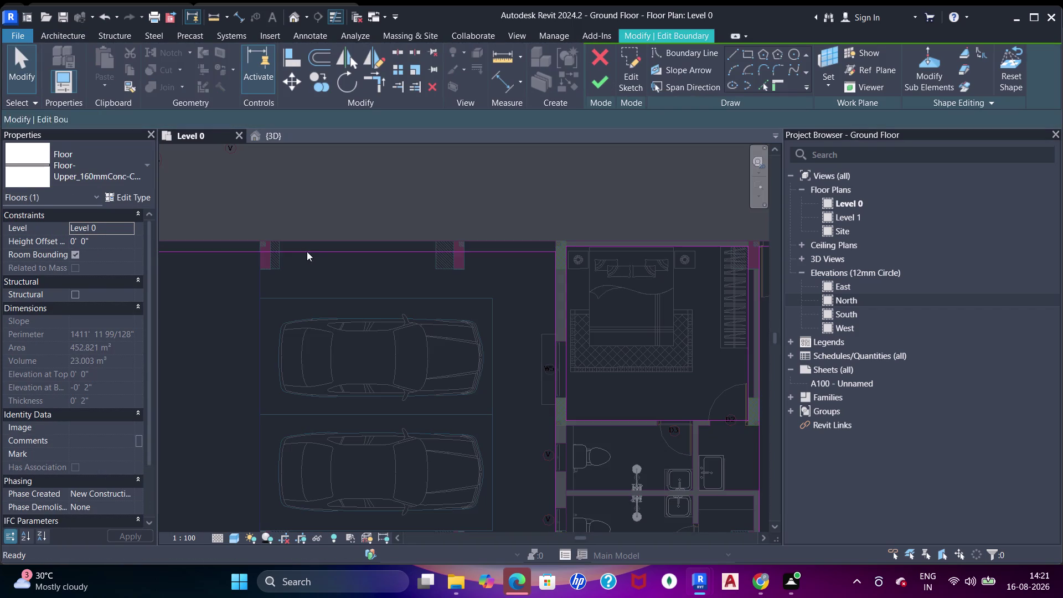
middle_drag(309, 253, 459, 257)
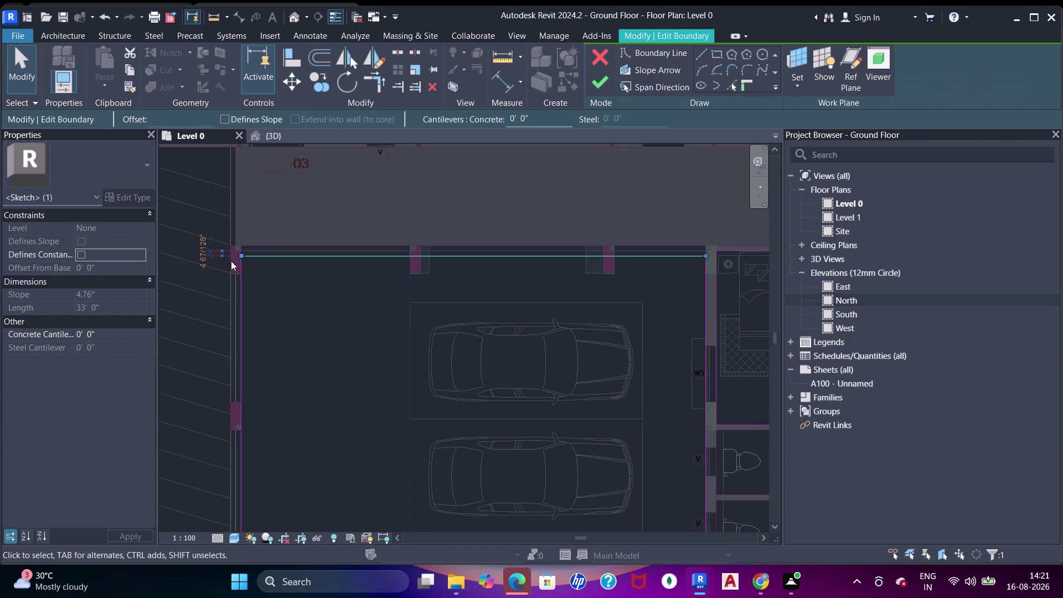
scroll(up, 3)
scroll(down, 3)
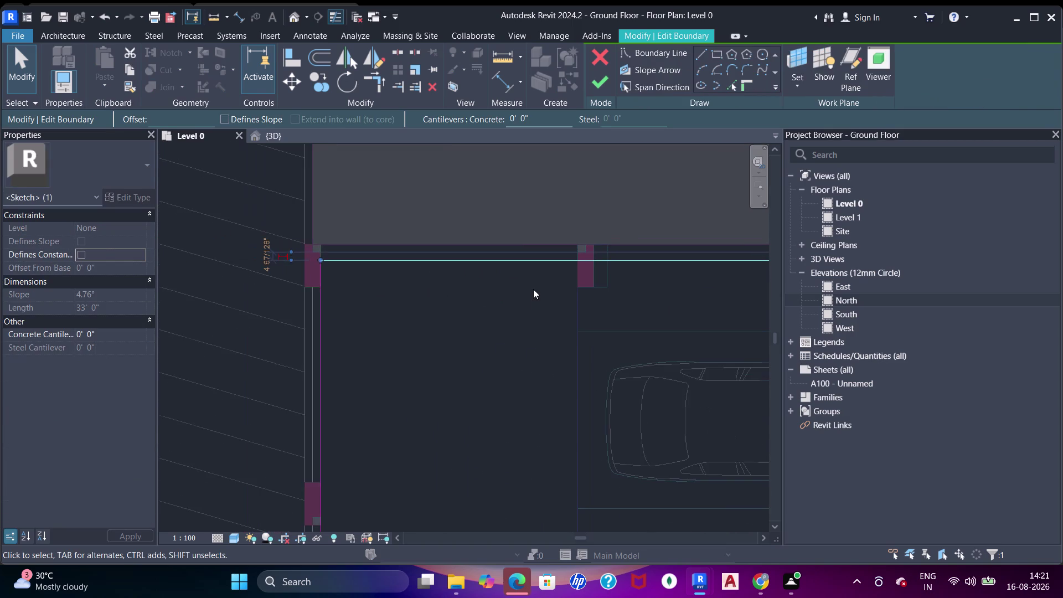
middle_drag(661, 288, 486, 287)
scroll(down, 3)
middle_drag(597, 282, 519, 216)
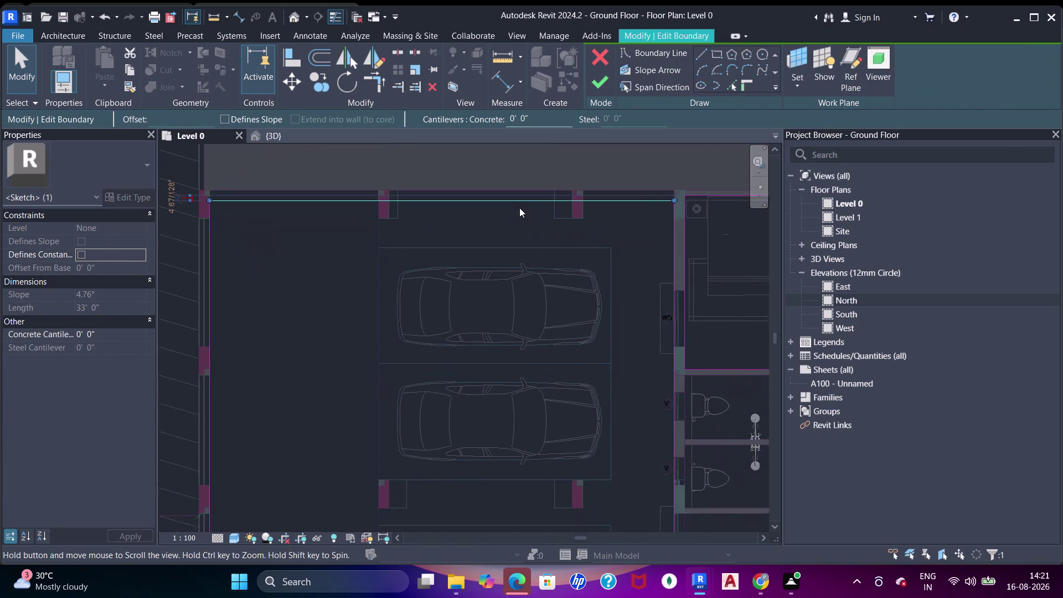
scroll(up, 3)
scroll(down, 3)
middle_drag(524, 229, 531, 259)
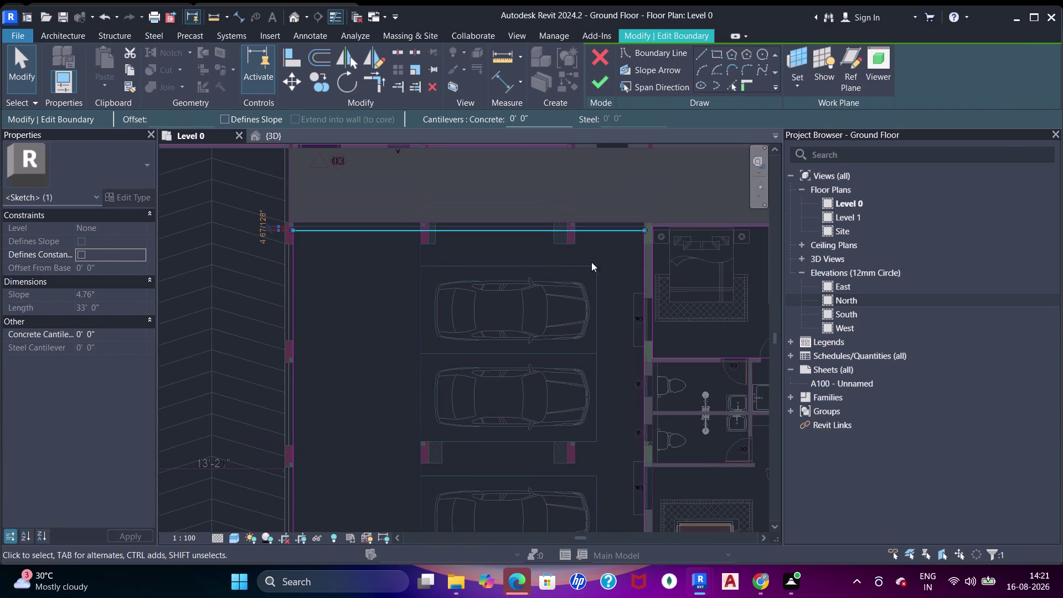
middle_drag(584, 277, 607, 175)
middle_drag(568, 351, 568, 332)
middle_drag(543, 284, 548, 304)
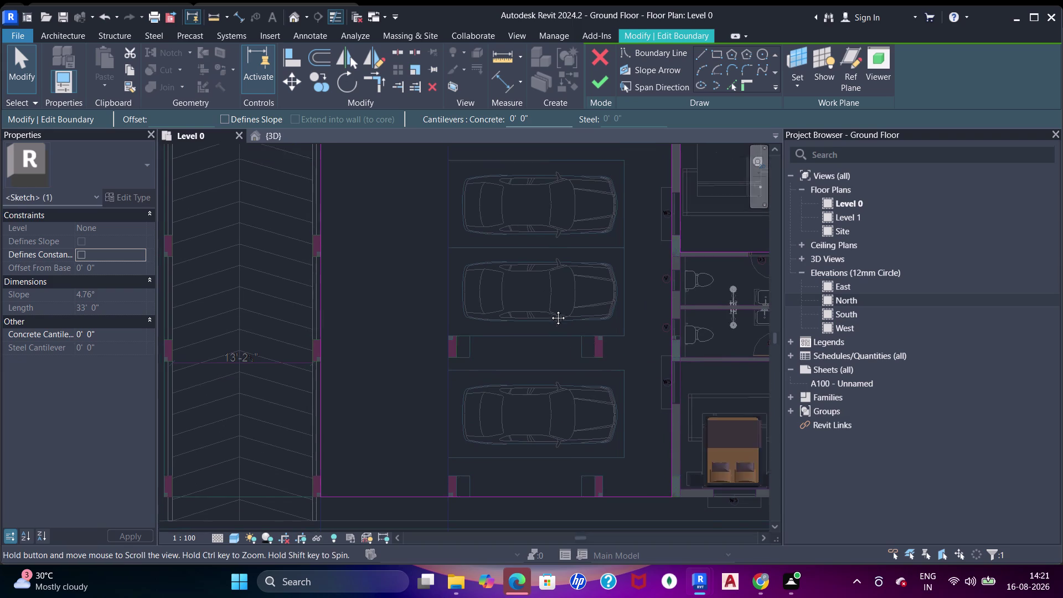
middle_drag(549, 303, 558, 370)
middle_drag(526, 301, 561, 397)
scroll(up, 3)
middle_drag(444, 320, 488, 368)
scroll(up, 3)
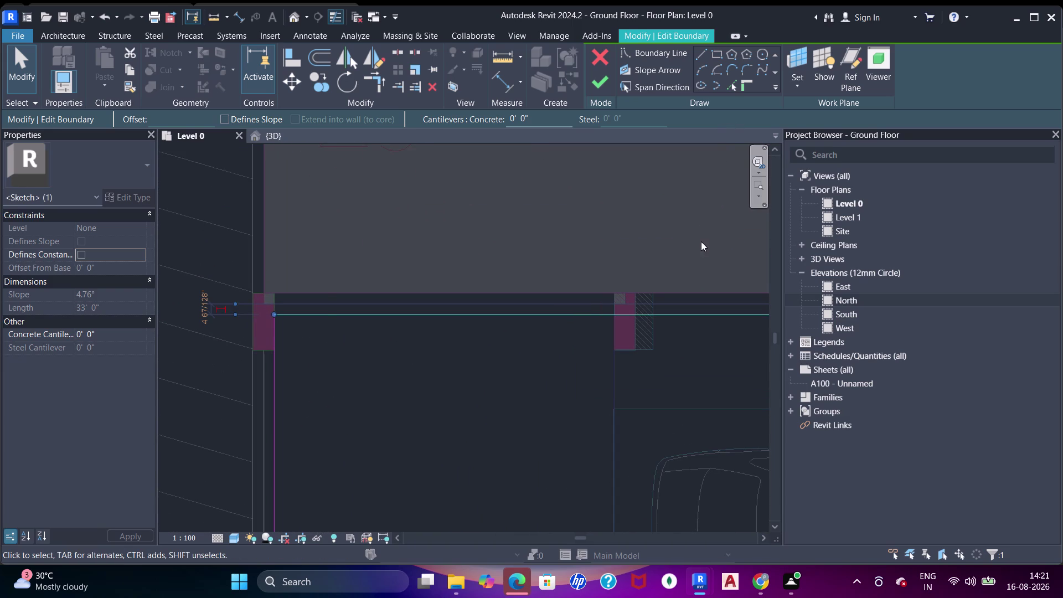
scroll(down, 3)
middle_drag(701, 241, 498, 256)
scroll(down, 3)
middle_drag(570, 249, 452, 249)
middle_drag(484, 253, 557, 256)
Align the top boundary line onto the wall line above it, then clear the selection.
key(a)
key(a)
key(a)
click(369, 277)
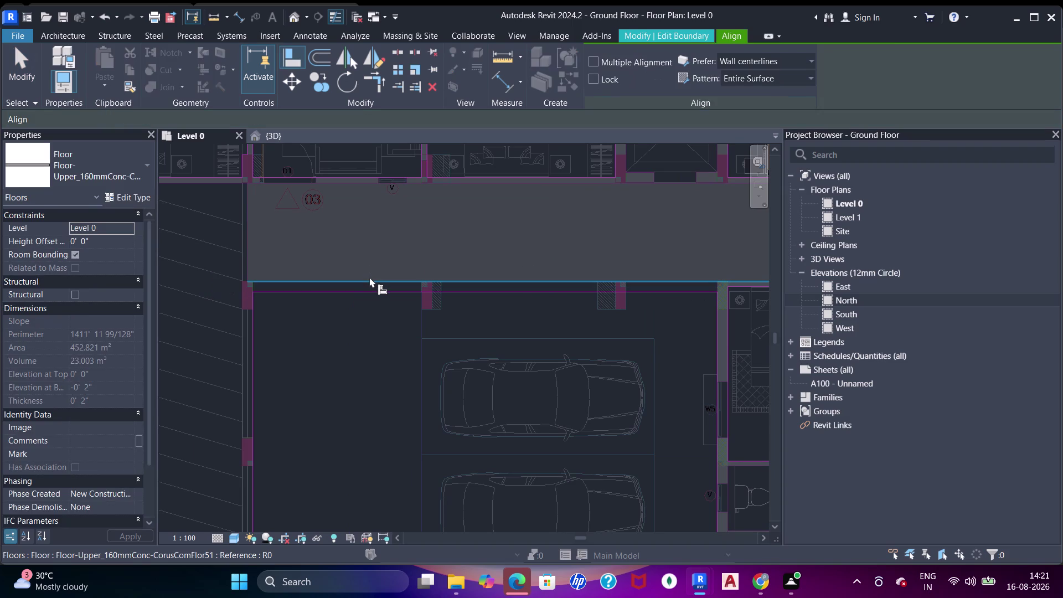
click(370, 289)
key(Escape)
key(Escape)
click(593, 81)
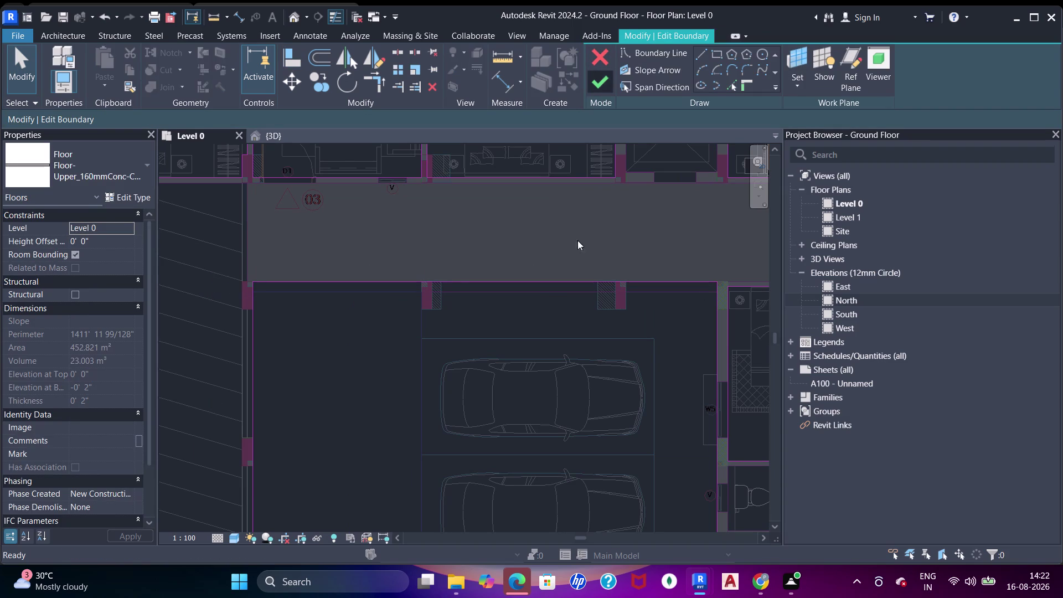
key(Escape)
scroll(down, 3)
Select the ground floor slab beside the parking and enter Edit Boundary.
middle_drag(514, 280, 451, 237)
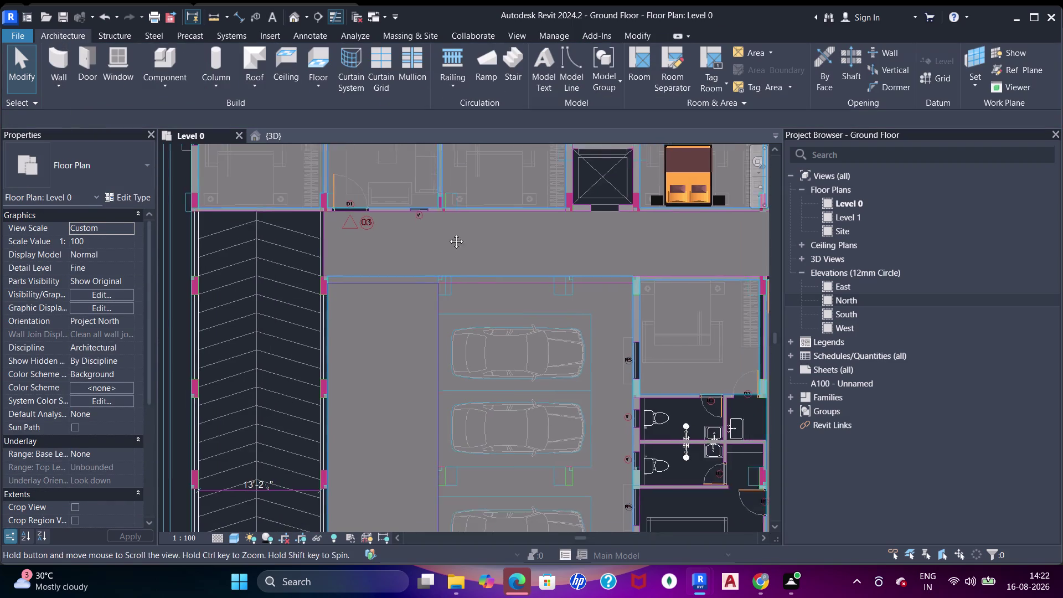
middle_drag(451, 237, 447, 231)
middle_drag(525, 316, 468, 232)
scroll(up, 3)
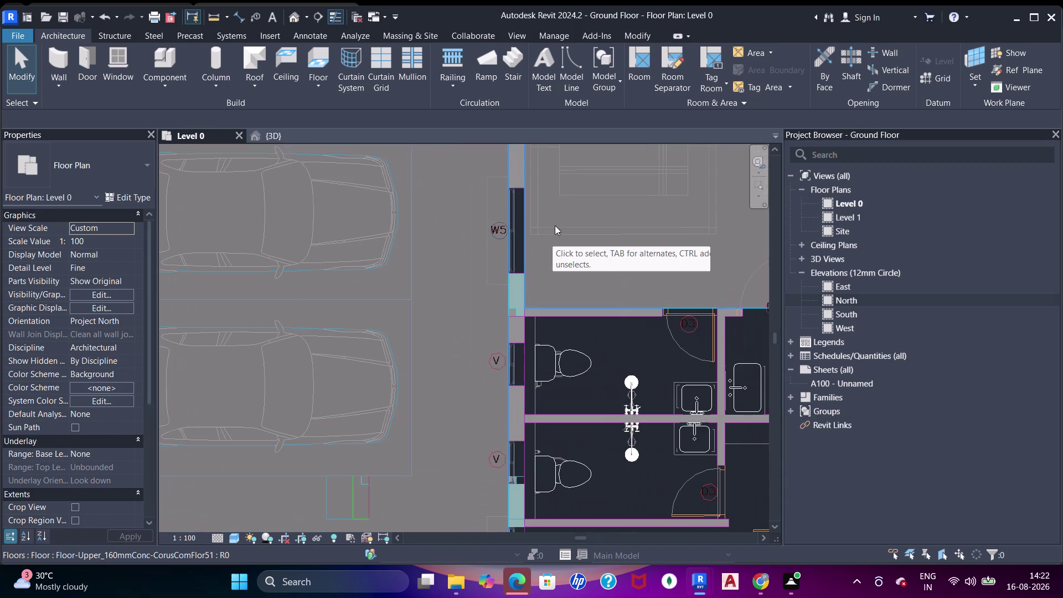
click(526, 201)
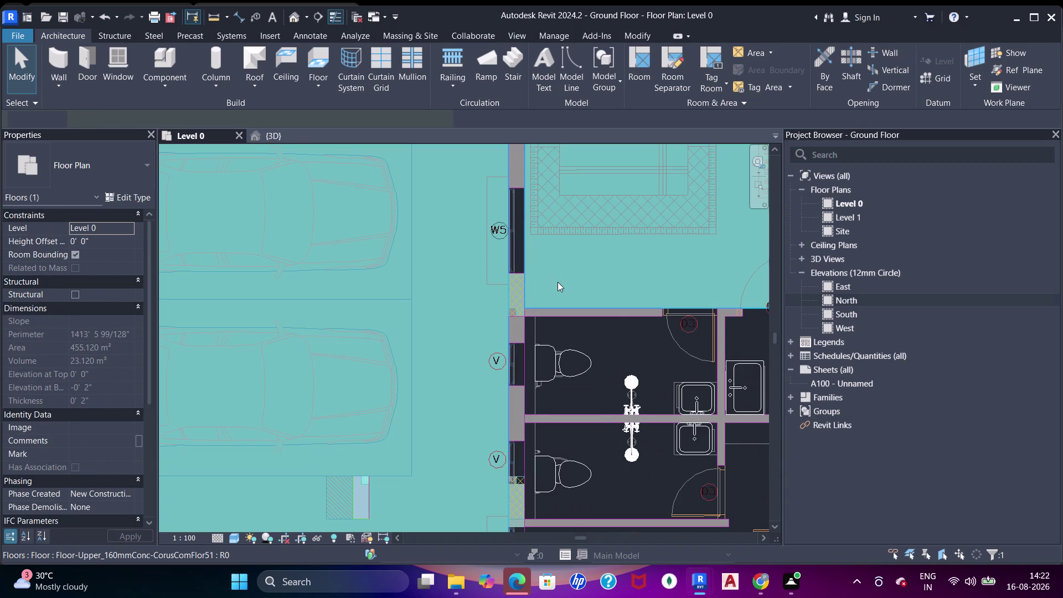
key(Escape)
scroll(down, 3)
scroll(down, 3)
middle_drag(555, 300, 510, 249)
scroll(up, 3)
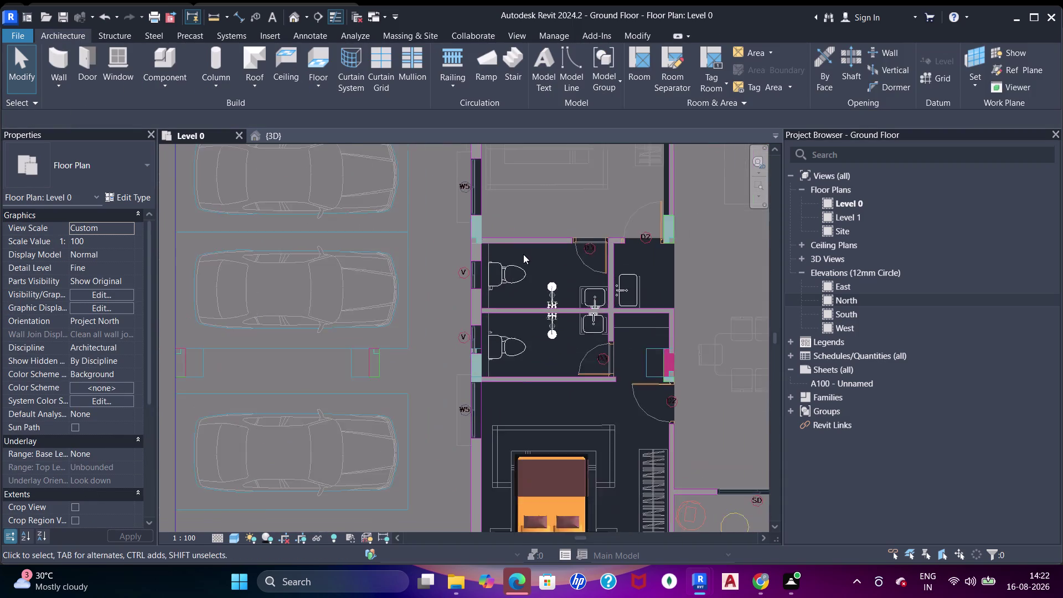
scroll(up, 3)
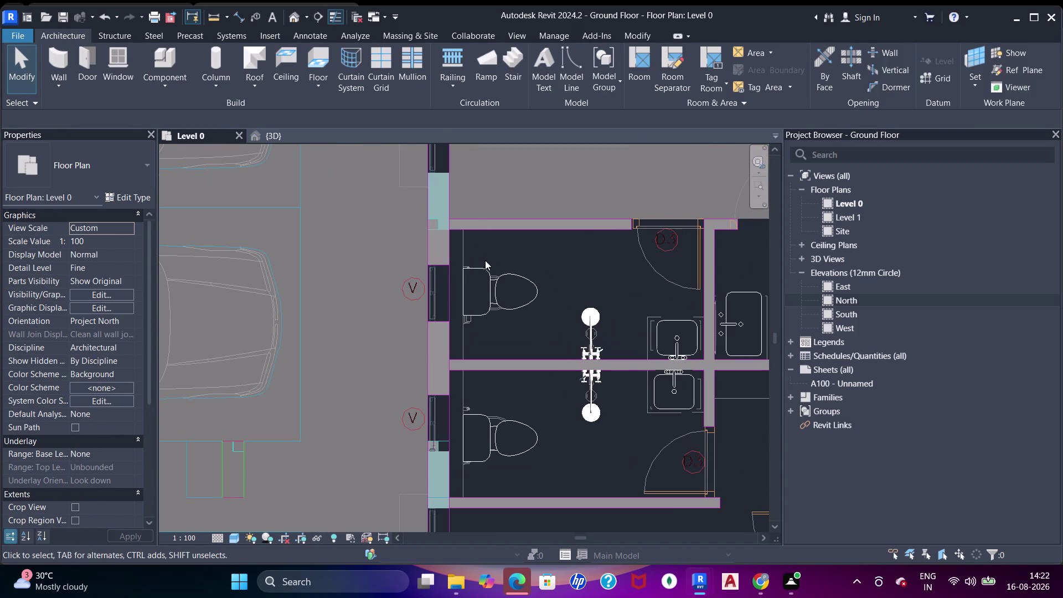
click(317, 56)
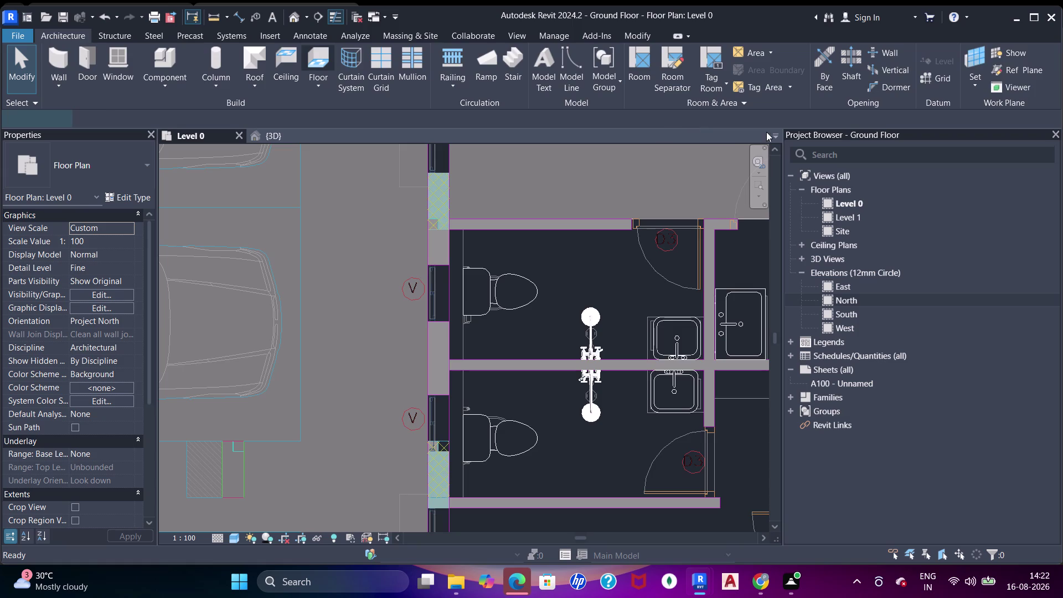
click(724, 55)
Sketch boundary lines outlining the two adjoining bathroom cubicles around the sinks.
scroll(up, 3)
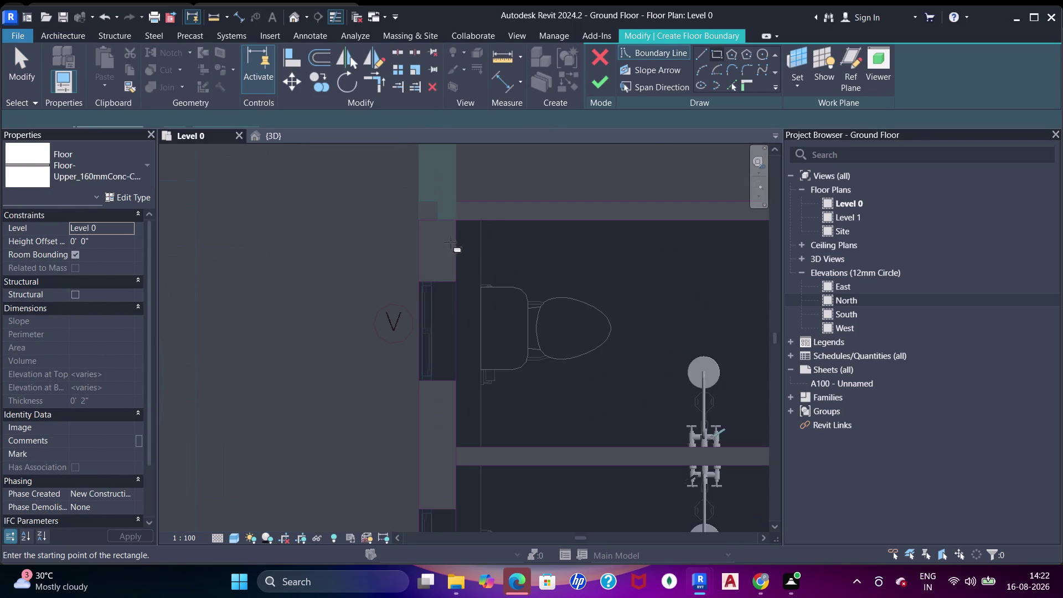
click(456, 218)
middle_drag(585, 365, 364, 267)
scroll(down, 3)
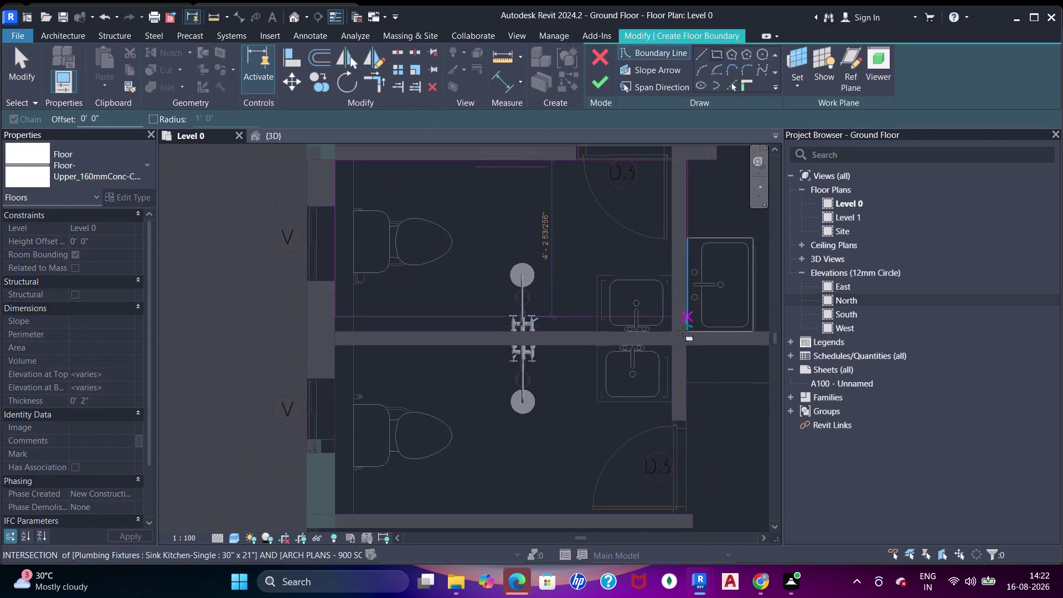
scroll(up, 3)
click(668, 340)
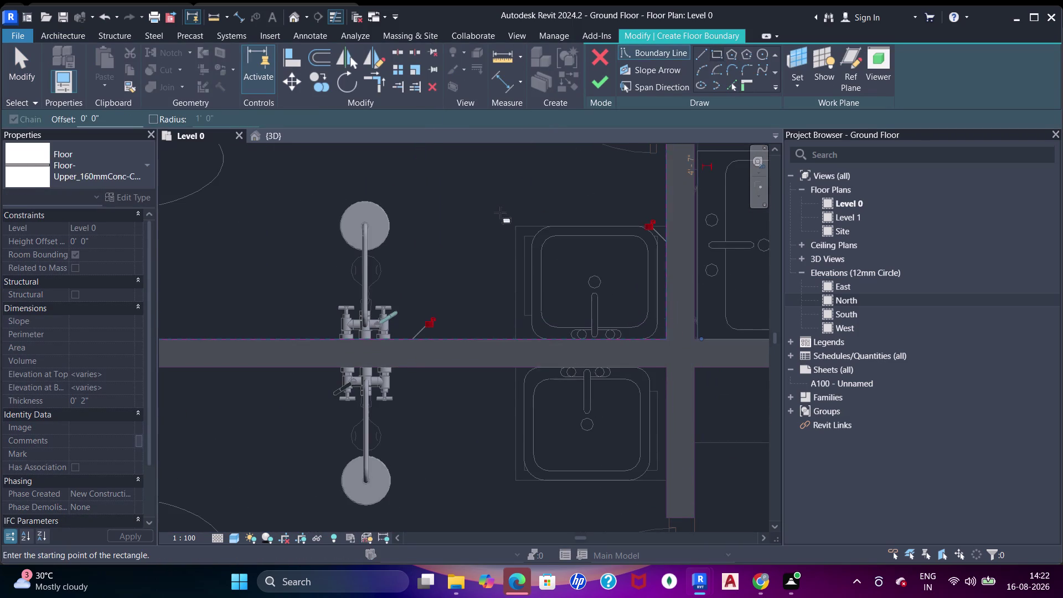
scroll(down, 3)
middle_drag(510, 212, 560, 364)
scroll(up, 3)
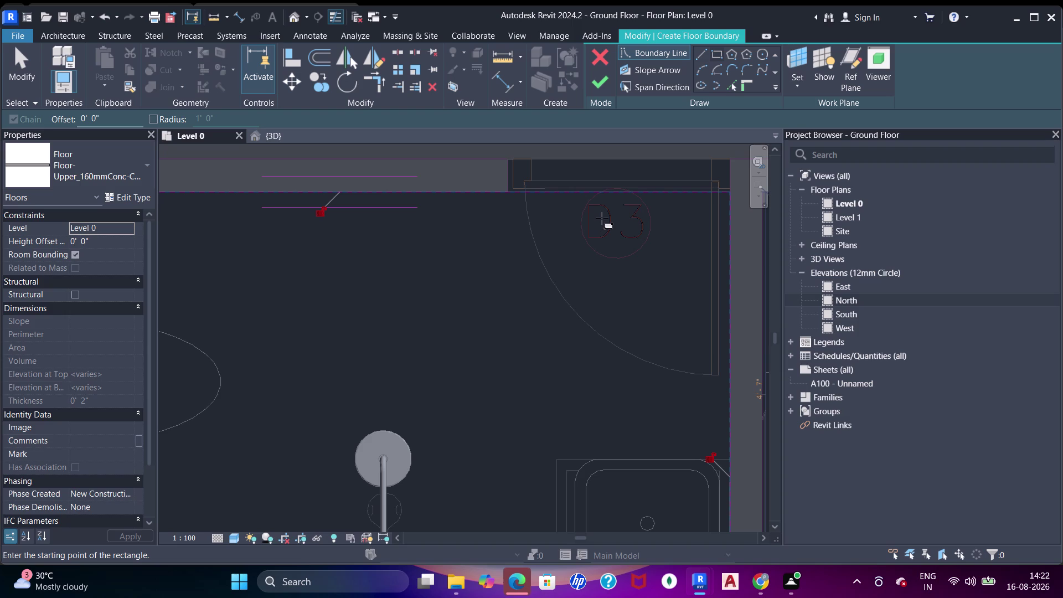
scroll(down, 3)
scroll(up, 3)
scroll(down, 3)
middle_drag(452, 284, 482, 198)
scroll(up, 3)
scroll(up, 3)
click(270, 297)
middle_drag(514, 428, 380, 275)
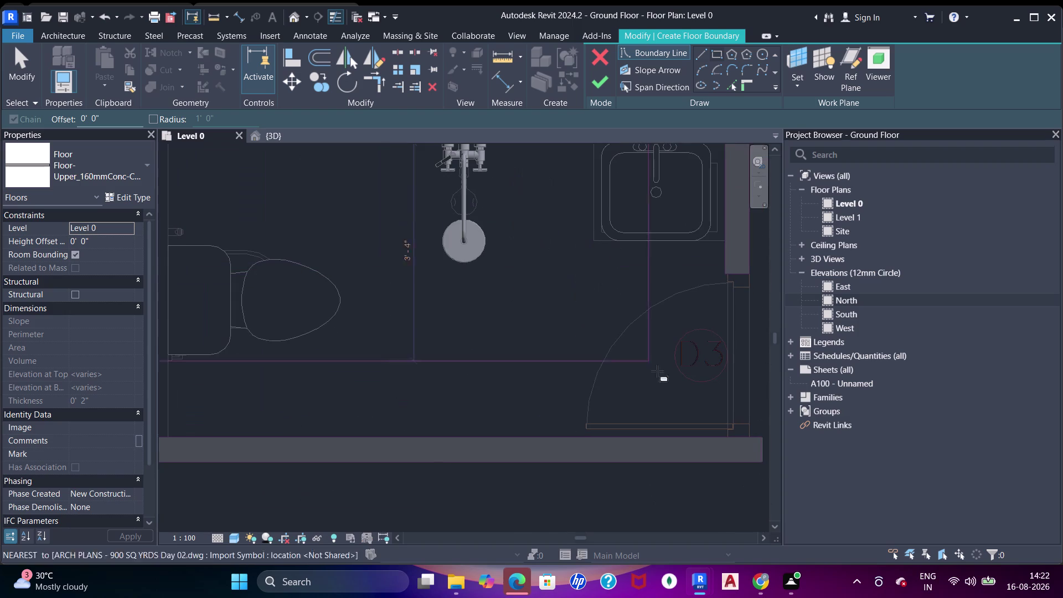
click(725, 438)
scroll(up, 3)
middle_drag(709, 262, 688, 379)
Align the boundary lines to the bathroom wall edges, then exit Align.
key(a)
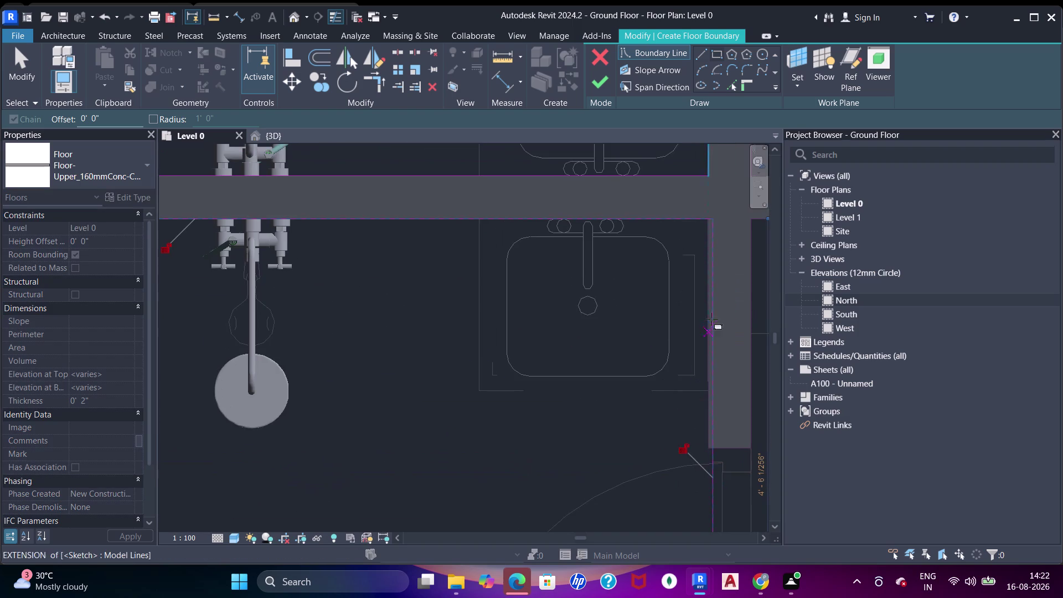
key(a)
key(a)
click(705, 302)
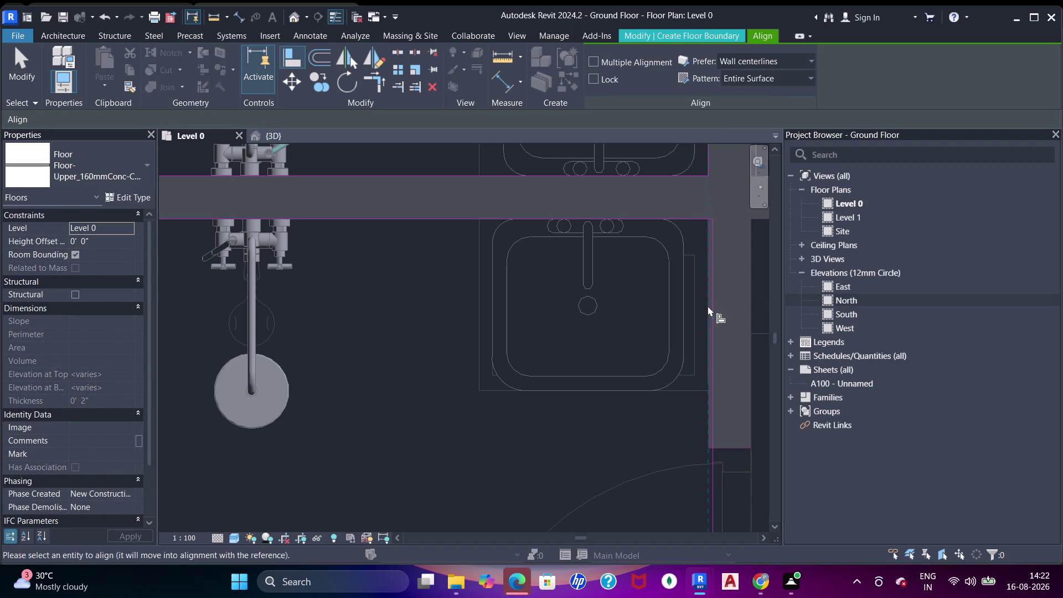
click(709, 310)
scroll(down, 3)
middle_drag(691, 190, 666, 384)
middle_drag(665, 308, 652, 454)
scroll(down, 3)
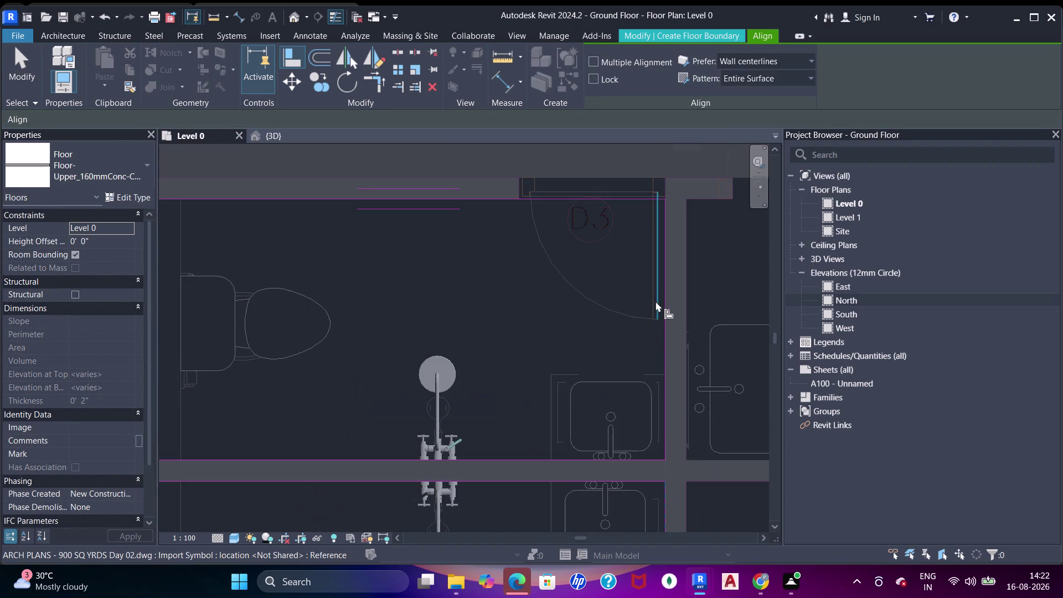
middle_drag(651, 339, 665, 330)
scroll(down, 3)
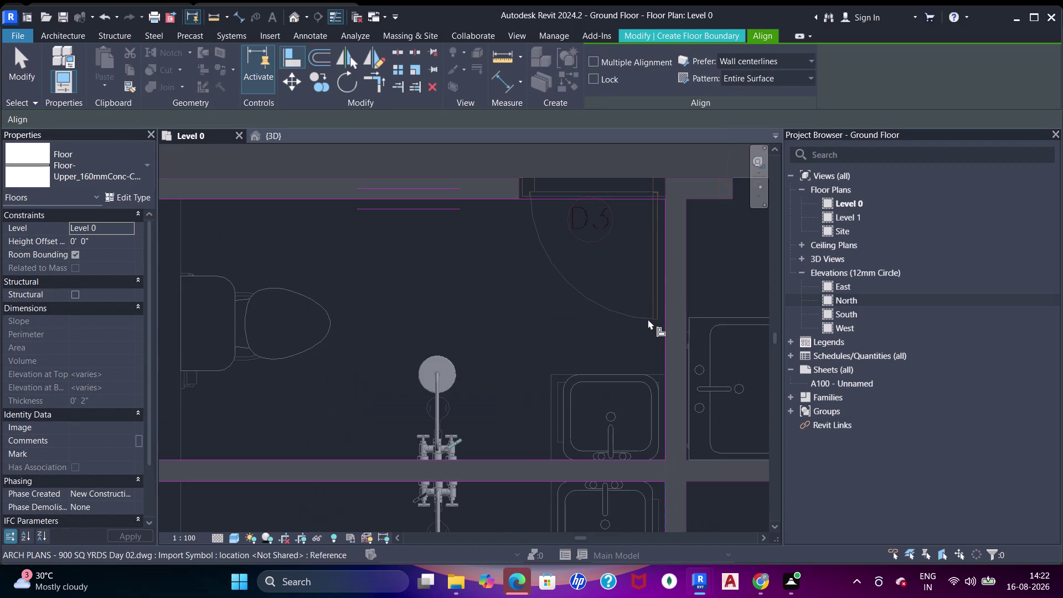
scroll(down, 3)
middle_drag(609, 340, 564, 163)
key(Escape)
key(Escape)
key(Escape)
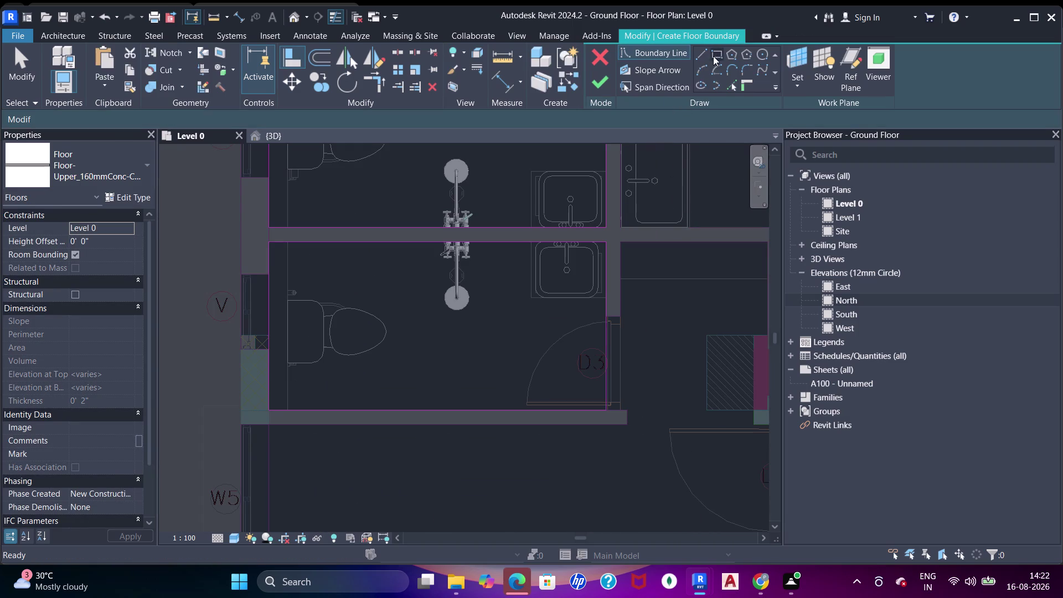
click(715, 56)
scroll(down, 3)
middle_drag(562, 350, 530, 279)
scroll(down, 3)
middle_drag(534, 354, 528, 257)
scroll(down, 3)
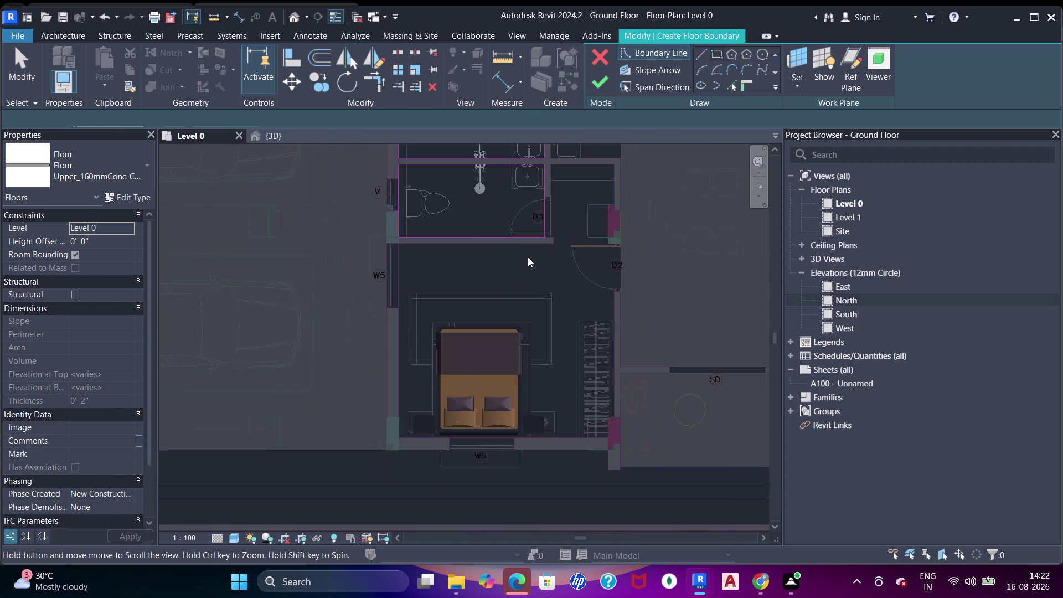
scroll(up, 3)
click(379, 228)
middle_drag(582, 430, 496, 284)
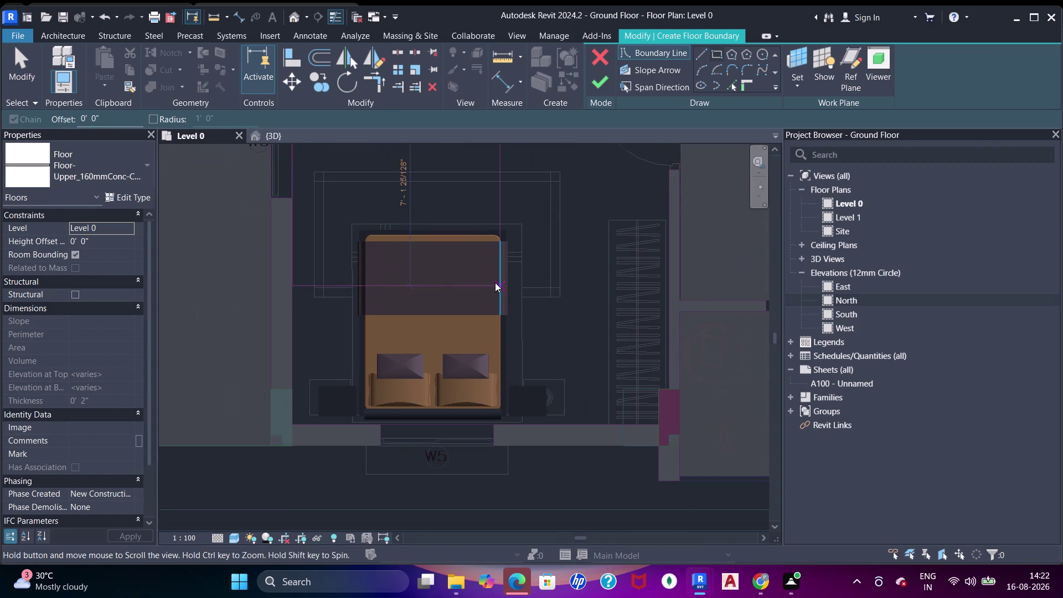
scroll(up, 3)
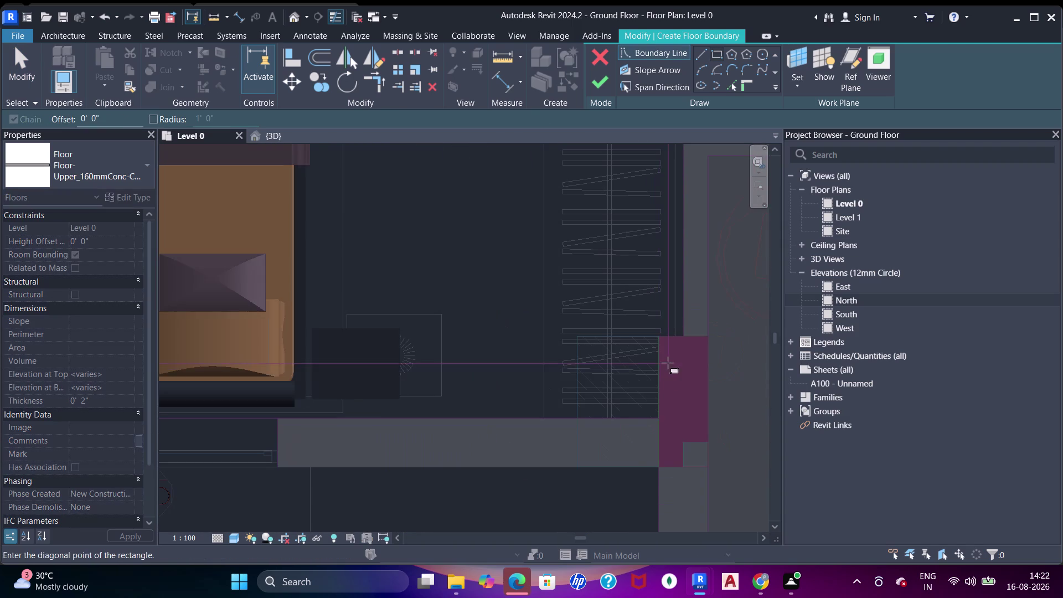
click(655, 417)
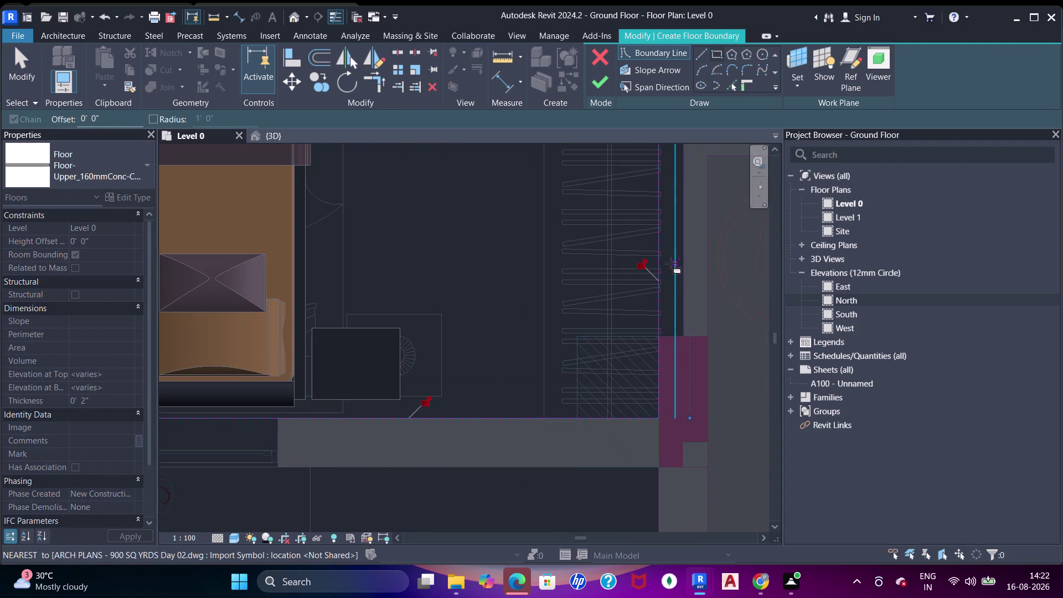
middle_drag(668, 275, 645, 396)
click(730, 85)
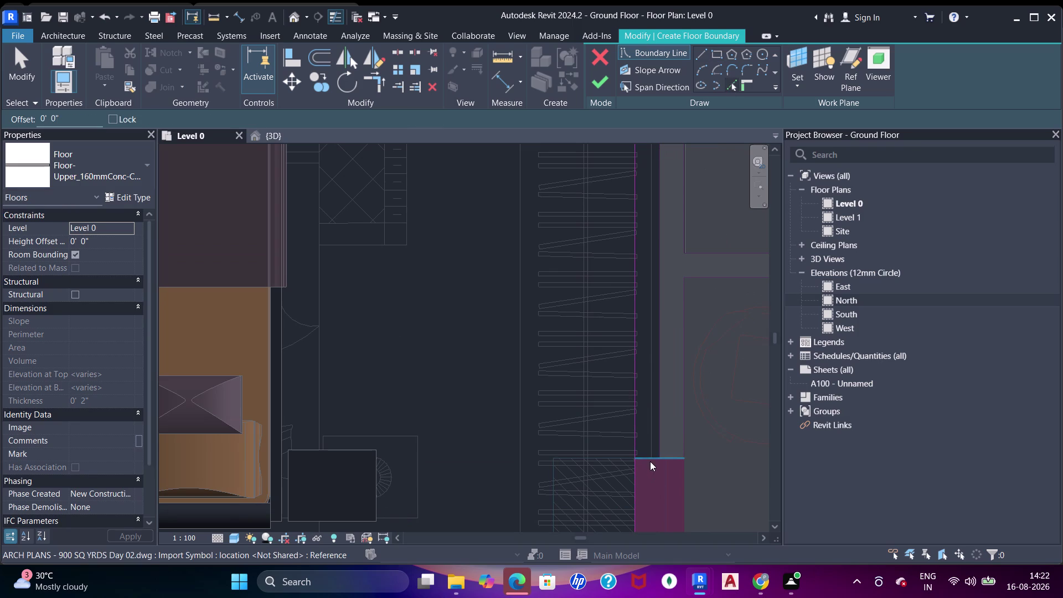
click(650, 461)
click(661, 430)
middle_drag(649, 348, 637, 449)
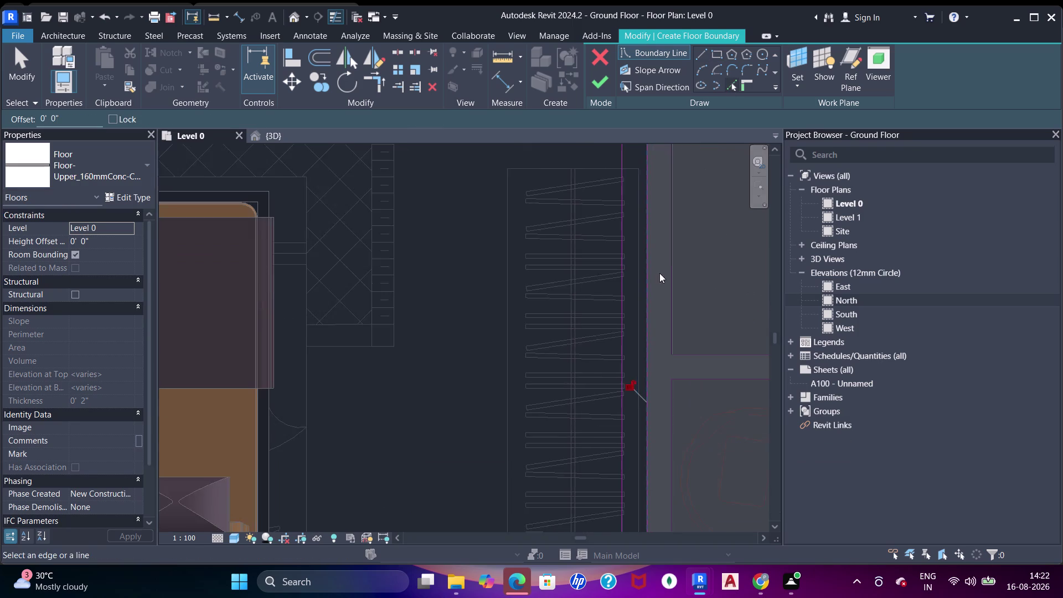
scroll(down, 3)
middle_drag(655, 298, 630, 437)
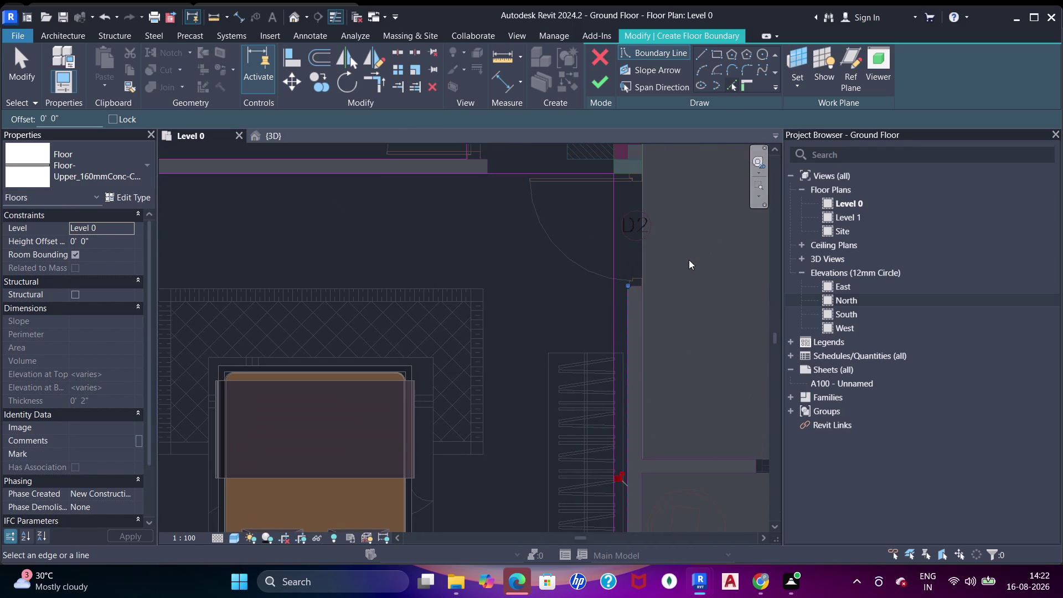
scroll(up, 3)
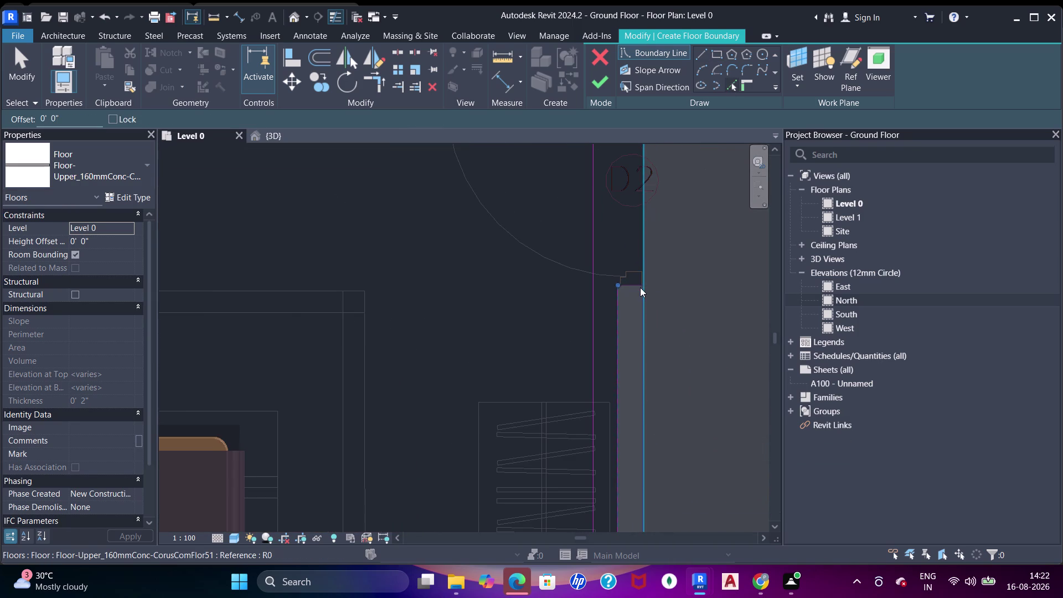
click(635, 288)
middle_drag(640, 262, 646, 288)
key(Escape)
key(Escape)
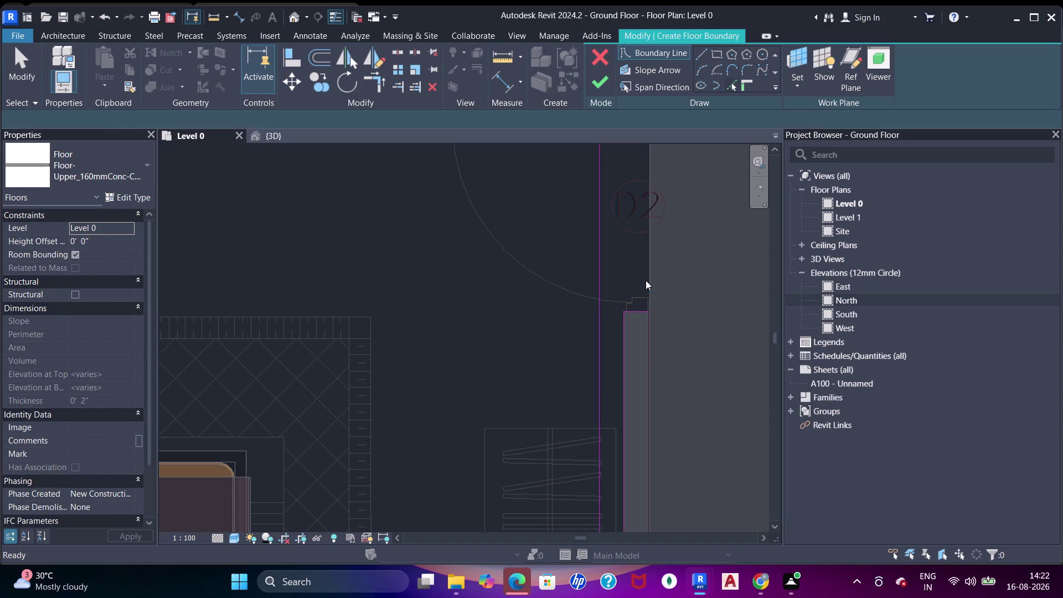
key(Escape)
middle_drag(674, 302, 668, 340)
key(t)
key(r)
middle_drag(662, 253, 662, 266)
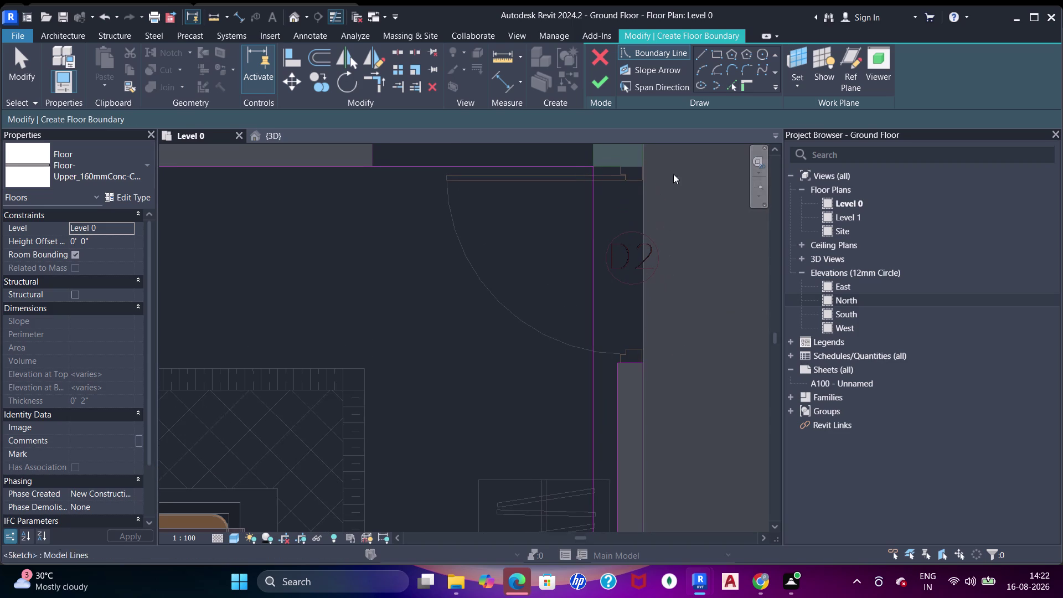
click(731, 88)
click(646, 238)
key(Escape)
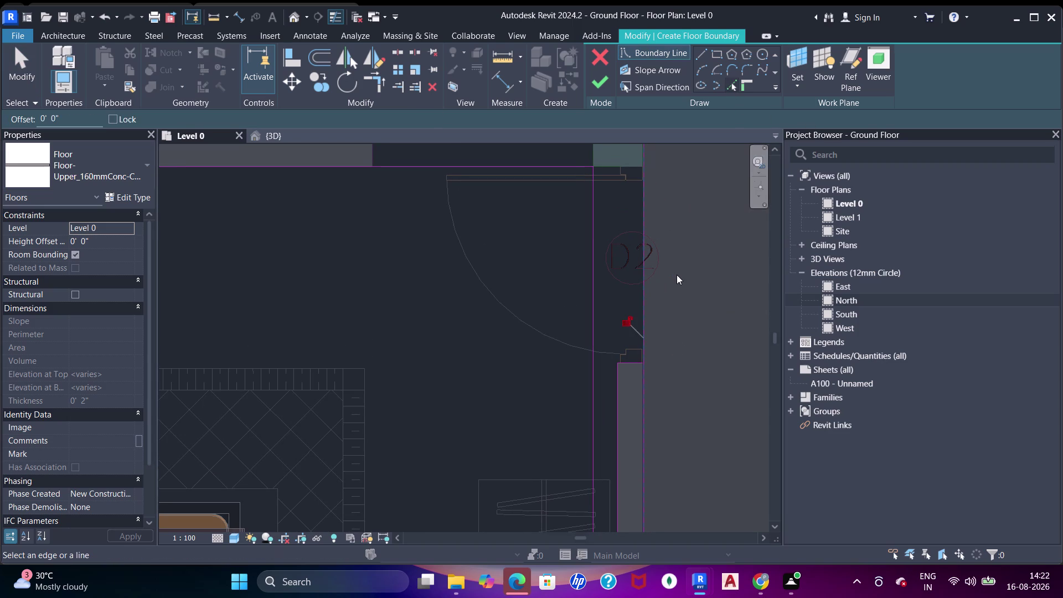
key(Escape)
key(Escape)
key(t)
key(r)
click(566, 174)
click(568, 170)
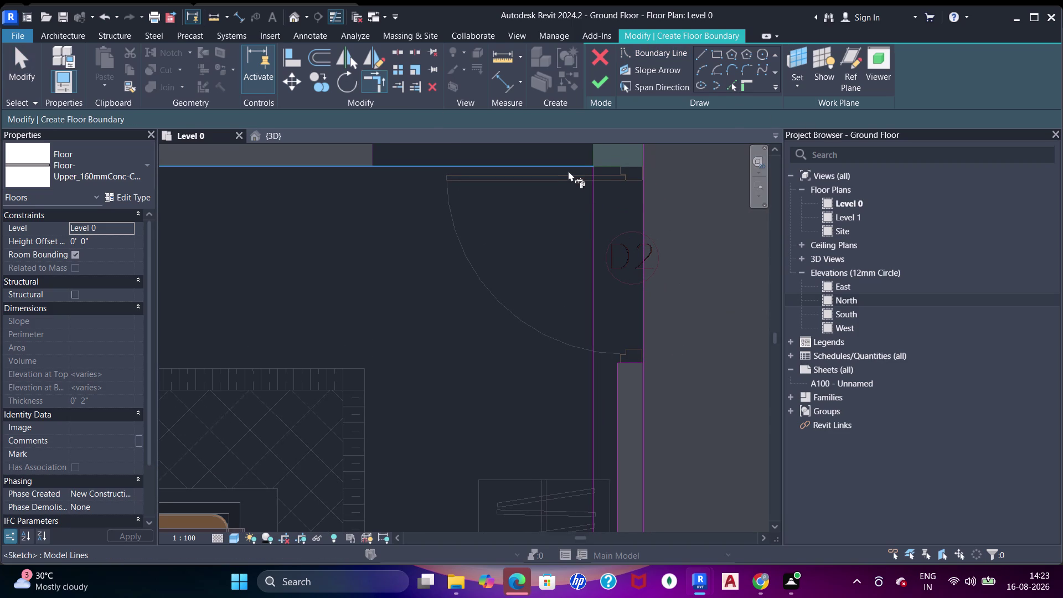
click(641, 193)
drag(637, 359, 644, 353)
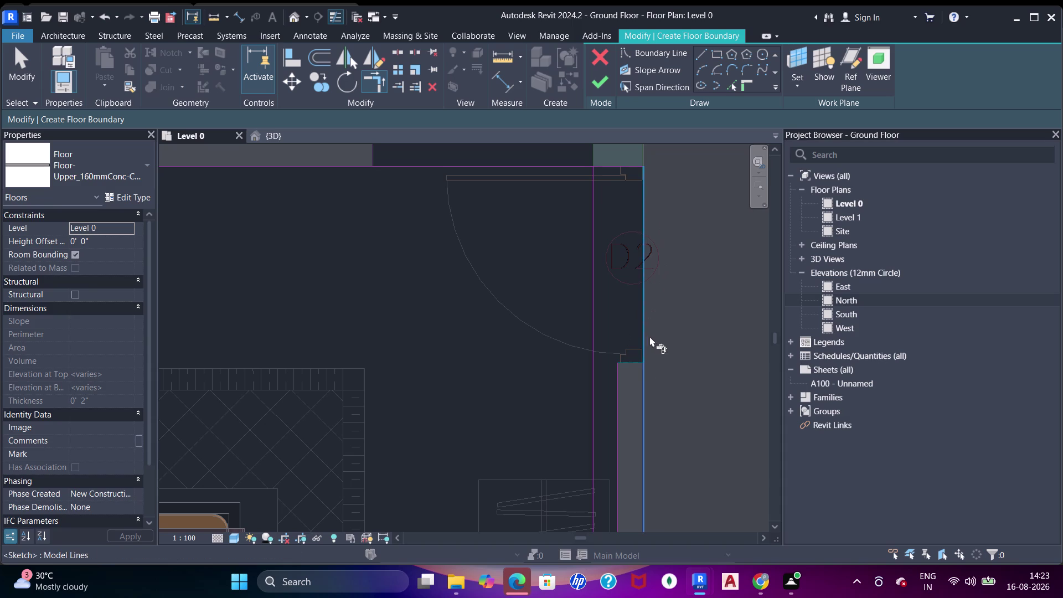
click(649, 331)
scroll(down, 3)
scroll(down, 3)
middle_drag(638, 381, 636, 228)
middle_drag(662, 435, 656, 357)
scroll(up, 3)
click(635, 349)
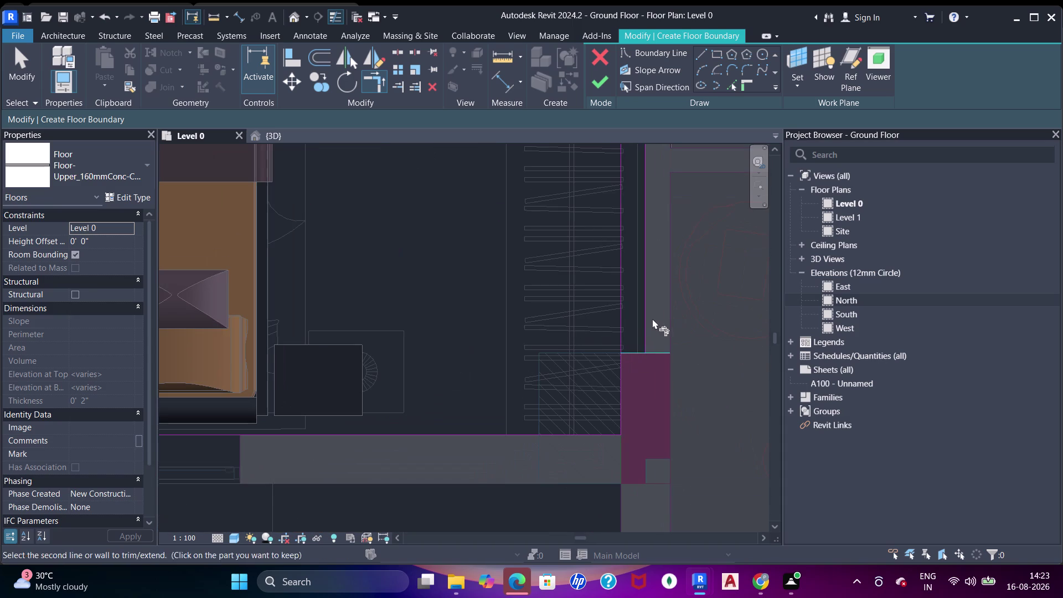
click(648, 317)
click(625, 376)
click(631, 350)
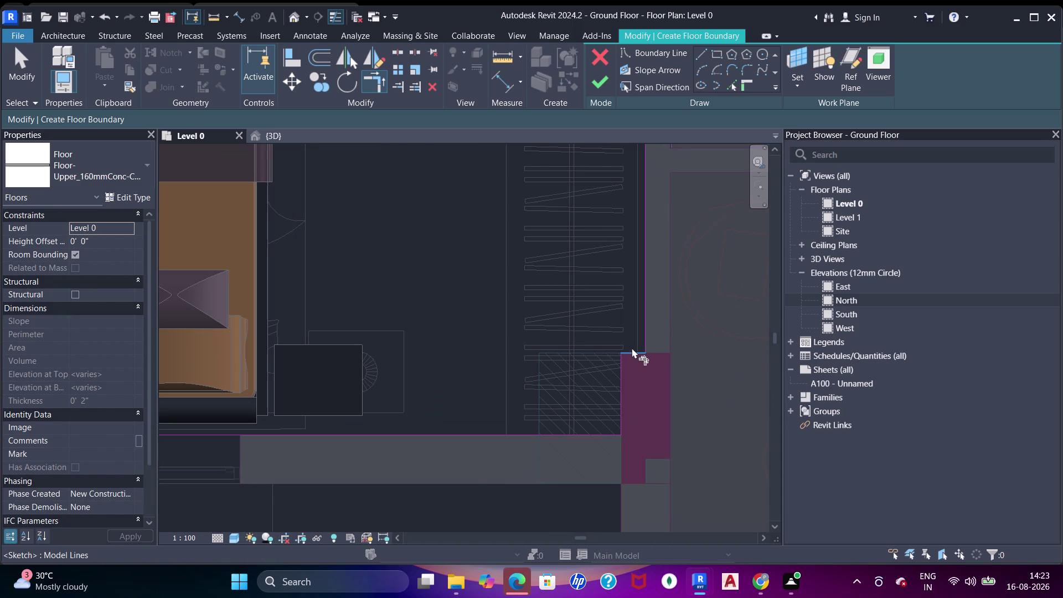
scroll(down, 3)
middle_drag(589, 308, 625, 364)
scroll(down, 3)
middle_drag(495, 261, 478, 370)
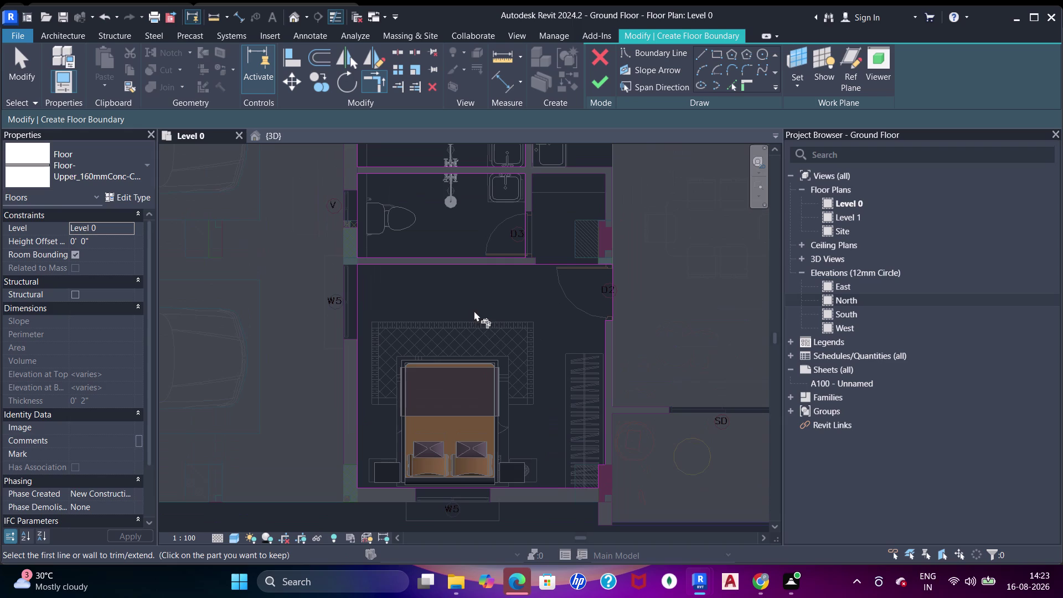
middle_drag(641, 295, 632, 314)
scroll(down, 3)
middle_drag(533, 362, 189, 397)
scroll(down, 3)
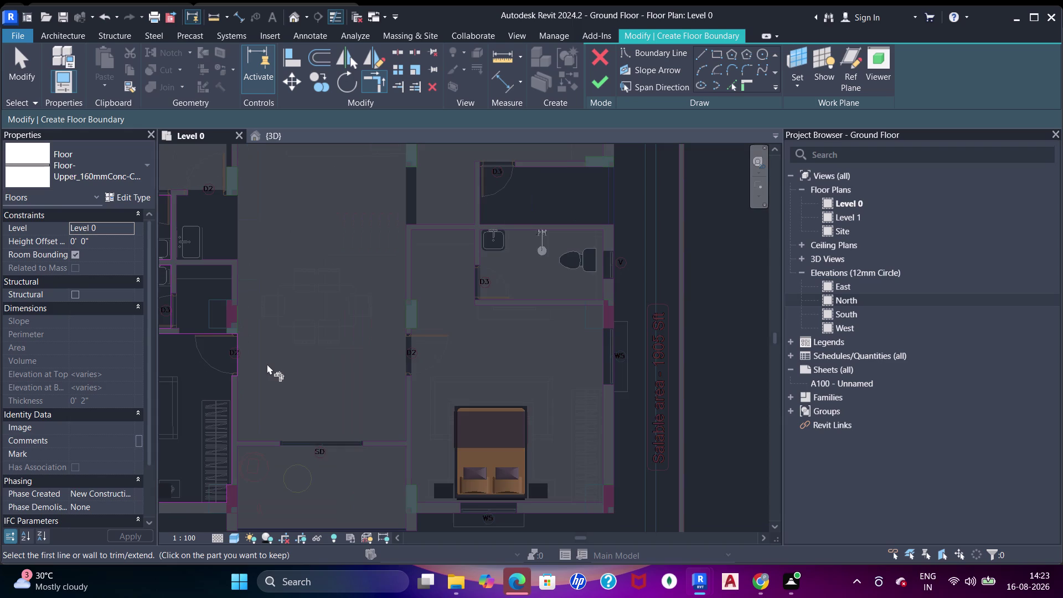
scroll(up, 3)
middle_drag(469, 298, 494, 322)
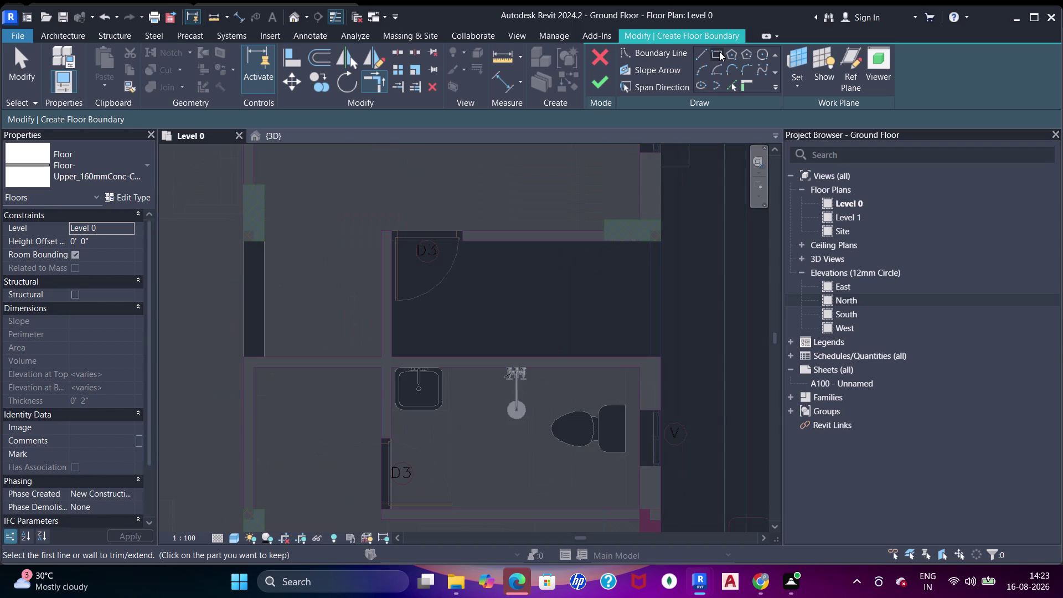
Start a rectangular boundary line at the wall end near door D3.
click(720, 51)
drag(649, 358, 646, 350)
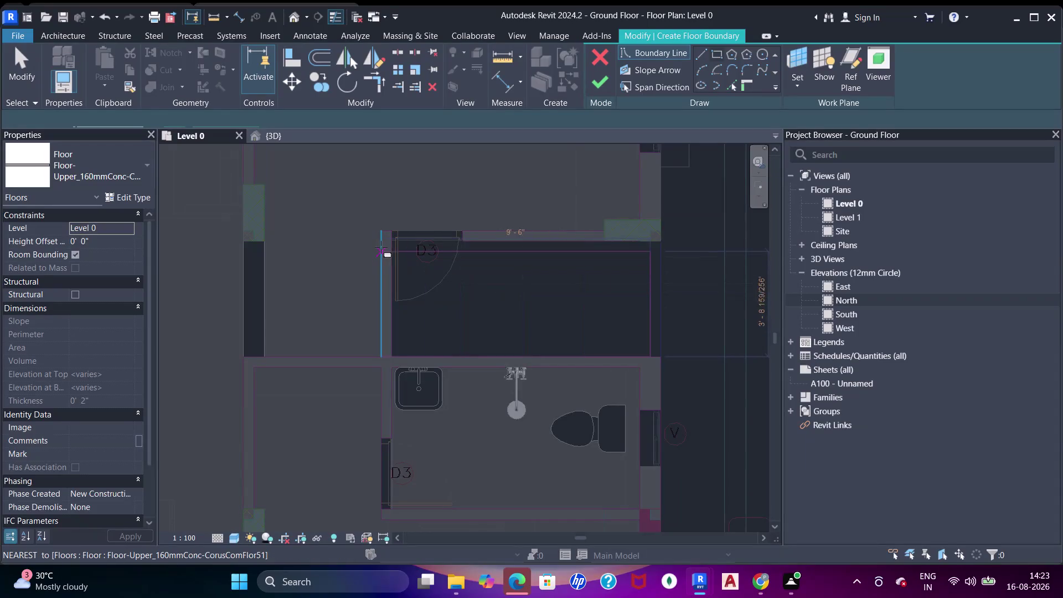
scroll(up, 3)
click(387, 233)
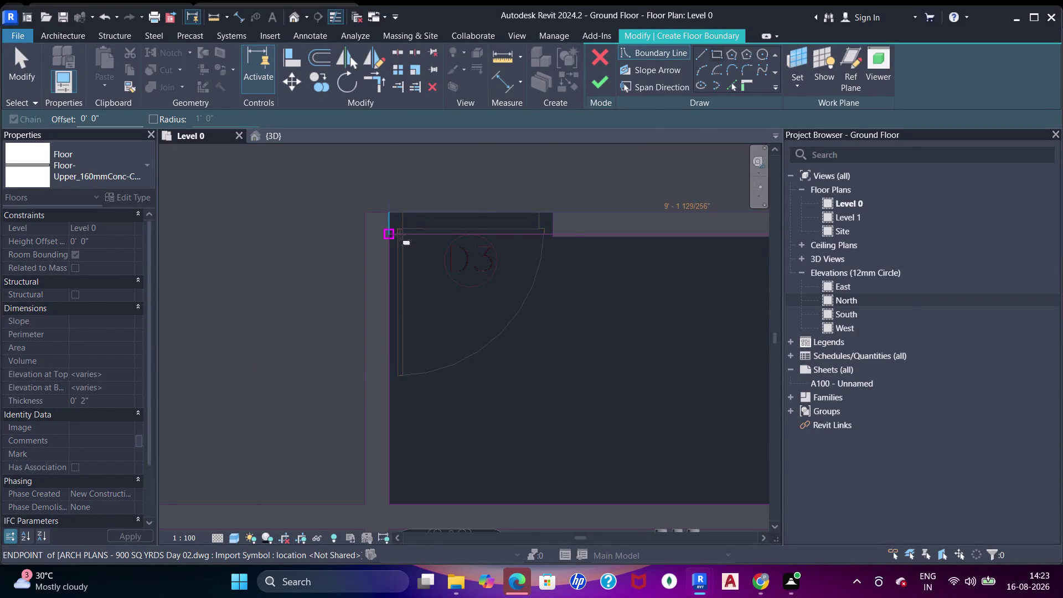
scroll(up, 3)
middle_drag(531, 278, 498, 297)
Try aligning (AL) the boundary line to the wall face near door D3, then cancel.
key(a)
key(a)
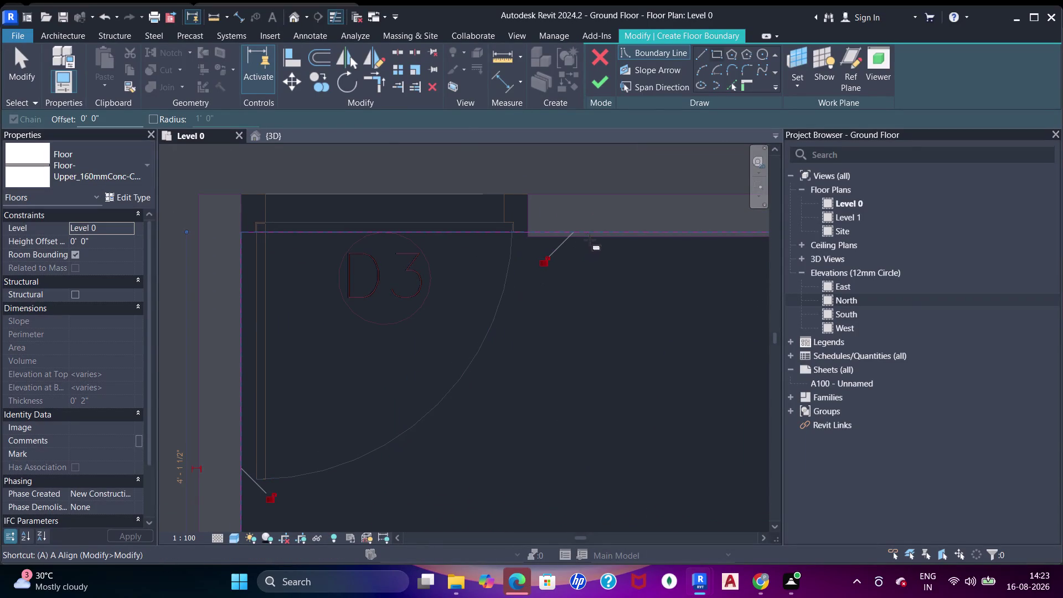
key(a)
click(590, 239)
click(590, 236)
key(a)
scroll(down, 3)
middle_drag(602, 271, 576, 284)
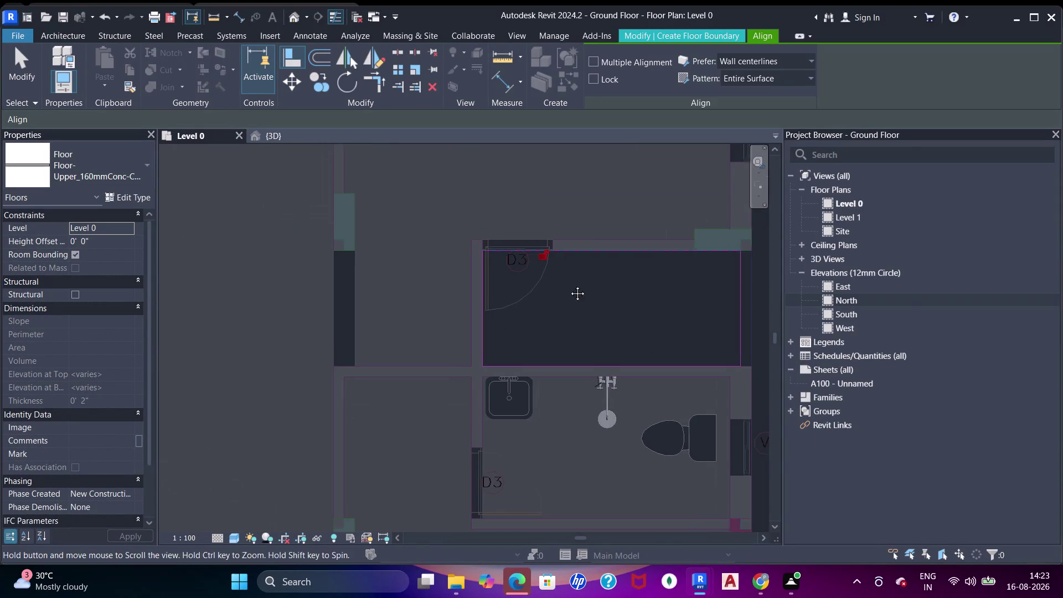
middle_drag(577, 284, 567, 286)
scroll(down, 3)
middle_drag(524, 296, 543, 317)
key(Escape)
key(Escape)
scroll(up, 3)
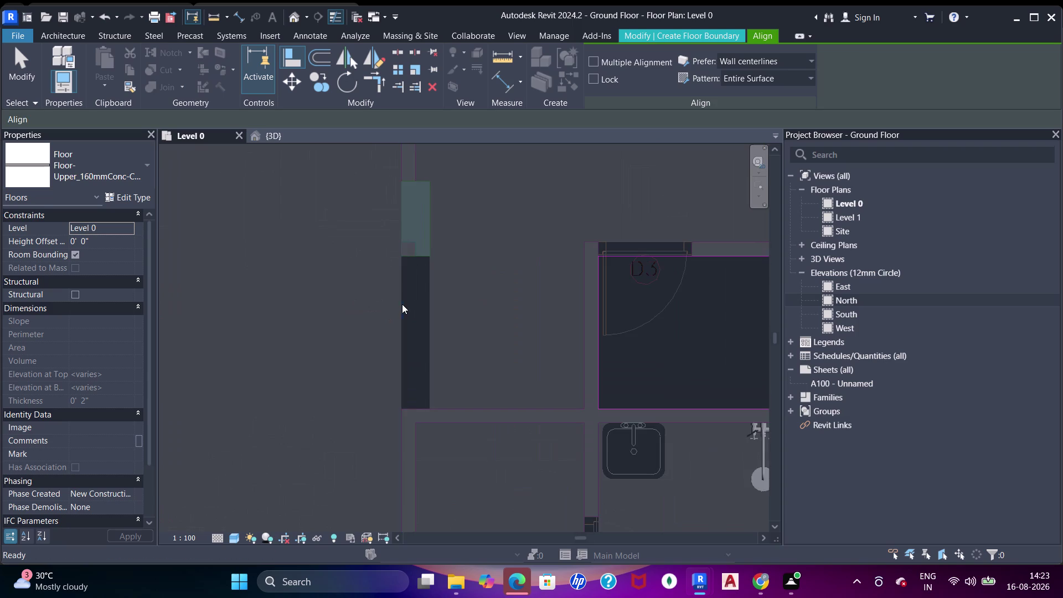
middle_drag(409, 307, 436, 314)
key(Escape)
Sketch a rectangular boundary along the left wall.
click(721, 56)
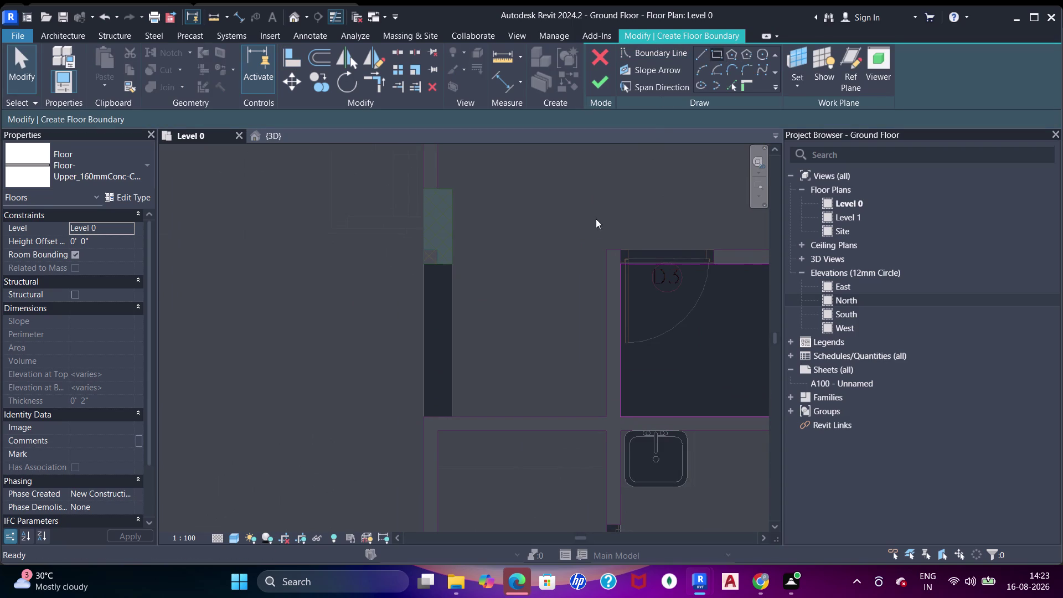
scroll(up, 3)
click(428, 257)
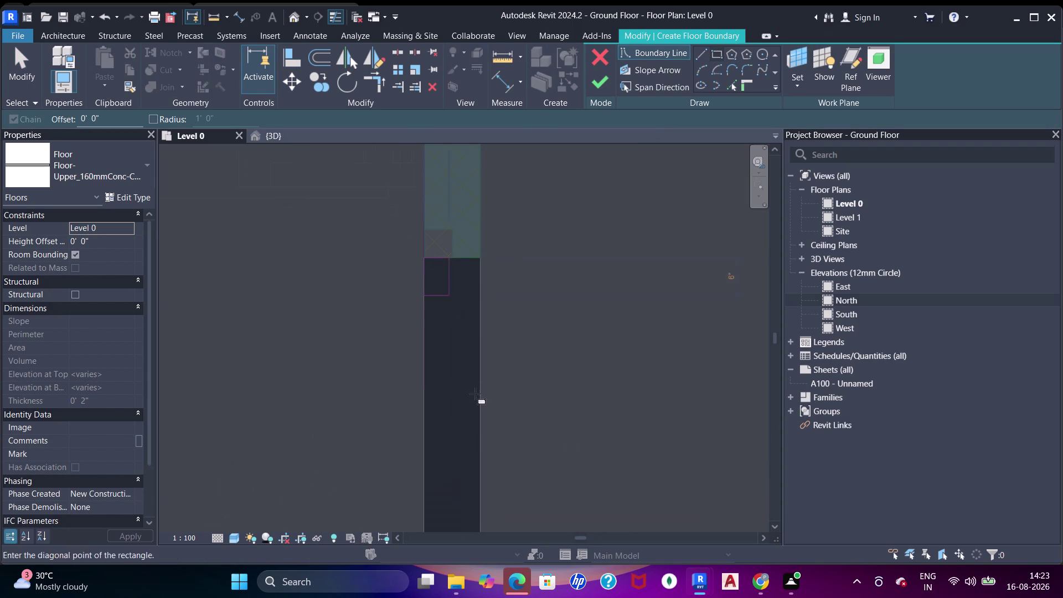
middle_drag(476, 413, 468, 281)
click(475, 432)
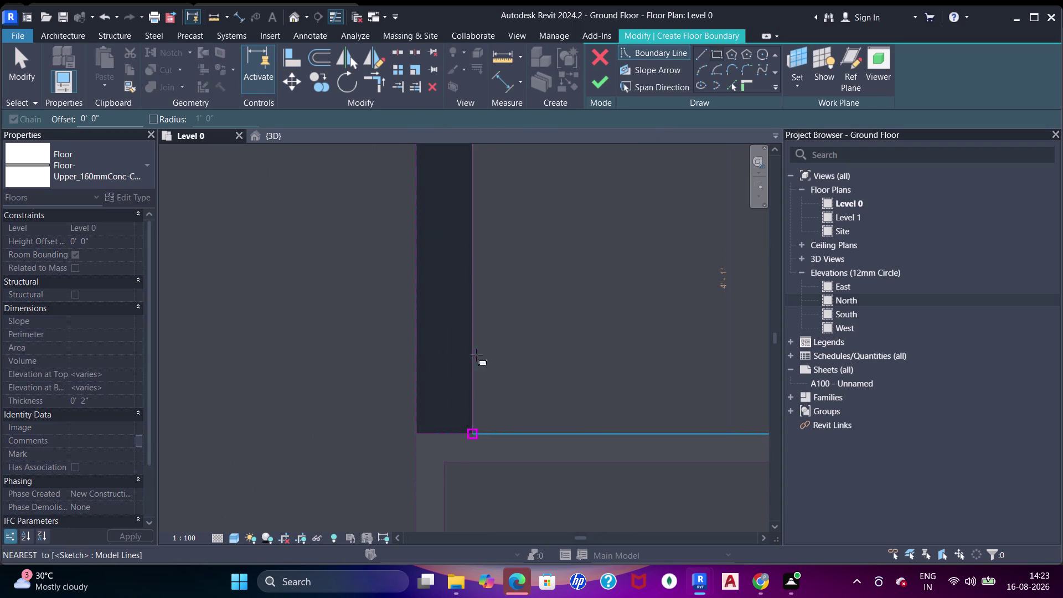
scroll(down, 3)
middle_drag(480, 369, 498, 311)
Sketch another rectangular boundary along the wall at door D2.
key(Escape)
scroll(down, 3)
middle_drag(528, 352, 501, 279)
scroll(up, 3)
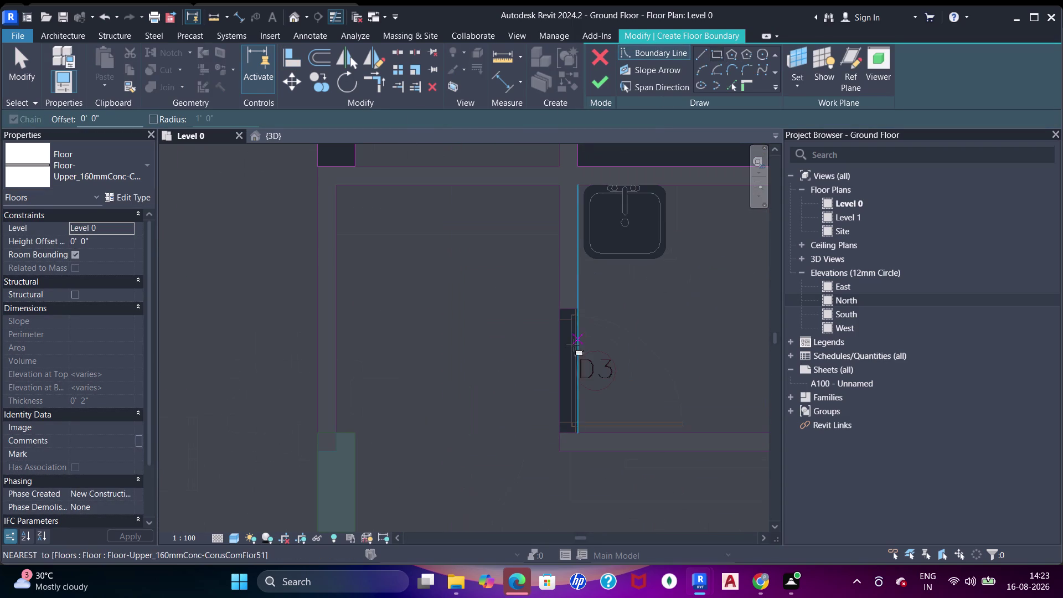
scroll(up, 3)
scroll(down, 3)
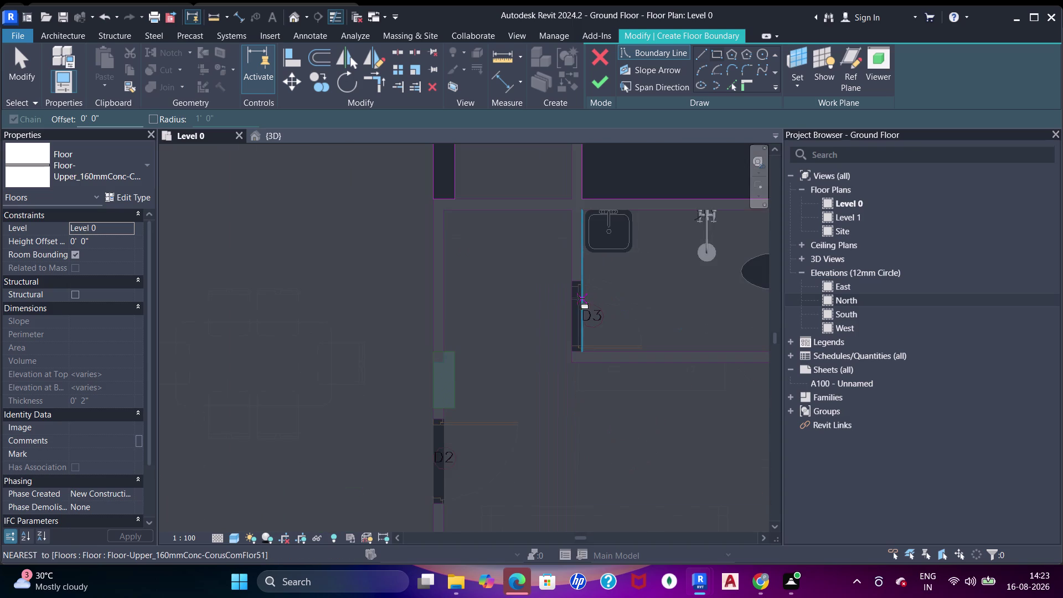
middle_drag(578, 299, 569, 197)
scroll(up, 3)
scroll(up, 3)
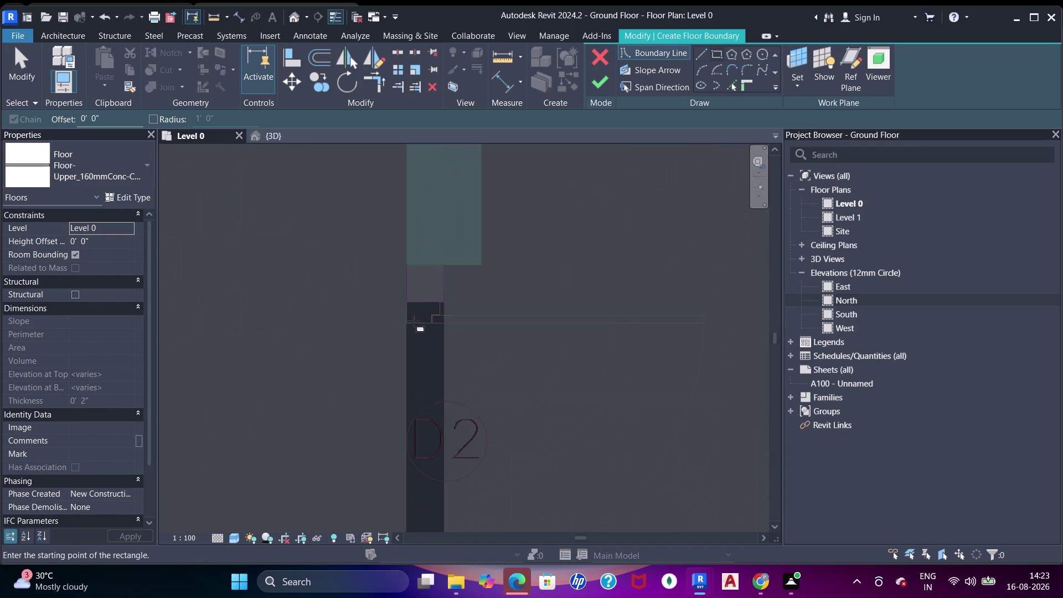
click(409, 299)
middle_drag(437, 460, 436, 243)
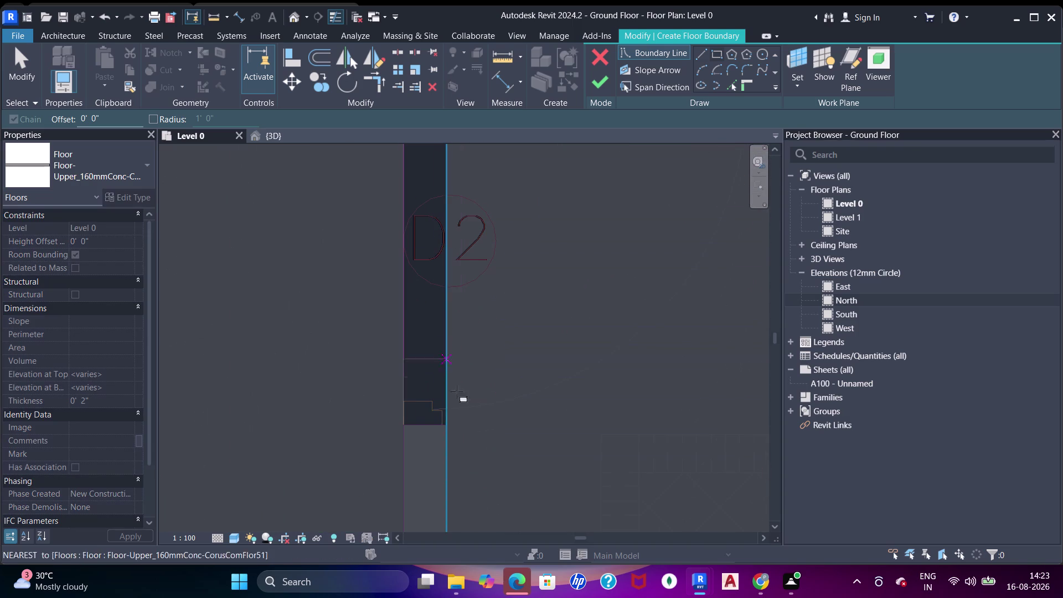
click(446, 426)
scroll(down, 3)
middle_drag(529, 320, 434, 418)
scroll(down, 3)
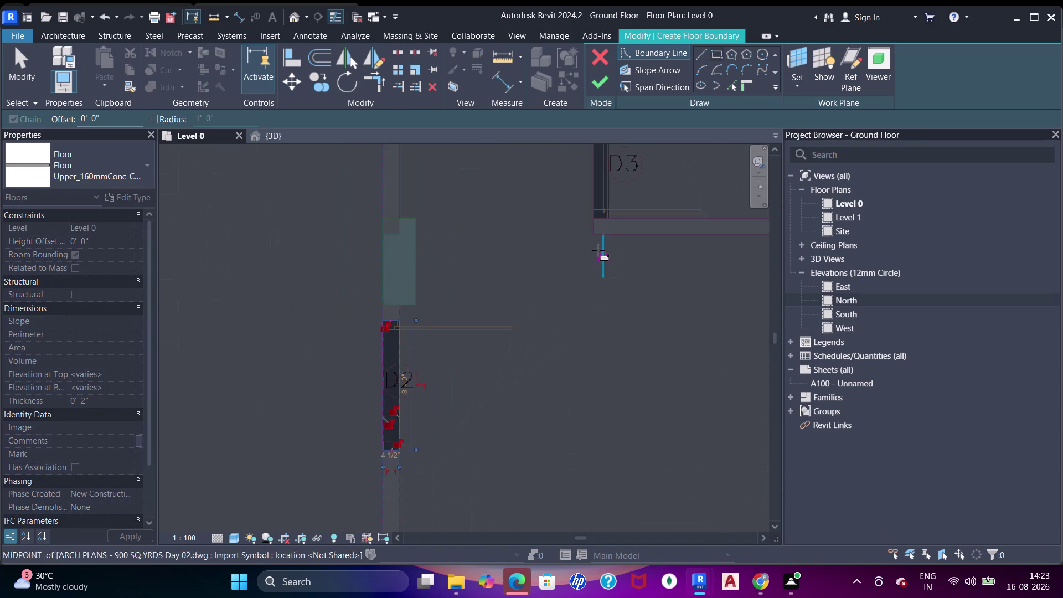
middle_drag(593, 264, 529, 403)
scroll(up, 3)
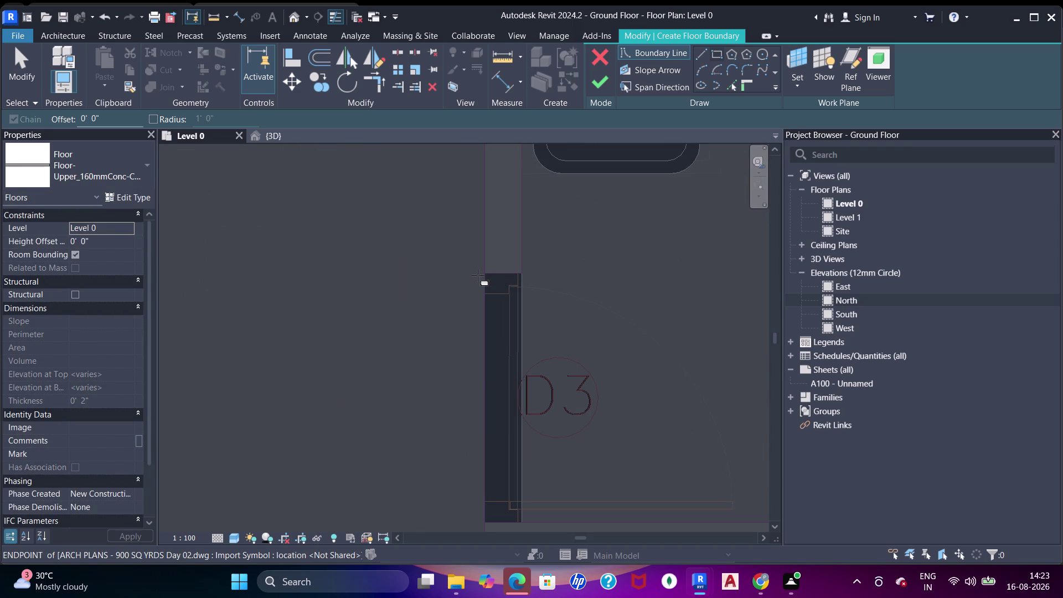
Sketch a rectangular boundary along the wall at door D3.
click(485, 274)
middle_drag(500, 391, 513, 232)
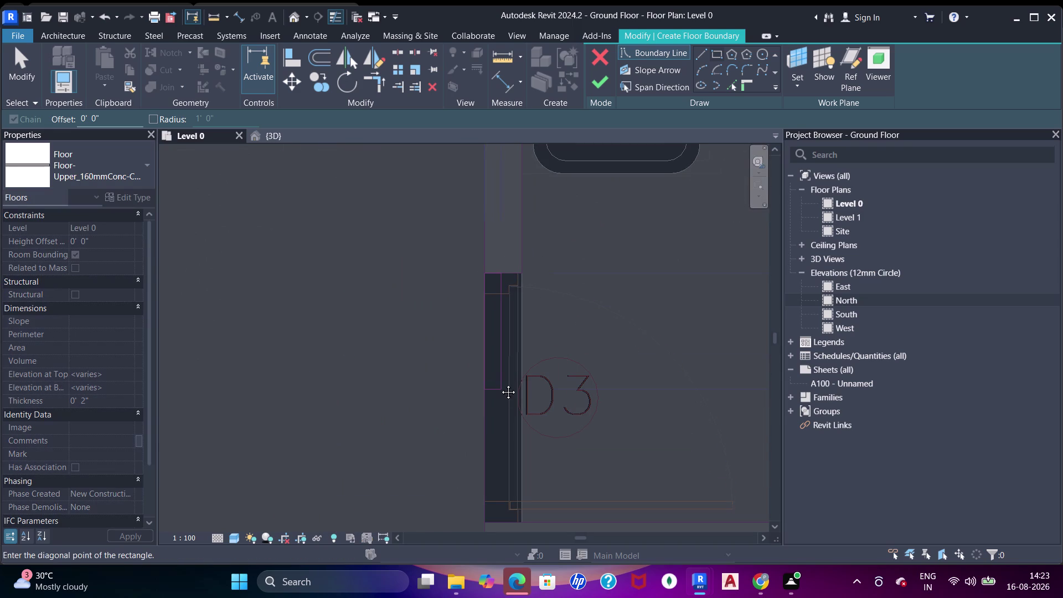
click(536, 365)
scroll(down, 3)
middle_drag(488, 310, 503, 245)
key(Escape)
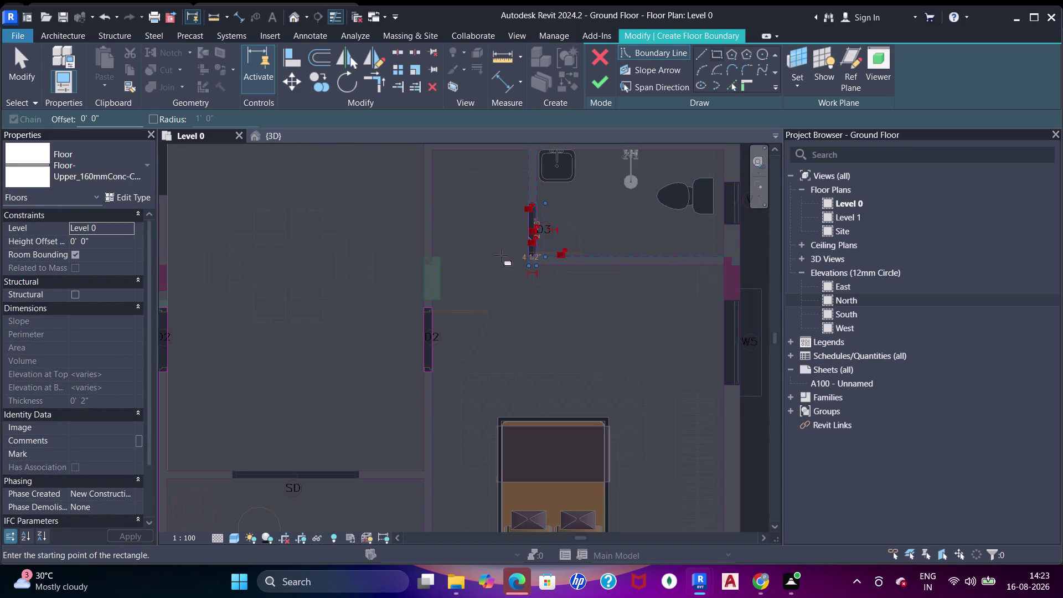
Inspect the living area toward the SD door and undo the last boundary change.
middle_drag(421, 316, 477, 271)
middle_drag(357, 400, 460, 279)
scroll(up, 3)
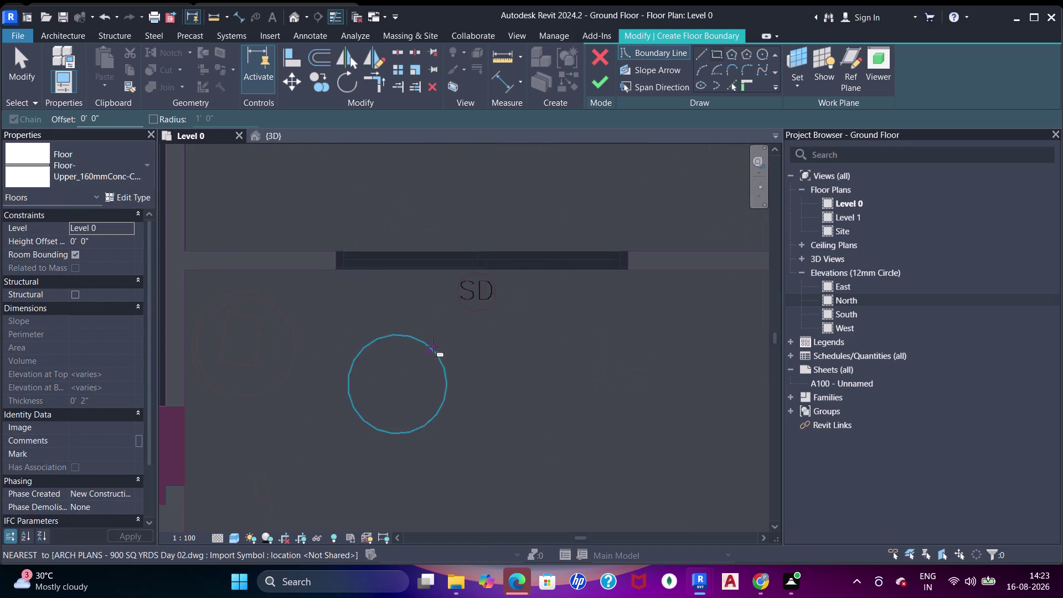
scroll(up, 3)
middle_drag(397, 275, 403, 312)
scroll(down, 3)
scroll(down, 3)
middle_drag(476, 287, 399, 408)
key(ctrl+z)
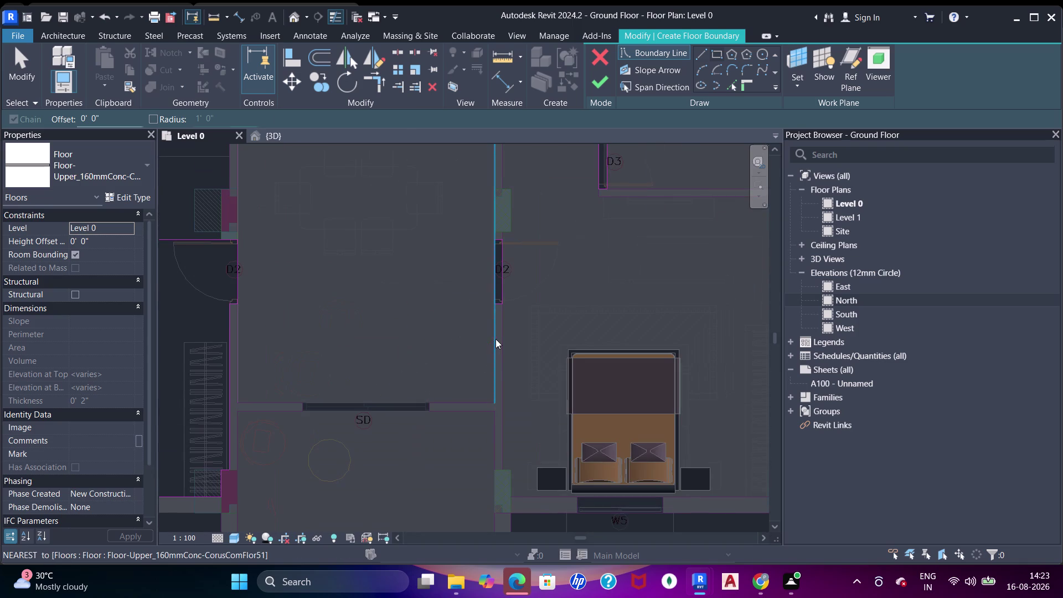
Window-select and delete the stray boundary lines near the left wall, then view the whole apartment.
scroll(down, 3)
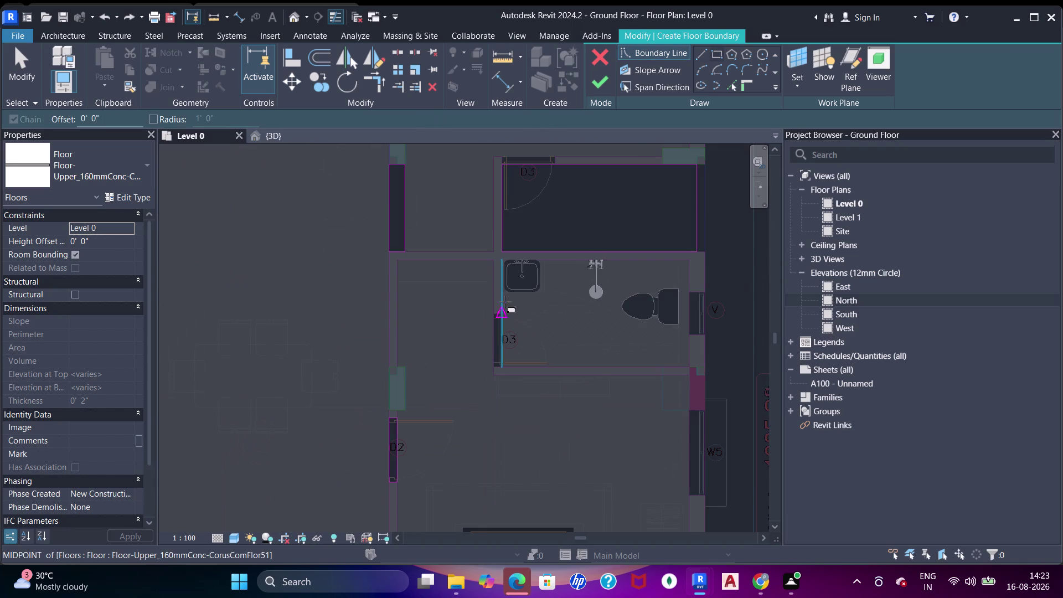
key(Escape)
key(Escape)
key(Escape)
drag(437, 148, 336, 435)
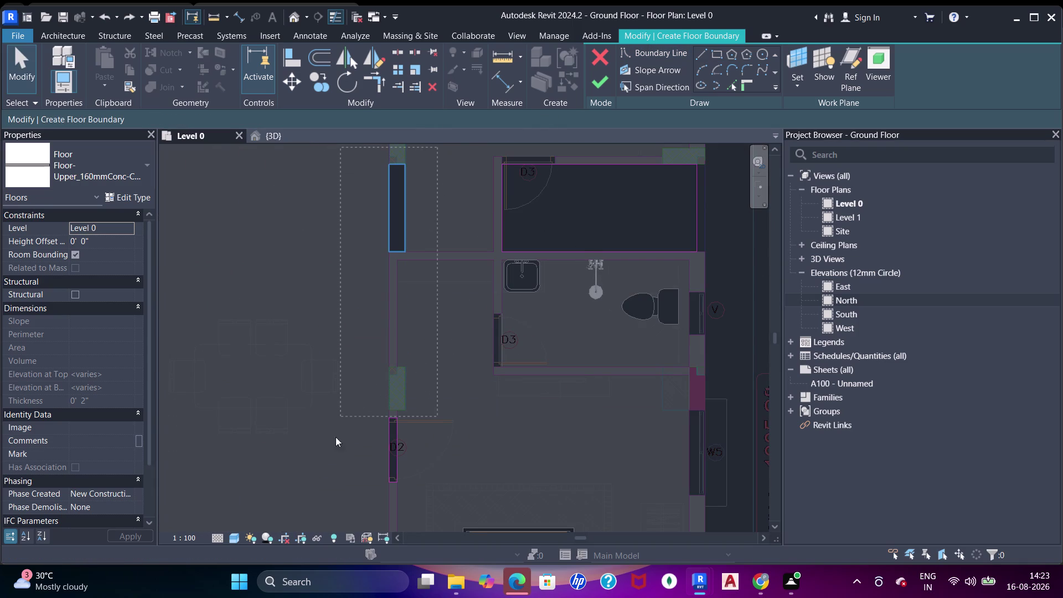
drag(336, 435, 318, 485)
key(Delete)
scroll(down, 3)
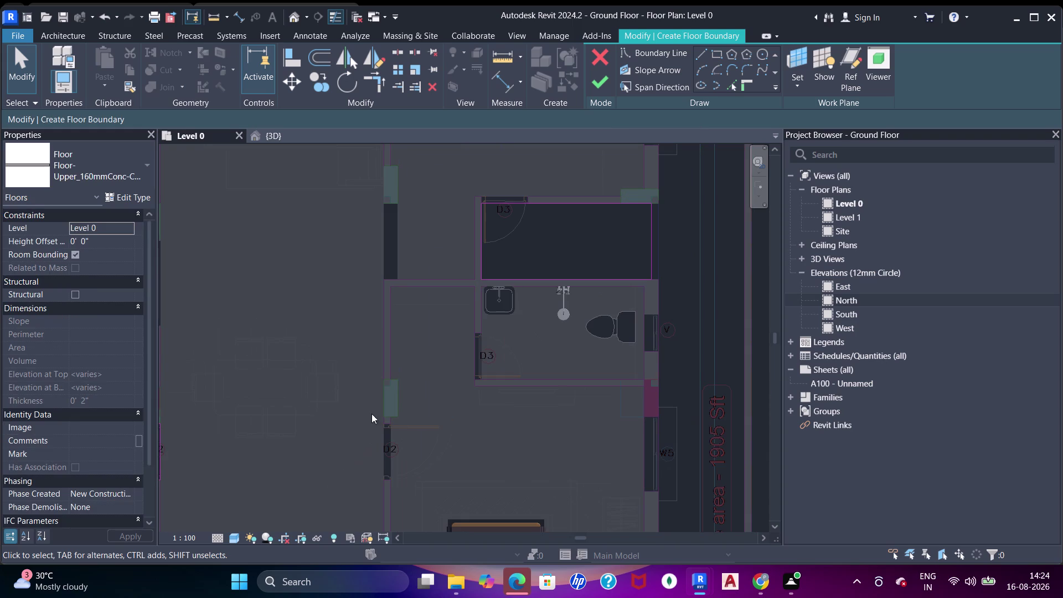
middle_drag(693, 469, 688, 260)
scroll(down, 3)
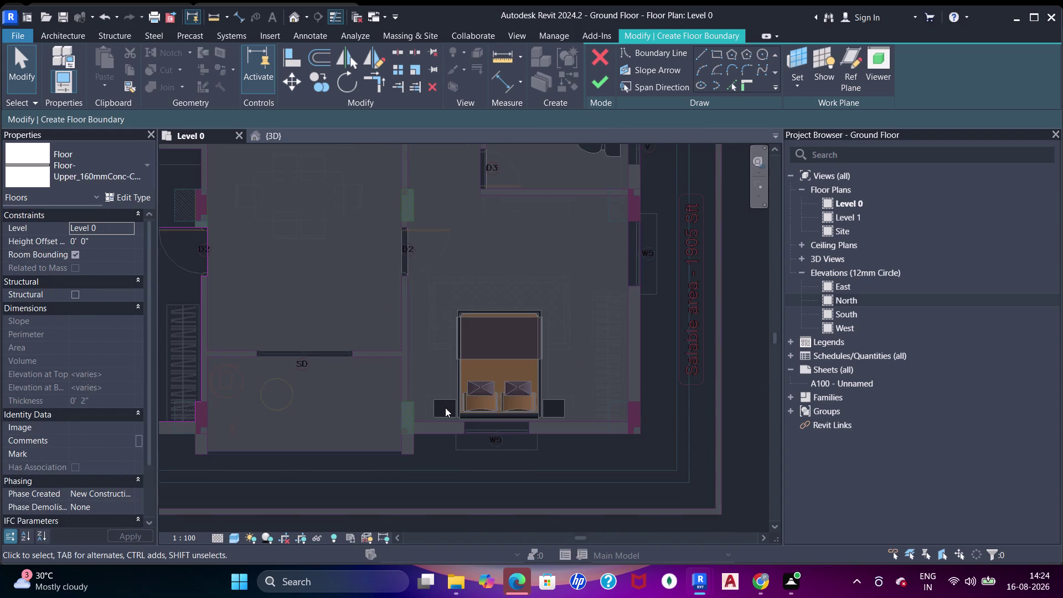
scroll(up, 3)
scroll(down, 3)
middle_drag(423, 355, 602, 394)
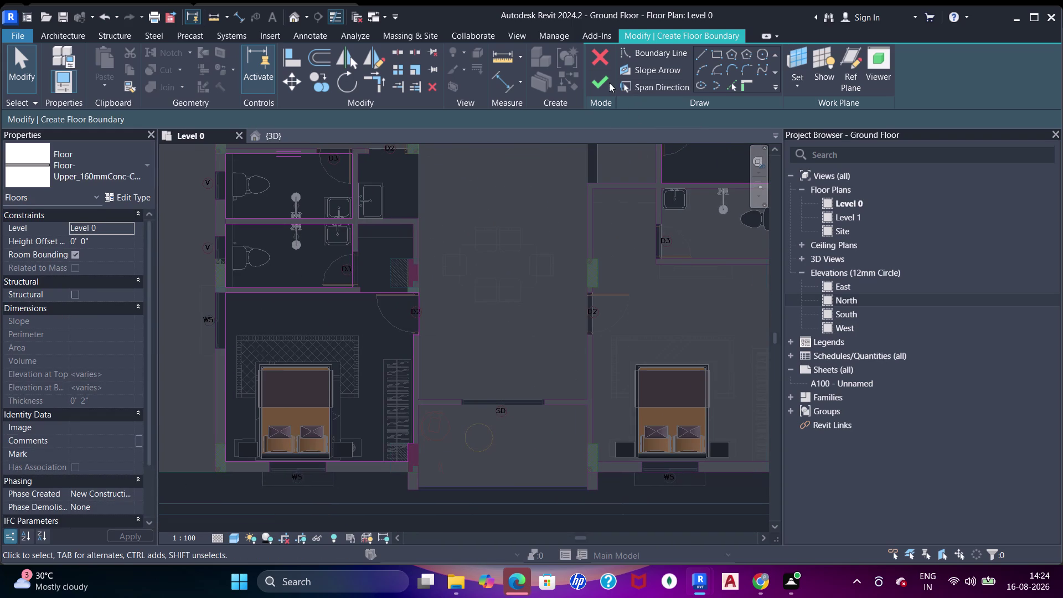
Finish the floor sketch and temporarily hide all beds in the view.
click(609, 82)
middle_drag(582, 315, 536, 298)
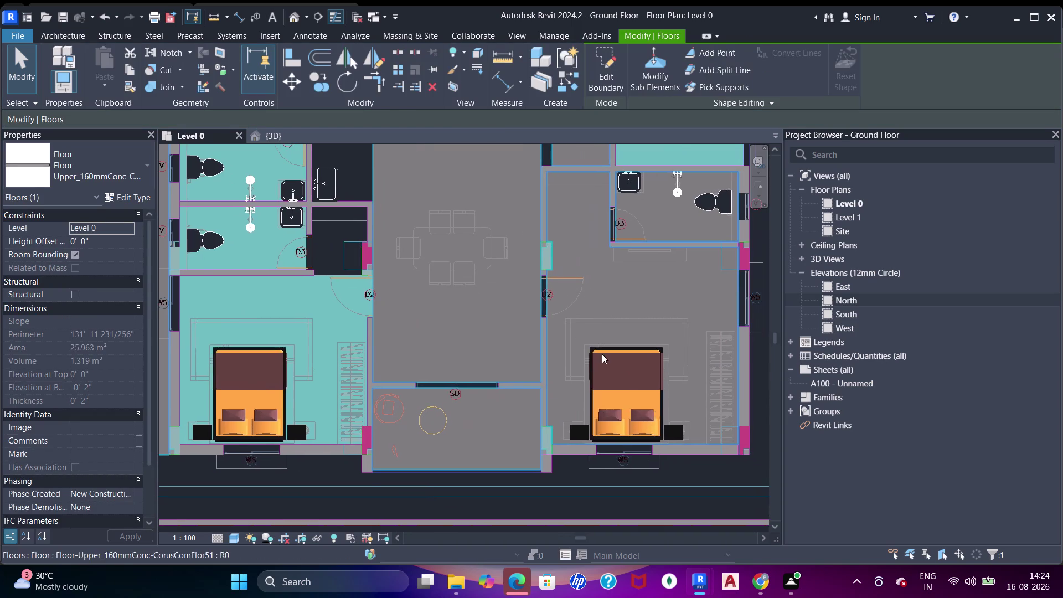
click(623, 384)
right_click(620, 385)
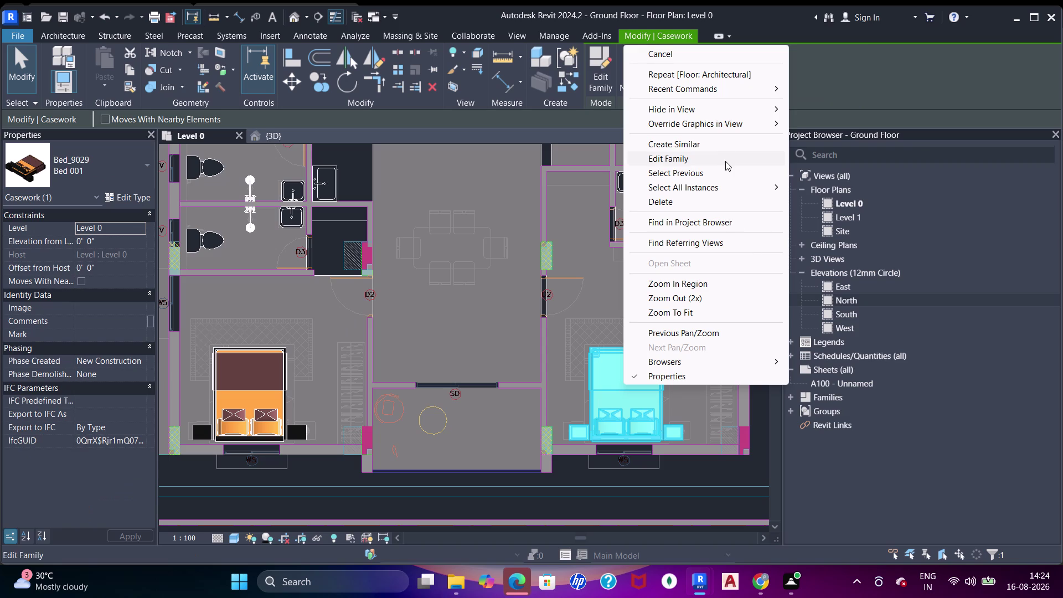
click(710, 183)
click(807, 186)
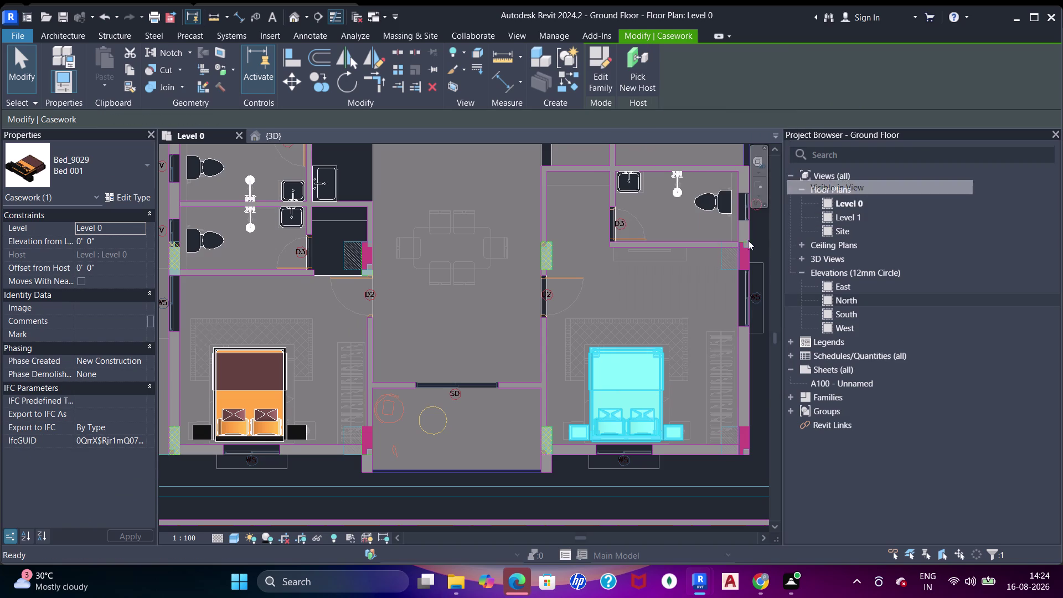
key(h)
key(h)
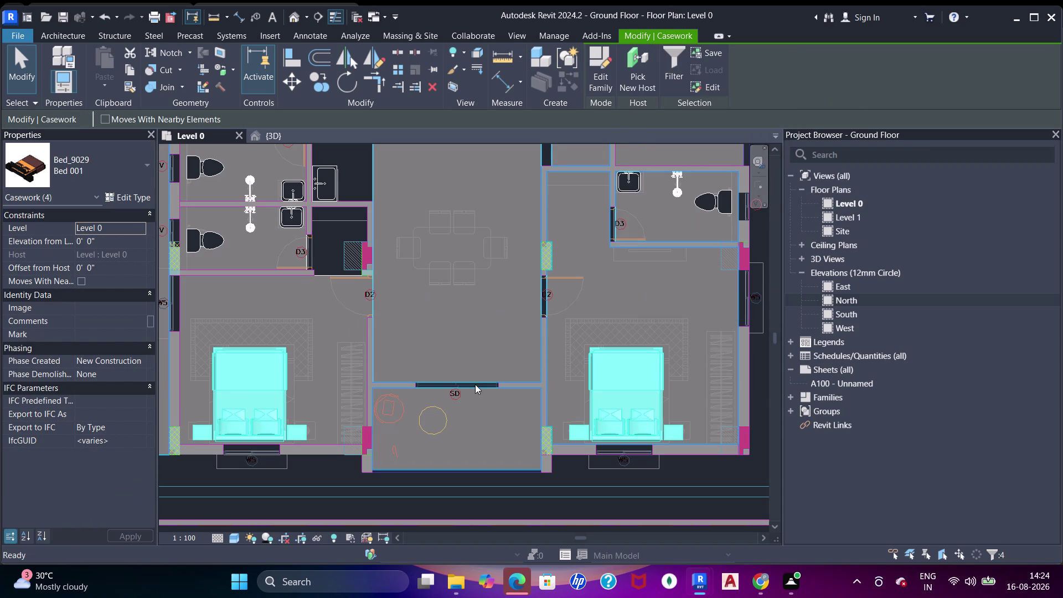
Select the floor in the bathroom area and double-click it to reopen its boundary.
scroll(down, 3)
middle_drag(231, 305, 326, 345)
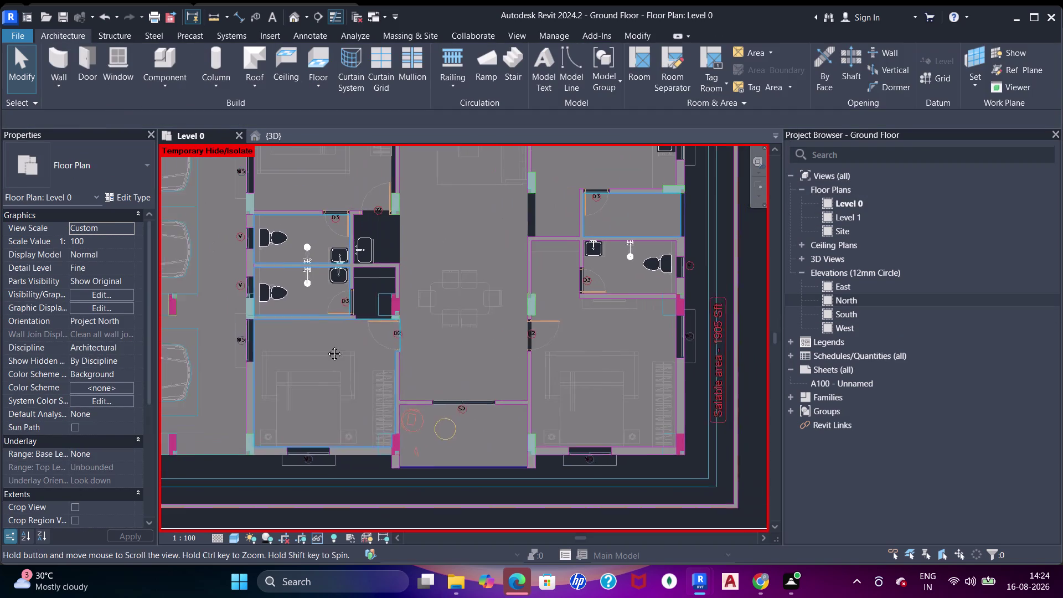
middle_drag(326, 346, 328, 346)
scroll(up, 3)
middle_drag(401, 298, 388, 383)
click(339, 262)
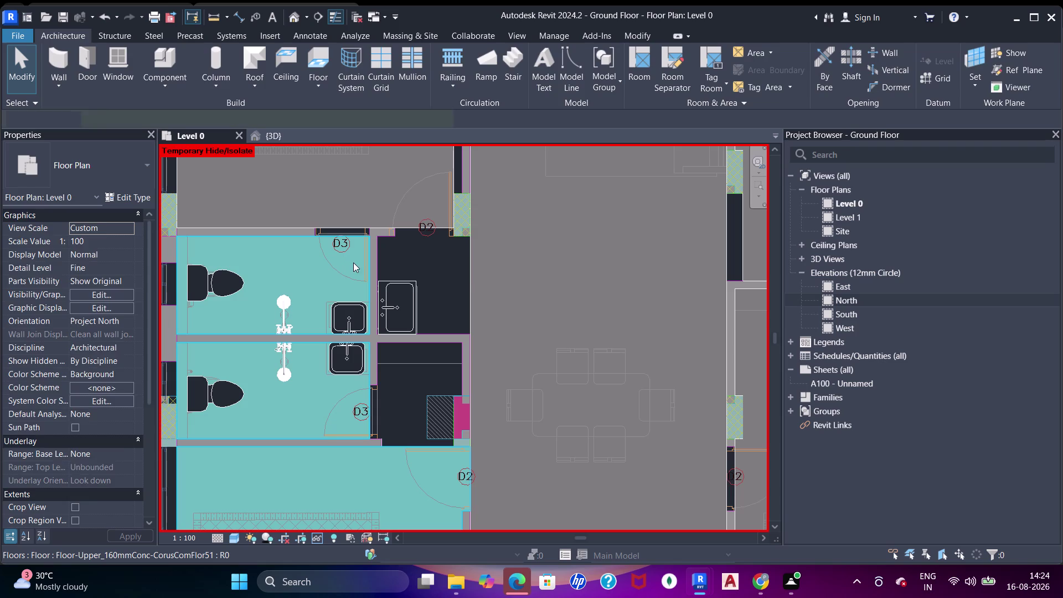
double_click(355, 263)
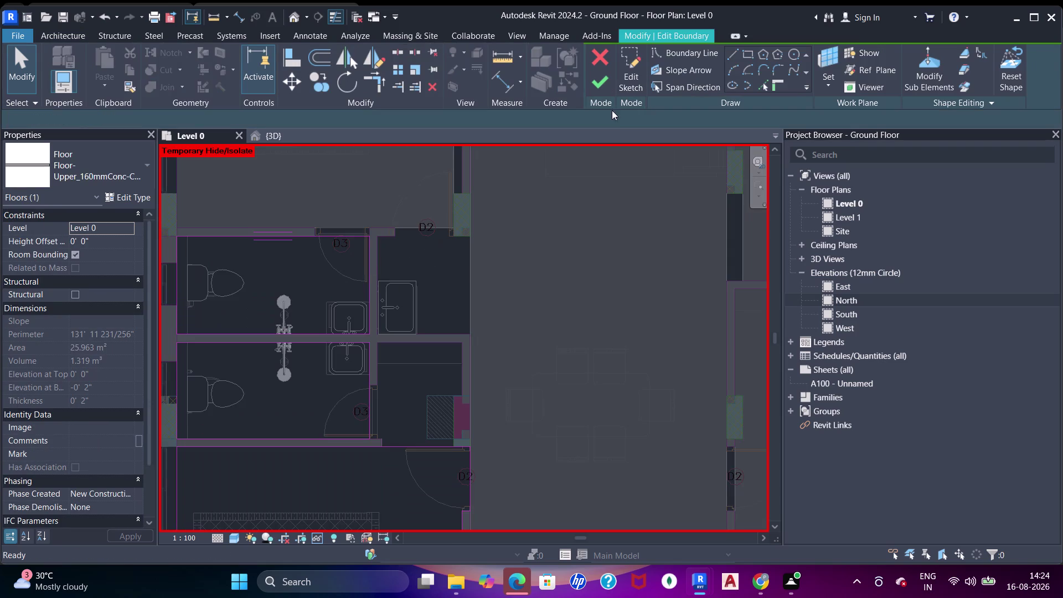
Draw a rectangle boundary around the small room beside the washrooms.
click(713, 56)
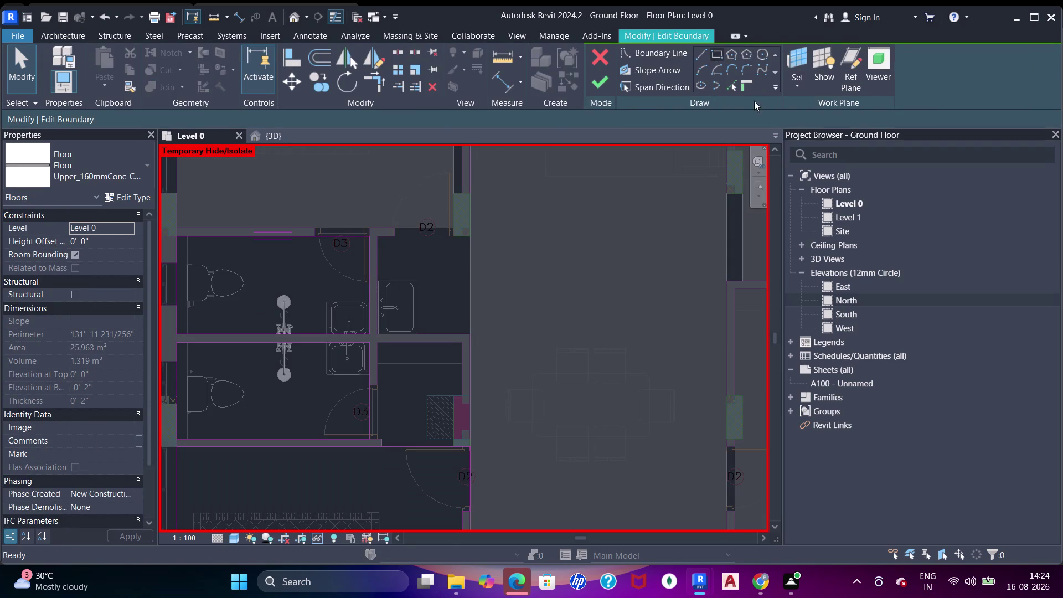
scroll(up, 3)
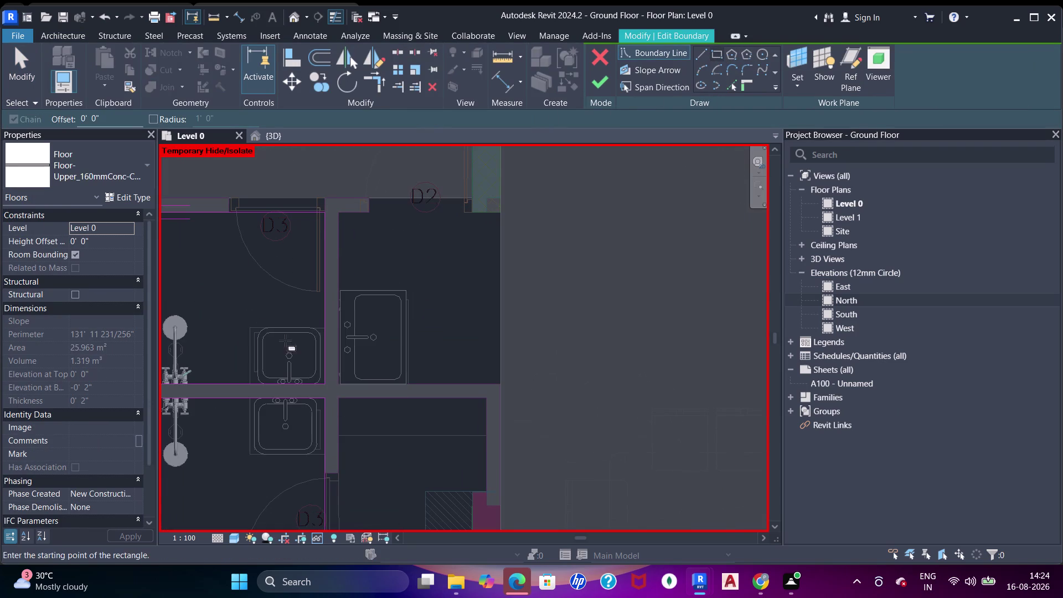
scroll(up, 3)
middle_drag(433, 202, 416, 184)
click(313, 198)
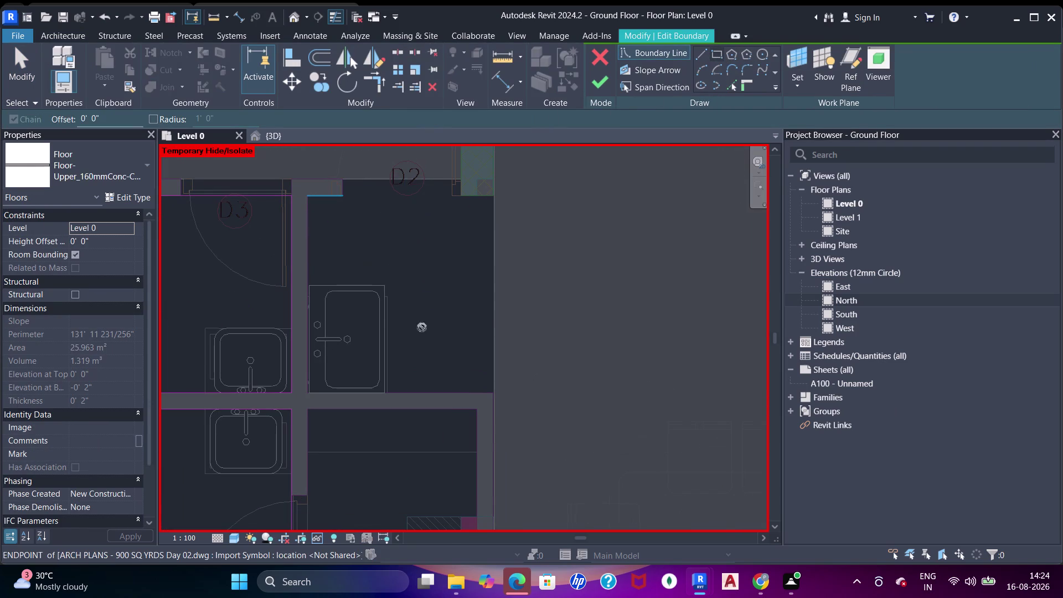
click(489, 393)
middle_drag(472, 396, 517, 181)
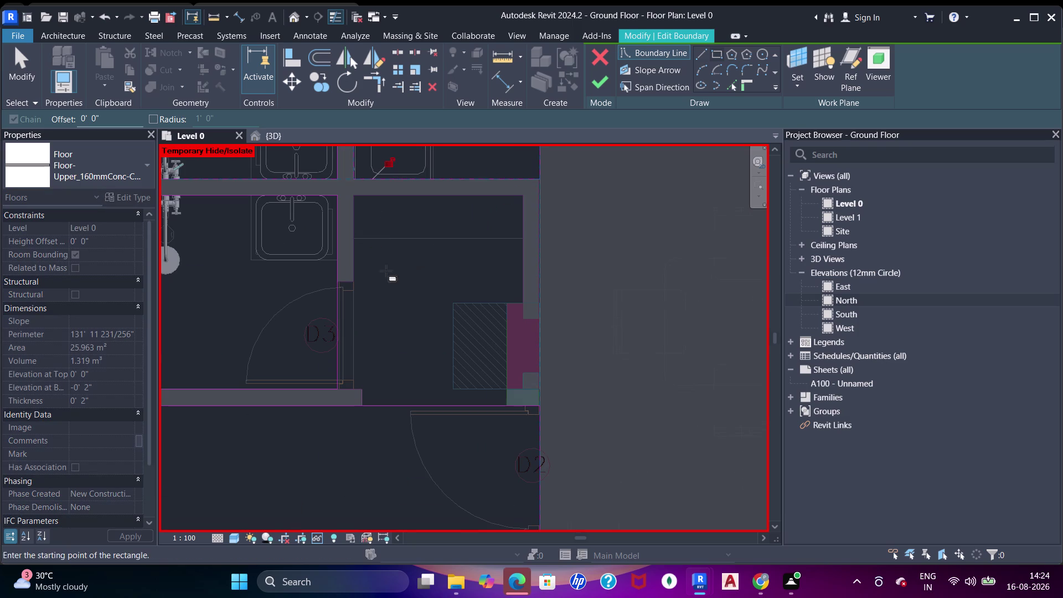
click(359, 198)
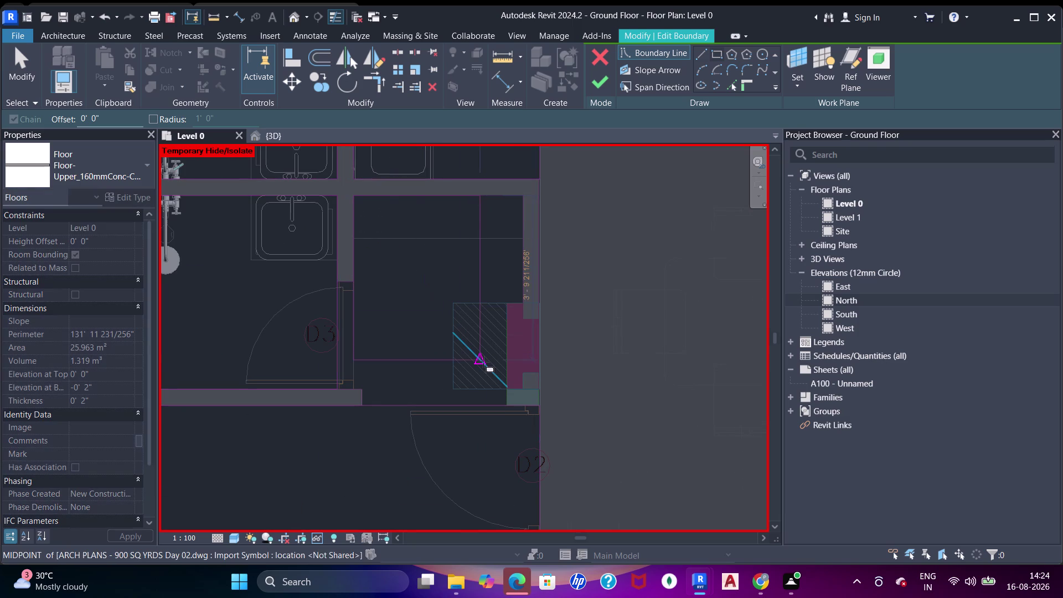
click(508, 405)
Pick lines near the small room and select the new rectangle's top line.
scroll(up, 3)
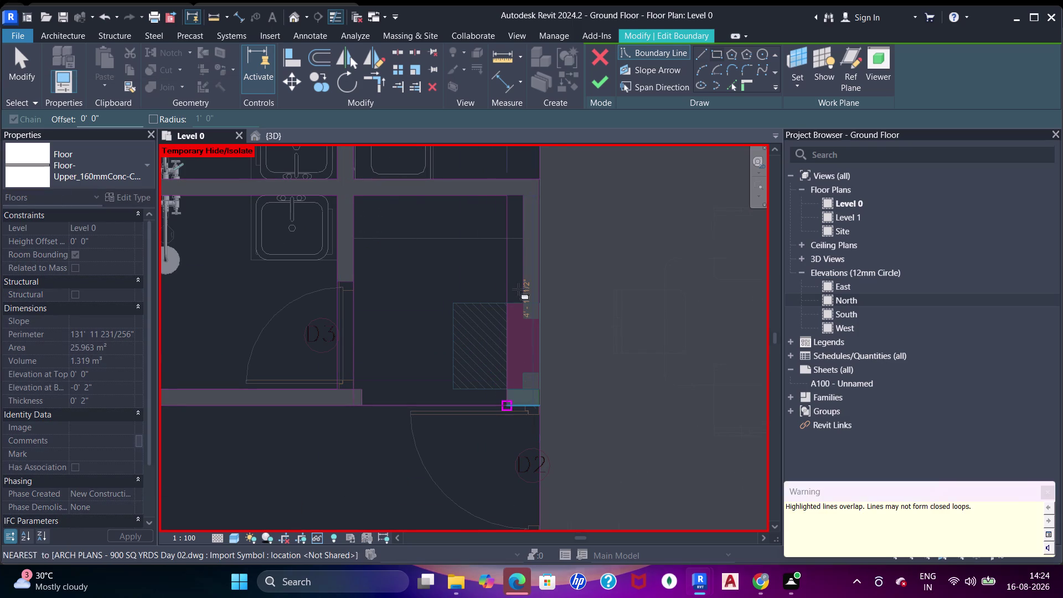
scroll(up, 3)
click(738, 83)
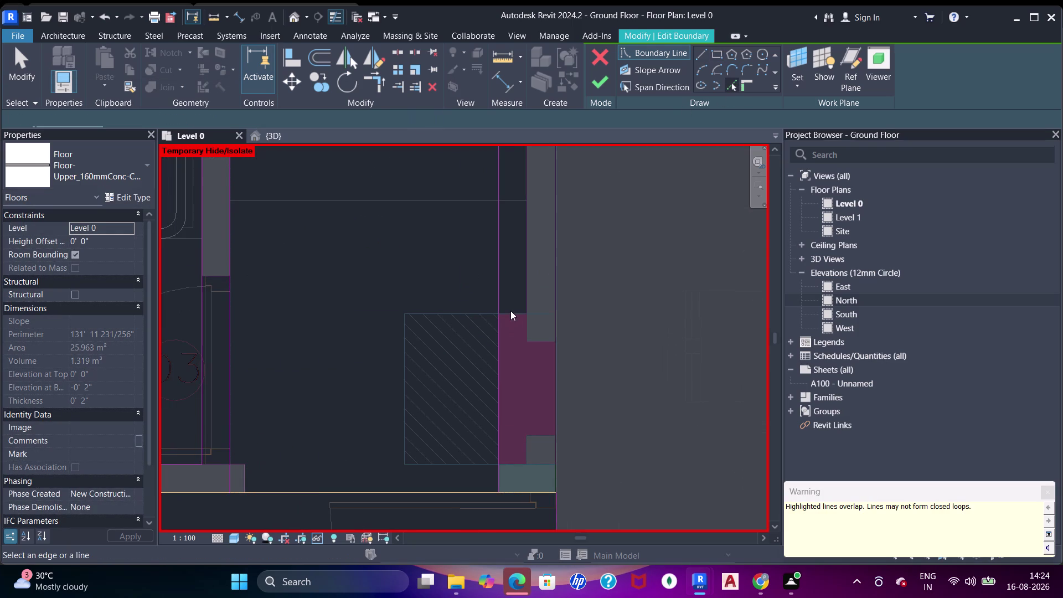
click(510, 310)
click(515, 270)
click(523, 271)
middle_drag(521, 257, 520, 342)
key(Escape)
key(Escape)
key(t)
click(469, 211)
key(r)
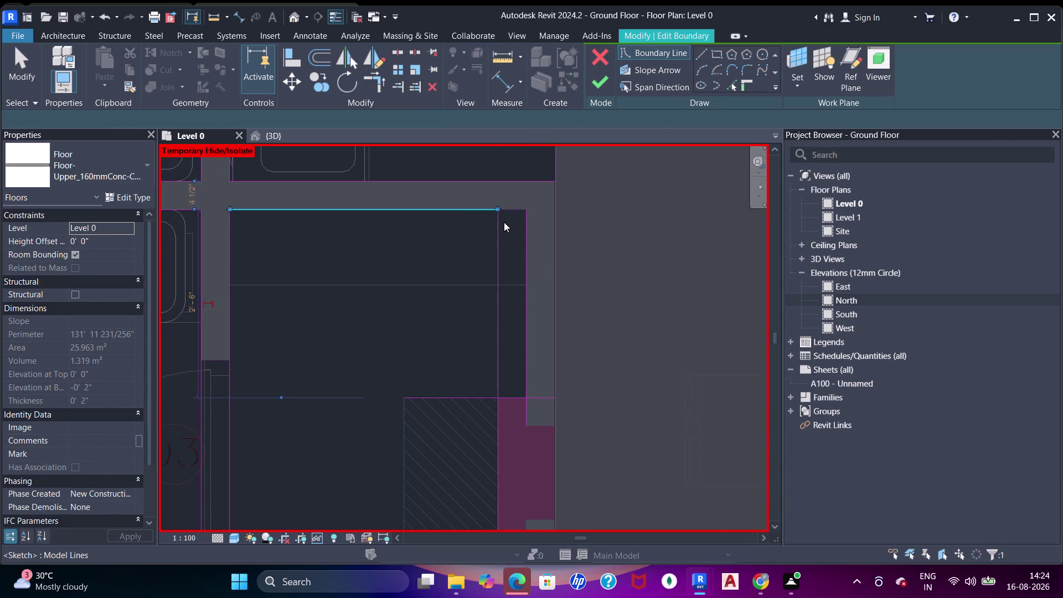
Trim the overlapping floor boundary lines around the small room into clean corners.
key(Escape)
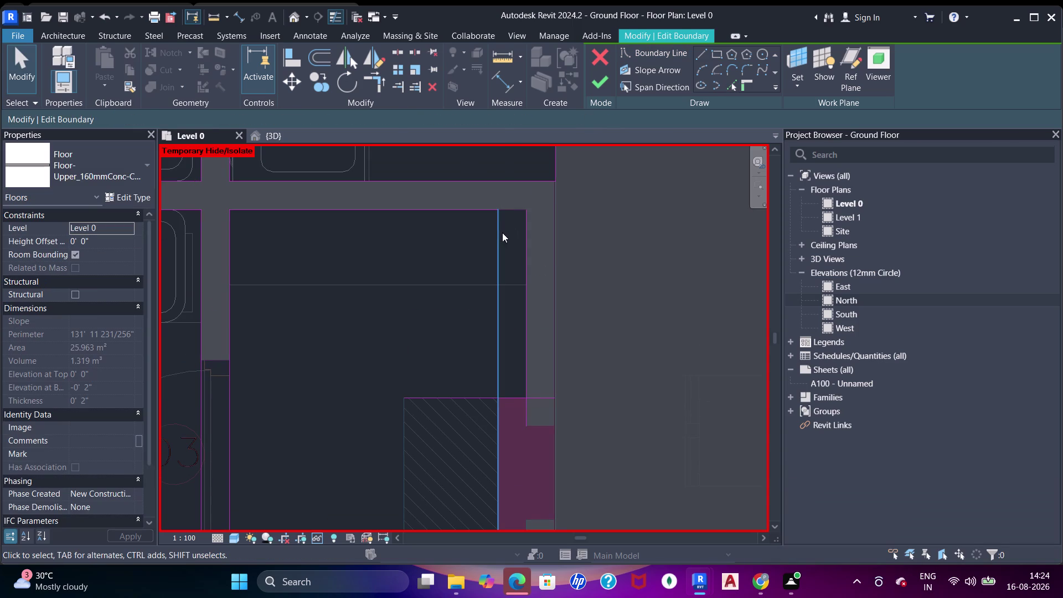
text(tr)
click(474, 210)
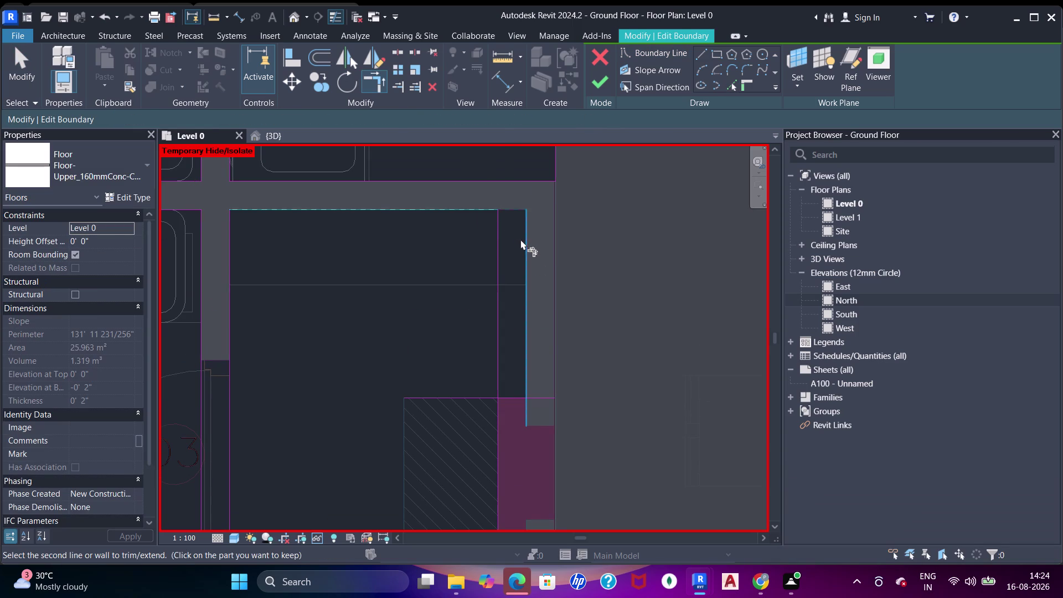
click(523, 246)
middle_drag(538, 335, 552, 232)
click(506, 308)
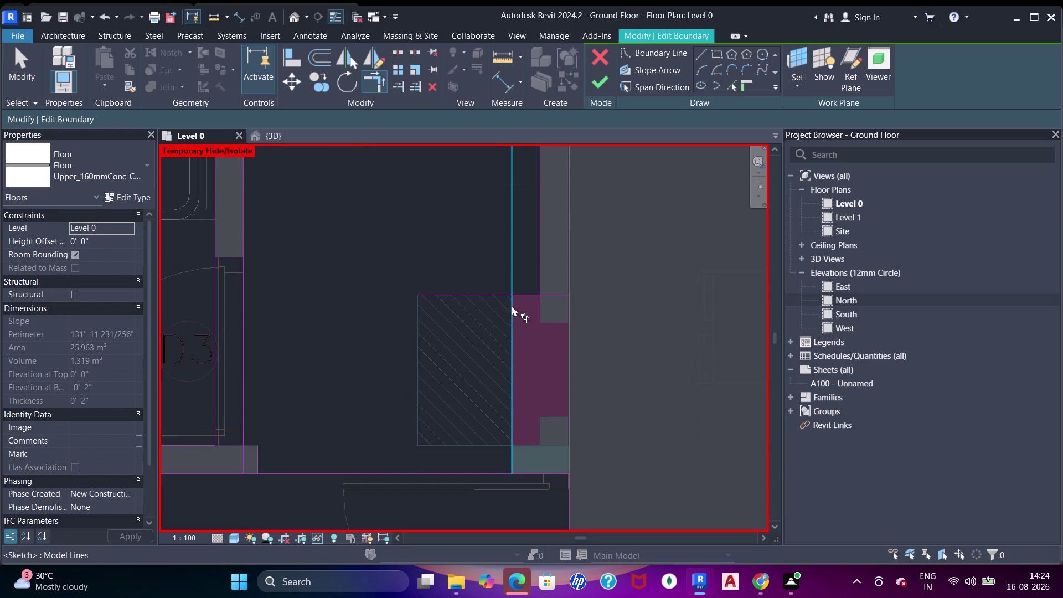
click(518, 298)
click(523, 297)
click(539, 273)
Trim the small room's bottom corner and join the bottom boundary line to the wall corner.
scroll(down, 3)
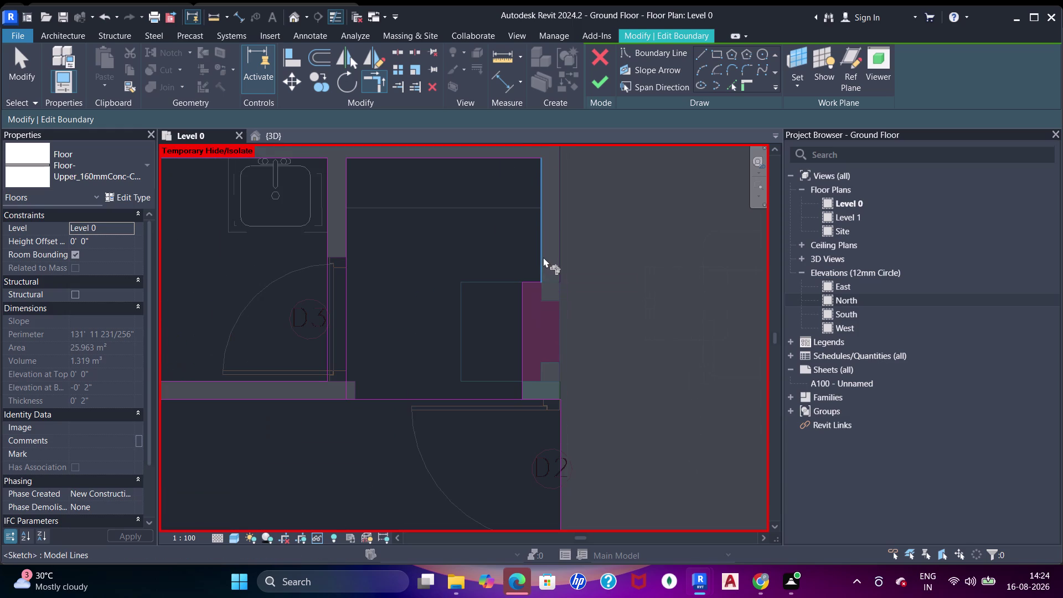
middle_click(543, 257)
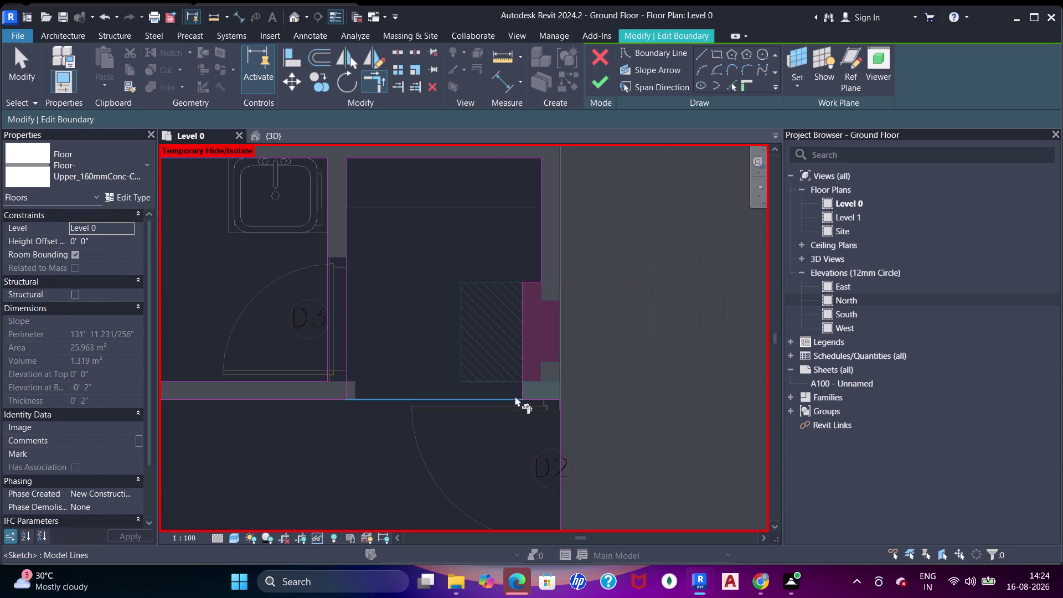
click(513, 397)
click(520, 389)
click(521, 383)
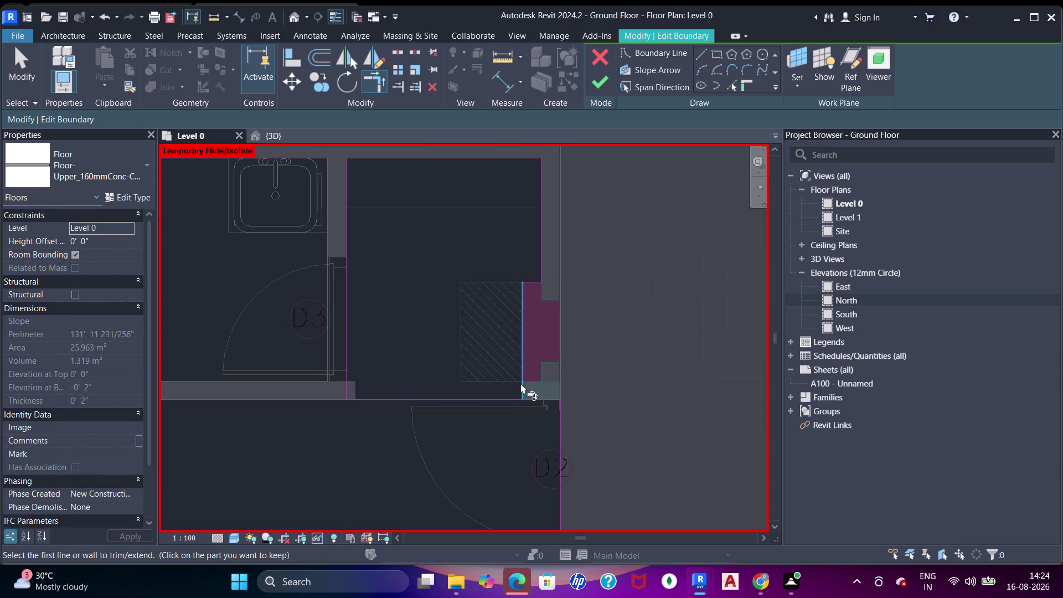
drag(514, 401, 505, 401)
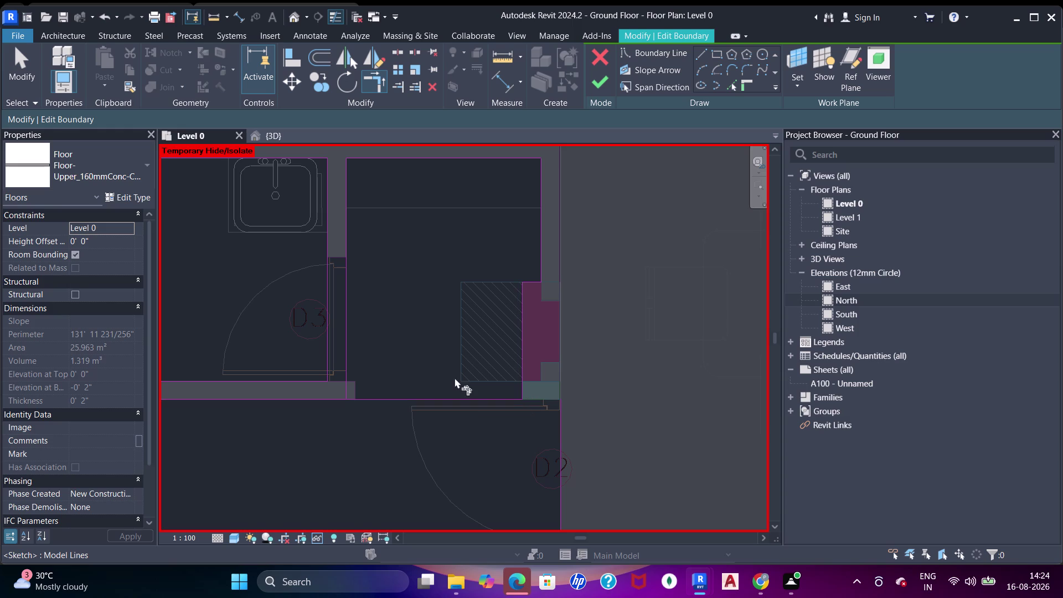
scroll(down, 3)
middle_drag(456, 325, 489, 333)
scroll(up, 3)
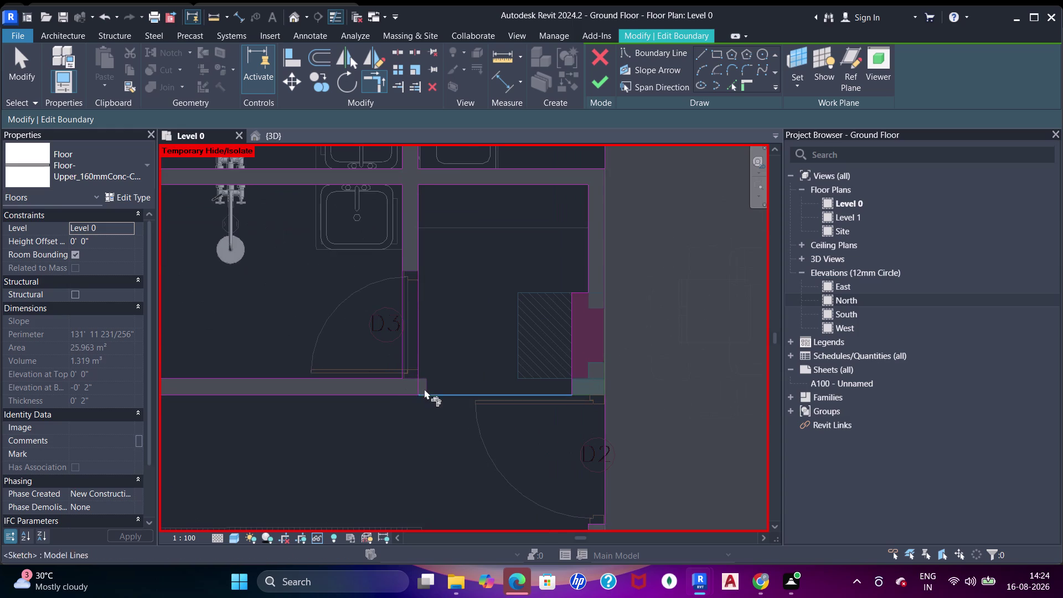
drag(417, 376, 422, 382)
click(426, 394)
scroll(down, 3)
middle_drag(439, 347, 513, 355)
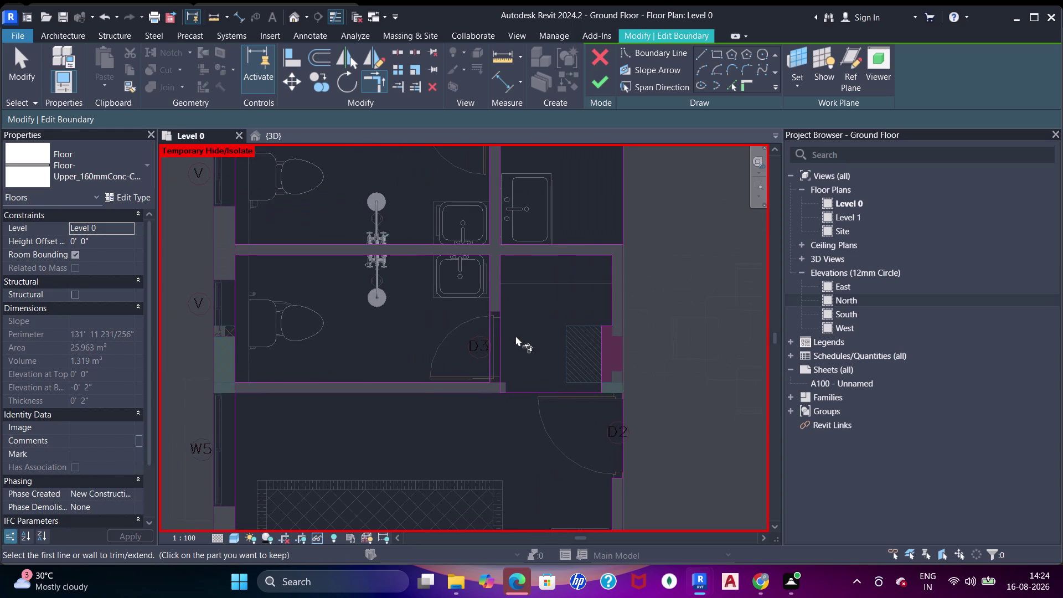
Align a boundary sketch line to the wall edge beside the small room.
middle_drag(258, 392, 332, 286)
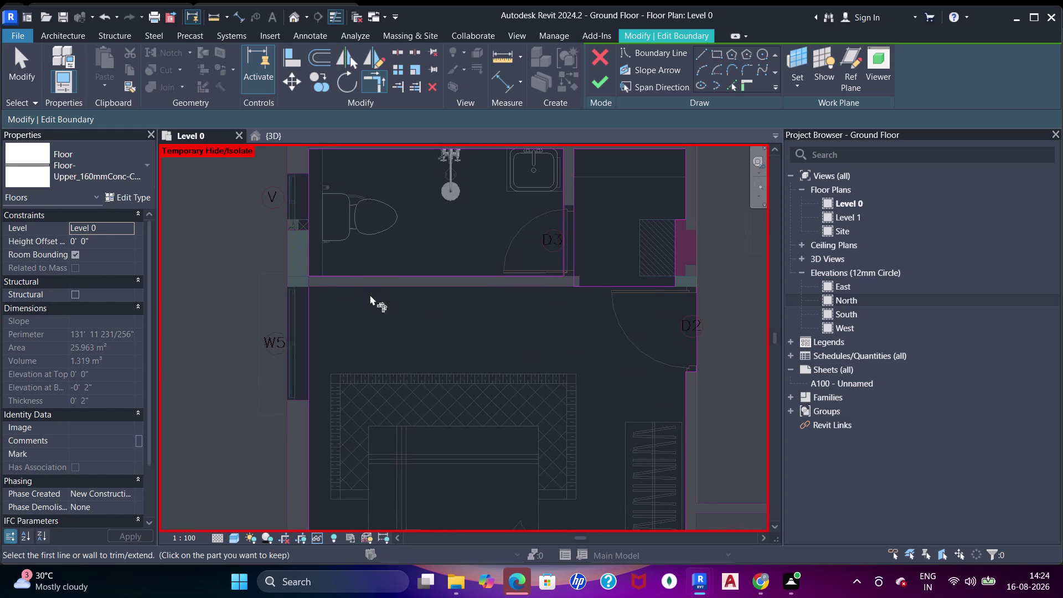
scroll(up, 3)
middle_drag(570, 312, 420, 338)
middle_click(420, 338)
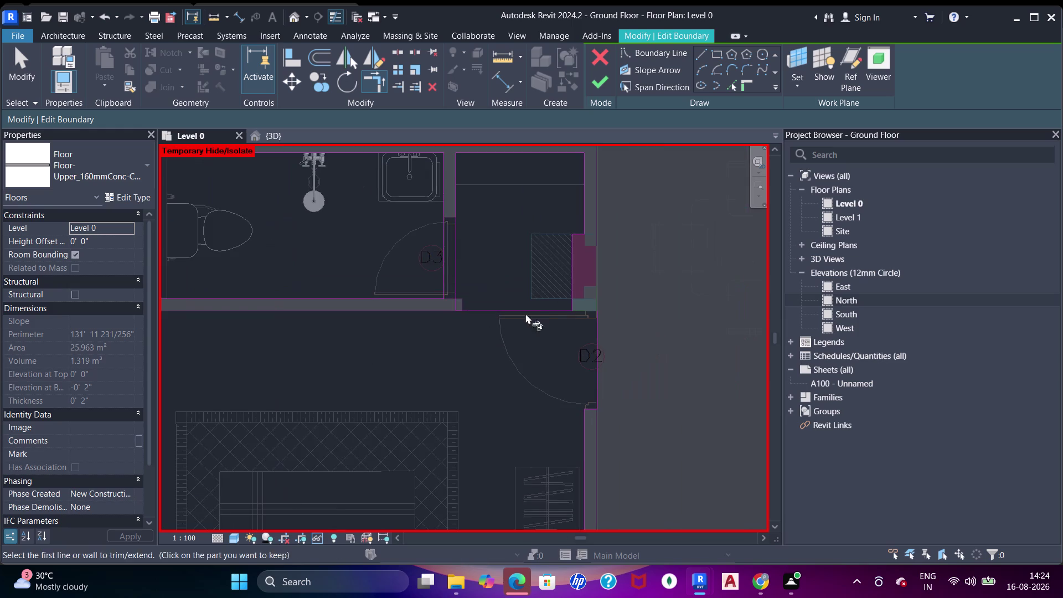
scroll(up, 3)
key(a)
key(a)
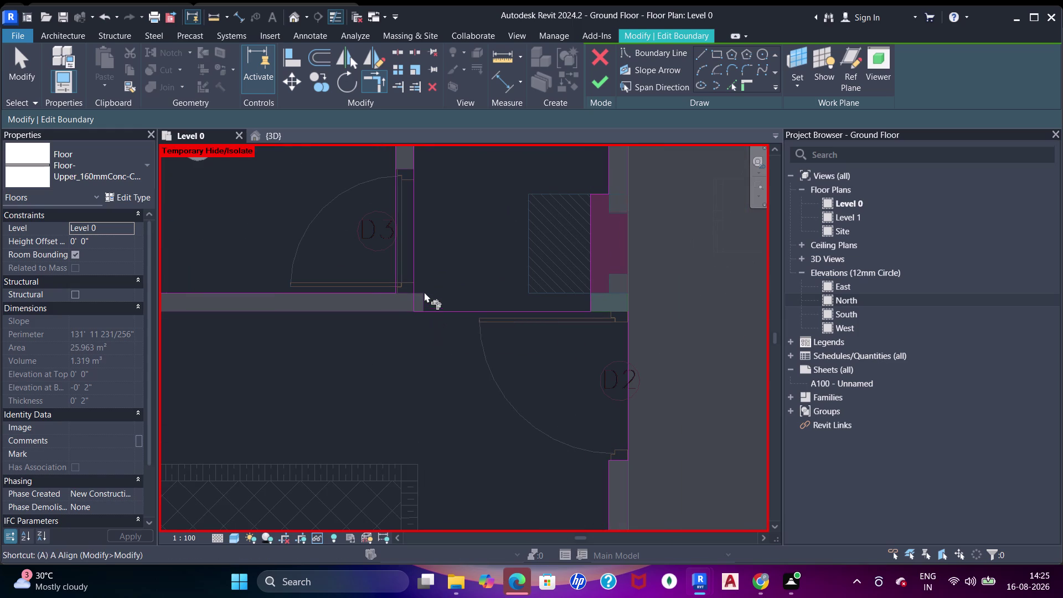
key(a)
scroll(up, 3)
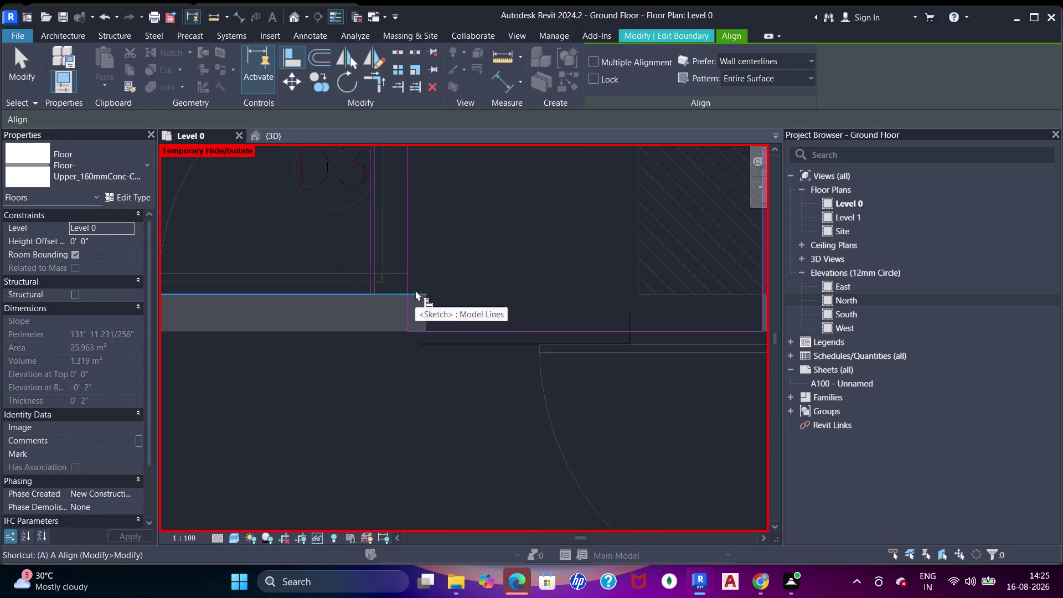
click(416, 290)
click(436, 328)
scroll(down, 3)
scroll(down, 3)
middle_drag(420, 312, 558, 297)
scroll(down, 3)
key(Escape)
key(Escape)
key(Escape)
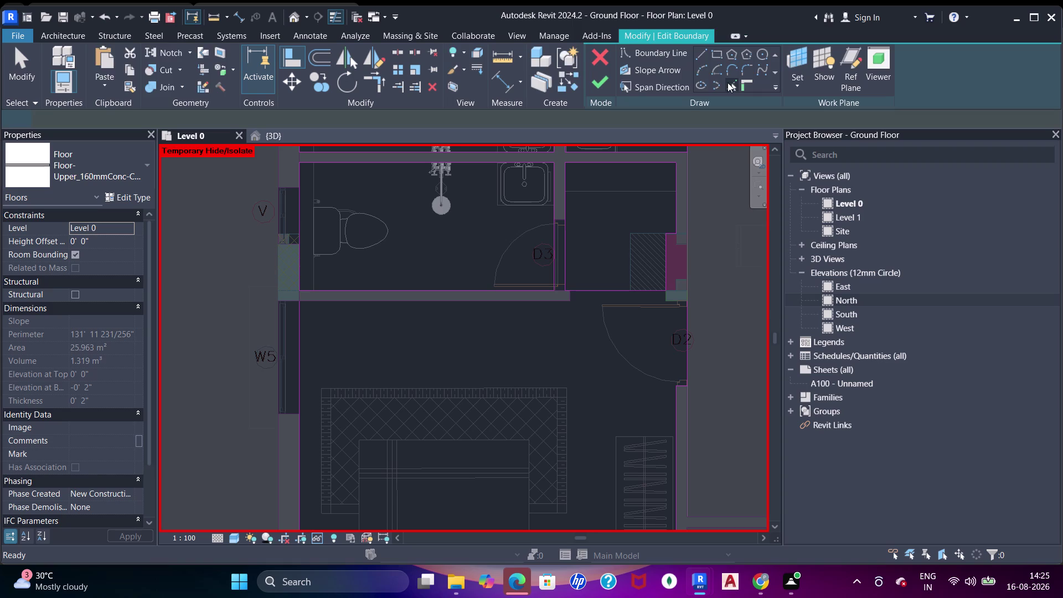
Trim the top floor boundary line to meet the right line at the corner.
click(732, 82)
click(402, 305)
key(Escape)
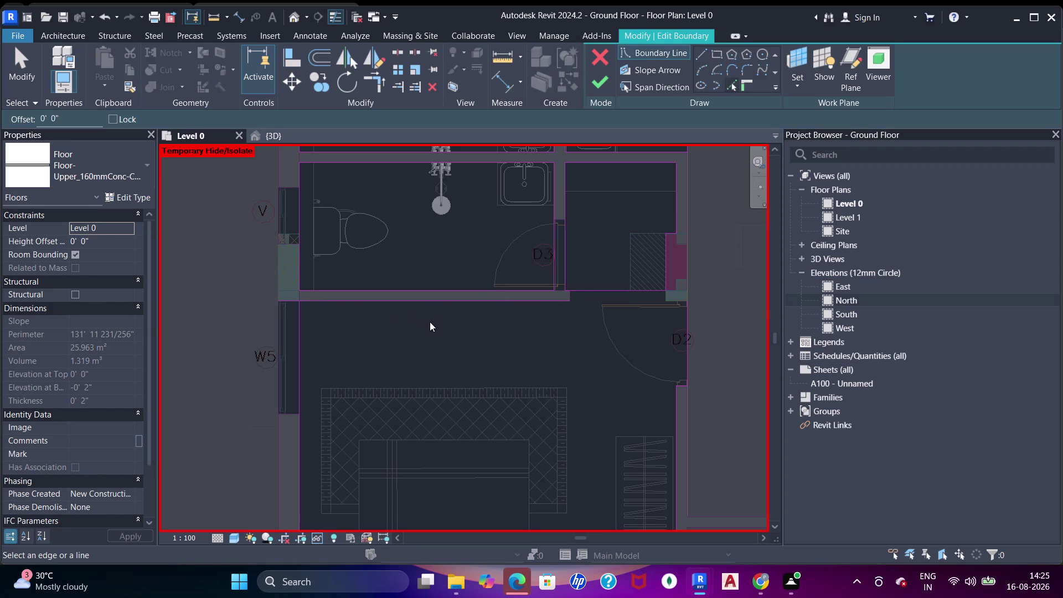
key(Escape)
key(Escape)
key(t)
key(r)
click(299, 327)
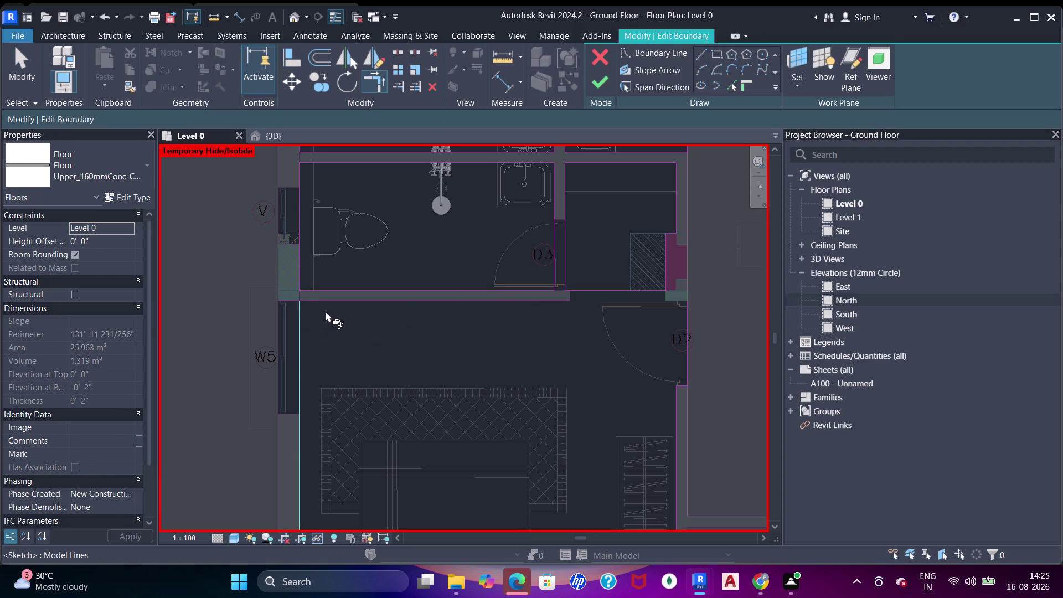
click(327, 302)
drag(468, 303, 479, 301)
click(692, 310)
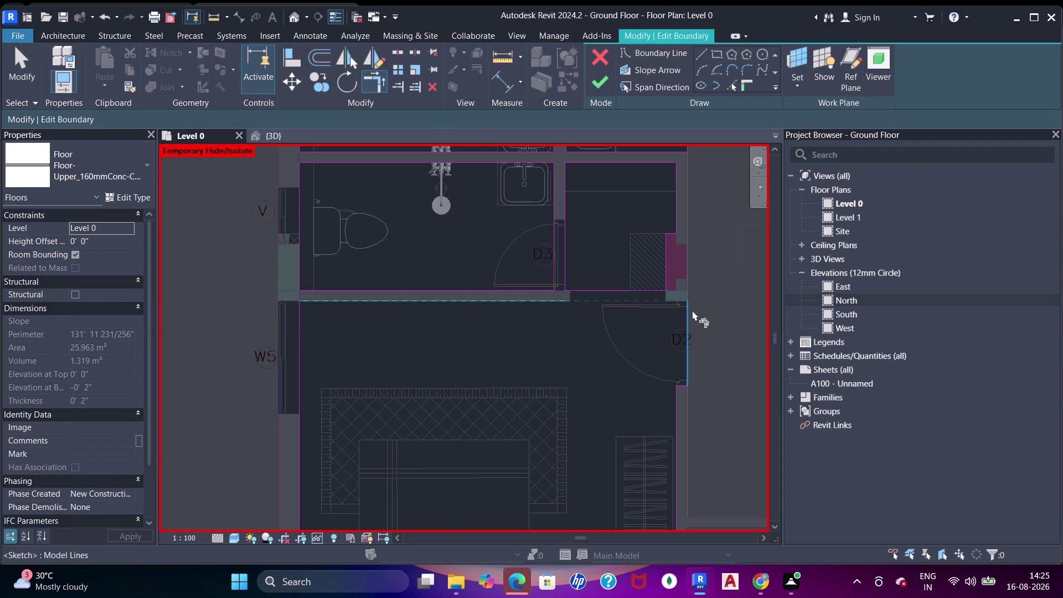
Trim the boundary line beside the D2 room to the room corner.
scroll(down, 3)
middle_click(679, 322)
scroll(down, 3)
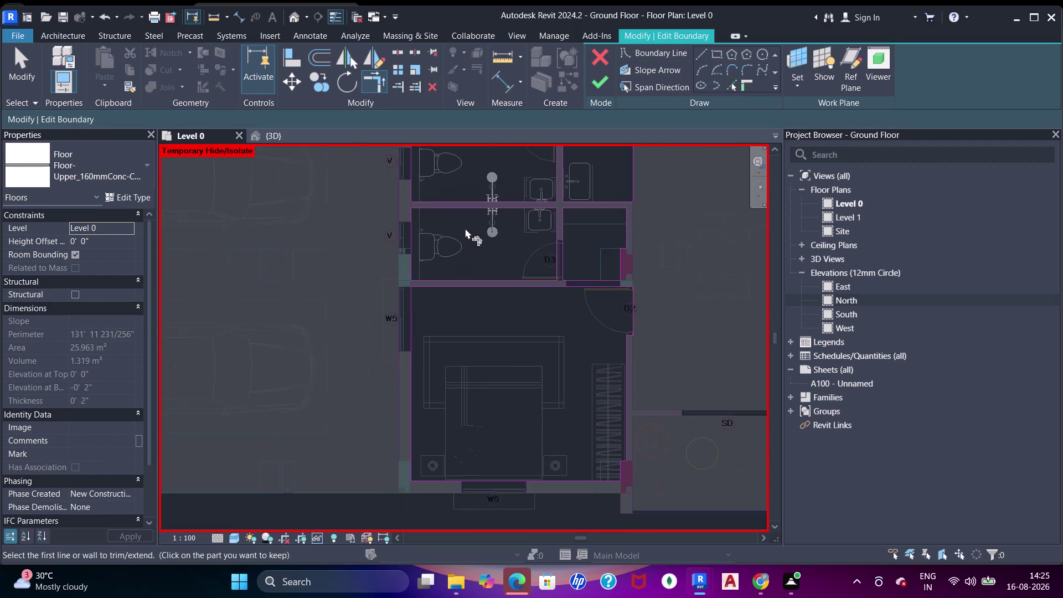
middle_click(466, 228)
middle_drag(466, 225, 497, 384)
middle_drag(489, 284, 501, 332)
scroll(down, 3)
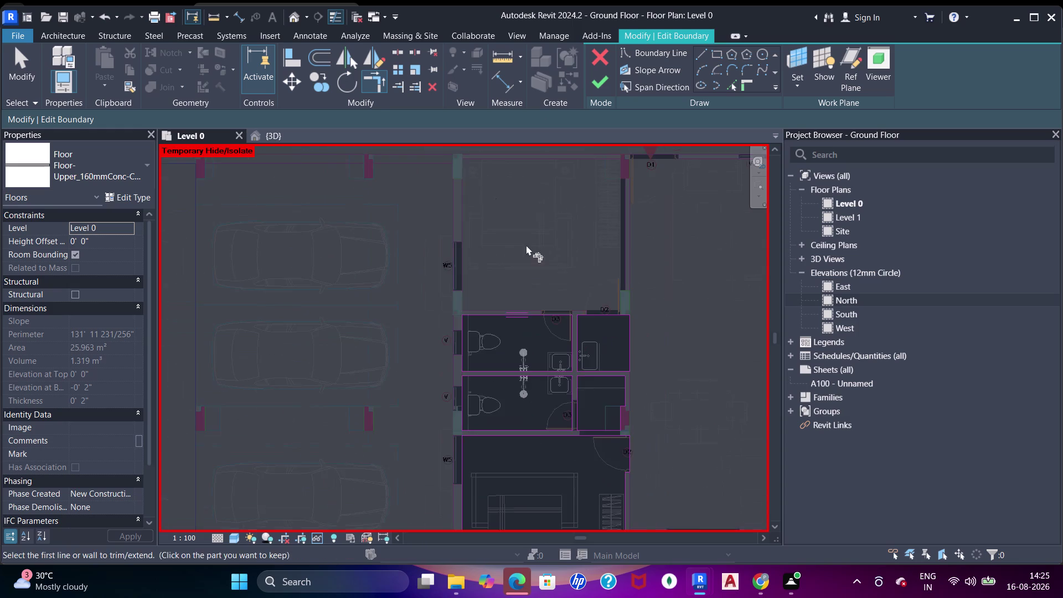
middle_drag(524, 257, 489, 340)
scroll(down, 3)
middle_drag(479, 266, 489, 231)
middle_drag(490, 265, 539, 374)
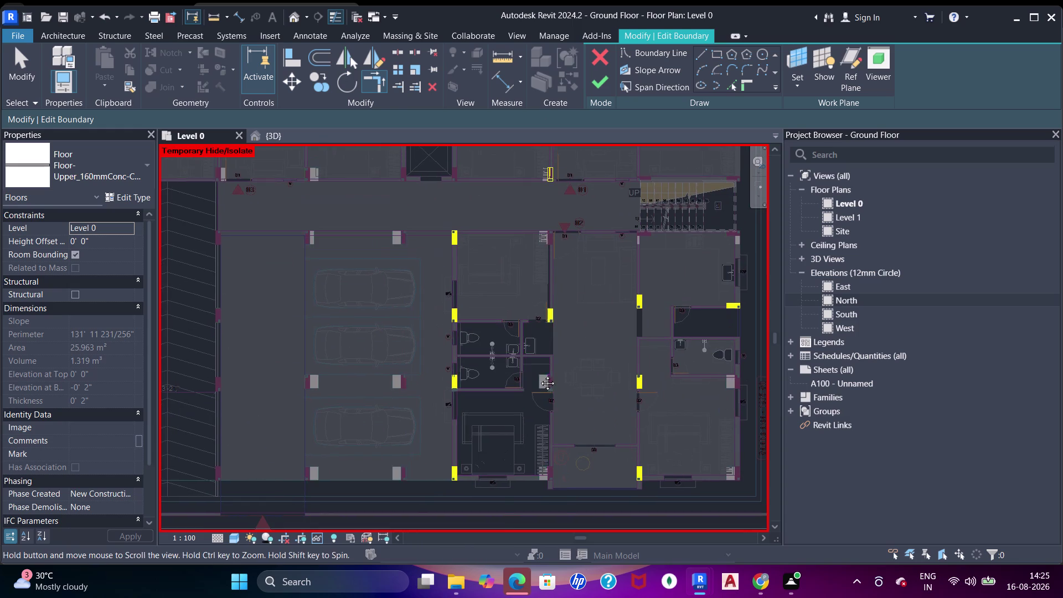
middle_drag(538, 375, 539, 375)
middle_drag(449, 289, 563, 401)
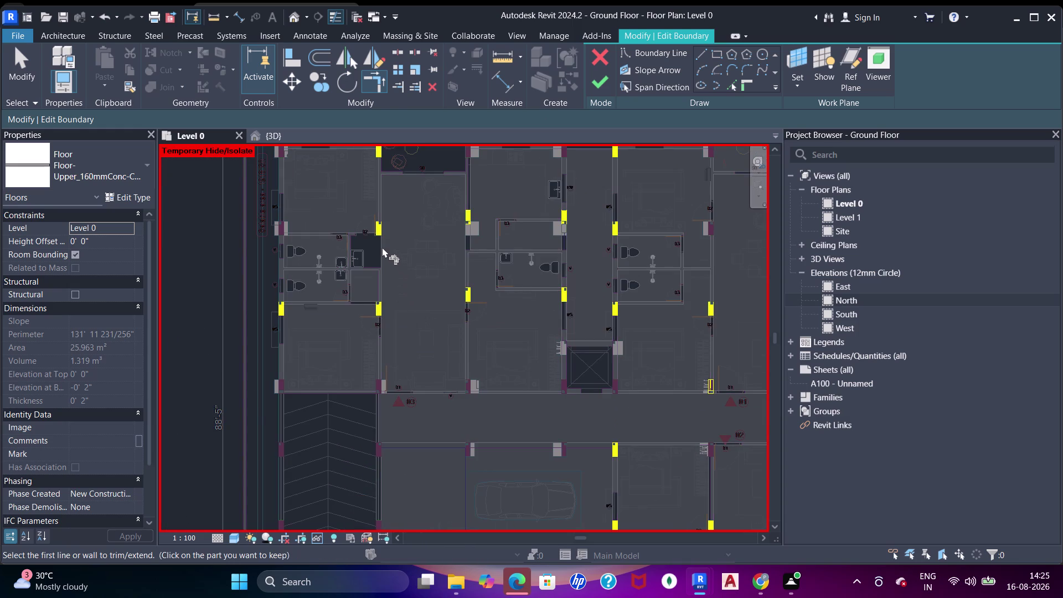
scroll(up, 3)
middle_drag(360, 246, 422, 243)
scroll(up, 3)
middle_drag(417, 234, 453, 200)
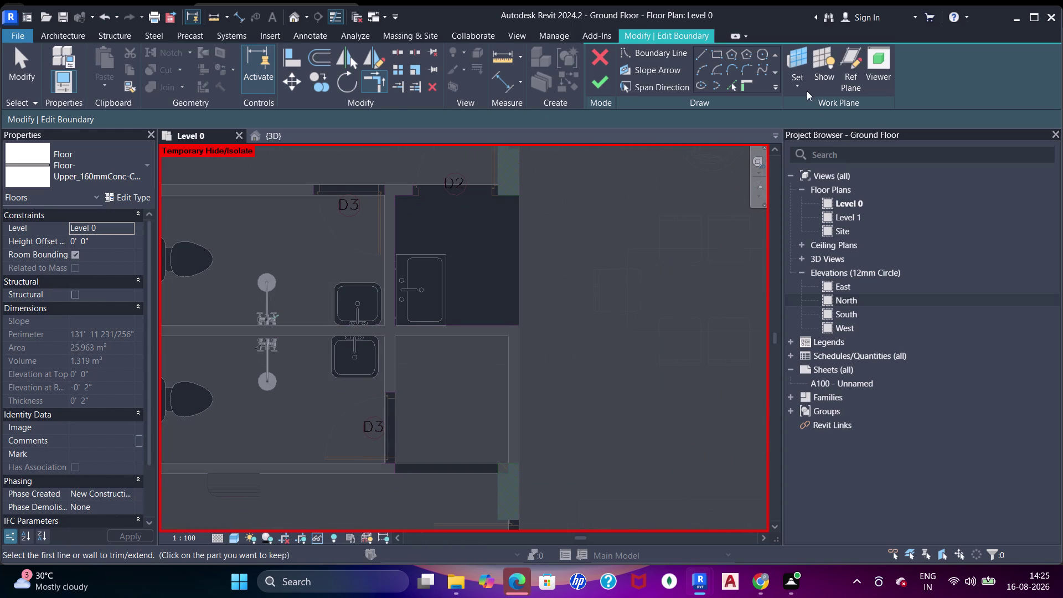
click(712, 54)
scroll(up, 3)
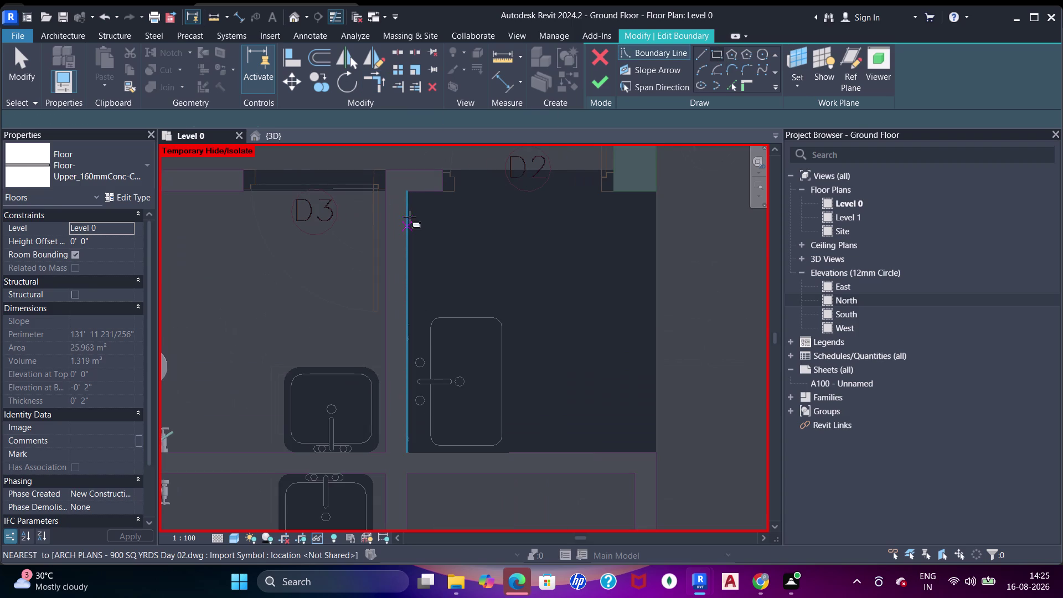
click(406, 193)
middle_drag(564, 386, 504, 319)
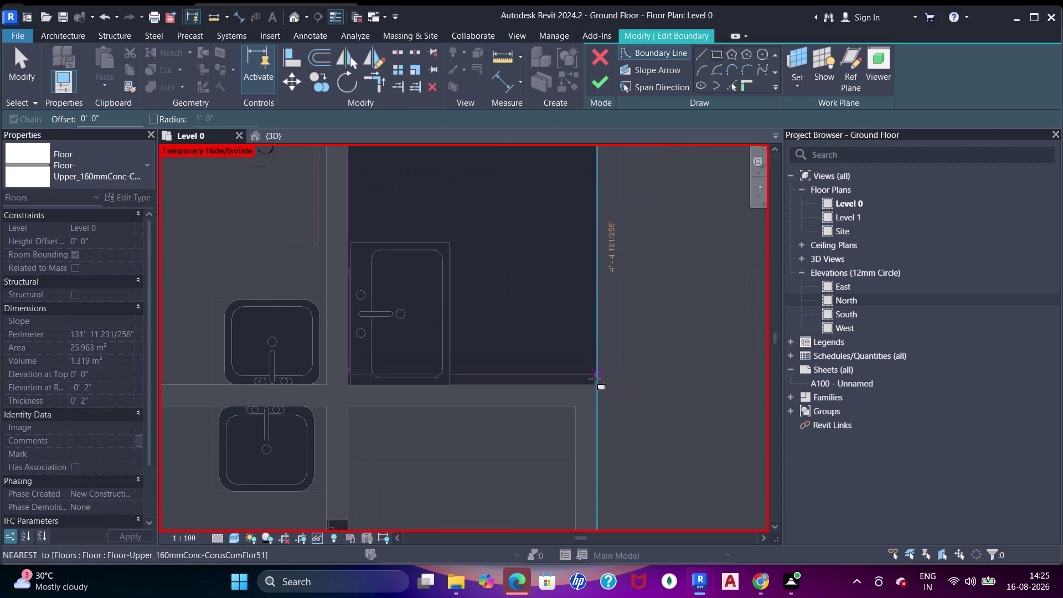
click(595, 386)
scroll(down, 3)
middle_drag(537, 300, 566, 445)
middle_drag(536, 349, 535, 367)
scroll(up, 3)
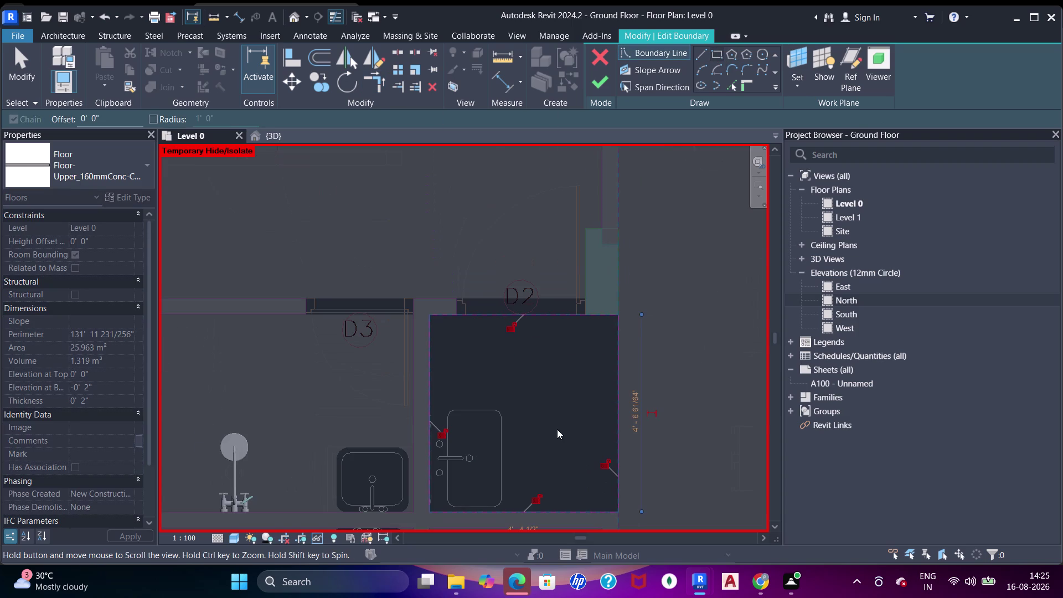
scroll(up, 3)
key(Escape)
scroll(down, 3)
middle_drag(581, 296, 548, 224)
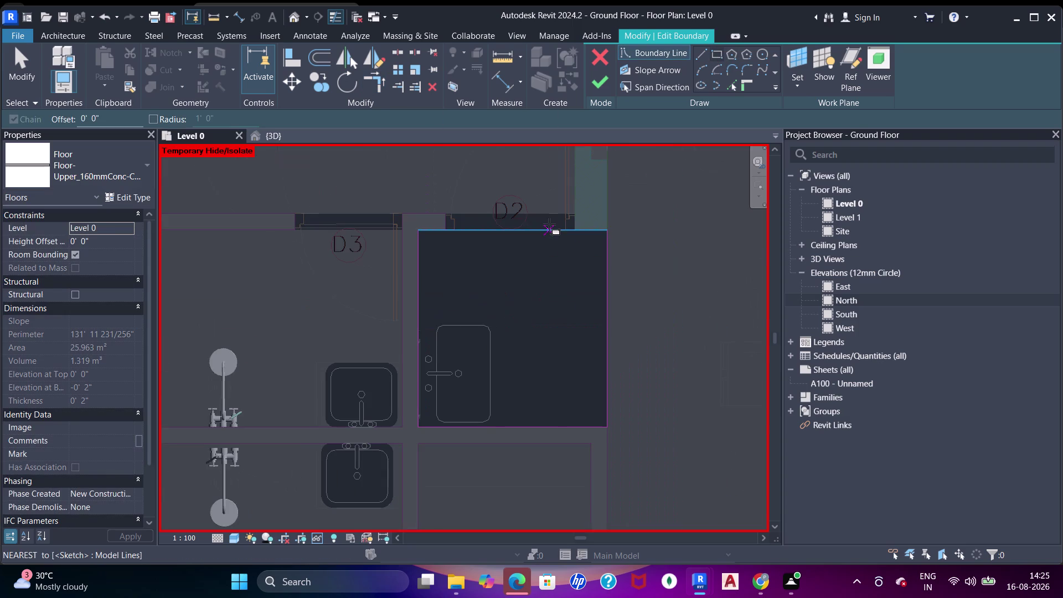
key(Escape)
Sketch a rectangular floor boundary spanning the SD room corner to corner.
scroll(down, 3)
middle_drag(504, 232, 501, 253)
scroll(down, 3)
middle_drag(531, 279, 483, 227)
middle_drag(570, 236, 447, 356)
middle_drag(626, 224, 566, 354)
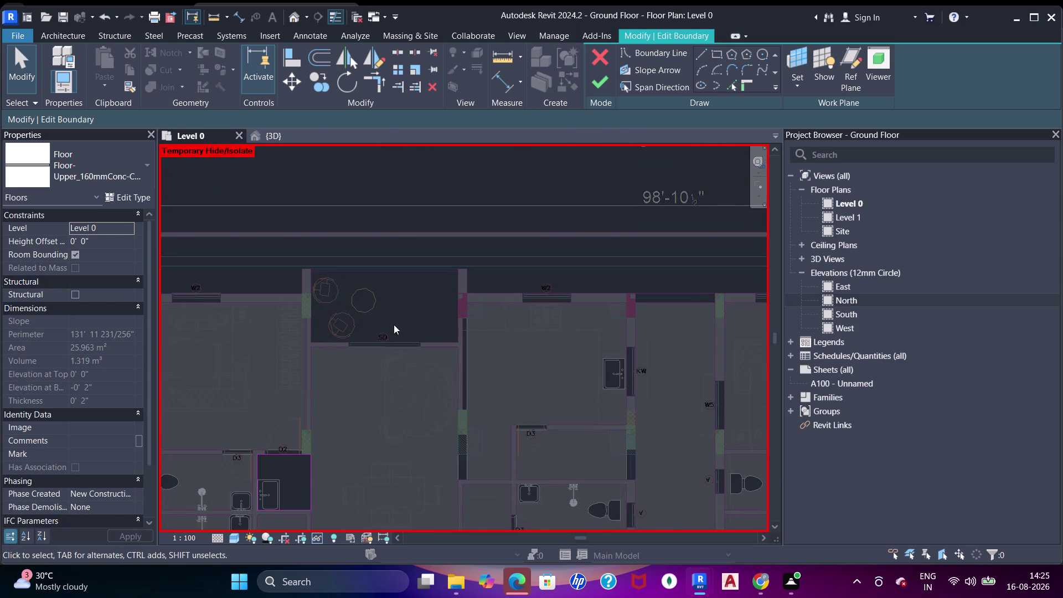
scroll(up, 3)
middle_drag(335, 277, 382, 243)
scroll(up, 3)
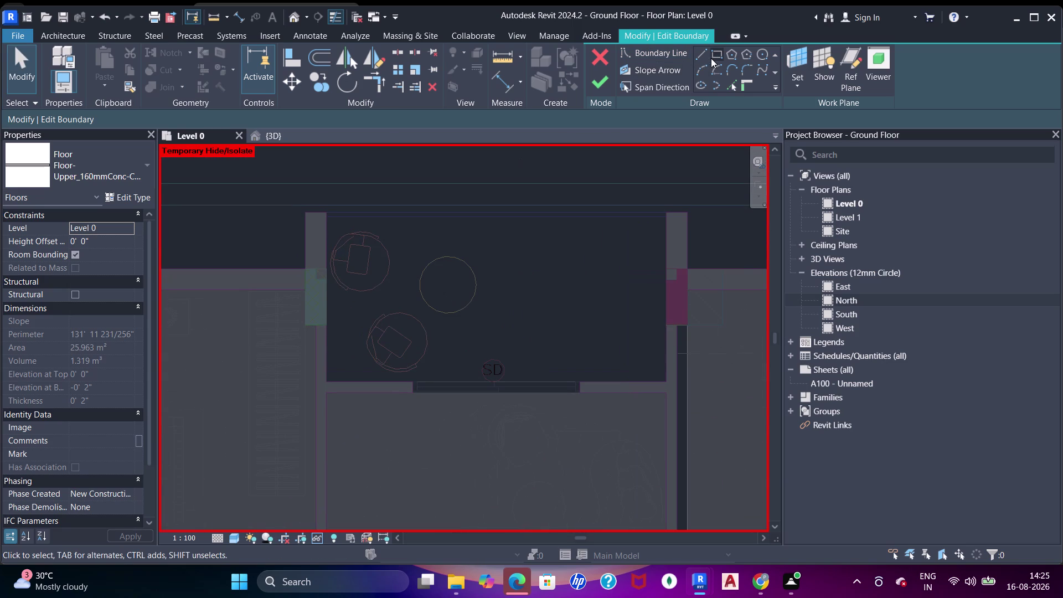
click(711, 58)
click(325, 219)
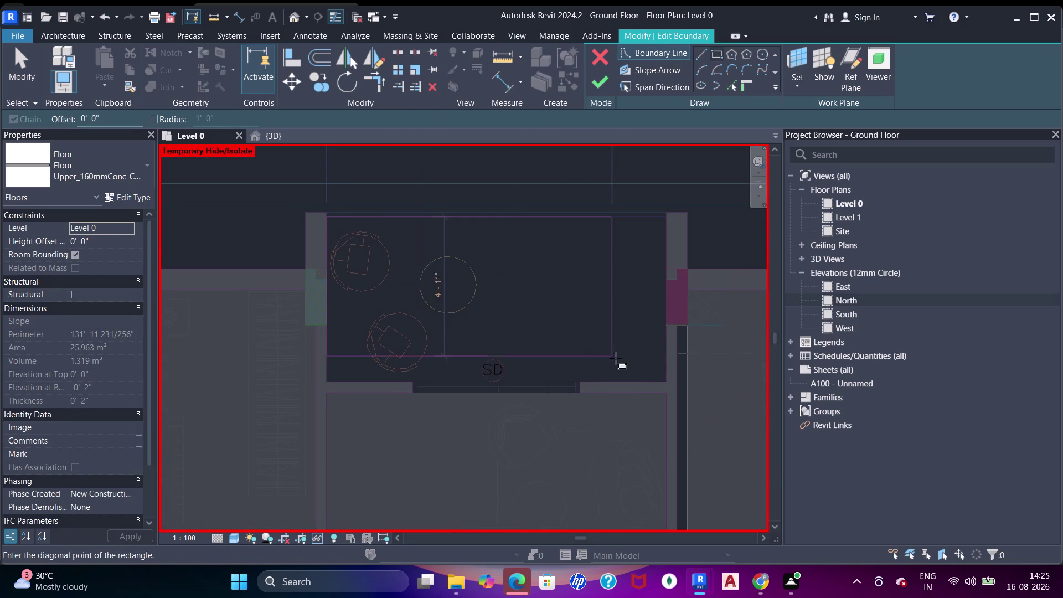
click(664, 378)
scroll(down, 3)
middle_drag(666, 330, 380, 264)
key(Escape)
scroll(down, 3)
middle_drag(566, 278, 348, 247)
middle_drag(602, 298, 295, 248)
middle_drag(353, 335, 493, 250)
middle_drag(463, 351, 574, 274)
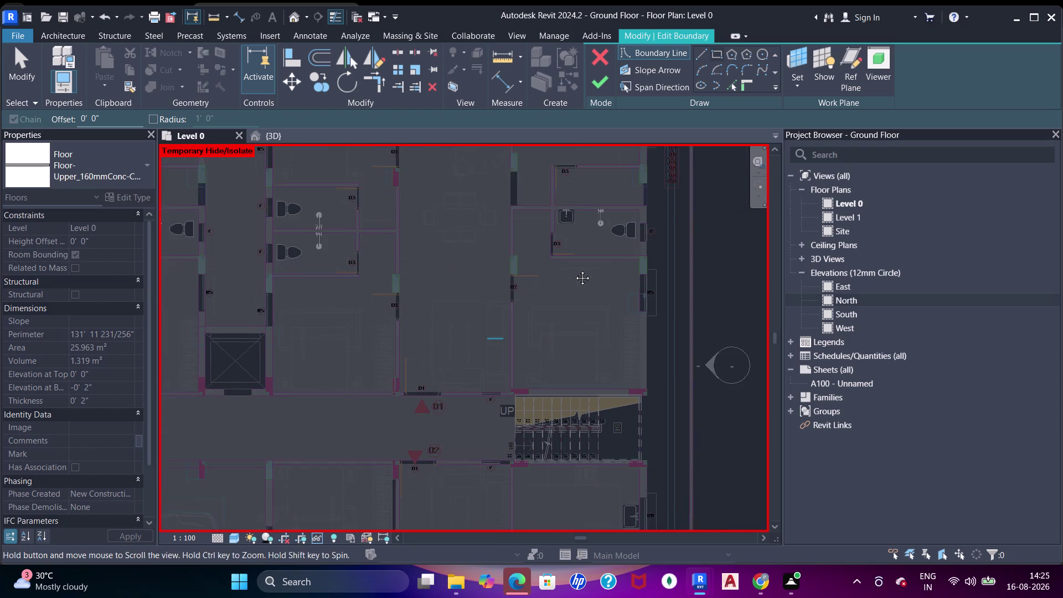
middle_drag(574, 274, 573, 266)
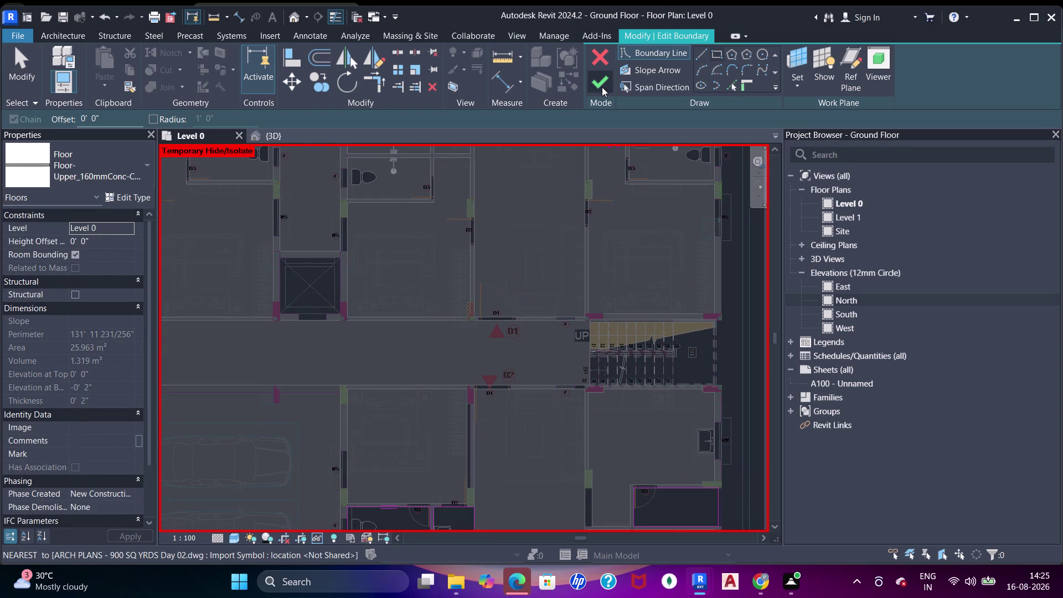
Attempt to finish the floor, review the intersecting-lines error, and delete an overlapping boundary line.
click(602, 87)
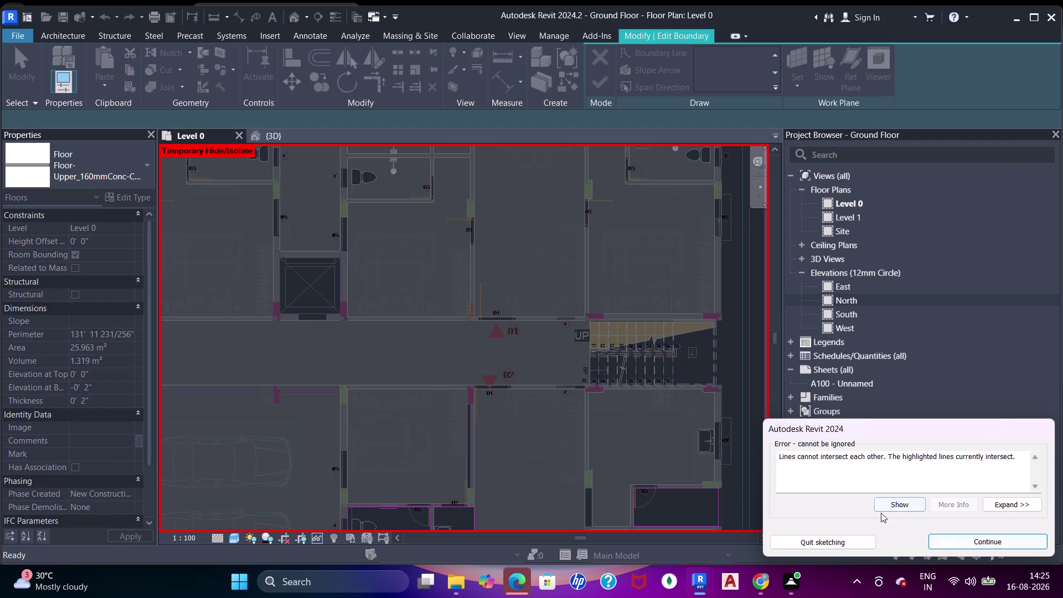
click(890, 507)
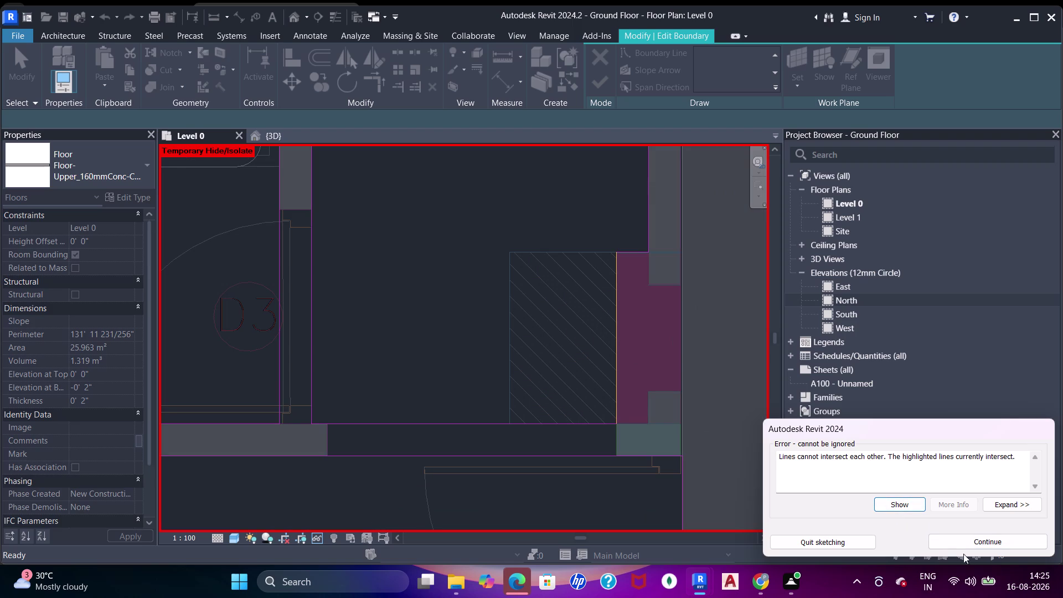
click(955, 547)
key(Escape)
key(Escape)
key(Escape)
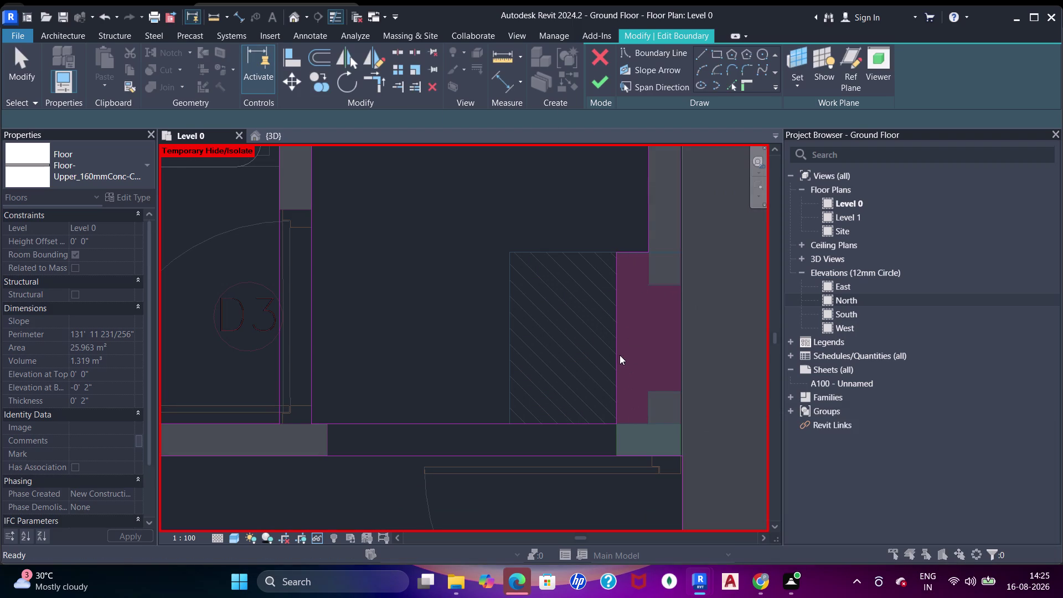
drag(619, 354, 620, 359)
key(Delete)
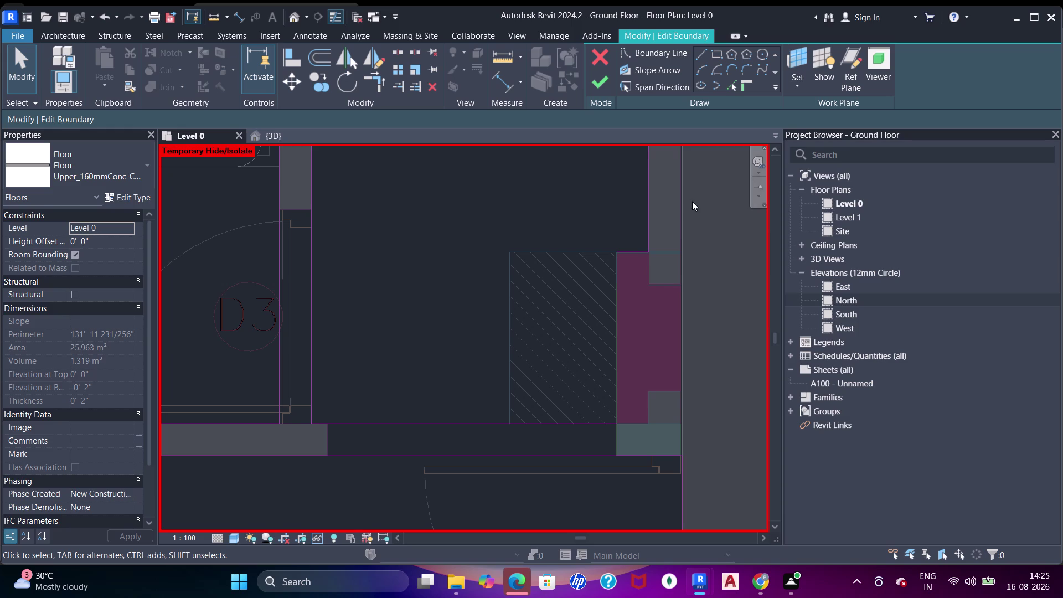
Trim the overlapping lines beside the hatched area into a corner and retry finishing the floor.
click(728, 85)
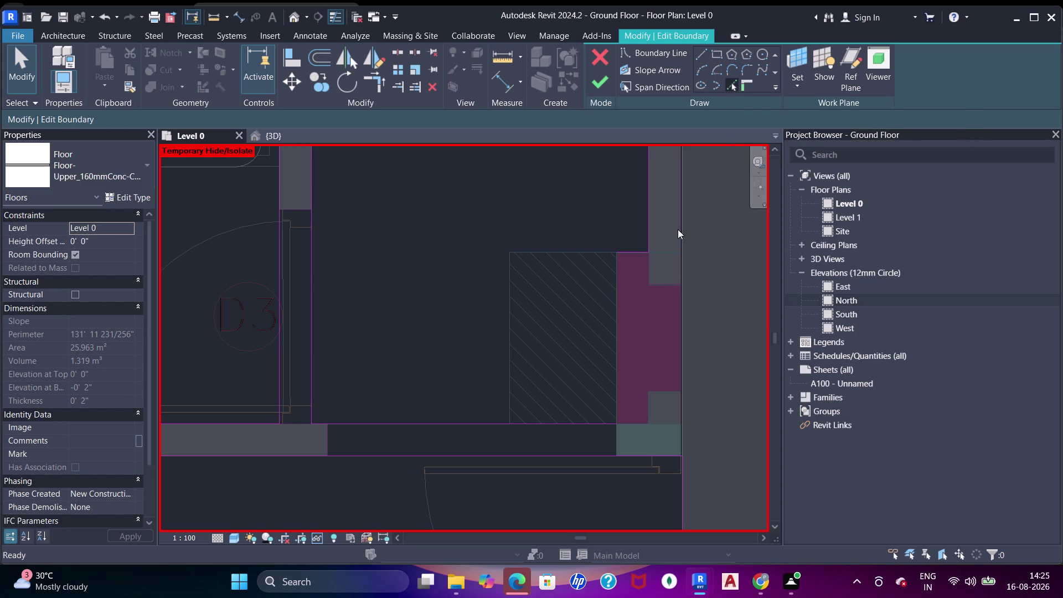
click(620, 322)
key(Escape)
key(Escape)
key(Escape)
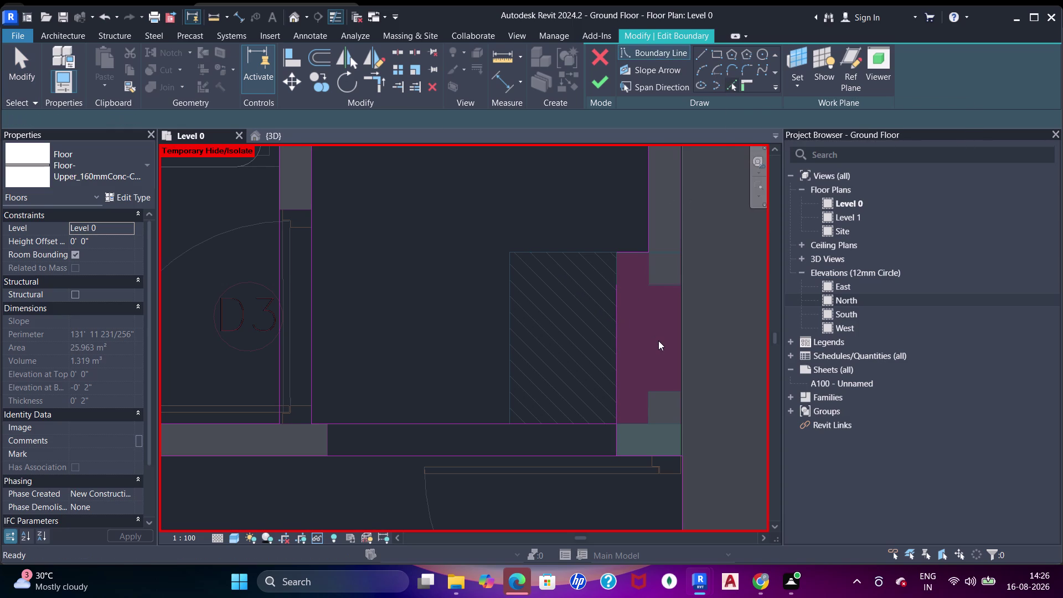
key(t)
key(r)
click(599, 421)
click(619, 380)
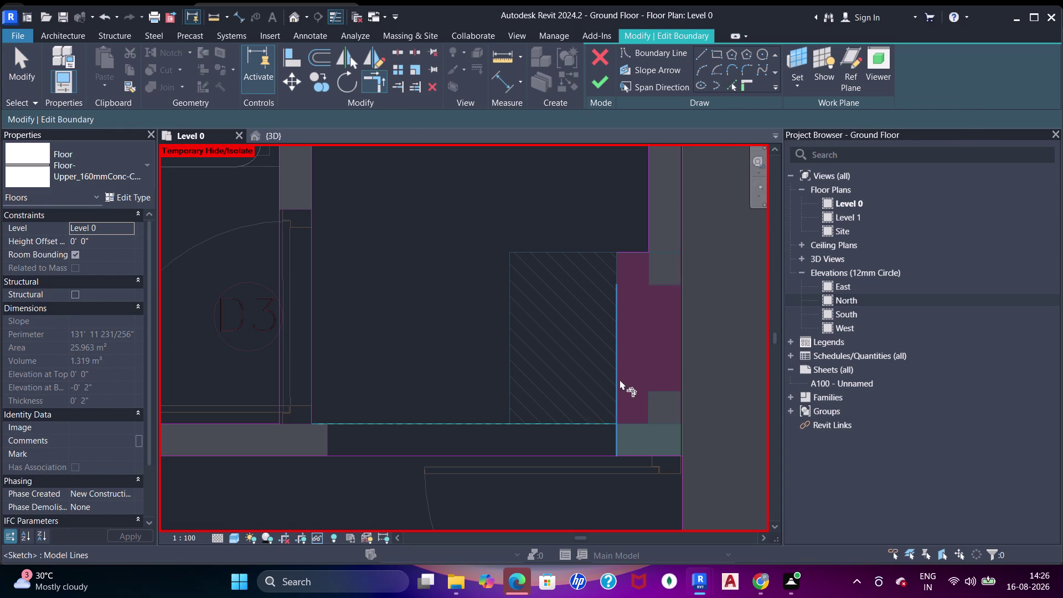
drag(617, 295, 617, 289)
click(631, 252)
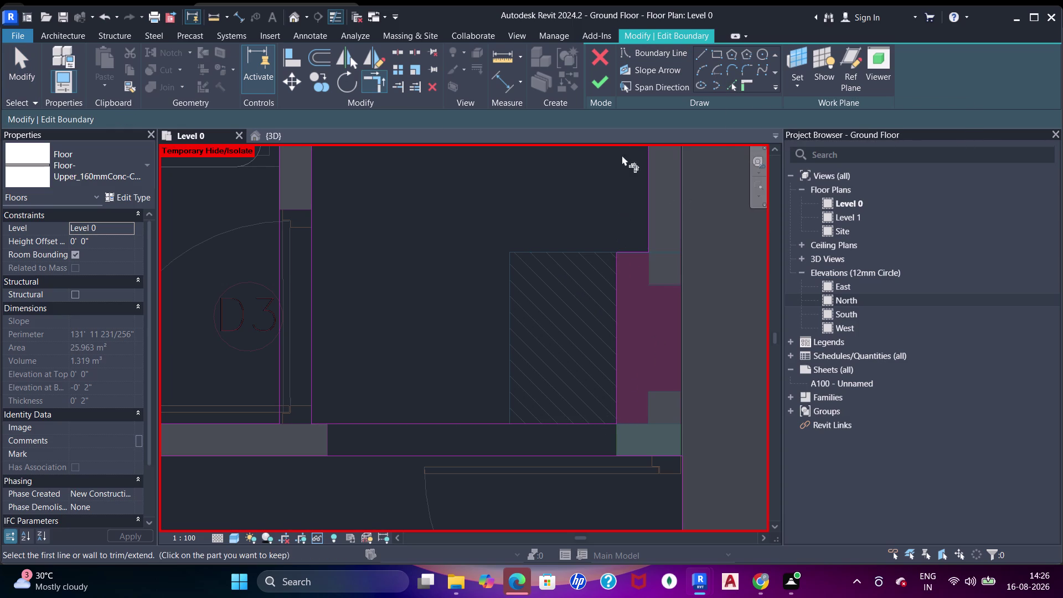
click(605, 80)
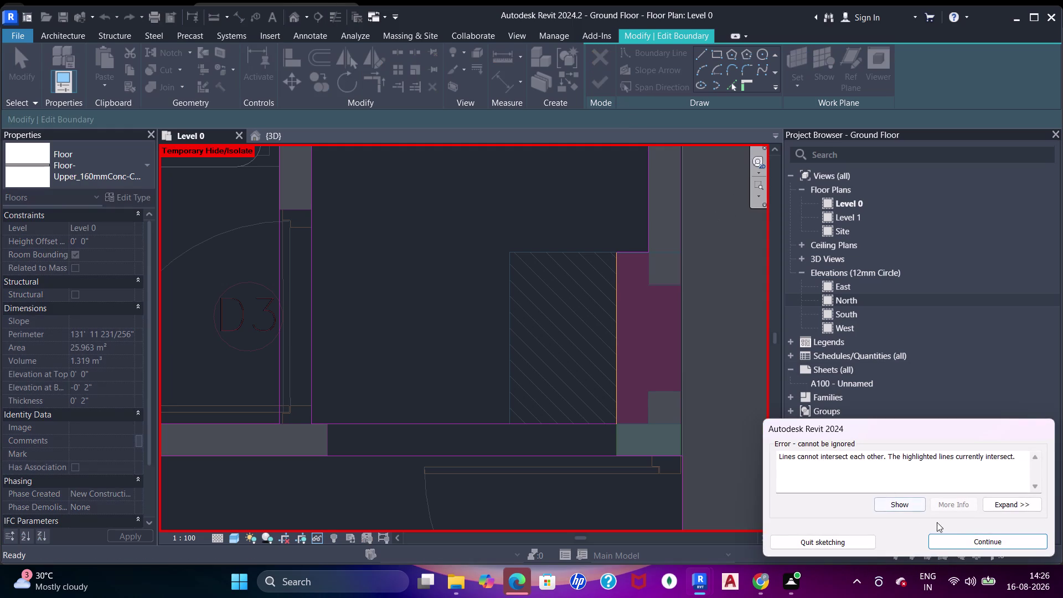
Dismiss the error and join the boundary lines at the magenta strip corner.
click(964, 548)
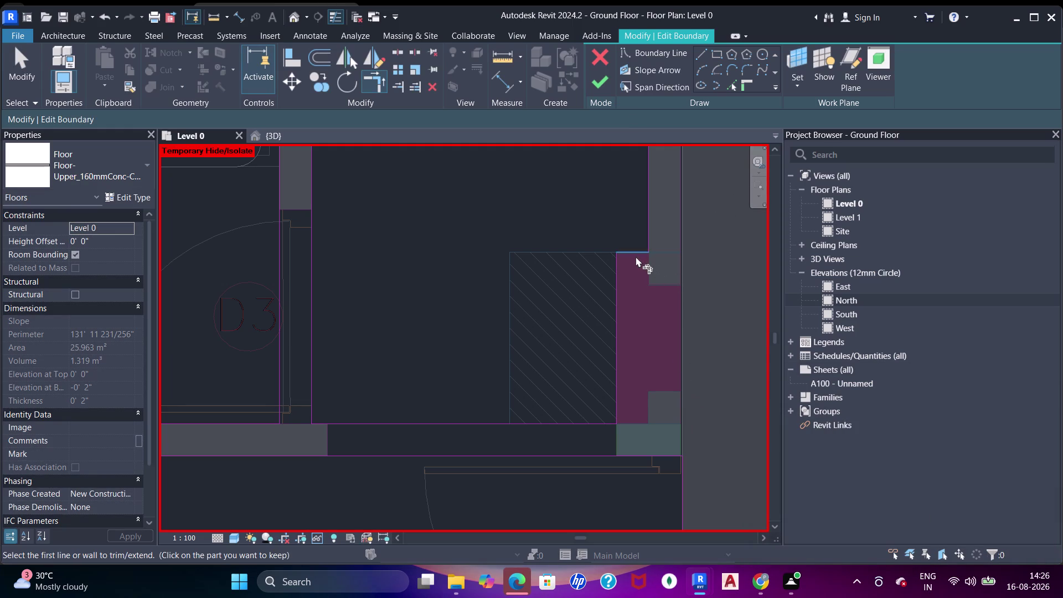
click(636, 256)
click(647, 237)
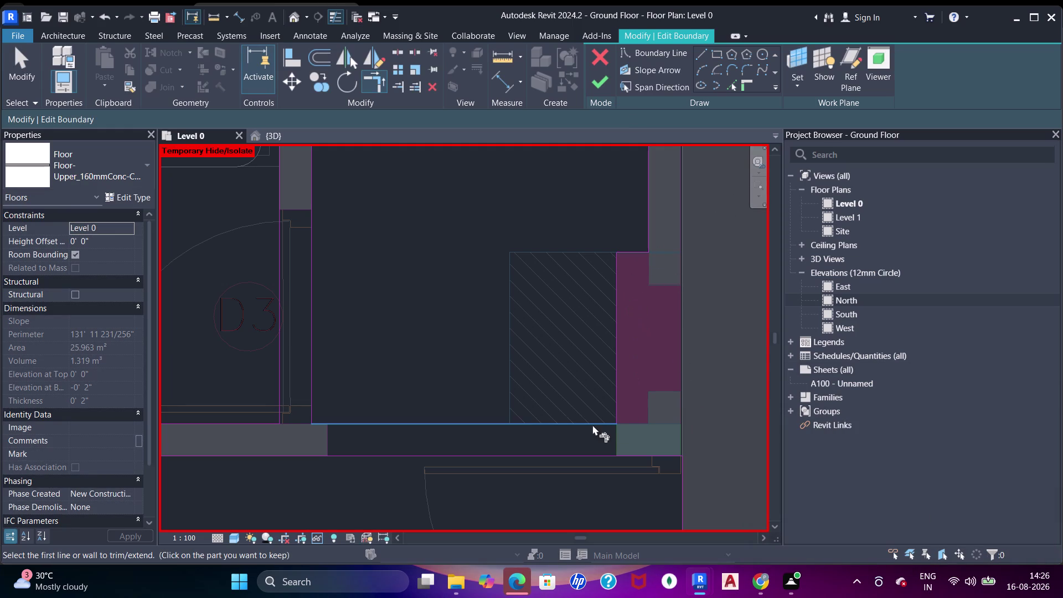
drag(593, 425, 593, 420)
click(624, 363)
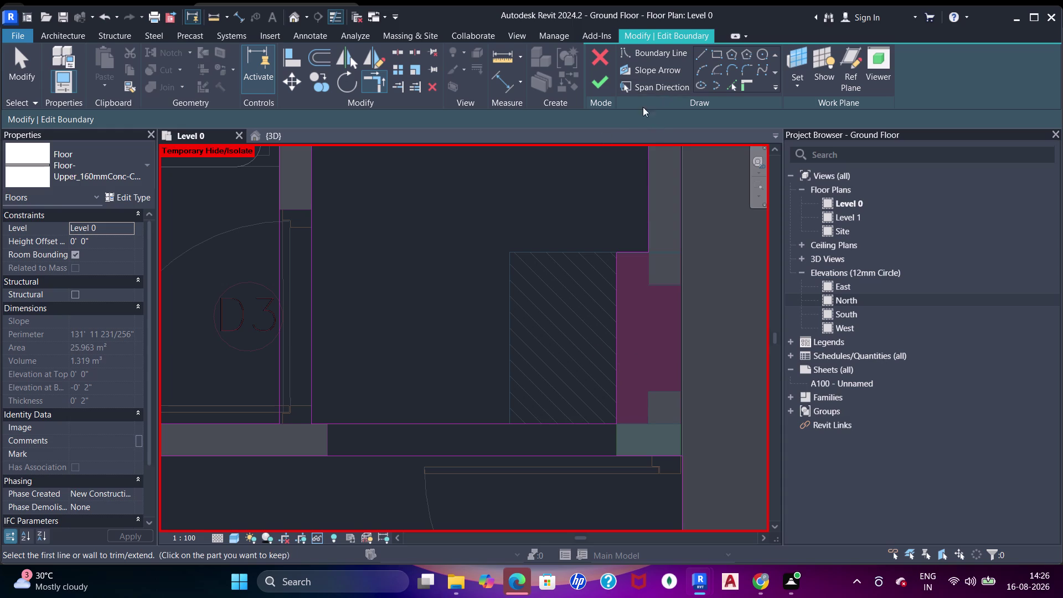
Retry finishing the floor boundary and dismiss the intersecting-lines error.
click(602, 82)
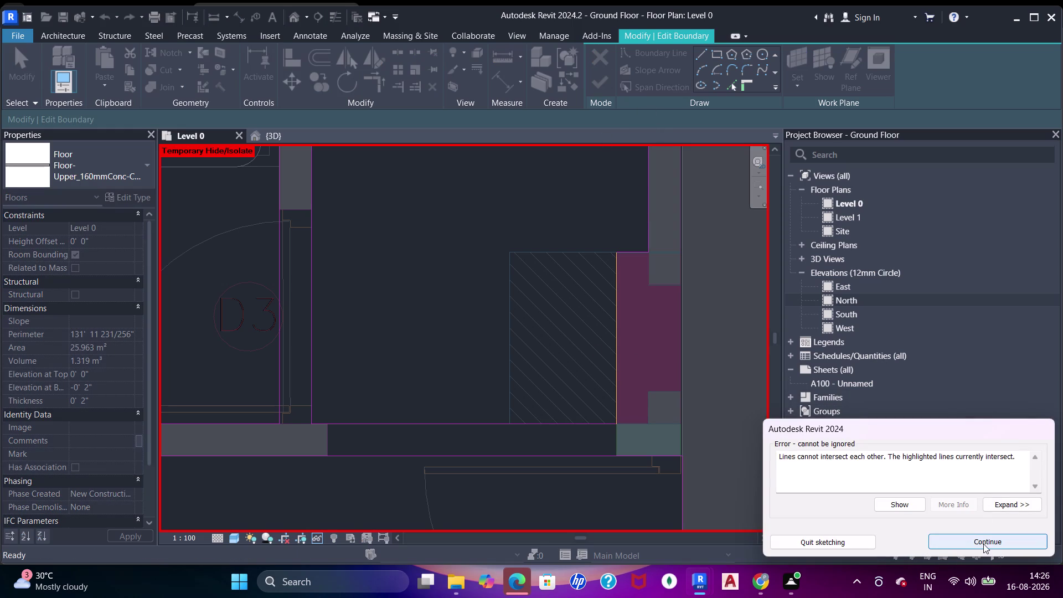
click(892, 499)
click(902, 503)
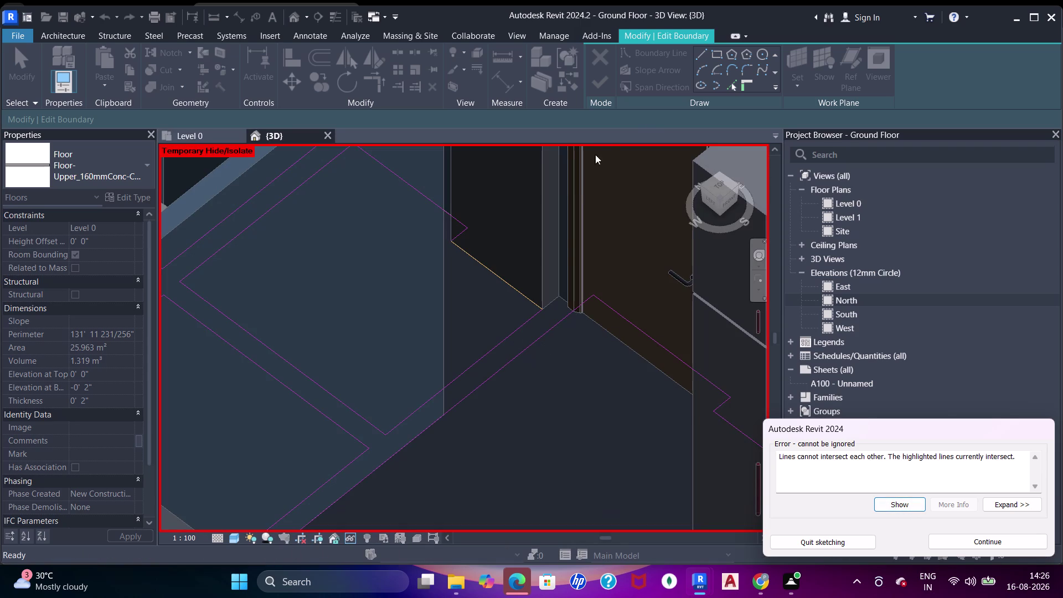
Return to the Level 0 plan view and cancel back into the boundary sketch.
click(194, 136)
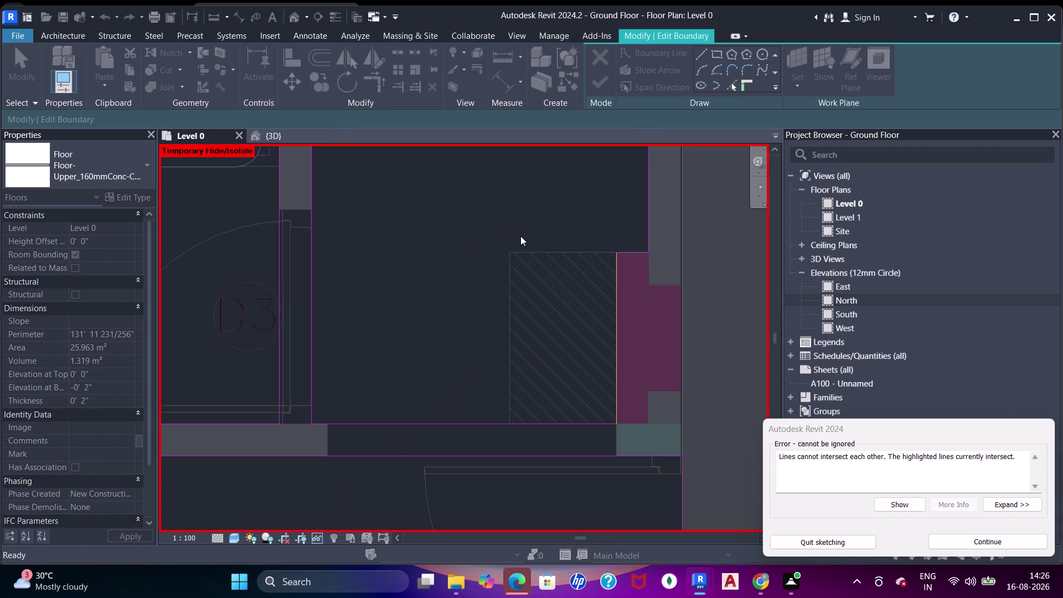
scroll(down, 3)
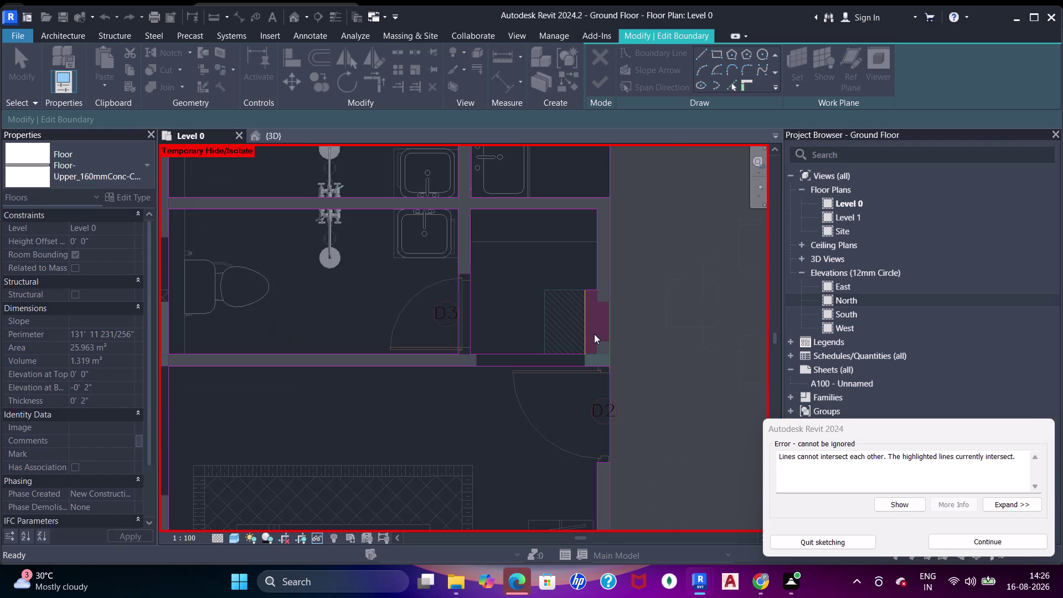
scroll(up, 3)
key(Escape)
key(Escape)
key(Escape)
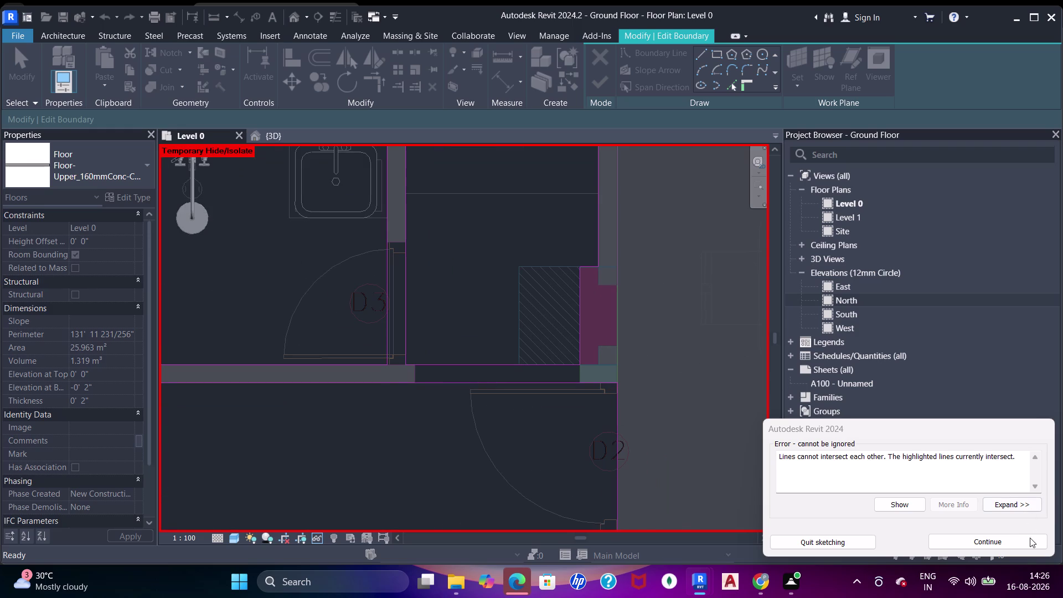
click(1027, 539)
key(Escape)
Survey the D3 room and bathrooms, retry finishing, and show the intersecting lines.
scroll(down, 3)
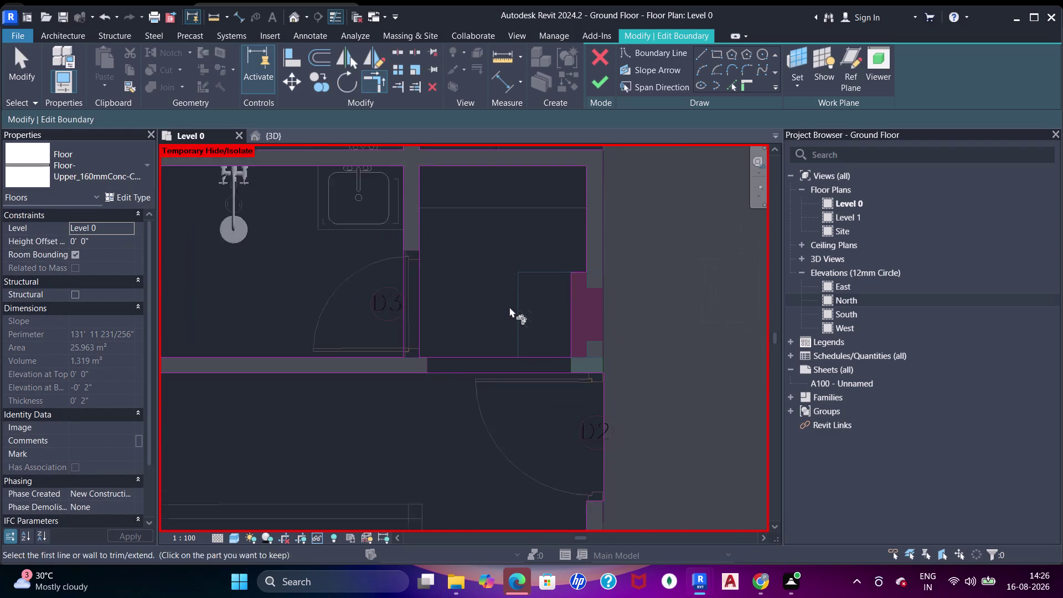
middle_drag(509, 303, 538, 278)
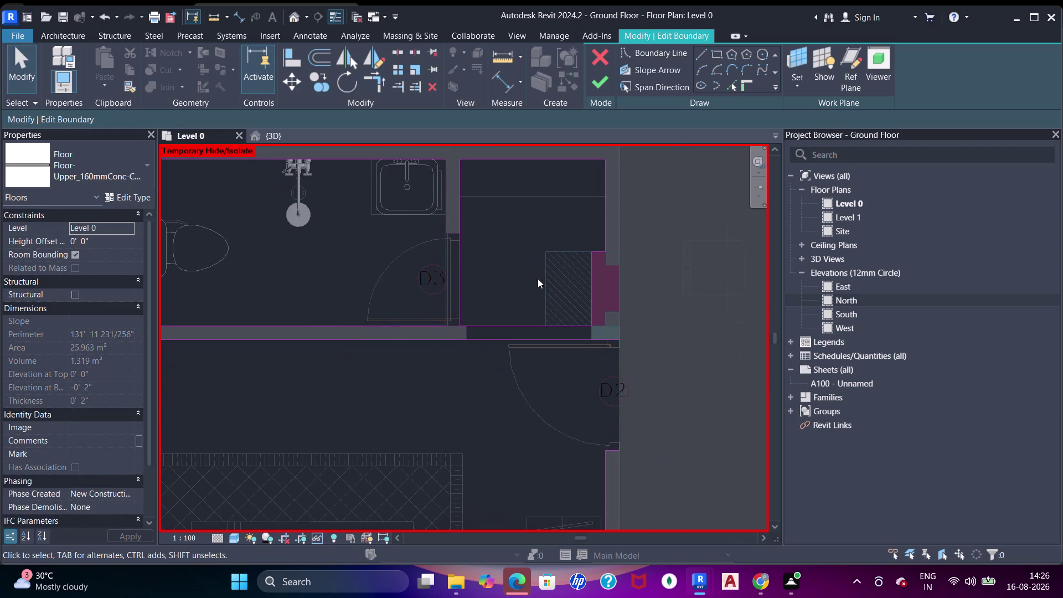
scroll(up, 3)
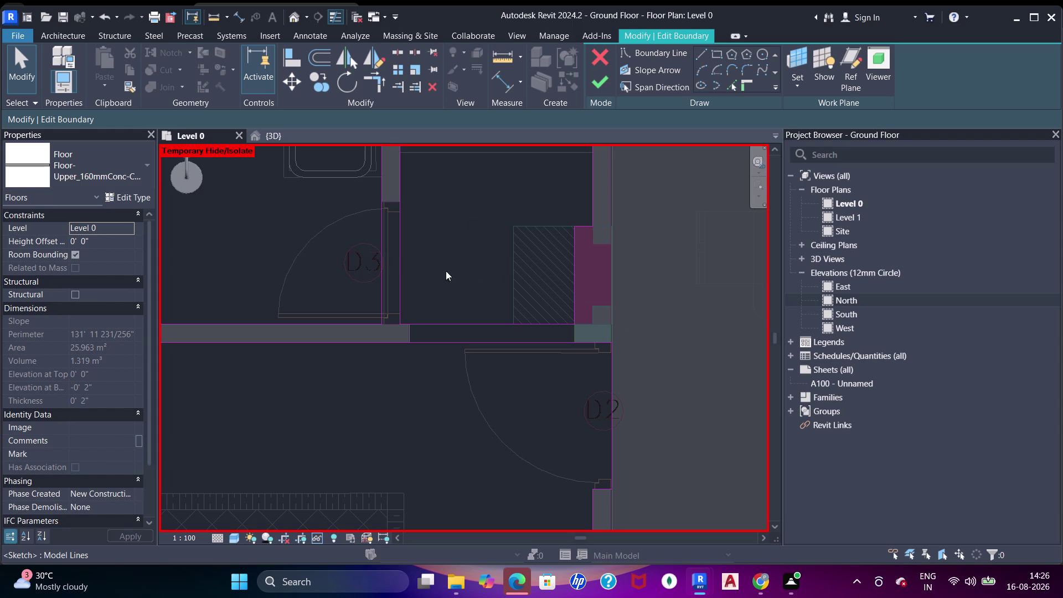
middle_drag(473, 235, 479, 326)
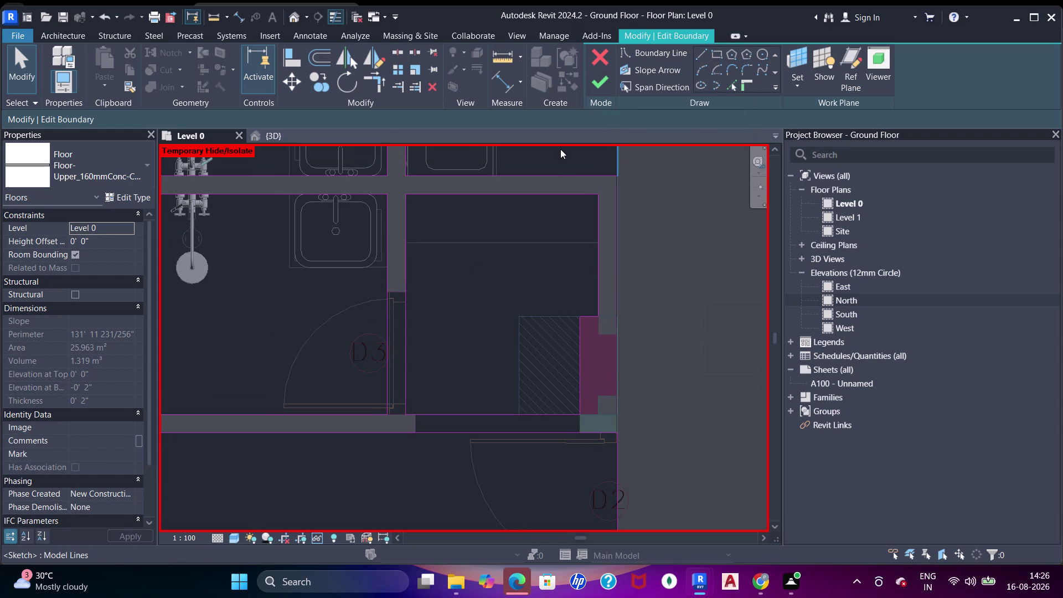
scroll(up, 3)
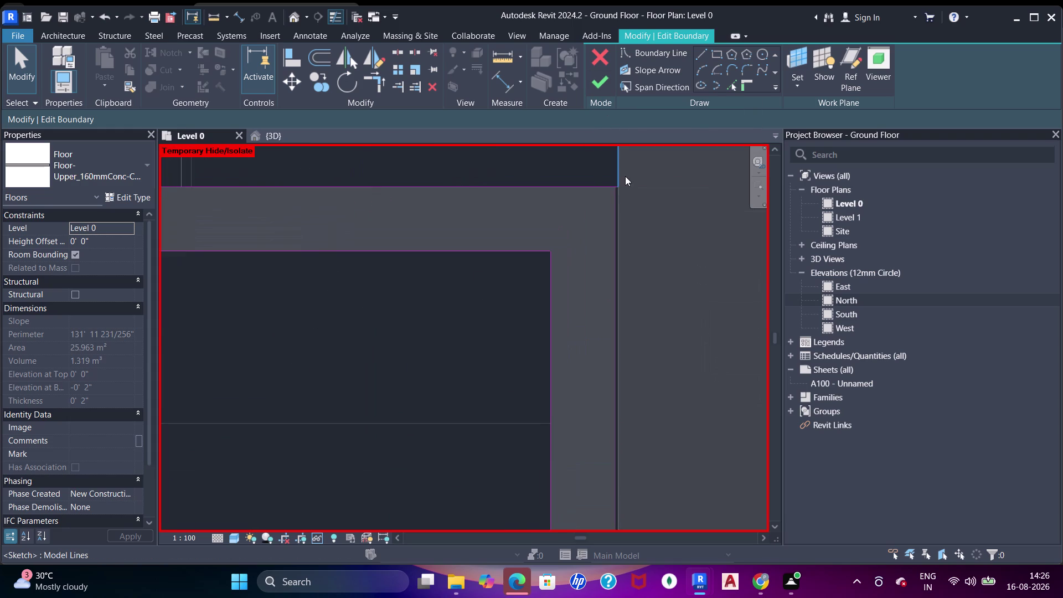
scroll(up, 3)
scroll(down, 3)
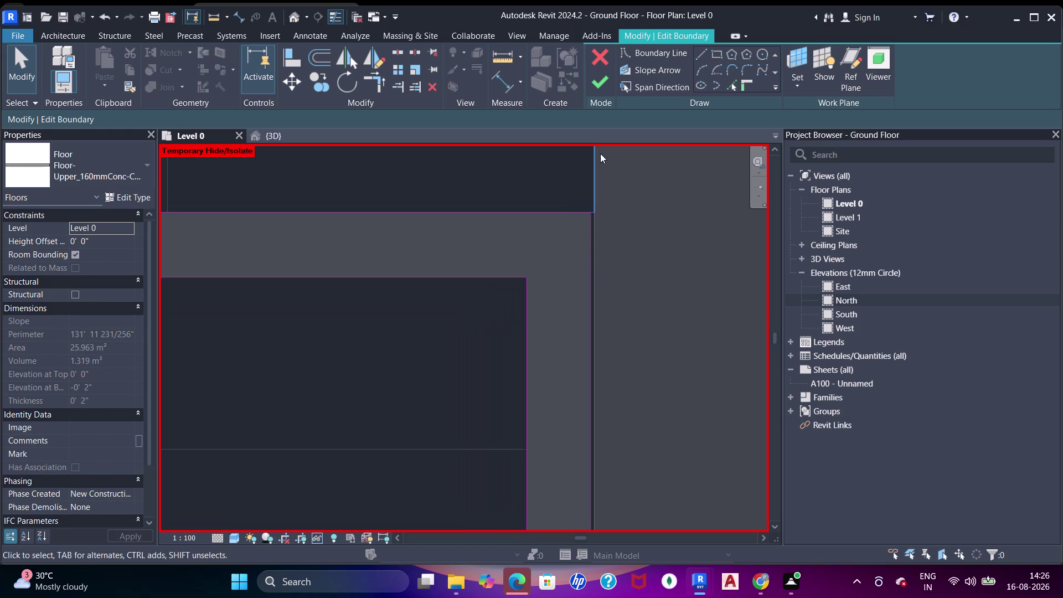
click(606, 79)
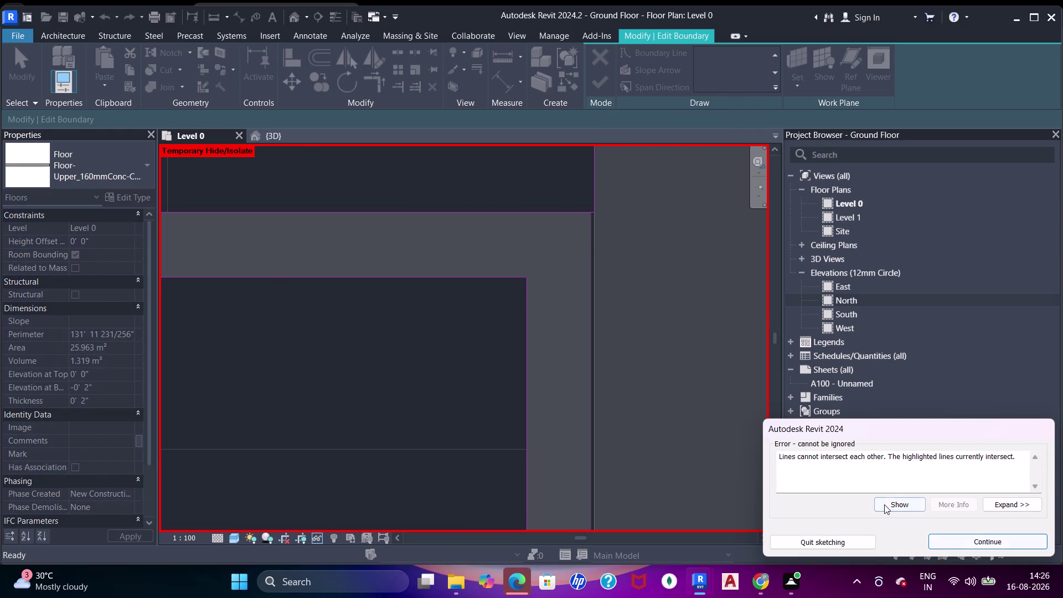
click(885, 504)
key(Escape)
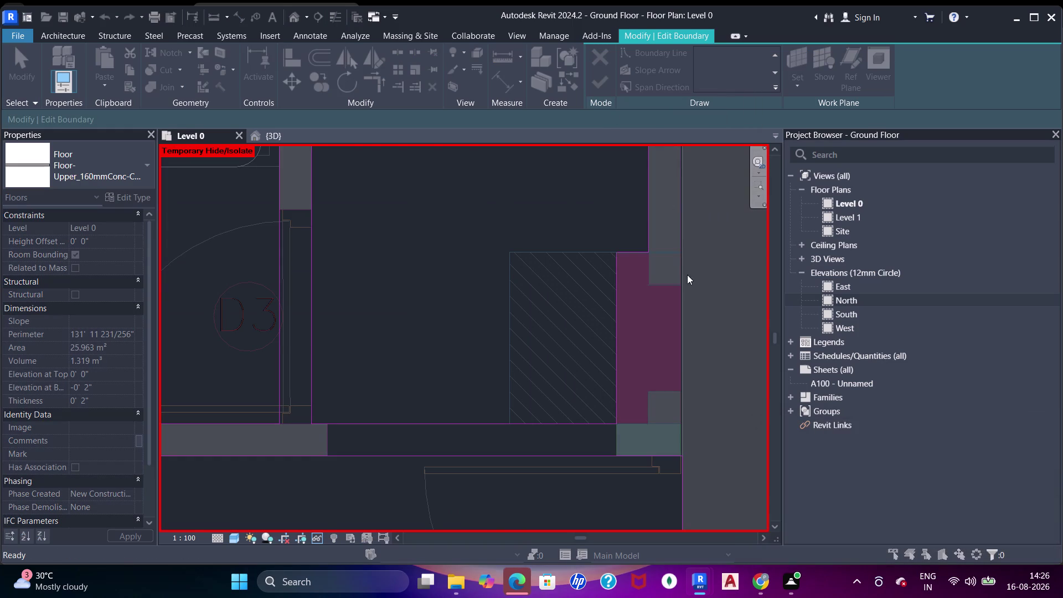
key(Escape)
Pan and zoom around the sketch to inspect the highlighted problem lines.
scroll(down, 3)
middle_drag(666, 256, 625, 372)
scroll(up, 3)
scroll(down, 3)
middle_drag(652, 308, 626, 343)
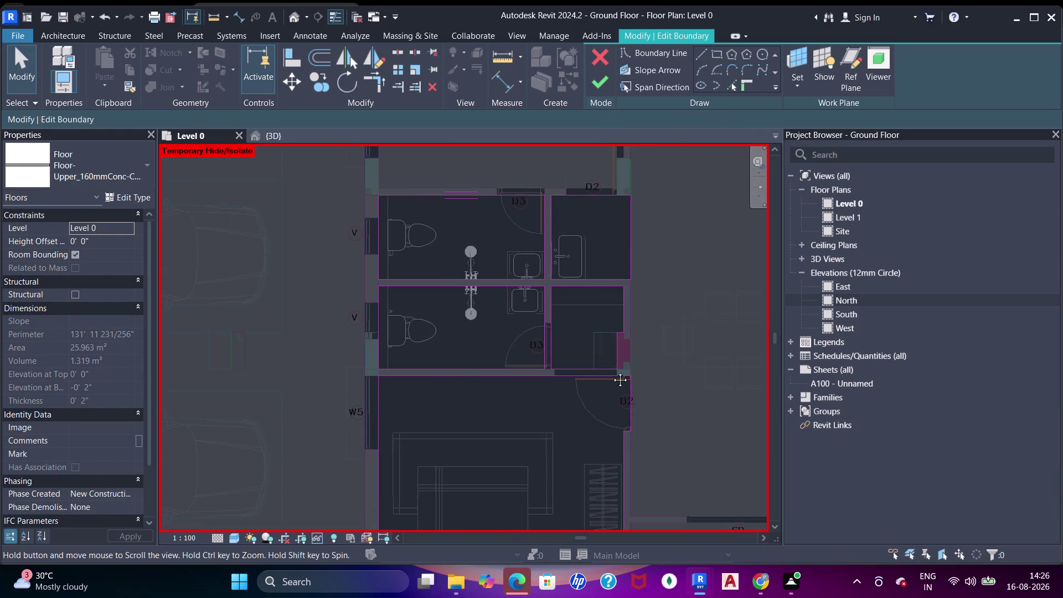
middle_drag(627, 343, 607, 397)
scroll(up, 3)
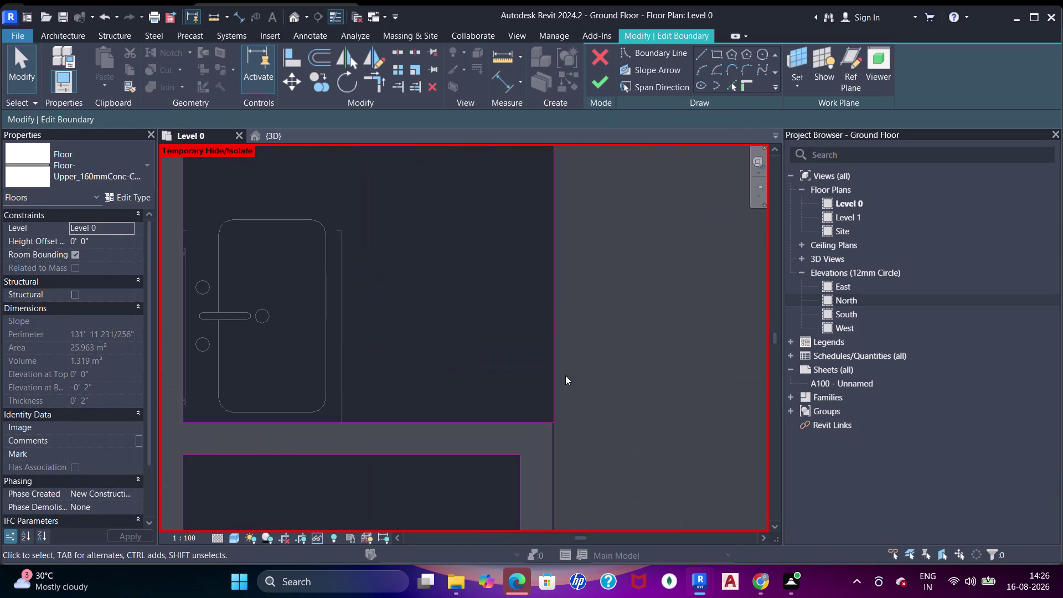
scroll(up, 3)
scroll(up, 3)
scroll(down, 3)
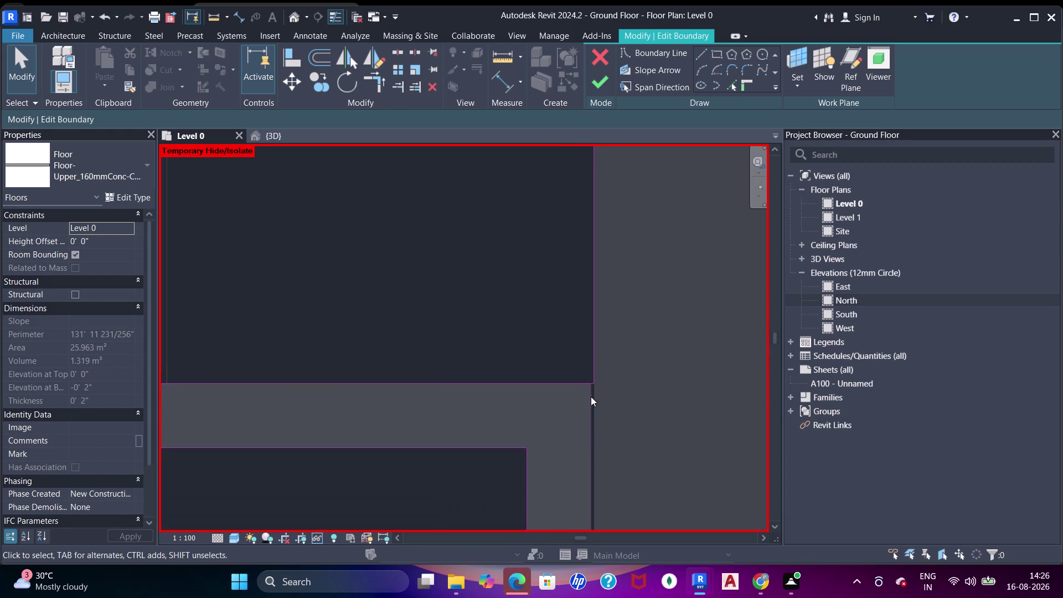
scroll(down, 3)
Move toward the hatched area and box-select the boundary lines beside it.
middle_drag(590, 405, 570, 231)
scroll(up, 3)
middle_drag(567, 360, 643, 69)
scroll(down, 3)
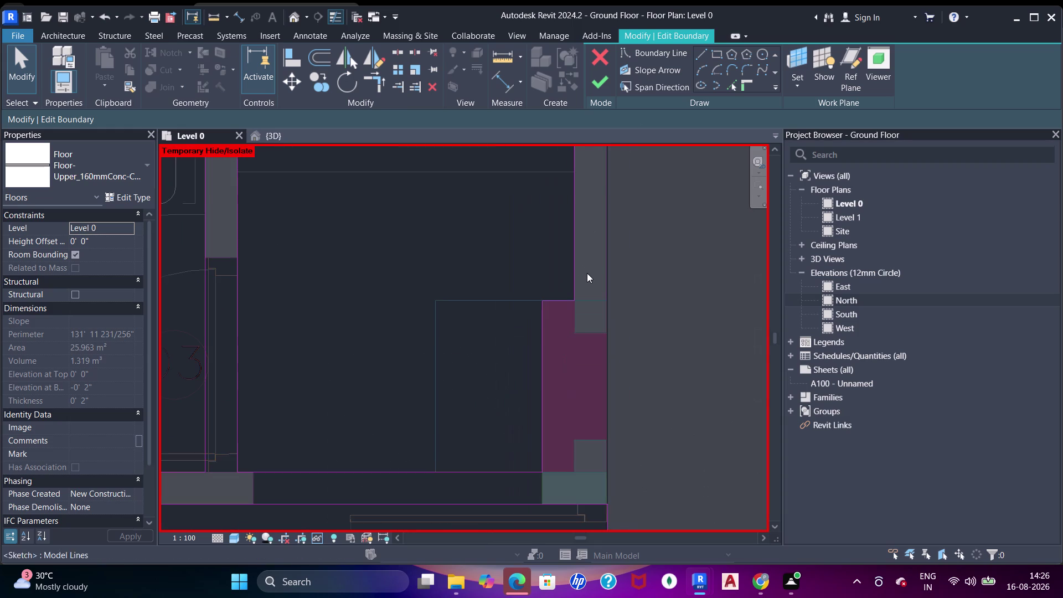
middle_click(587, 273)
drag(587, 267, 531, 403)
Delete the selected lines and pick the boundary lines beside the hatch.
key(Delete)
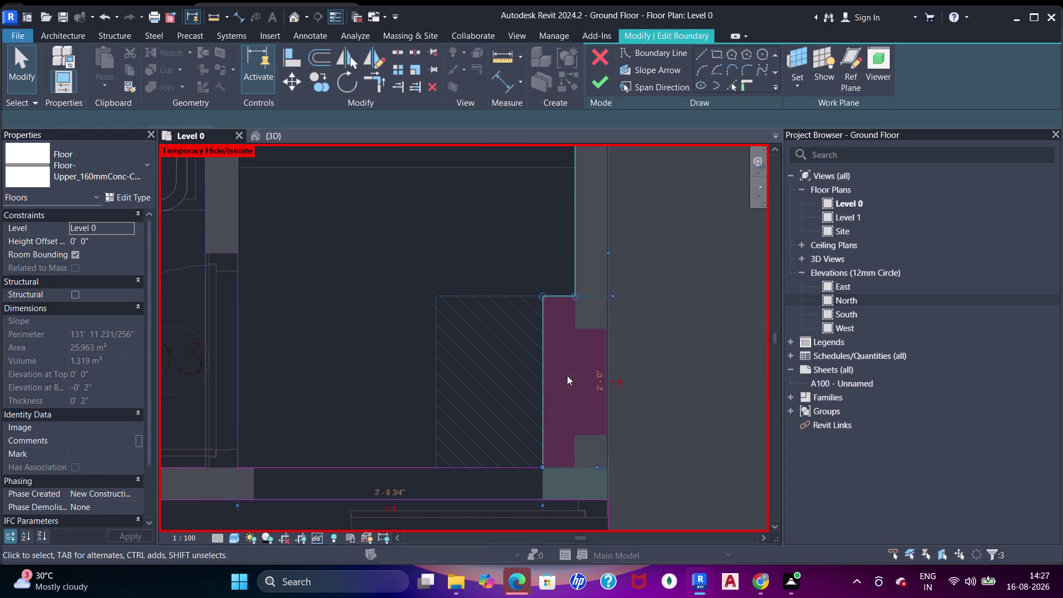
click(730, 86)
click(558, 295)
click(545, 323)
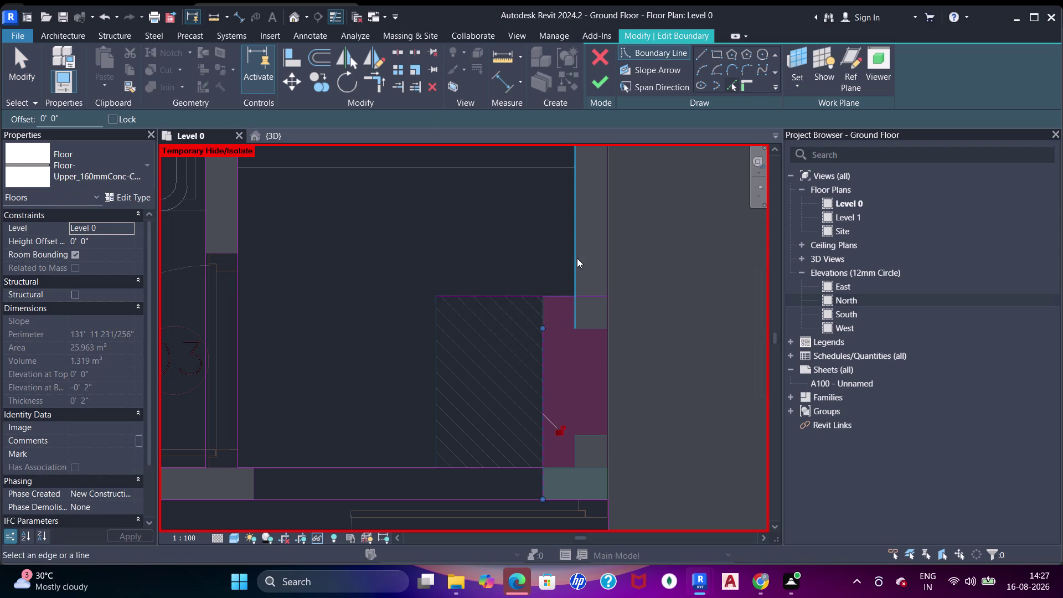
click(577, 254)
key(Escape)
key(Escape)
key(Escape)
Trim the short and upper vertical boundary lines beside the hatch into corners with TR.
key(t)
key(r)
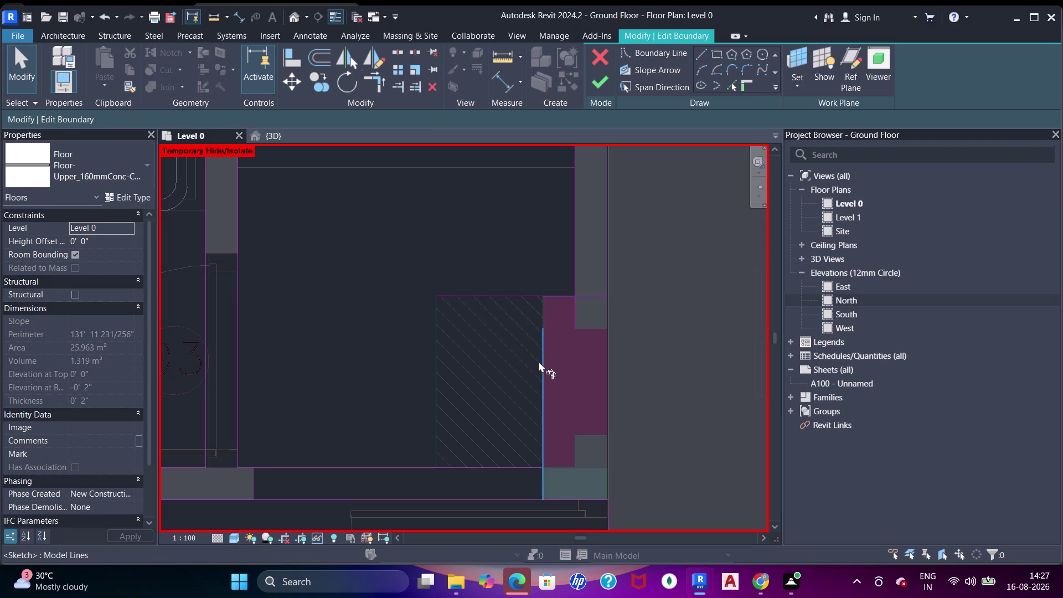
drag(540, 361, 540, 367)
click(503, 462)
click(546, 341)
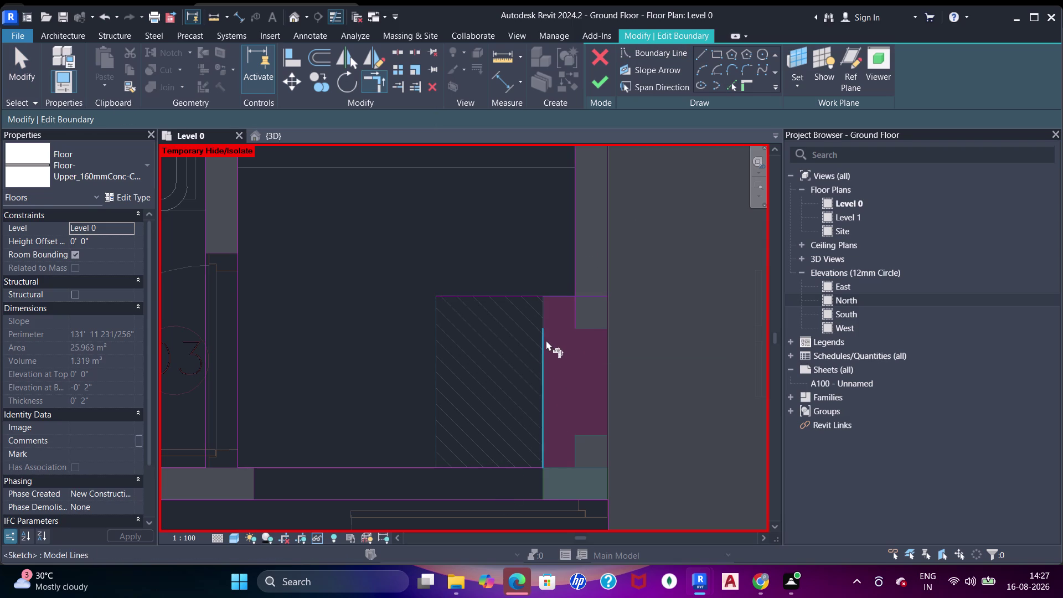
click(548, 299)
click(551, 297)
click(570, 279)
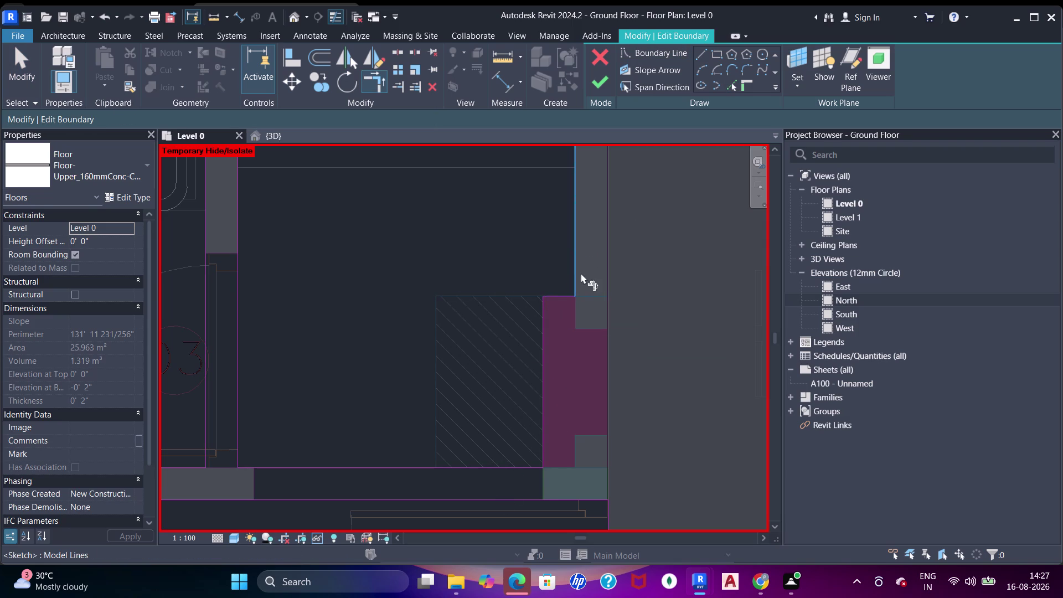
middle_drag(586, 285, 589, 354)
Retry finishing, dismiss the error, and return to the hatched area.
click(592, 85)
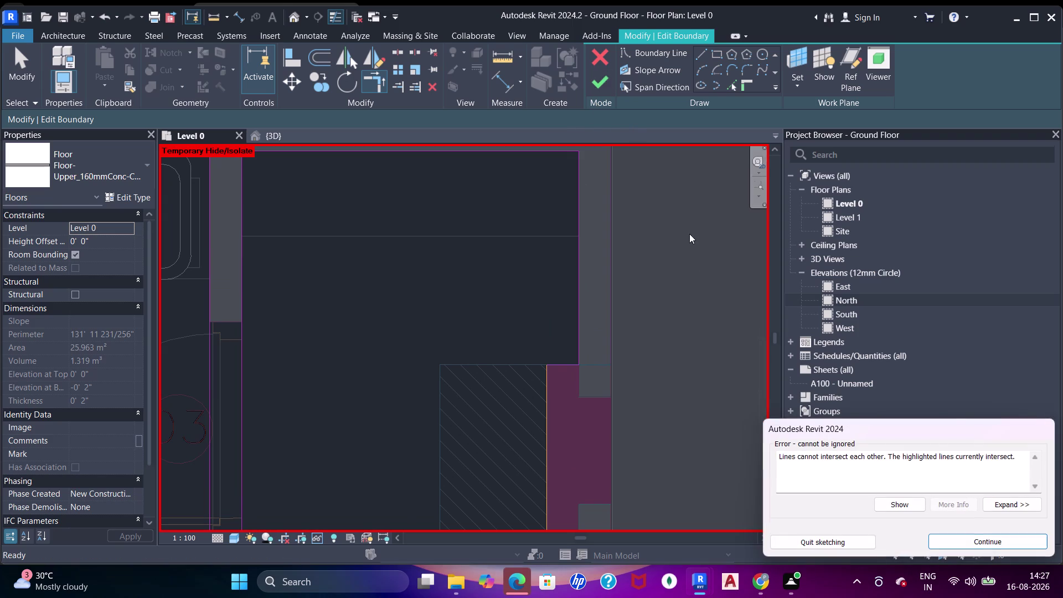
click(995, 544)
scroll(down, 3)
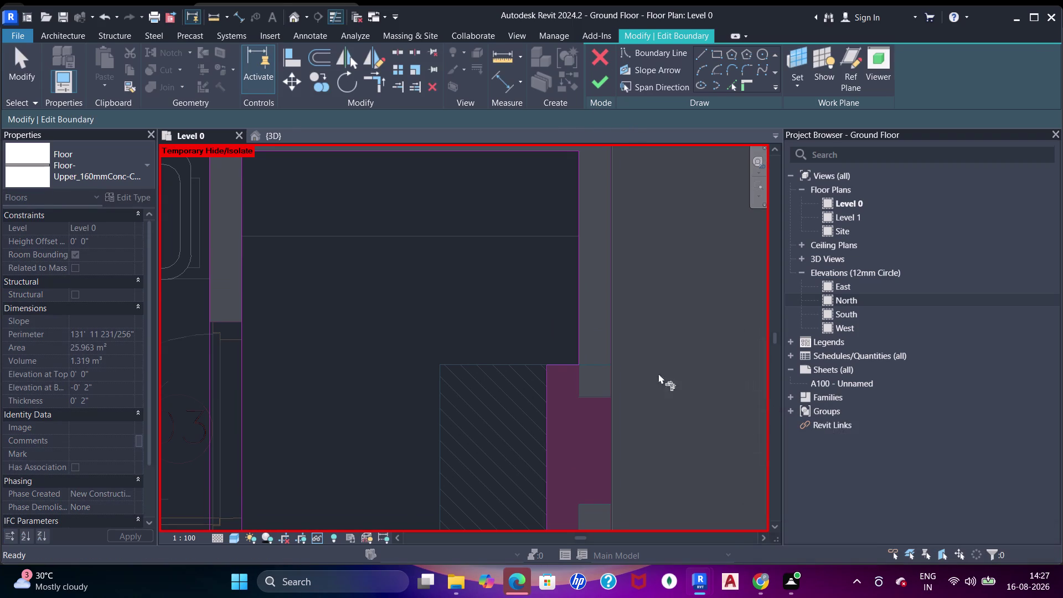
middle_drag(647, 373, 635, 294)
key(Escape)
key(Escape)
Delete a hatch-side line, trim the bottom line, remove a short segment, and retry finishing.
click(547, 356)
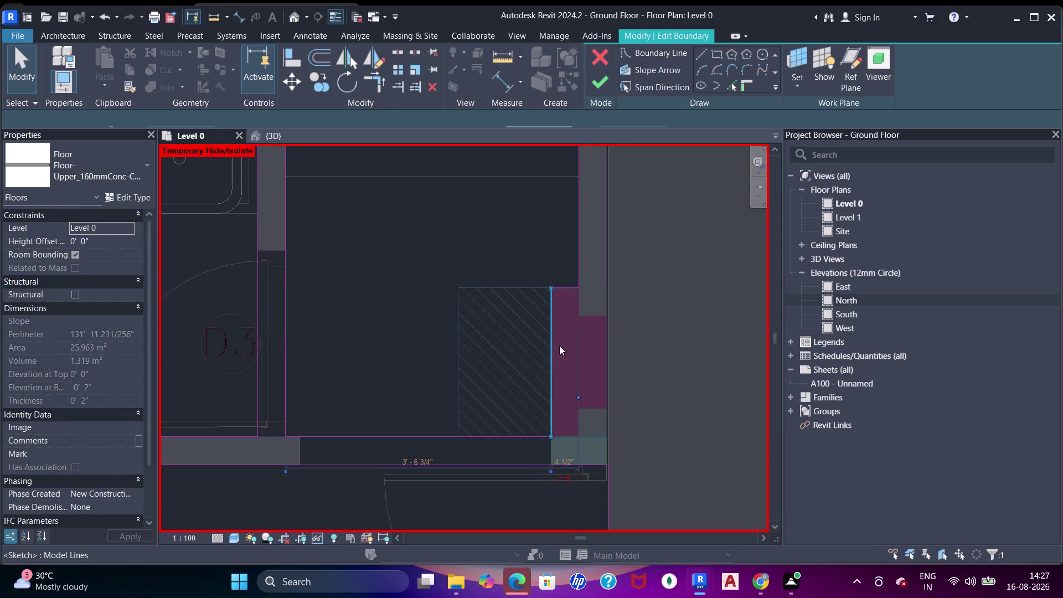
key(Delete)
key(t)
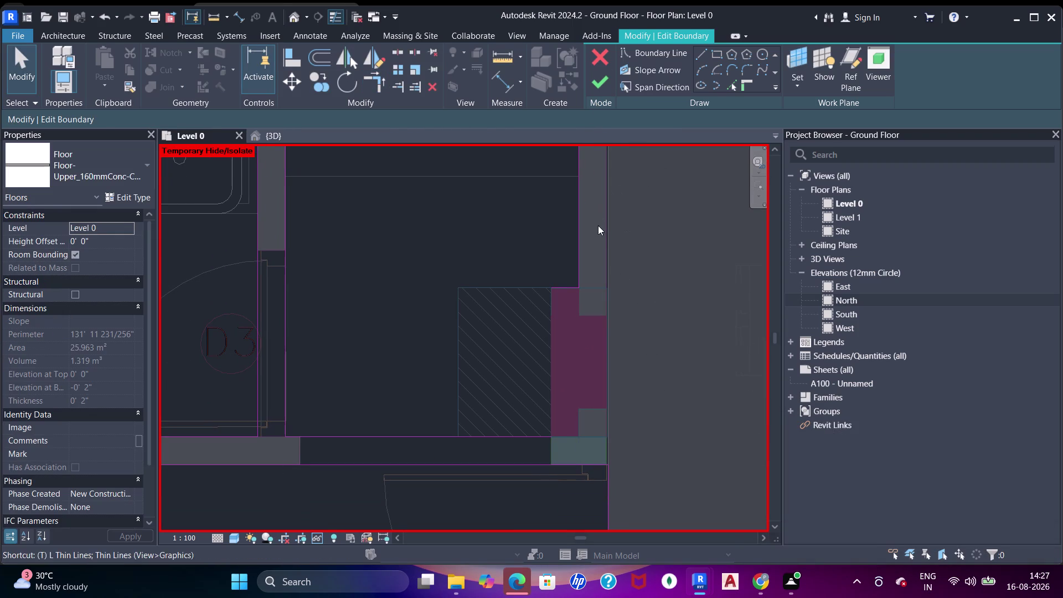
key(r)
click(581, 270)
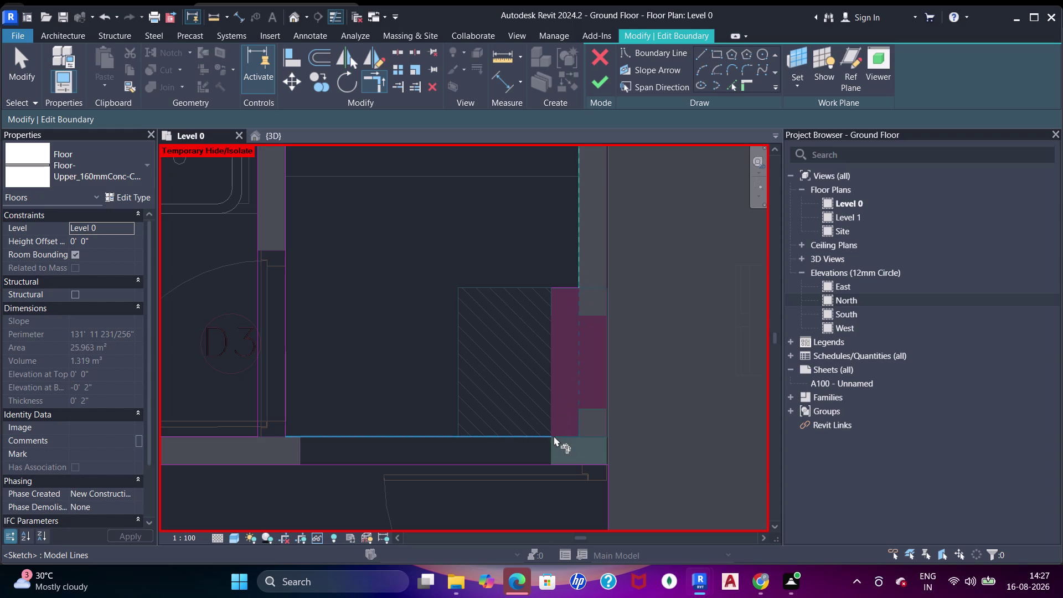
click(553, 436)
key(Escape)
key(Escape)
click(564, 285)
key(Delete)
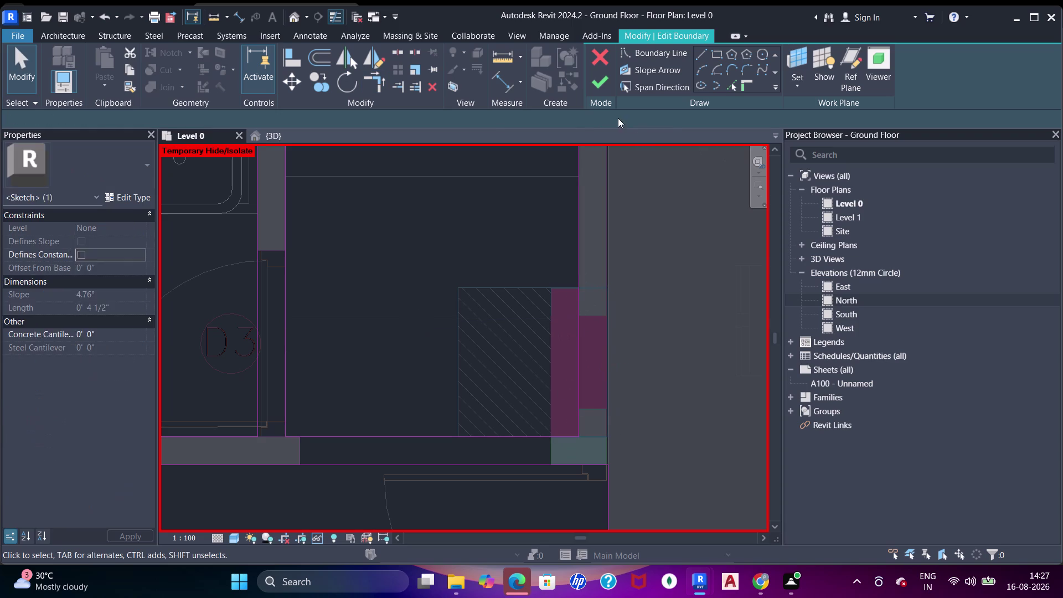
click(608, 78)
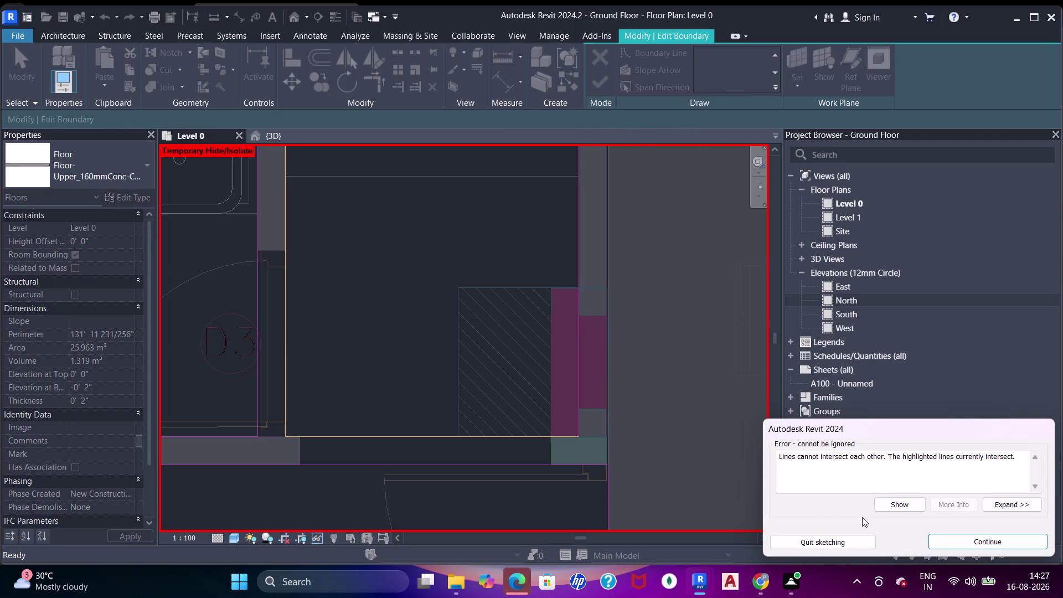
Dismiss the error and delete the left vertical and corner boundary lines.
click(974, 544)
scroll(down, 3)
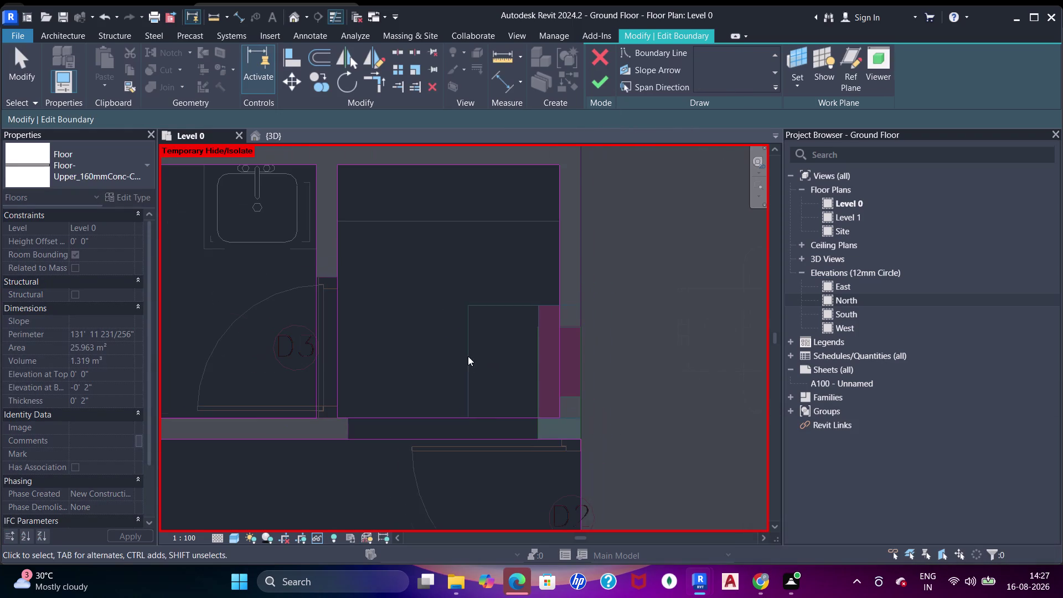
middle_drag(468, 356, 477, 351)
key(Escape)
click(345, 281)
key(Delete)
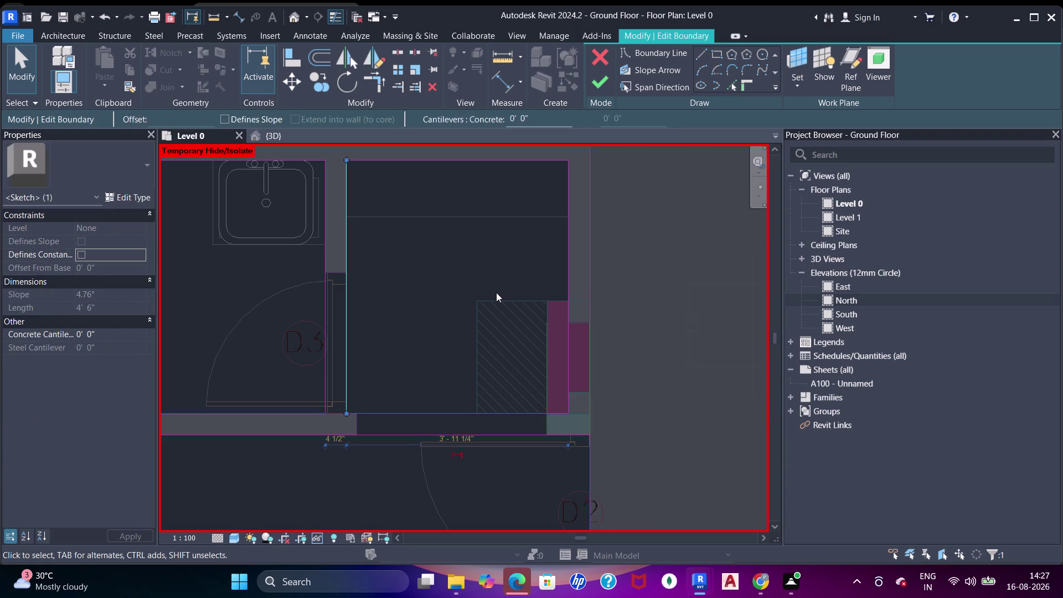
click(442, 409)
key(Delete)
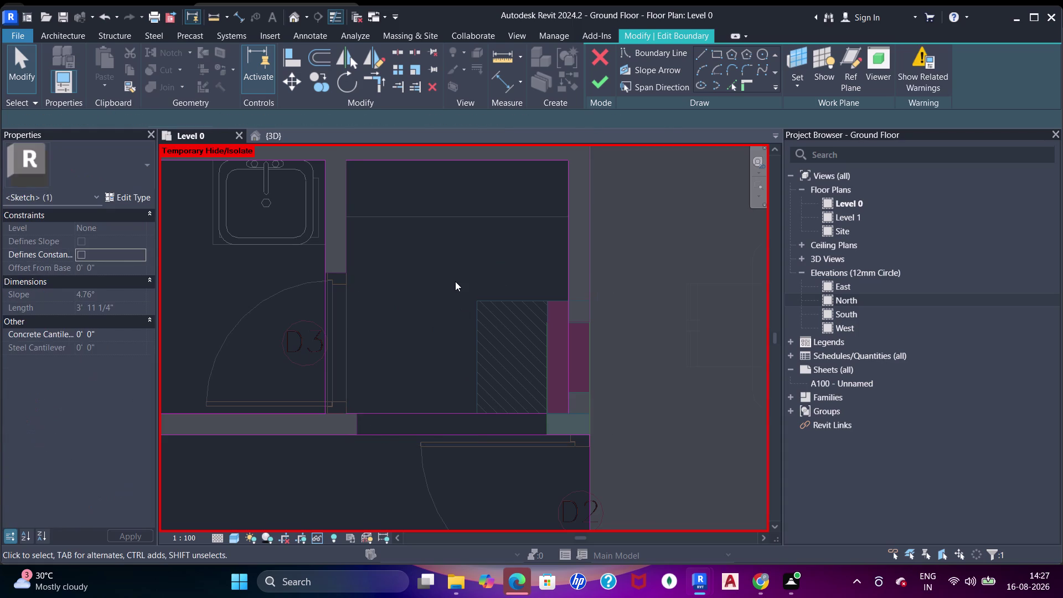
Make a first Trim/Extend to Corner attempt on the boundary lines, then cancel.
key(t)
key(r)
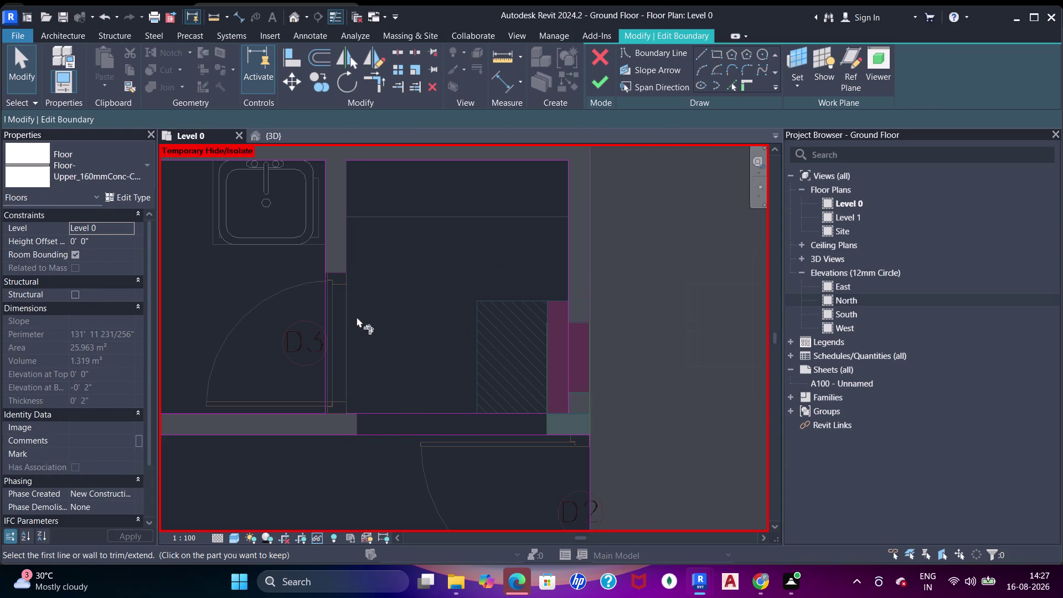
click(533, 412)
click(564, 386)
click(734, 87)
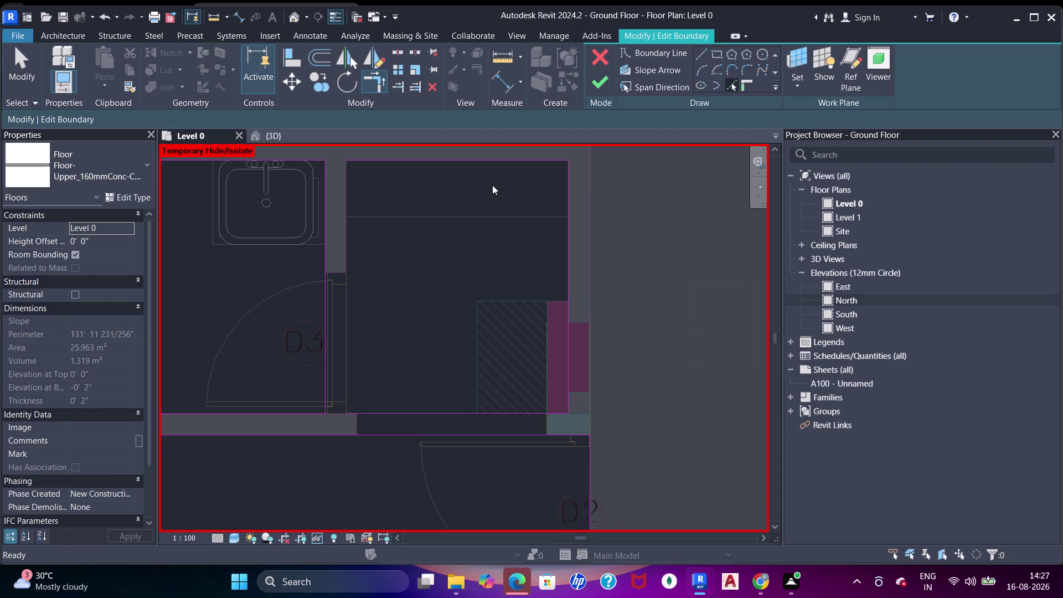
click(350, 229)
key(Escape)
key(Escape)
Trim the left and bottom lines into a corner and finish the 37.817 m² floor.
text(tr)
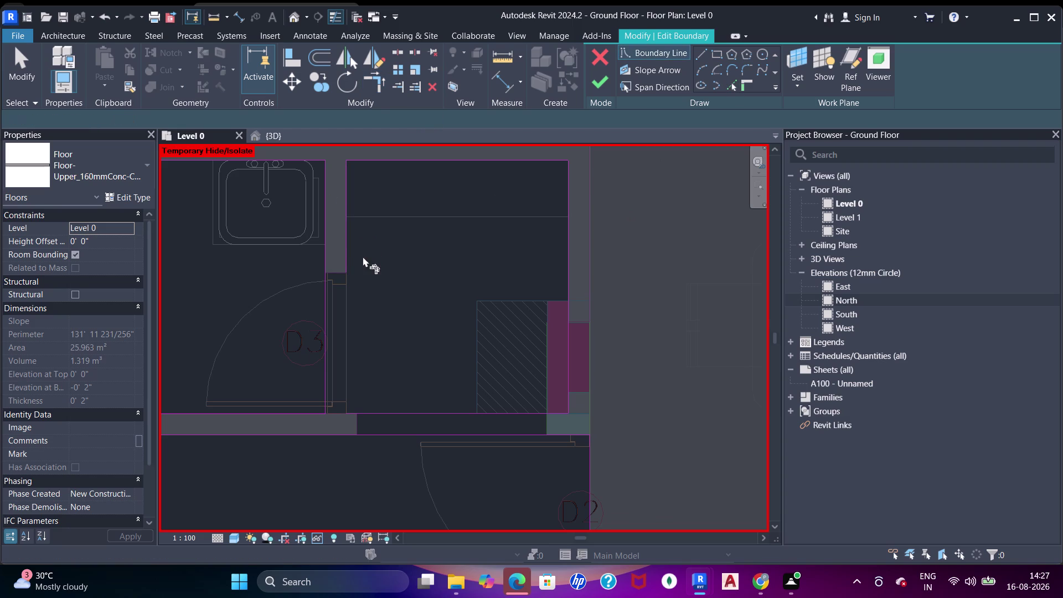
click(352, 243)
click(394, 410)
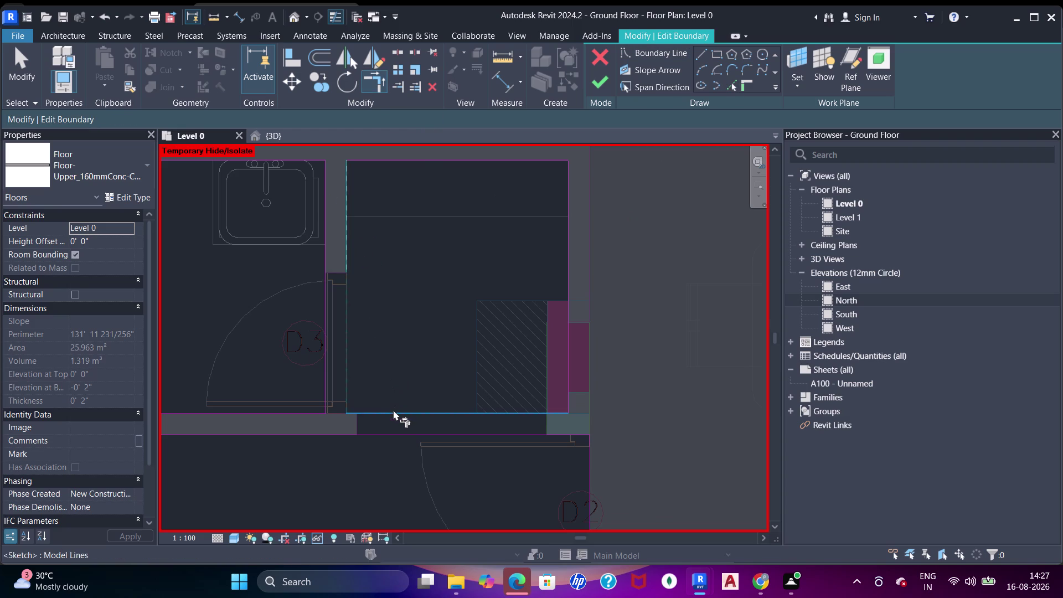
click(603, 85)
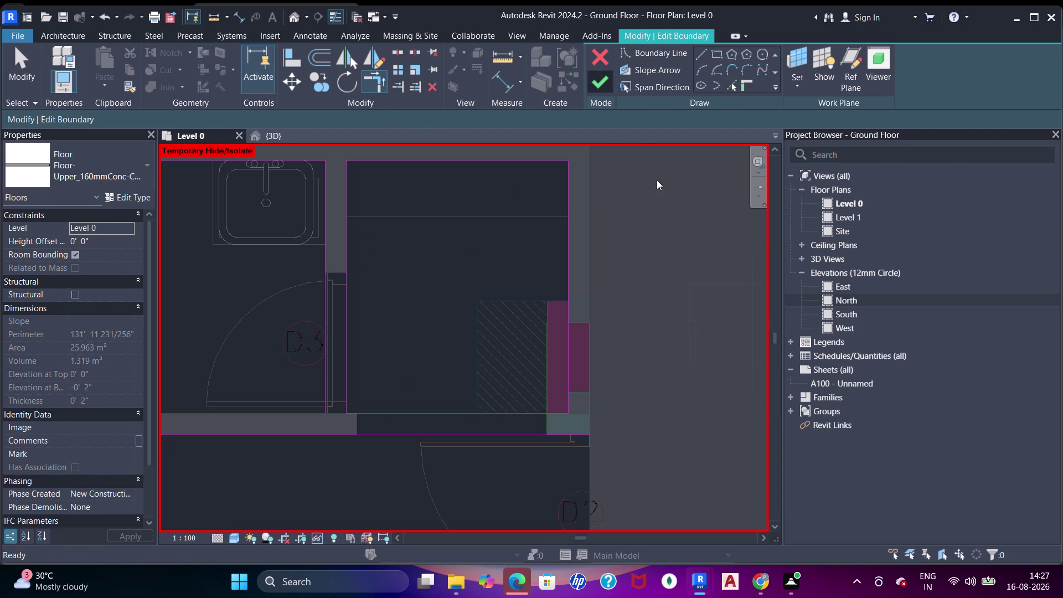
scroll(down, 3)
key(Escape)
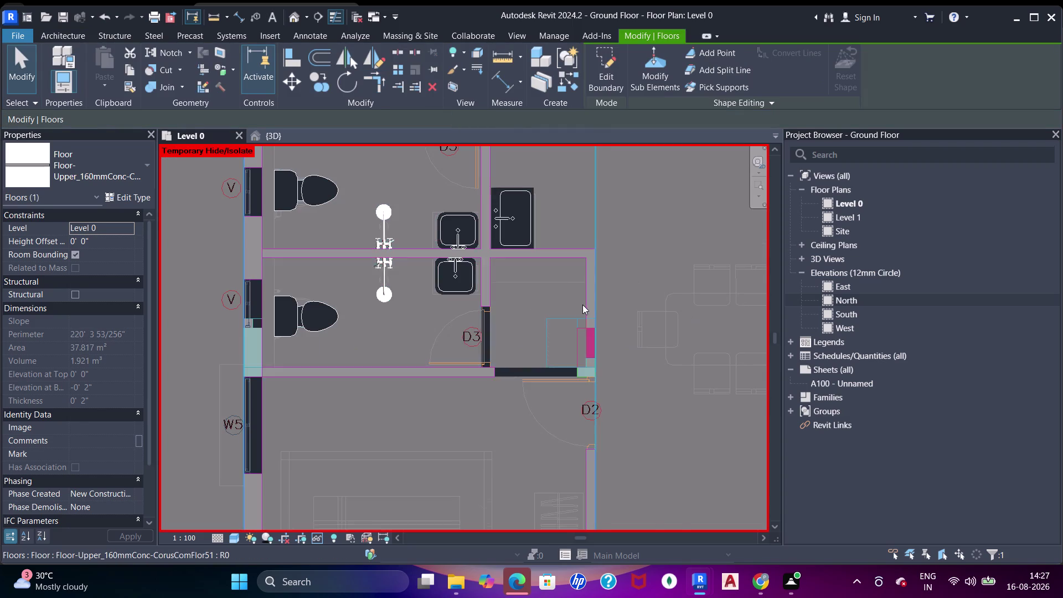
scroll(down, 3)
middle_drag(613, 285, 590, 273)
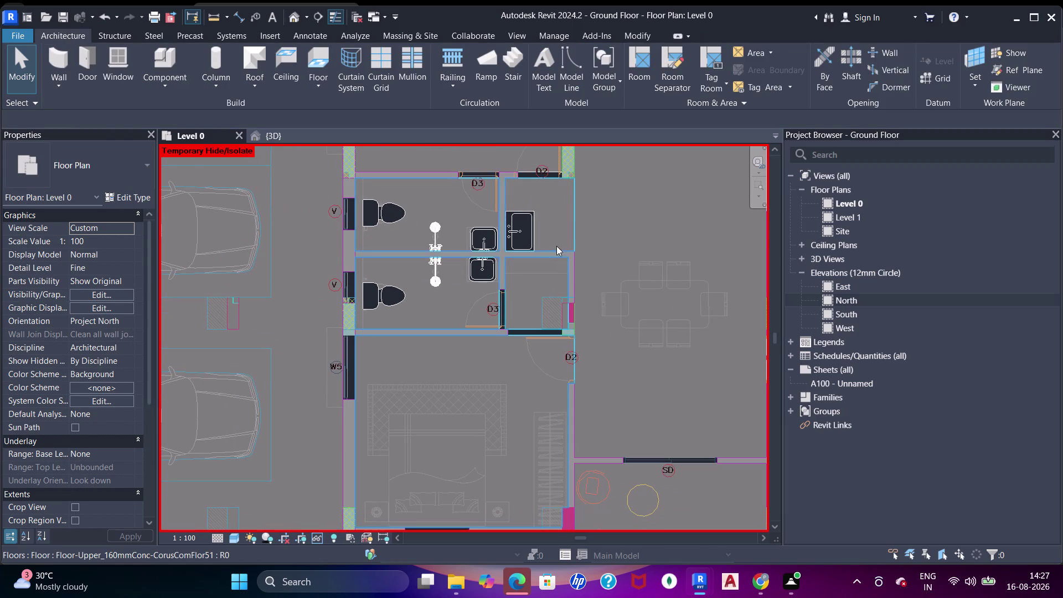
middle_drag(558, 222, 547, 335)
scroll(down, 3)
middle_drag(423, 276, 409, 189)
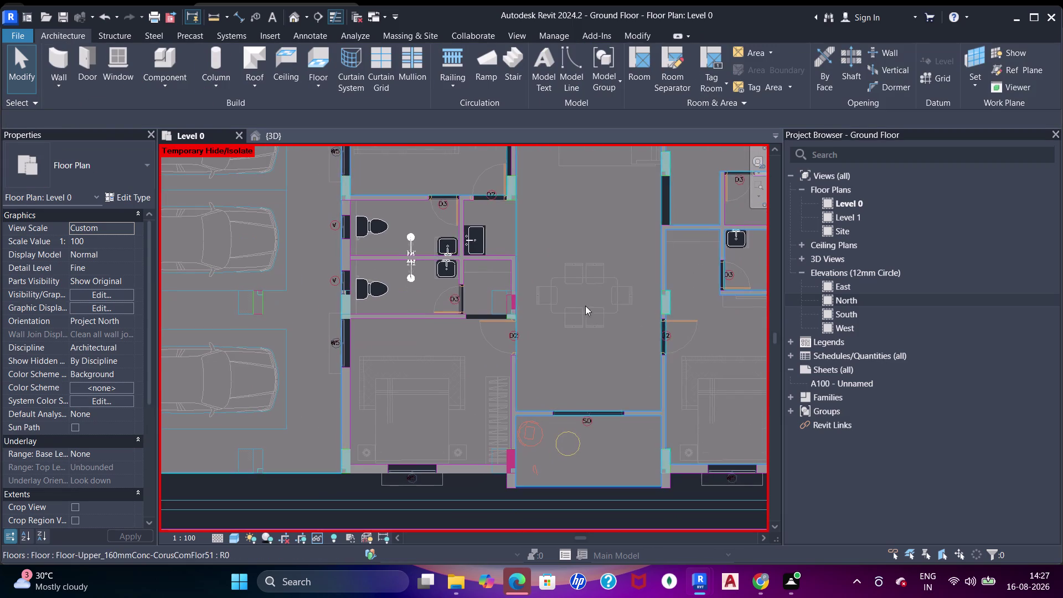
middle_drag(541, 307, 448, 288)
scroll(down, 3)
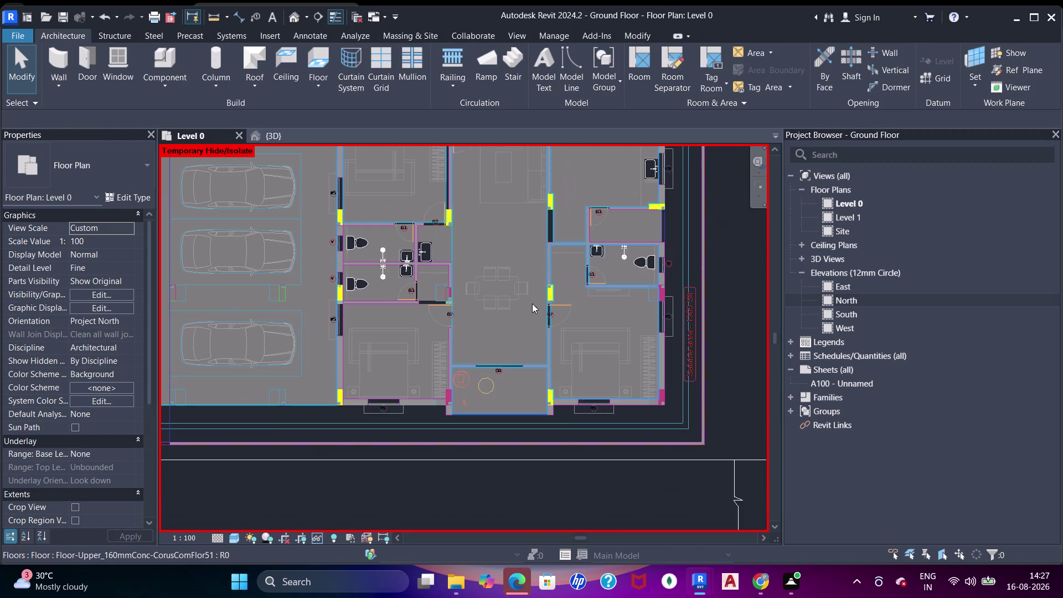
middle_drag(508, 262, 666, 396)
middle_drag(472, 276, 518, 309)
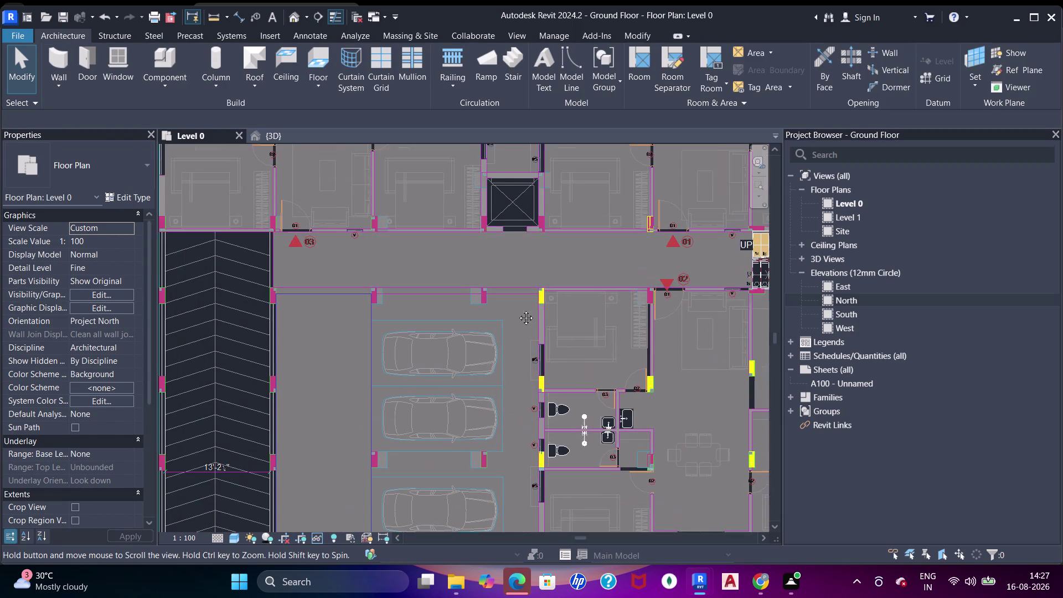
middle_drag(434, 304, 559, 384)
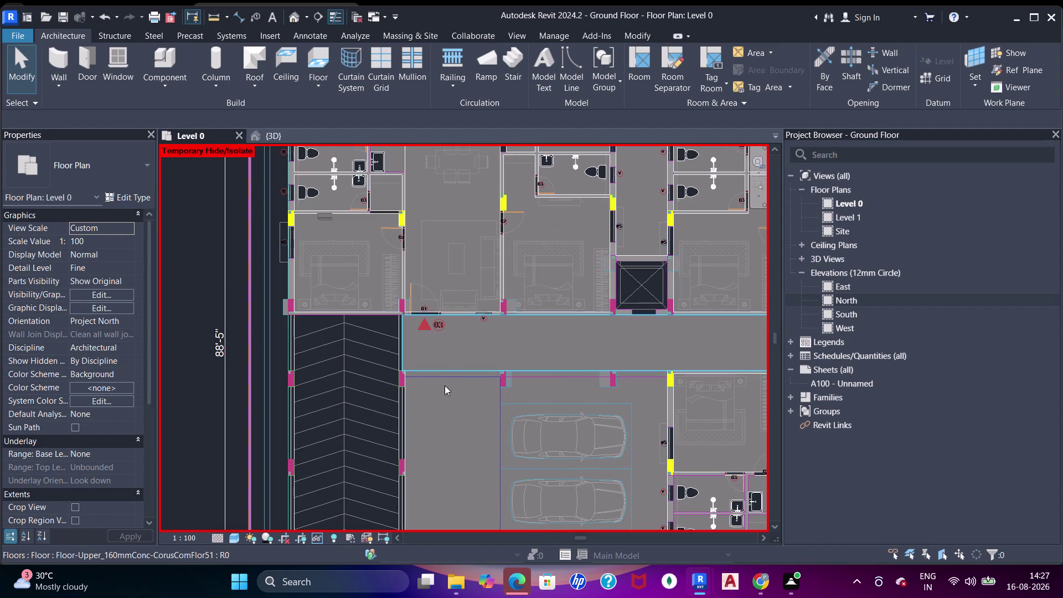
middle_drag(607, 216, 536, 369)
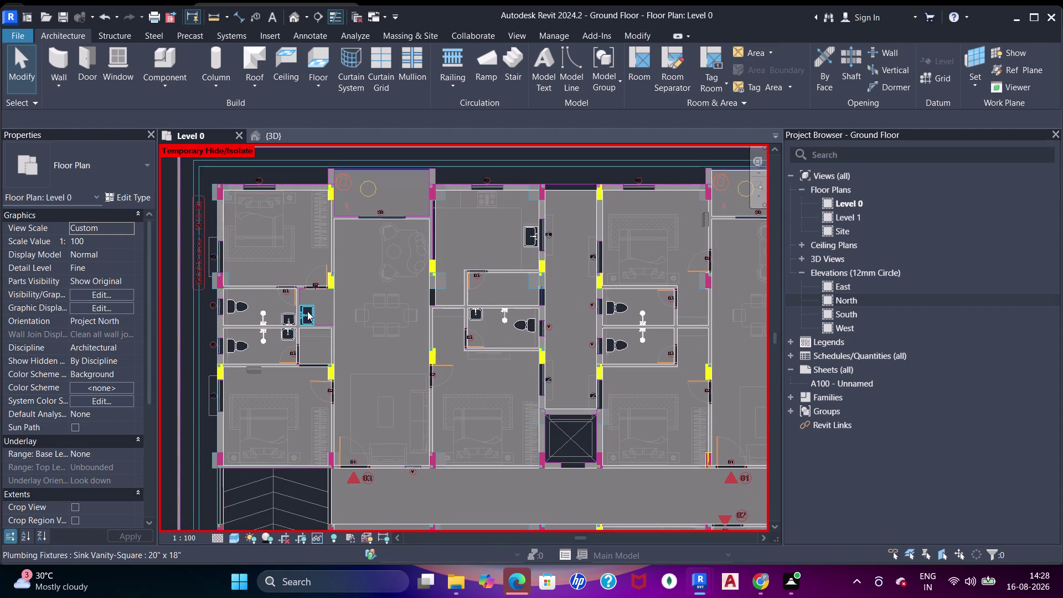
middle_drag(581, 368, 544, 350)
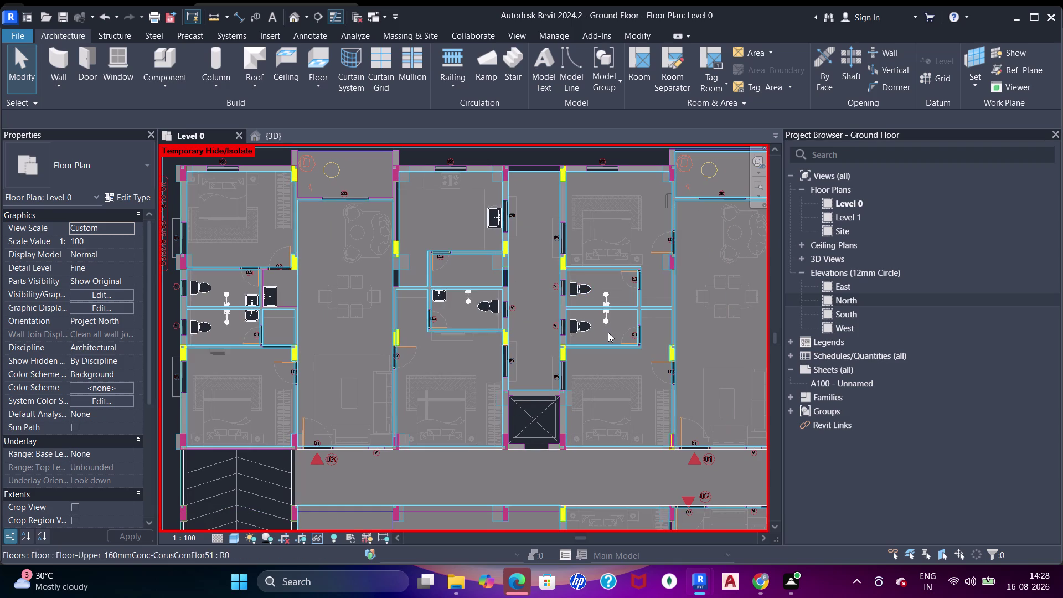
middle_drag(608, 333, 492, 265)
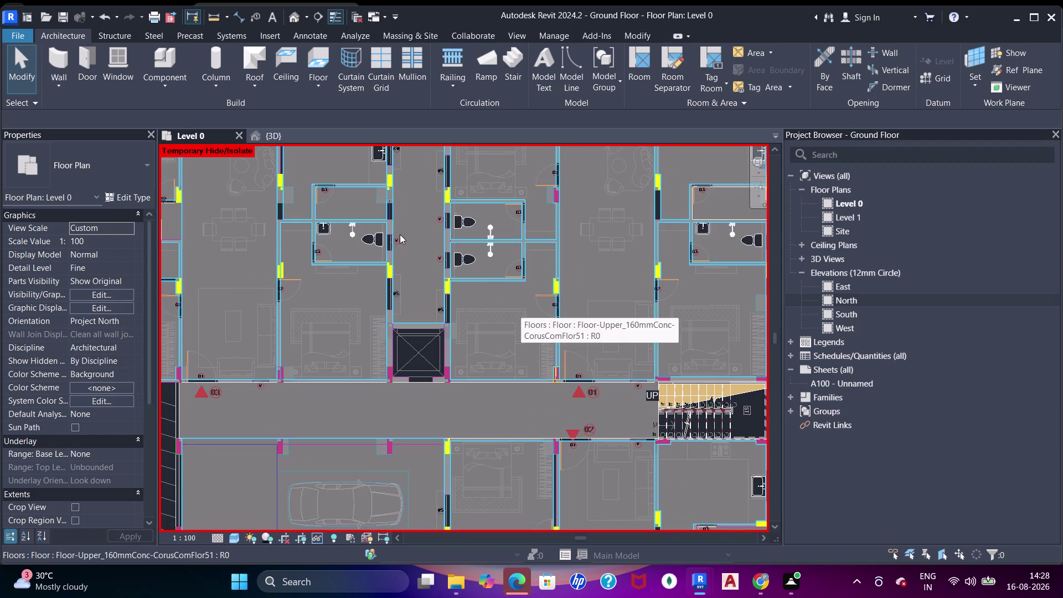
middle_drag(400, 235, 459, 359)
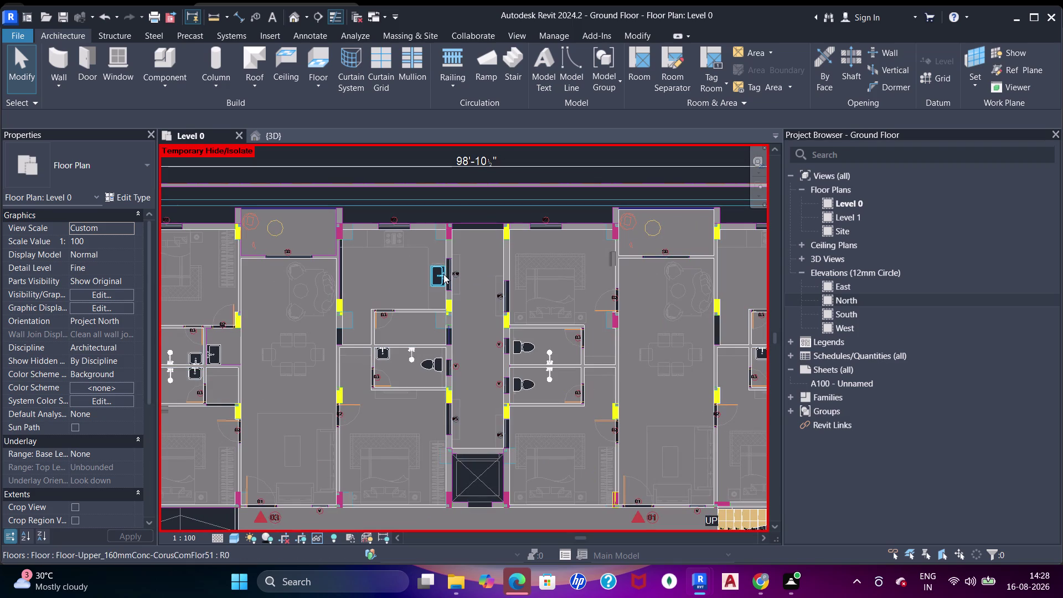
click(454, 278)
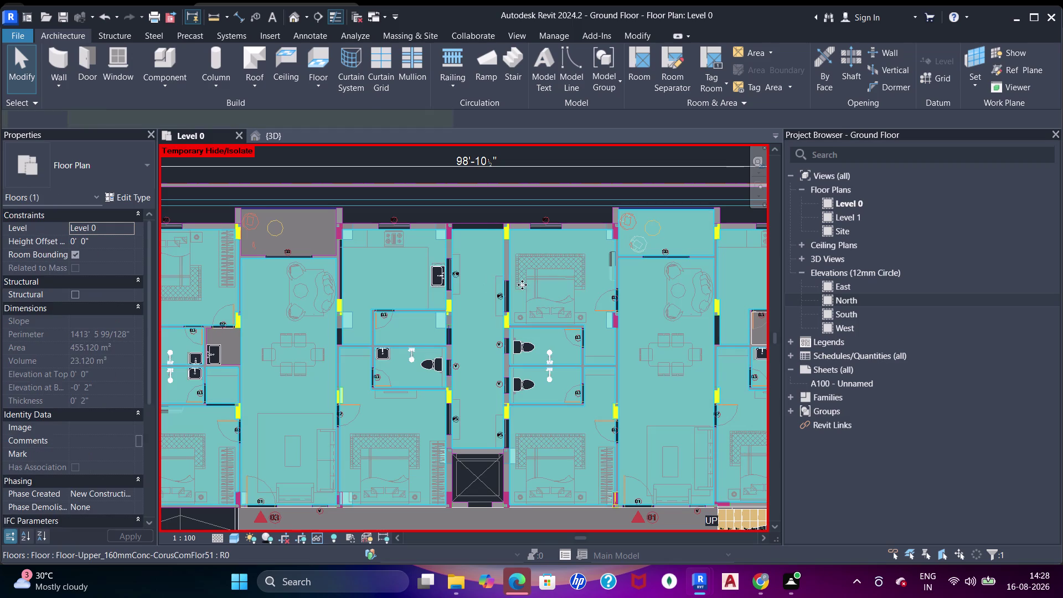
key(Escape)
key(Escape)
key(Escape)
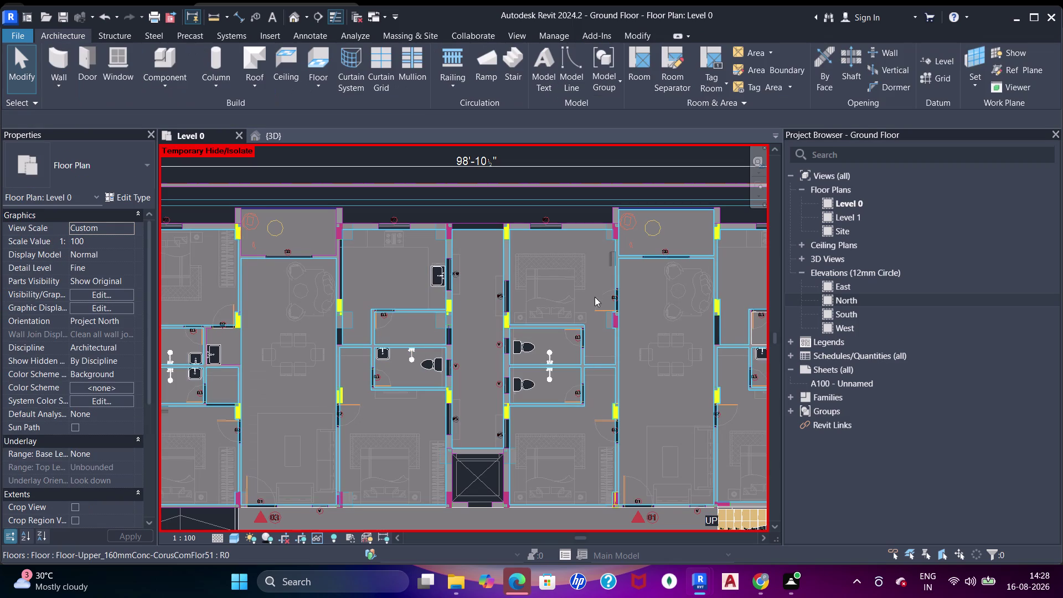
middle_drag(594, 297, 454, 232)
key(Escape)
middle_drag(586, 310, 517, 240)
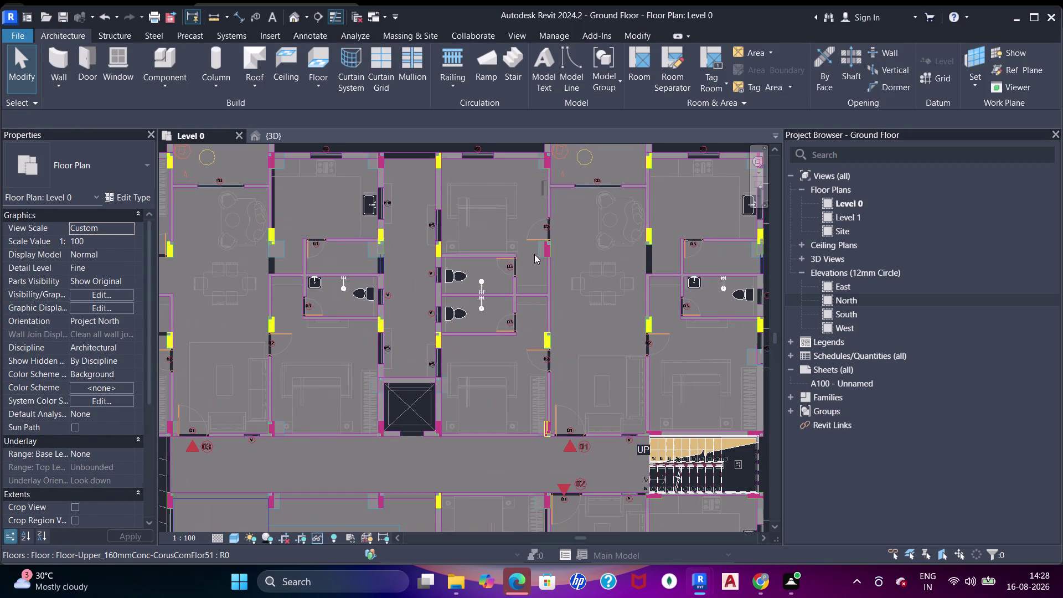
middle_drag(671, 281, 577, 243)
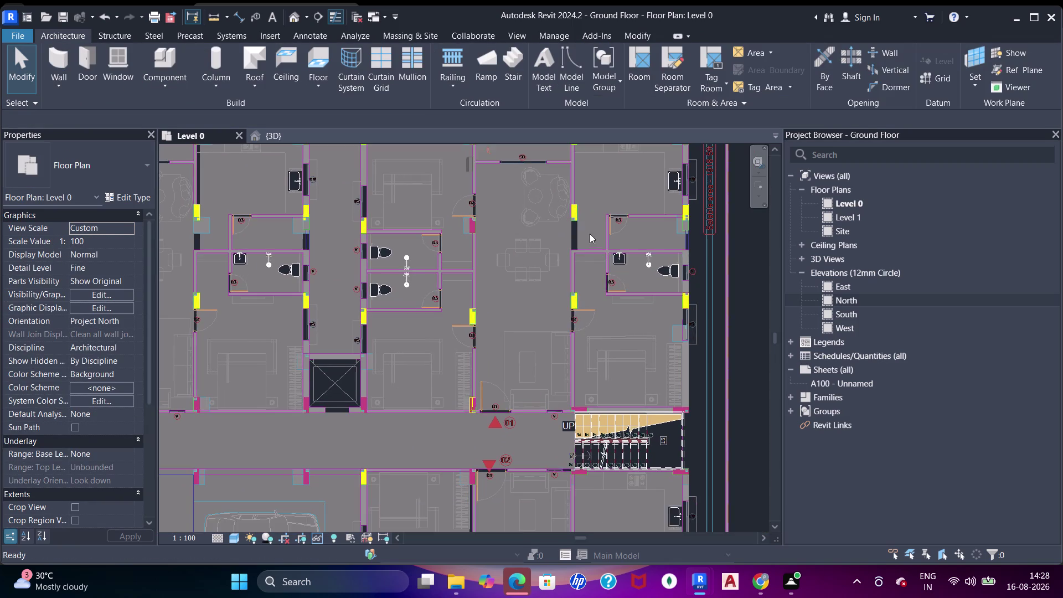
scroll(down, 3)
middle_drag(661, 323, 660, 322)
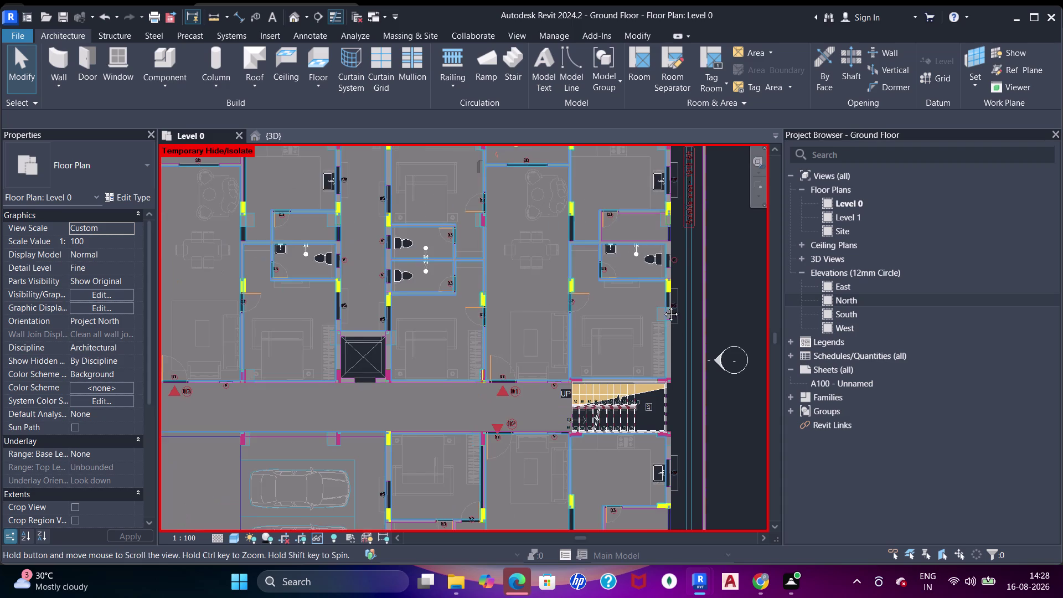
middle_drag(660, 321, 684, 226)
middle_drag(626, 342, 653, 243)
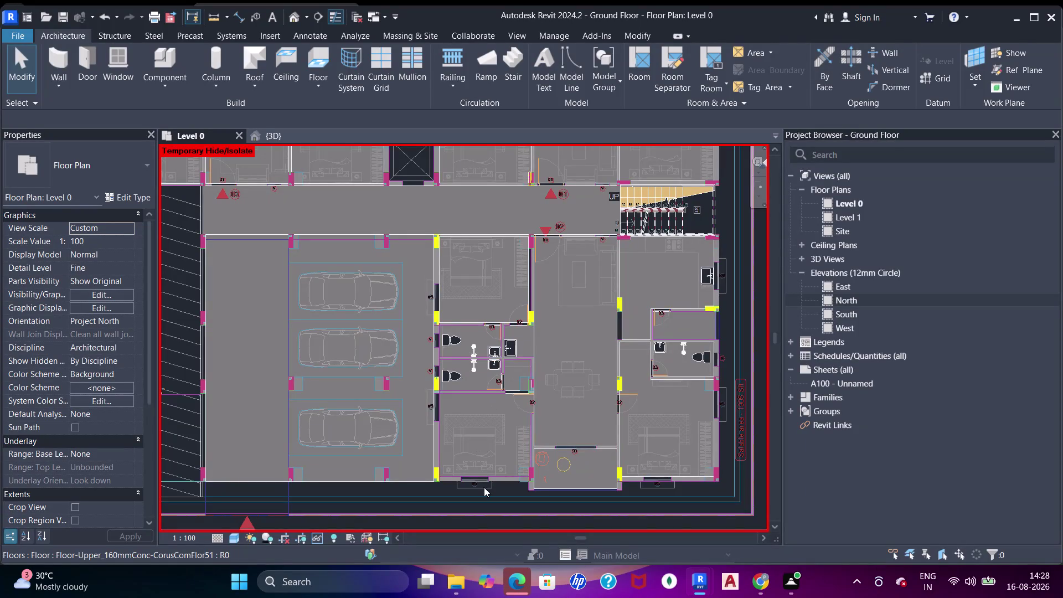
scroll(up, 3)
scroll(down, 3)
middle_drag(343, 300, 463, 296)
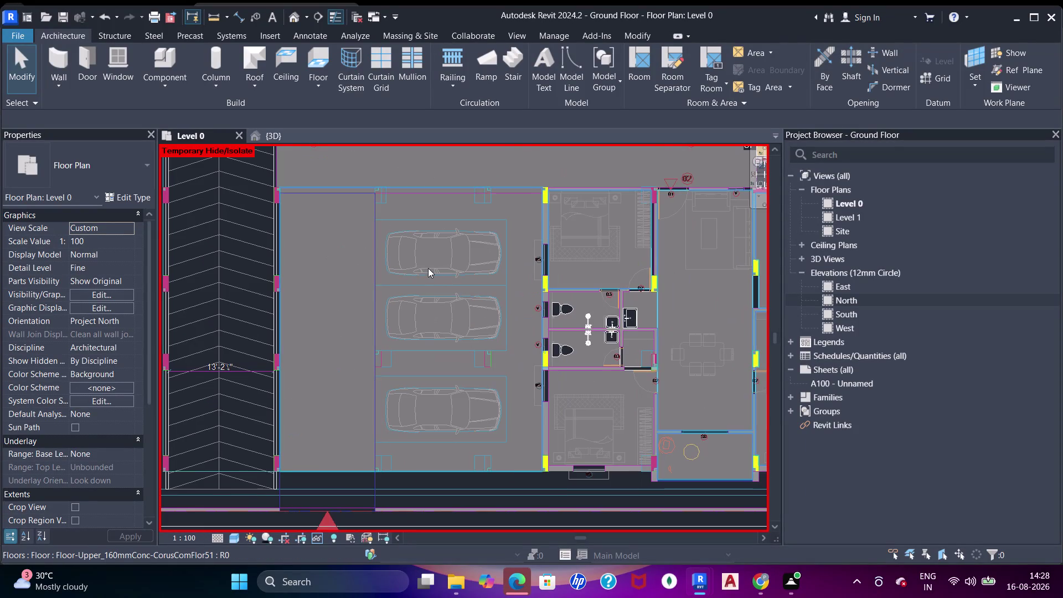
scroll(down, 3)
middle_drag(407, 226, 406, 309)
scroll(down, 3)
middle_drag(355, 284, 393, 364)
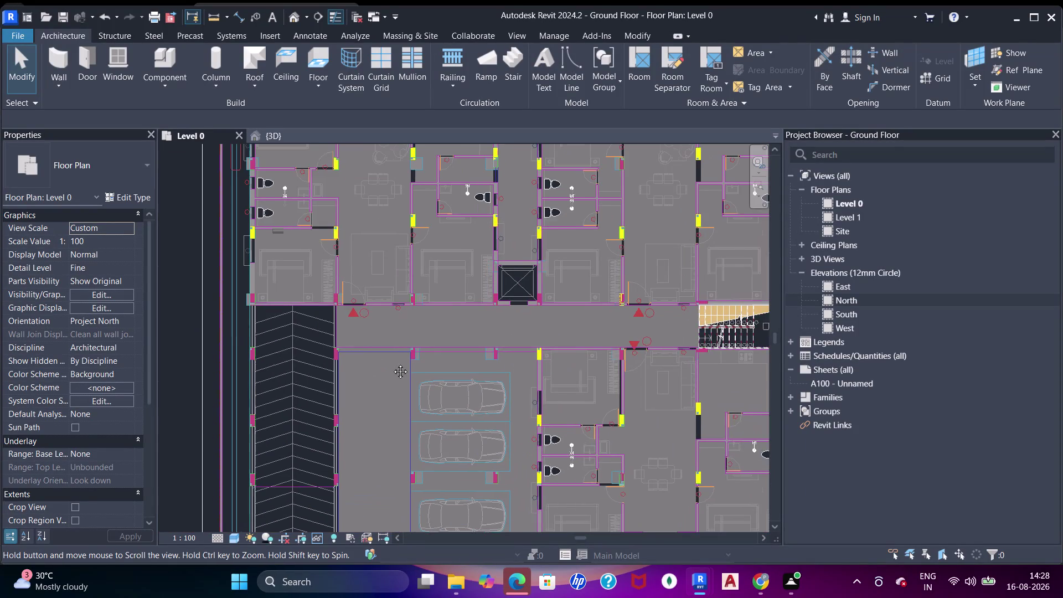
scroll(up, 3)
scroll(down, 3)
middle_drag(316, 230, 325, 299)
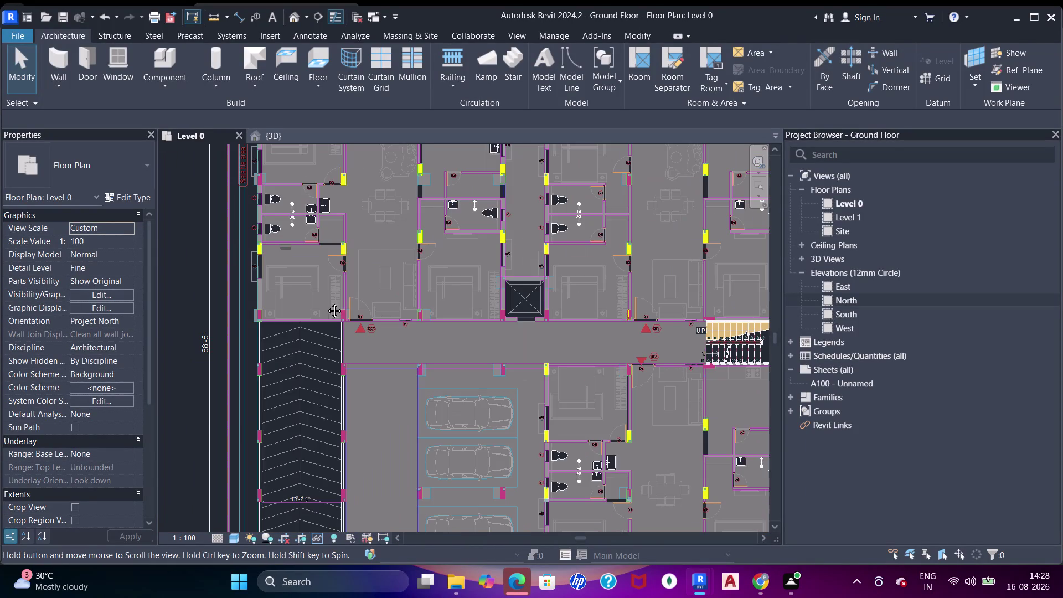
middle_drag(324, 299, 330, 324)
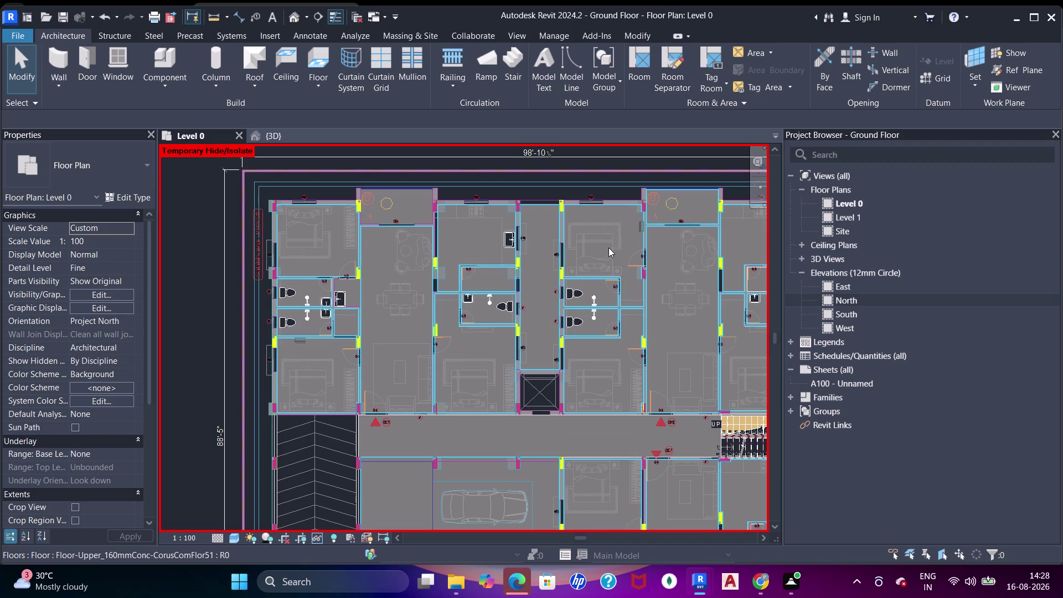
middle_drag(643, 248, 629, 245)
scroll(up, 3)
Hide the Floors category in the Level 0 plan via VG, filtering by 'flo'.
key(v)
key(g)
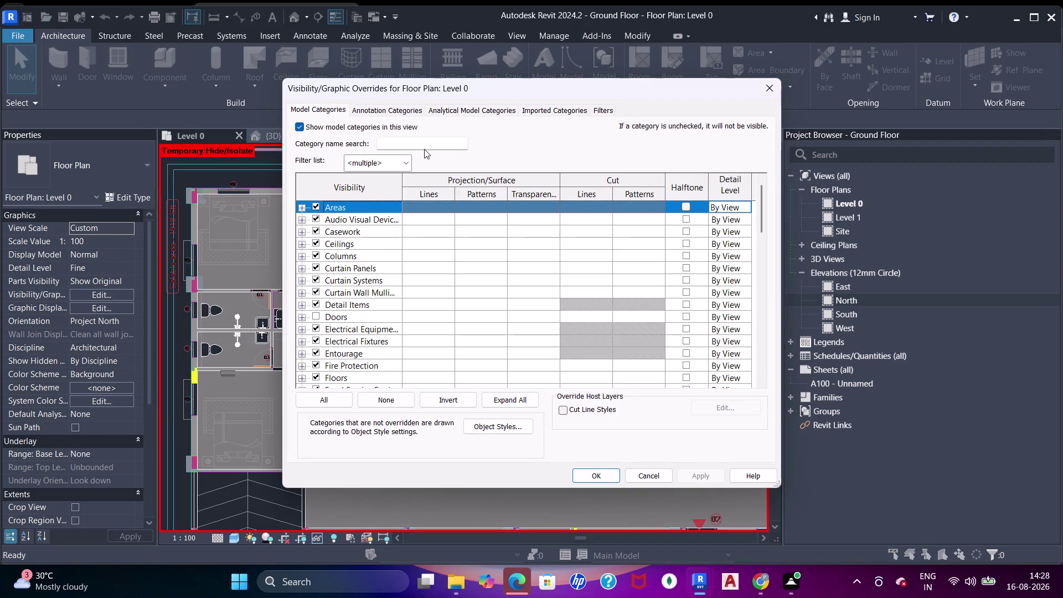
click(424, 147)
key(d)
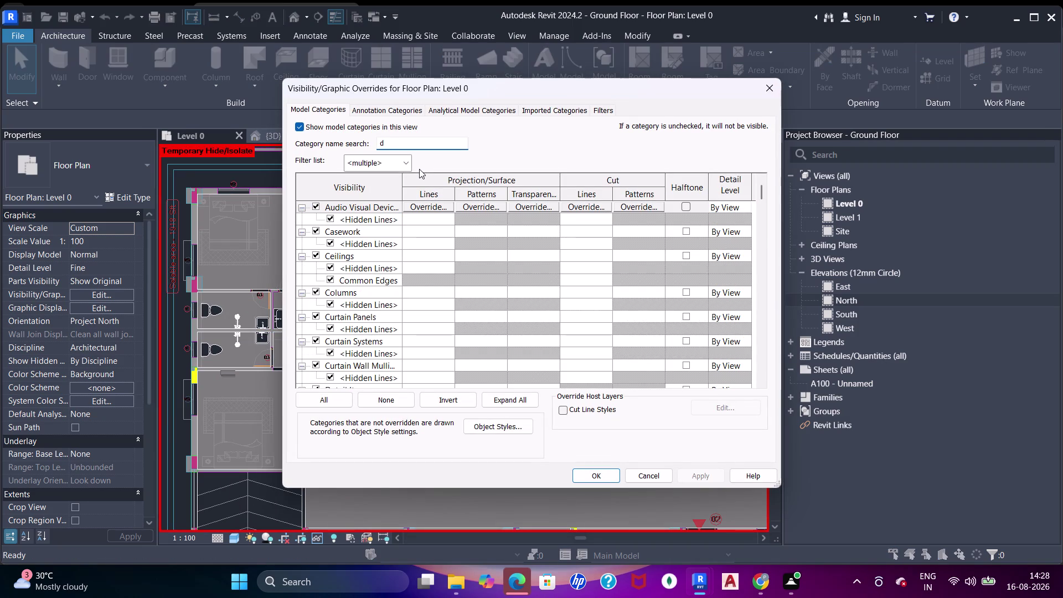
key(BackSpace)
text(fl)
key(o)
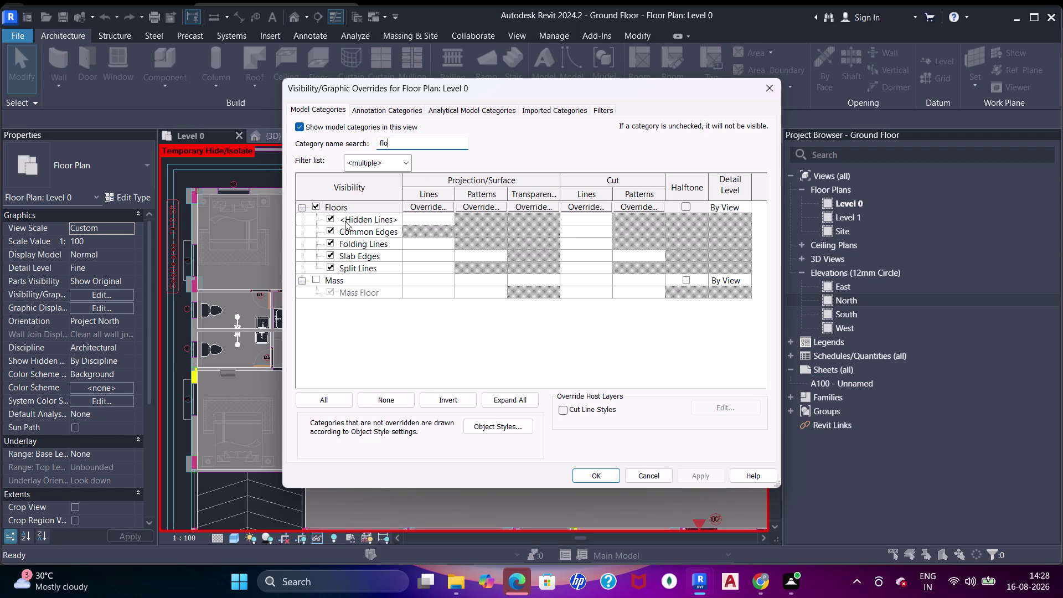
click(319, 203)
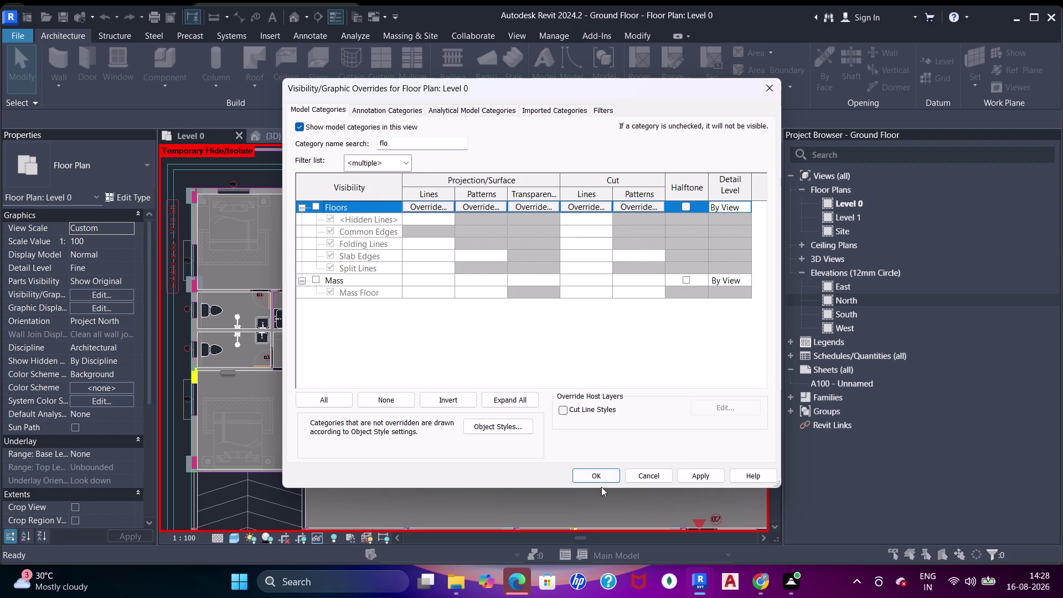
click(590, 478)
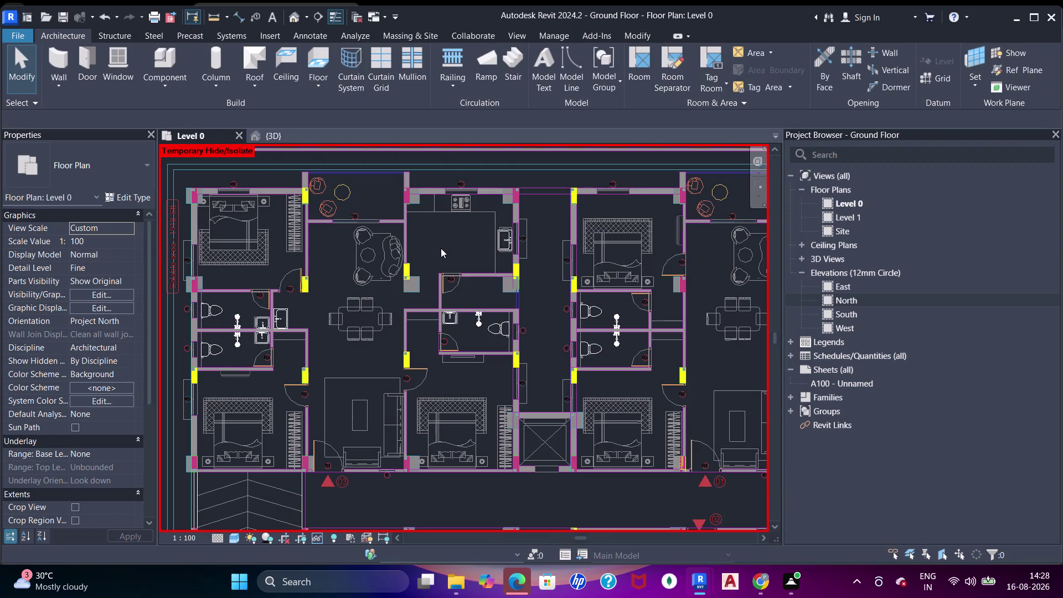
middle_drag(378, 206, 382, 209)
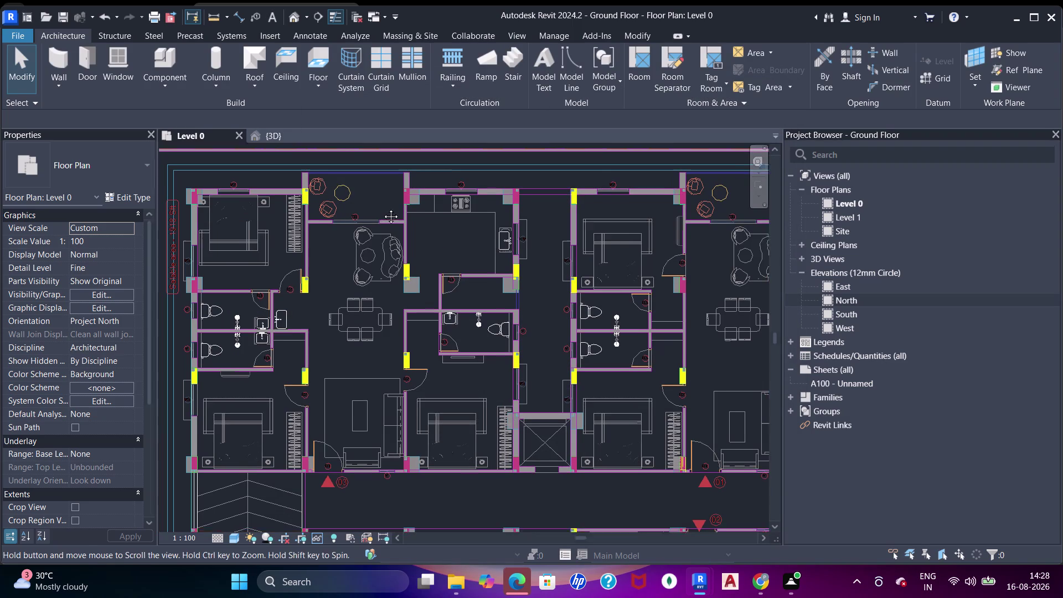
Turn the Walls category back on via VG, filtering by 'wa'.
key(v)
key(g)
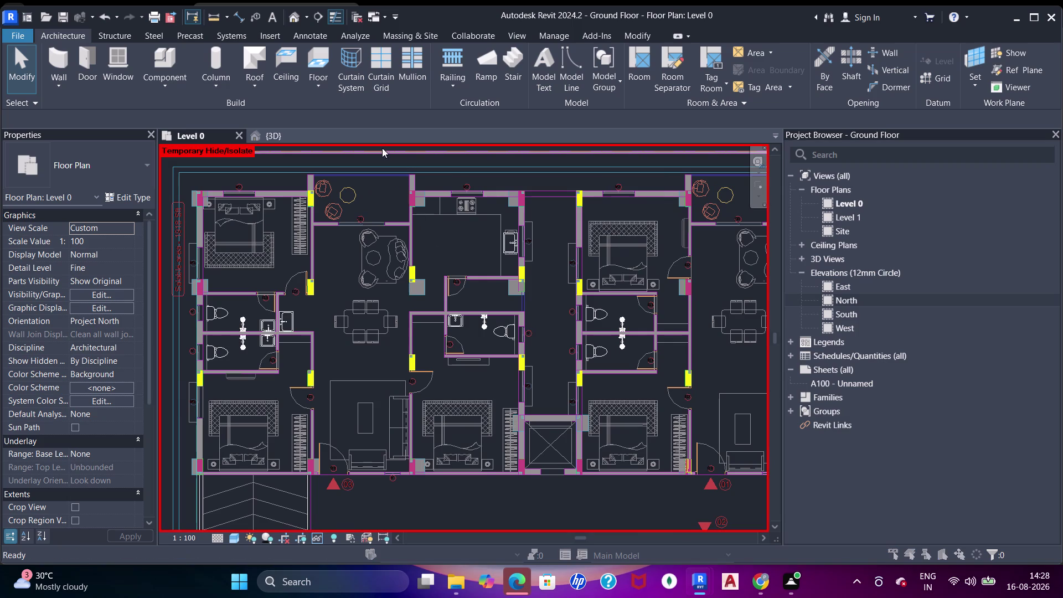
click(394, 149)
key(w)
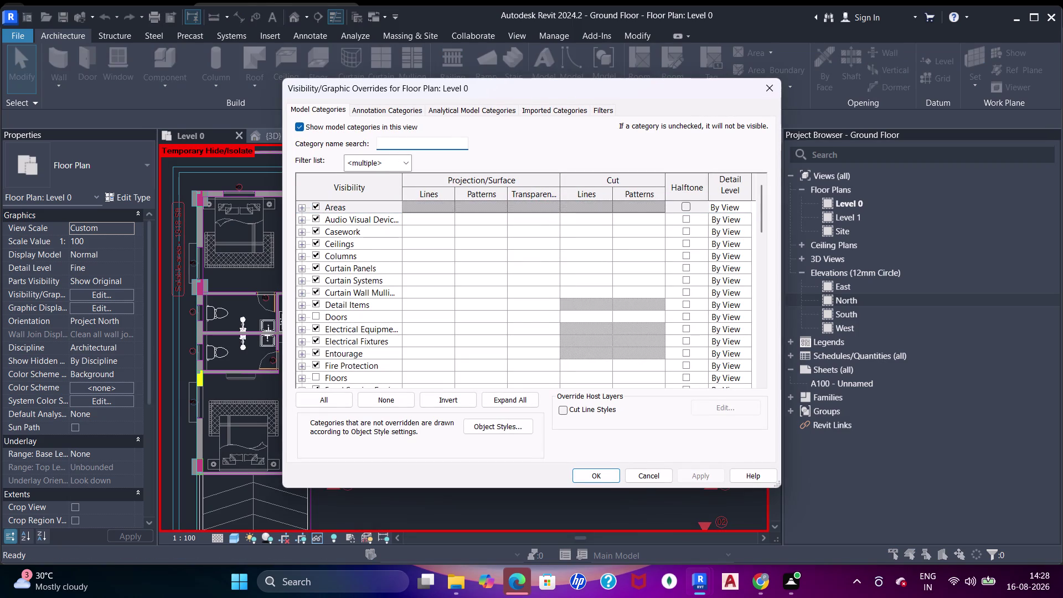
key(a)
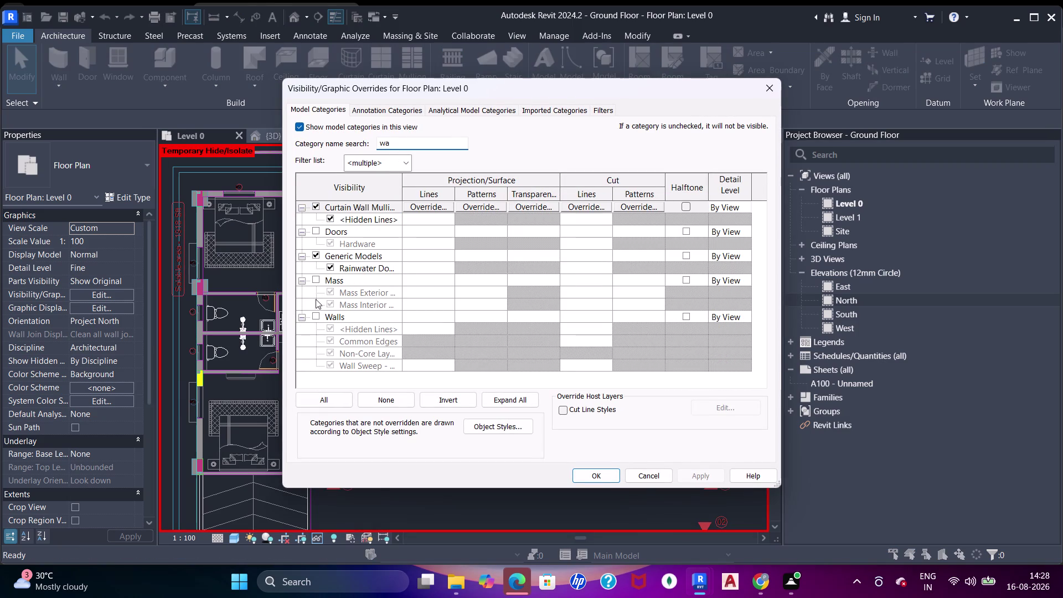
click(318, 314)
click(613, 475)
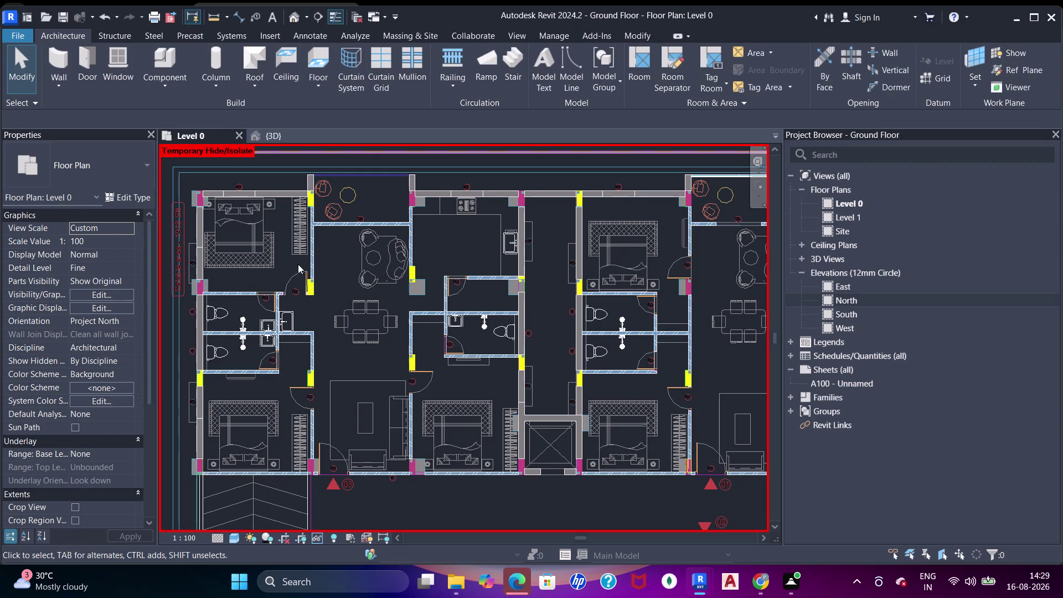
middle_drag(505, 209, 479, 223)
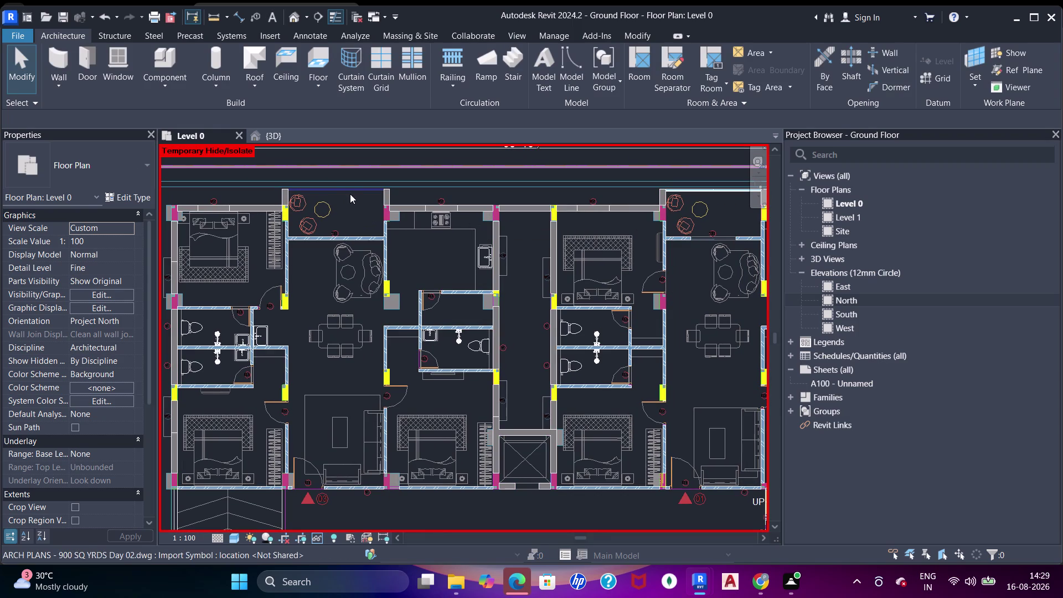
Start a wall at the top-left balcony and pick the Curtain_Wall-Exterior_Glazing type.
scroll(up, 3)
middle_drag(306, 199, 330, 215)
scroll(up, 3)
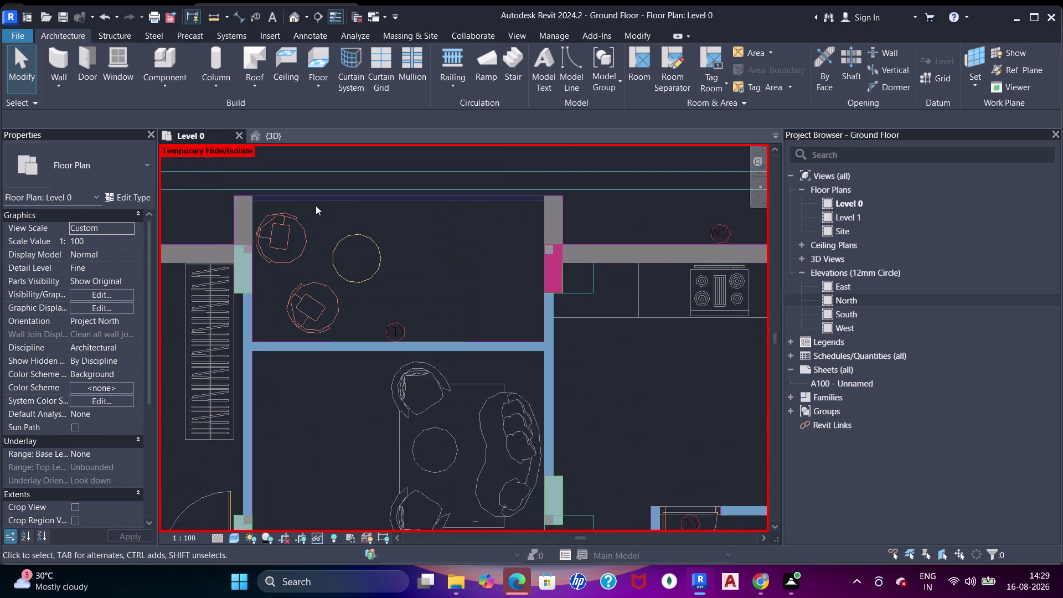
middle_drag(320, 206, 352, 218)
key(w)
key(a)
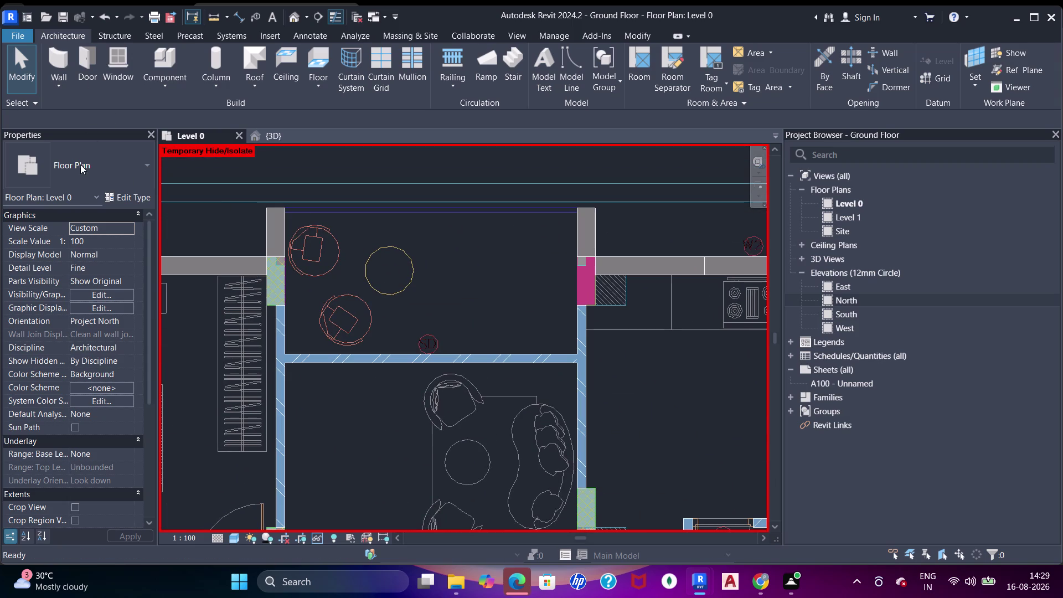
click(87, 166)
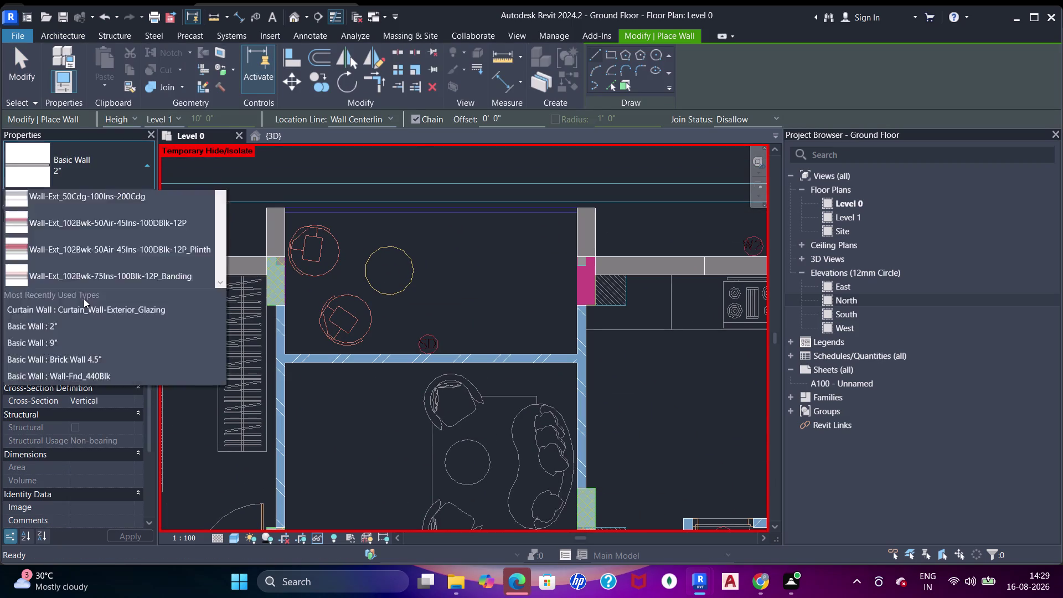
scroll(down, 3)
scroll(down, 3)
click(97, 301)
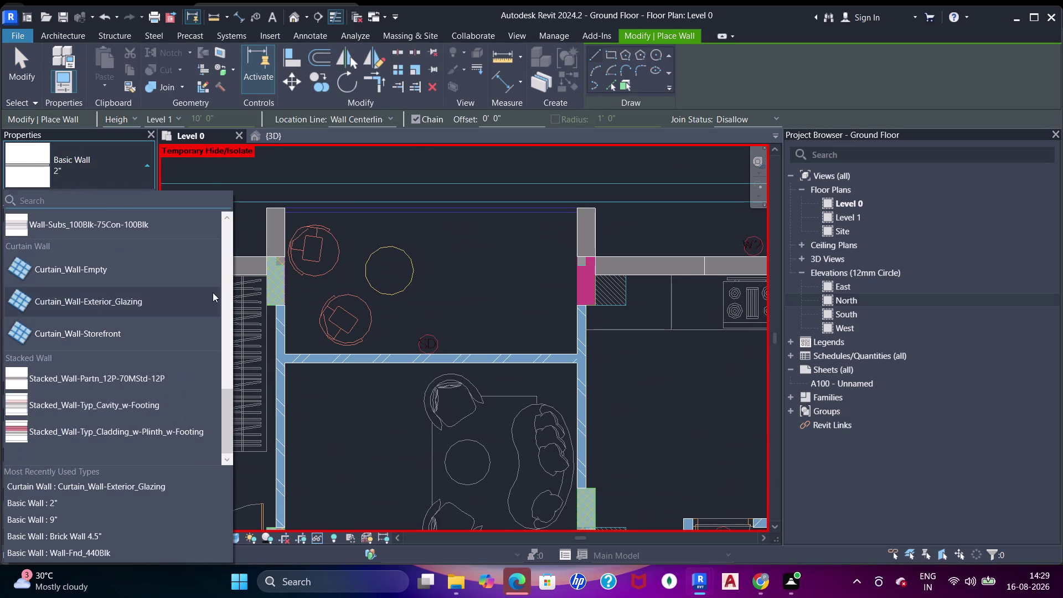
Draw the glazing curtain wall from the left corner to the right corner of the room's top edge.
scroll(up, 3)
middle_drag(344, 231, 380, 255)
scroll(up, 3)
middle_drag(327, 250, 406, 274)
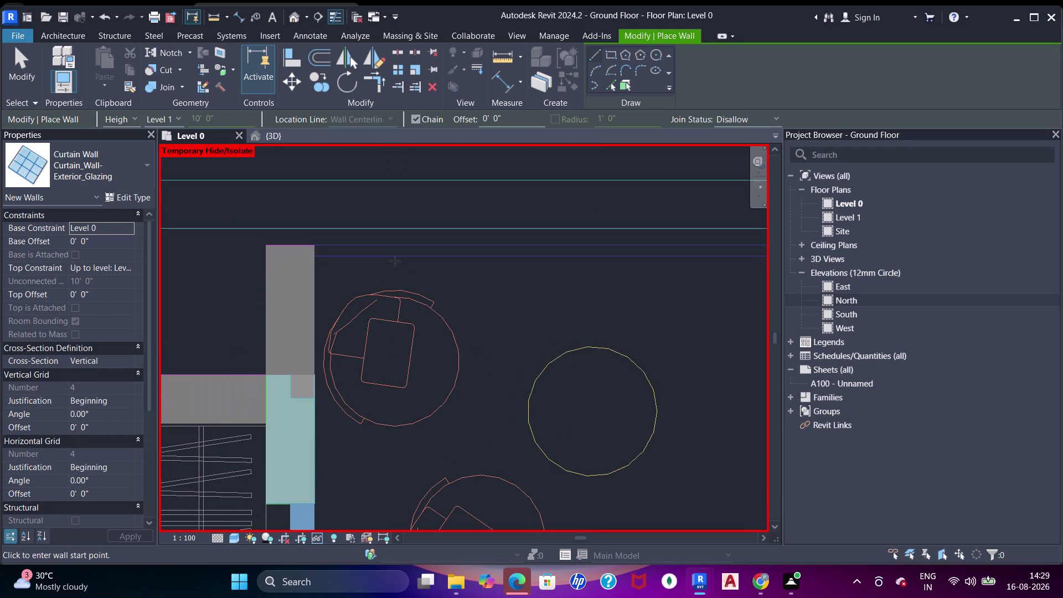
click(314, 256)
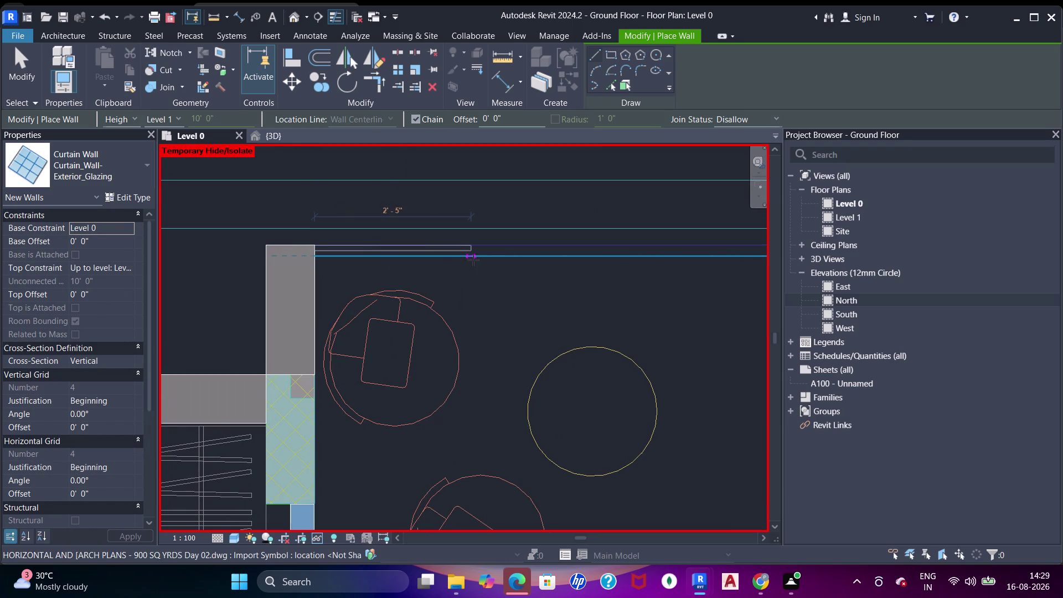
scroll(down, 3)
middle_drag(672, 261, 488, 236)
middle_drag(561, 250, 412, 240)
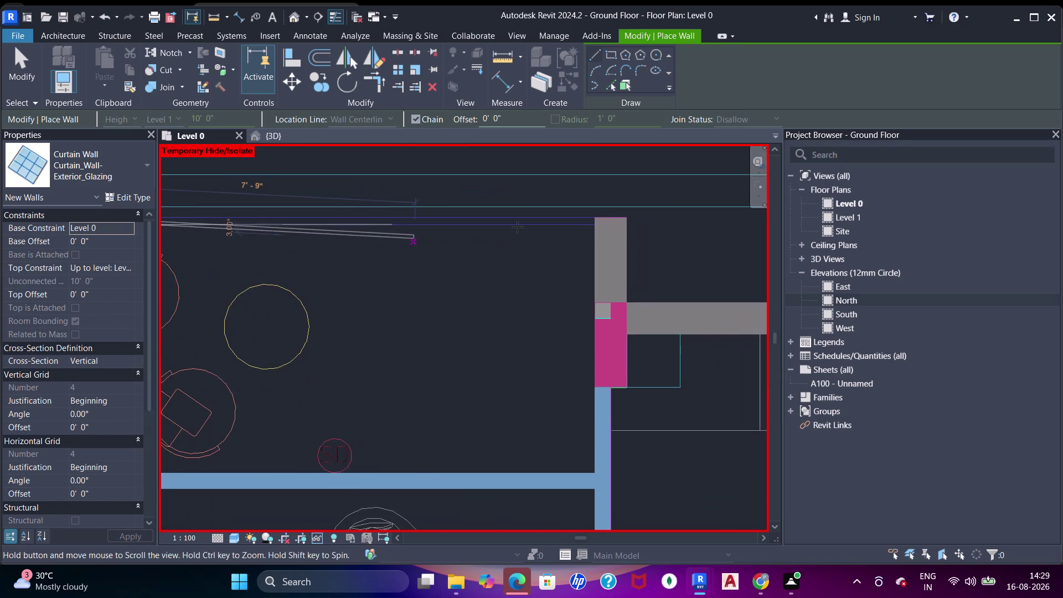
scroll(up, 3)
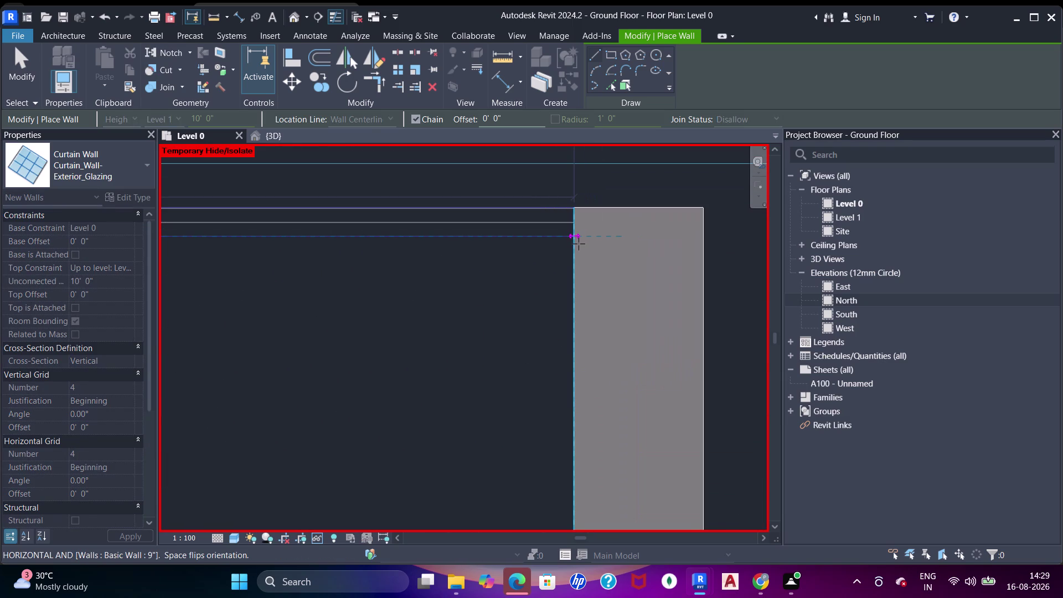
click(579, 243)
scroll(down, 3)
middle_drag(480, 252, 566, 274)
key(Escape)
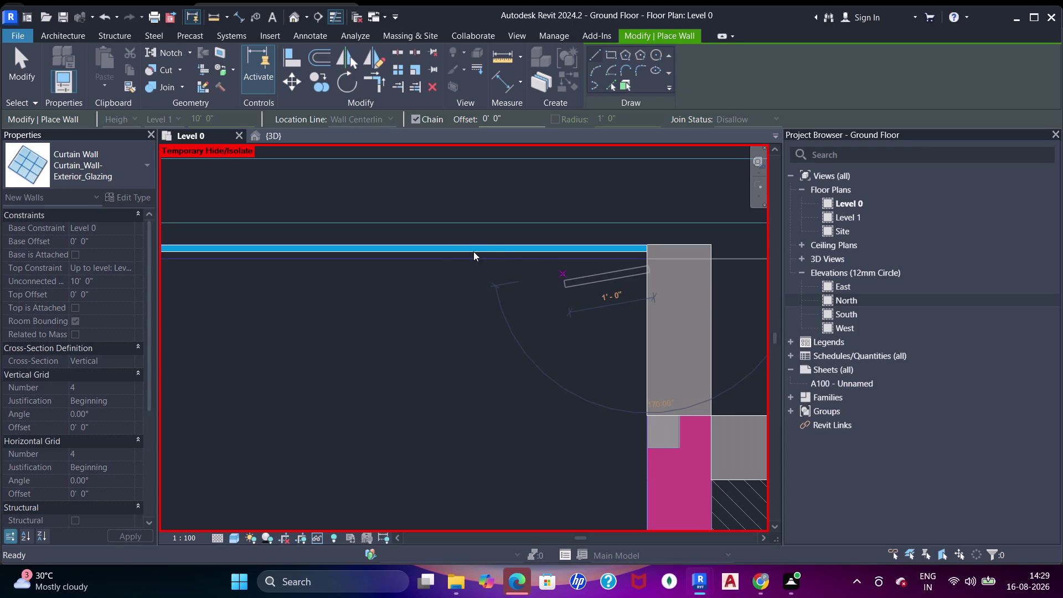
key(Escape)
key(Escape)
key(Escape)
Set the curtain wall's Top Constraint to Unconnected with a 4' height.
click(448, 249)
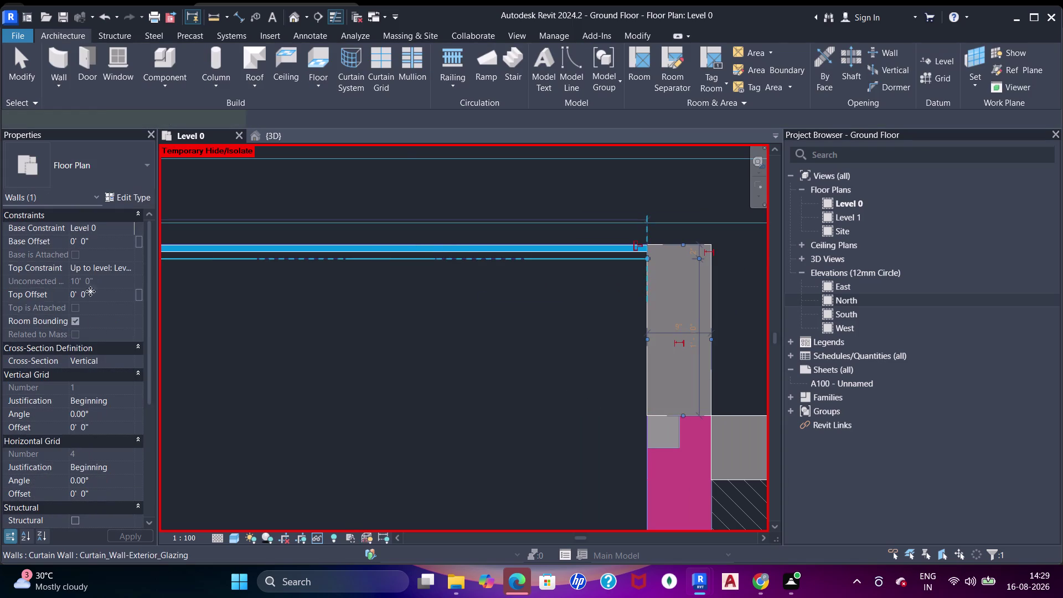
key(Escape)
click(276, 245)
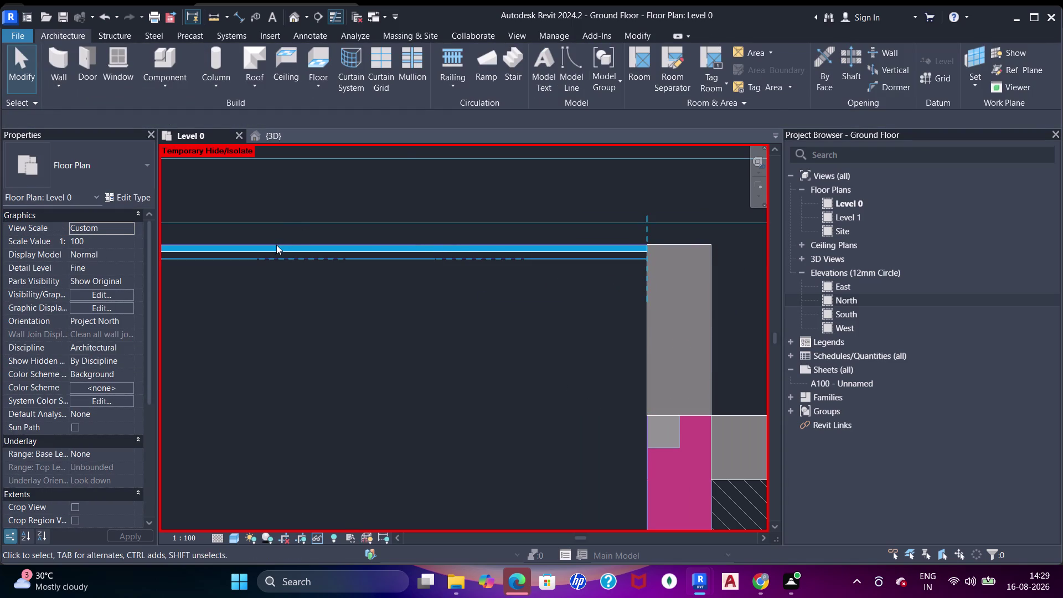
click(129, 269)
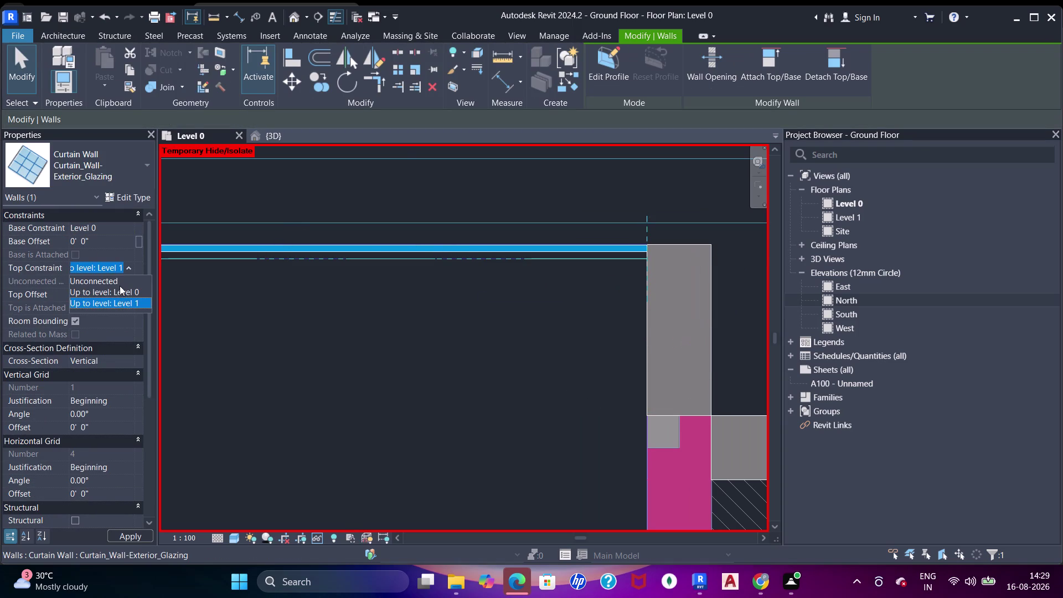
click(120, 282)
click(119, 285)
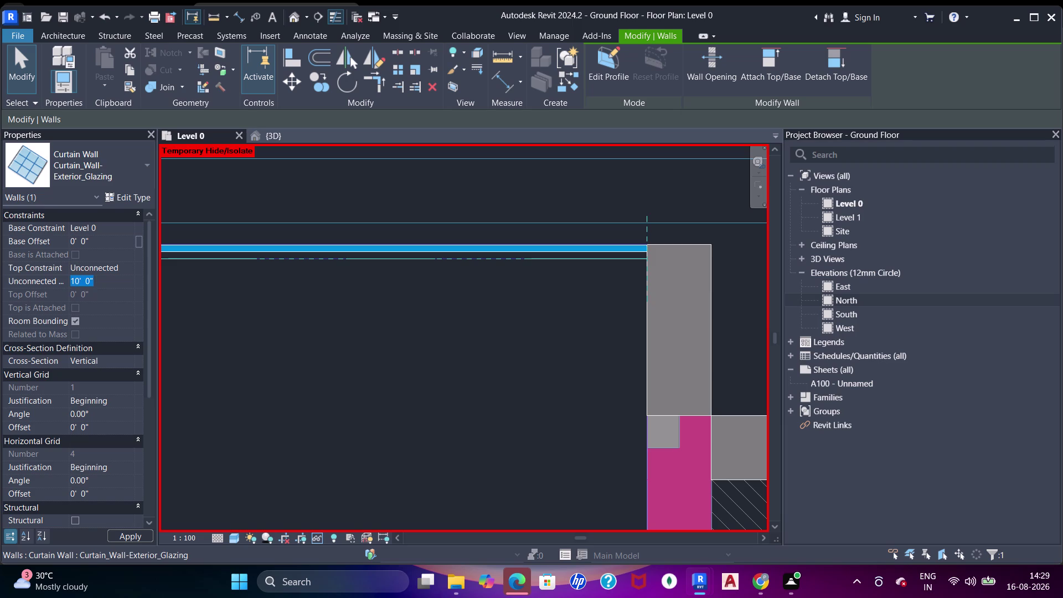
text(4')
scroll(down, 3)
middle_drag(301, 300, 495, 292)
scroll(down, 3)
middle_drag(519, 268, 554, 259)
scroll(down, 3)
middle_drag(534, 272, 544, 278)
scroll(up, 3)
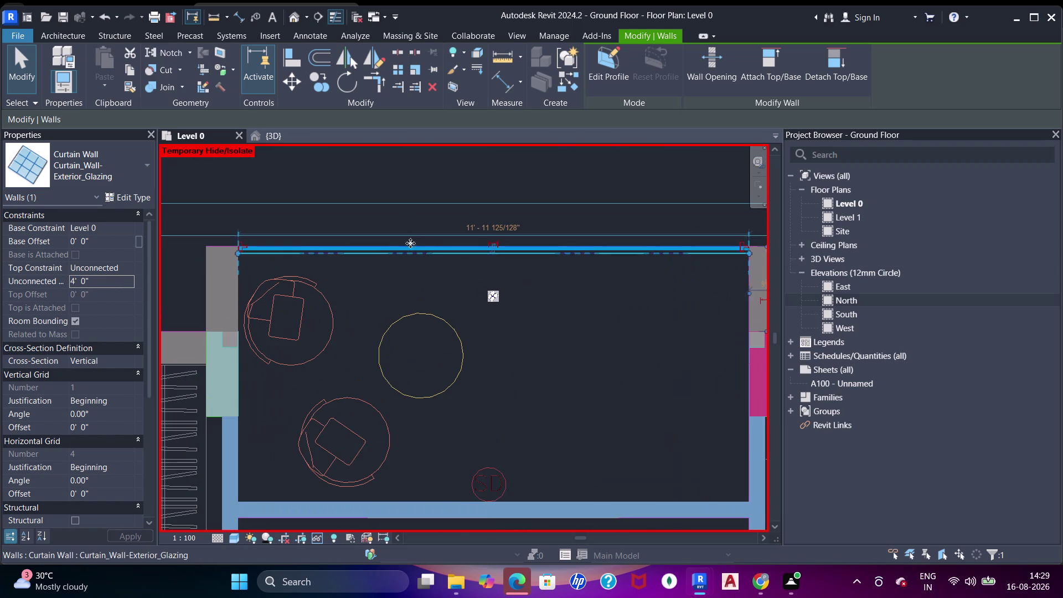
key(Escape)
key(Escape)
Start another wall placement with the WA shortcut.
key(w)
key(a)
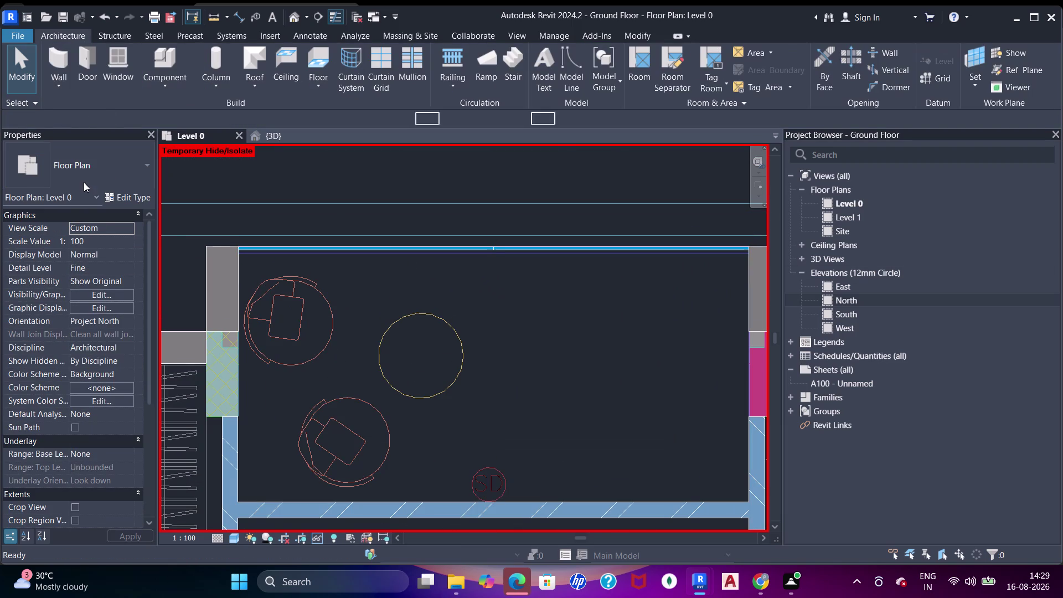
click(82, 179)
Choose Basic Wall 2" using Pick Lines with Location Line set to Finish Face: Interior.
scroll(up, 3)
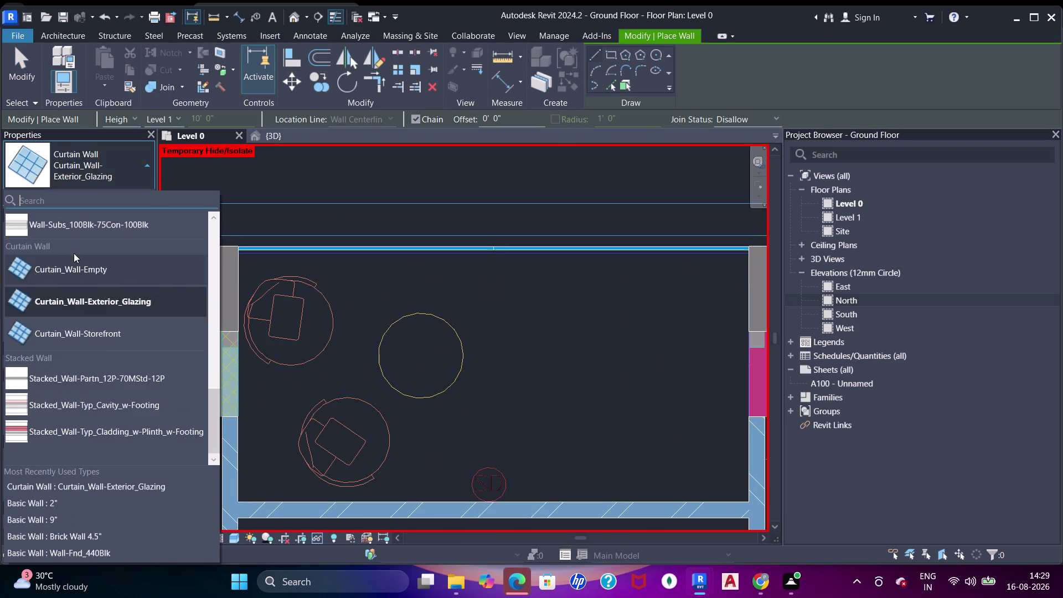
scroll(up, 3)
click(75, 247)
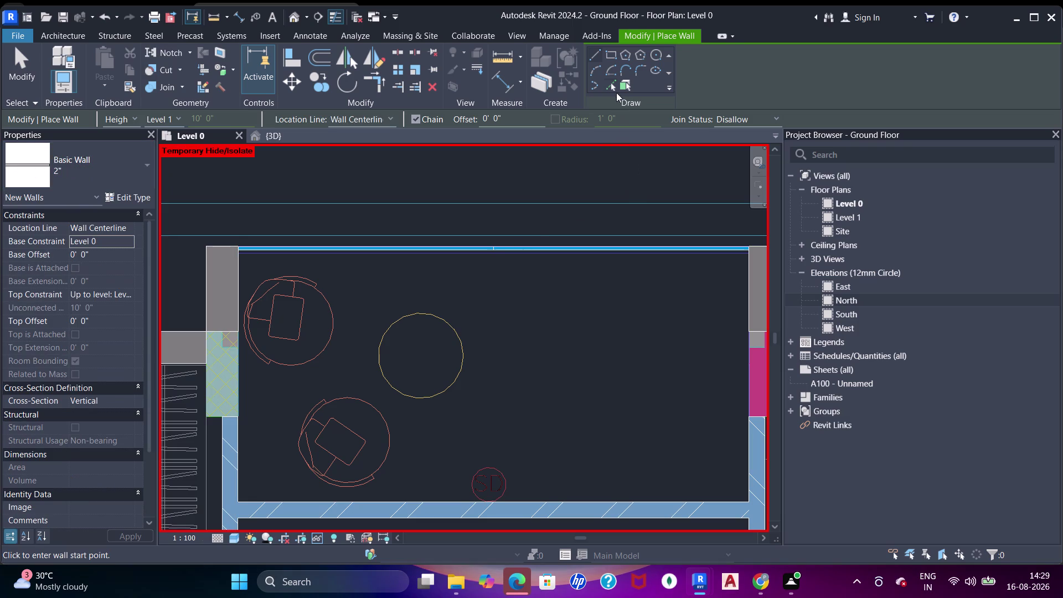
click(613, 86)
scroll(up, 3)
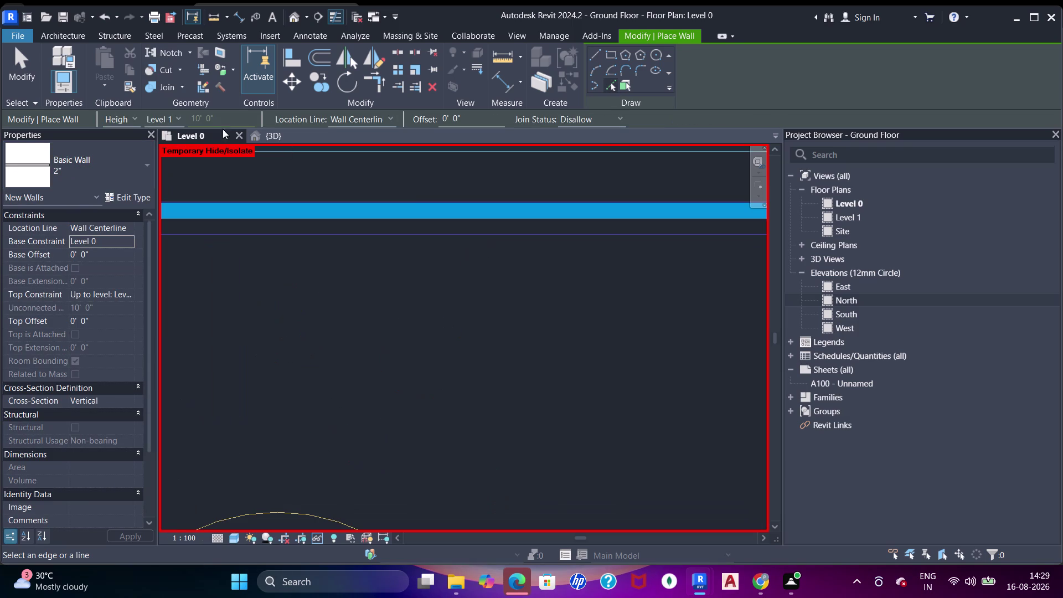
click(361, 123)
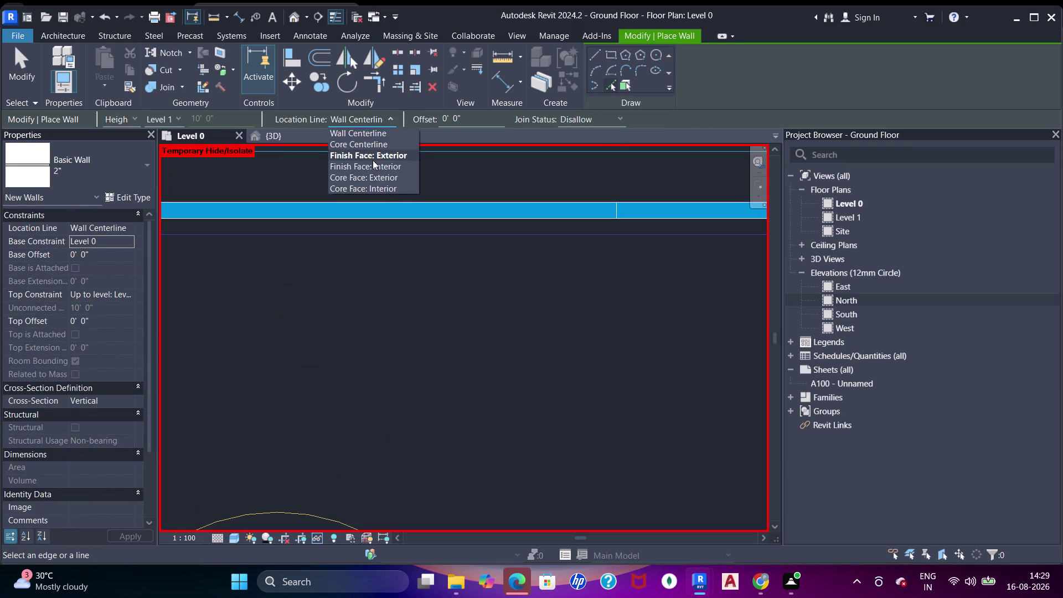
click(372, 164)
Place the 2" wall by picking the glazing edge along the room's top.
click(406, 240)
scroll(down, 3)
middle_drag(420, 261, 429, 259)
key(Escape)
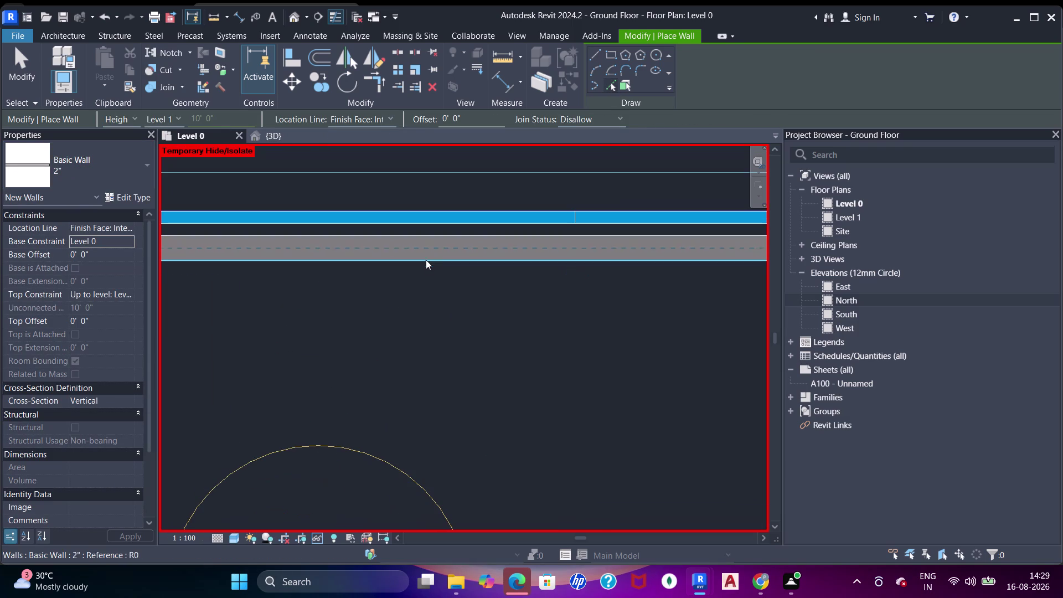
key(Escape)
key(Escape)
click(416, 260)
scroll(down, 3)
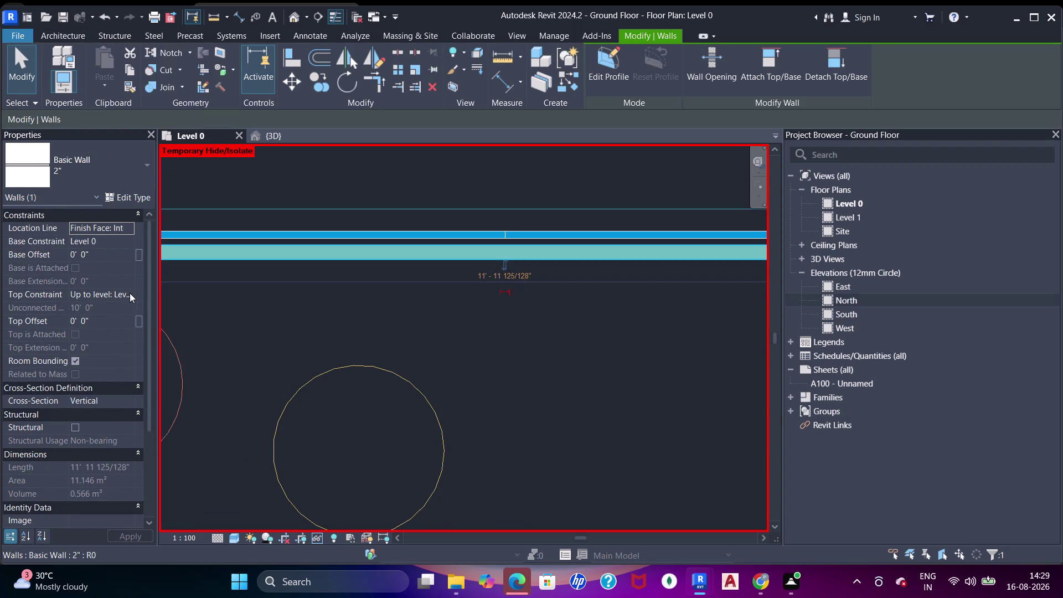
Make the new wall Unconnected at 1' high and switch to the {3D} view.
click(130, 293)
click(127, 304)
click(127, 310)
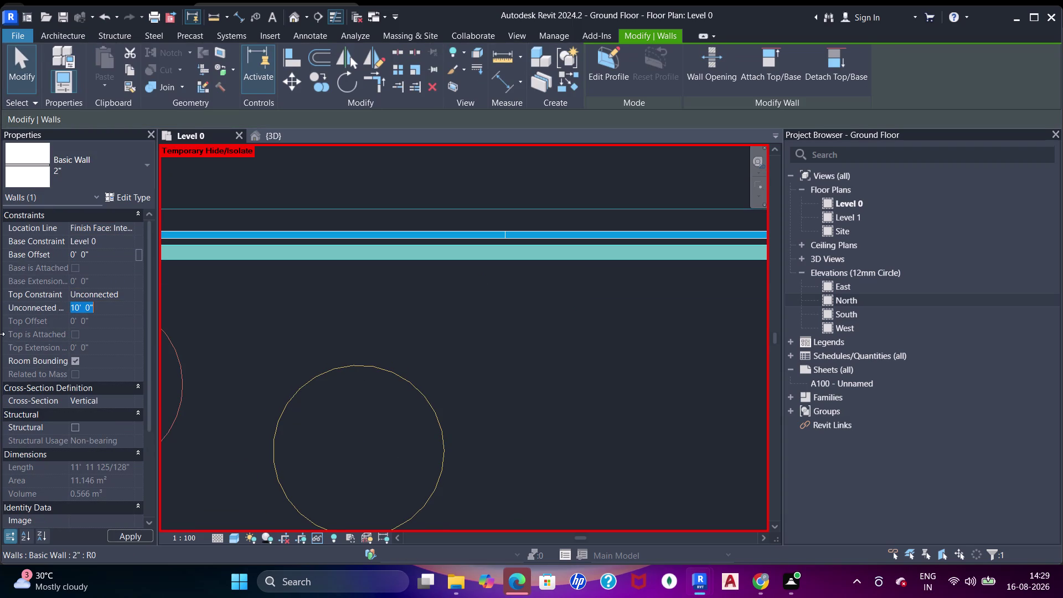
text(1')
key(Return)
scroll(down, 3)
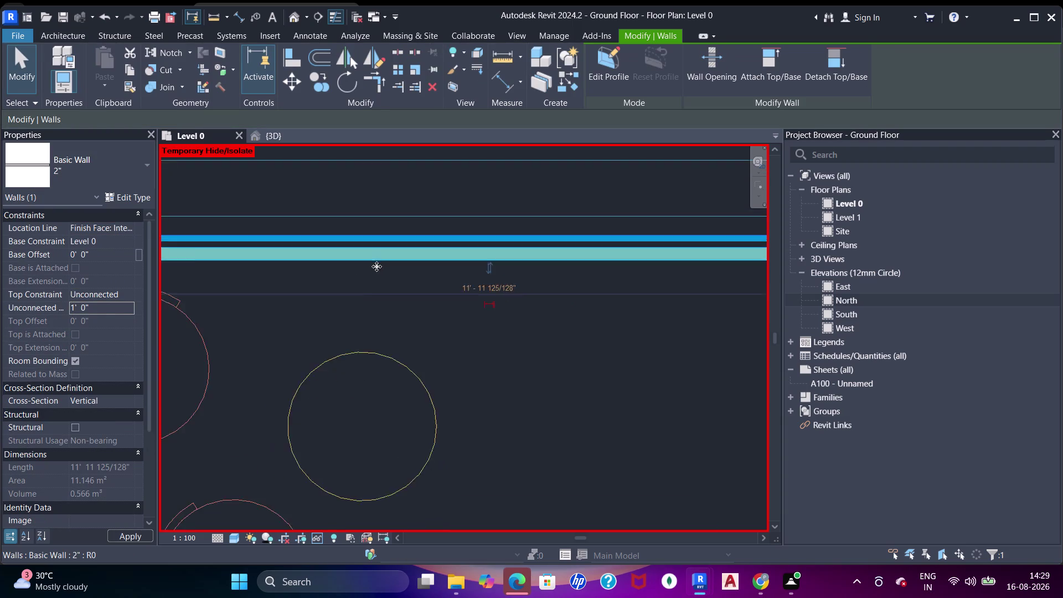
middle_drag(362, 265, 397, 284)
key(space)
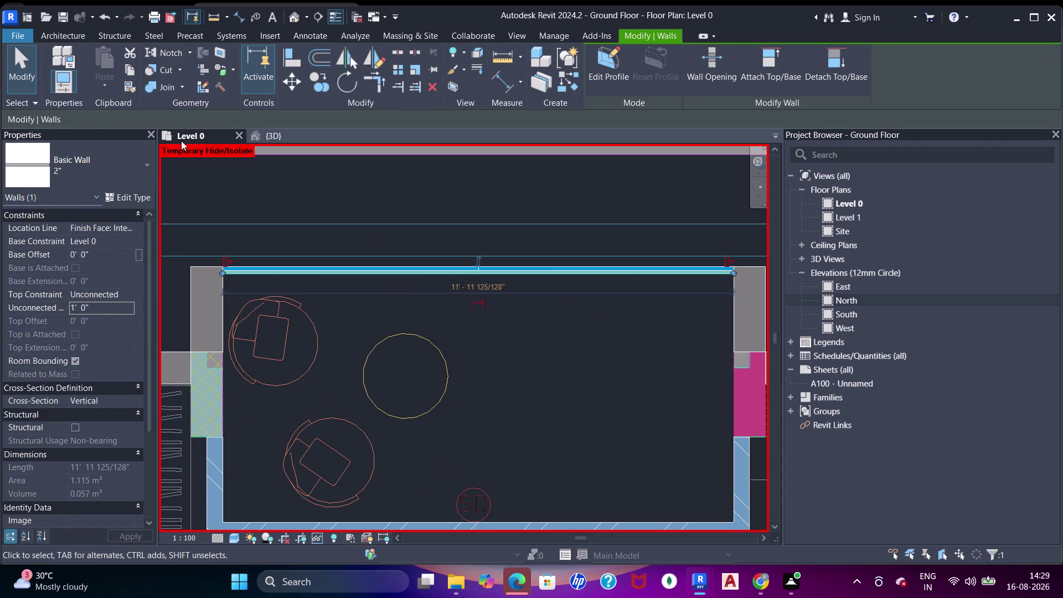
click(269, 138)
Orbit the 3D view to bring the new glazing and low wall into view.
scroll(down, 3)
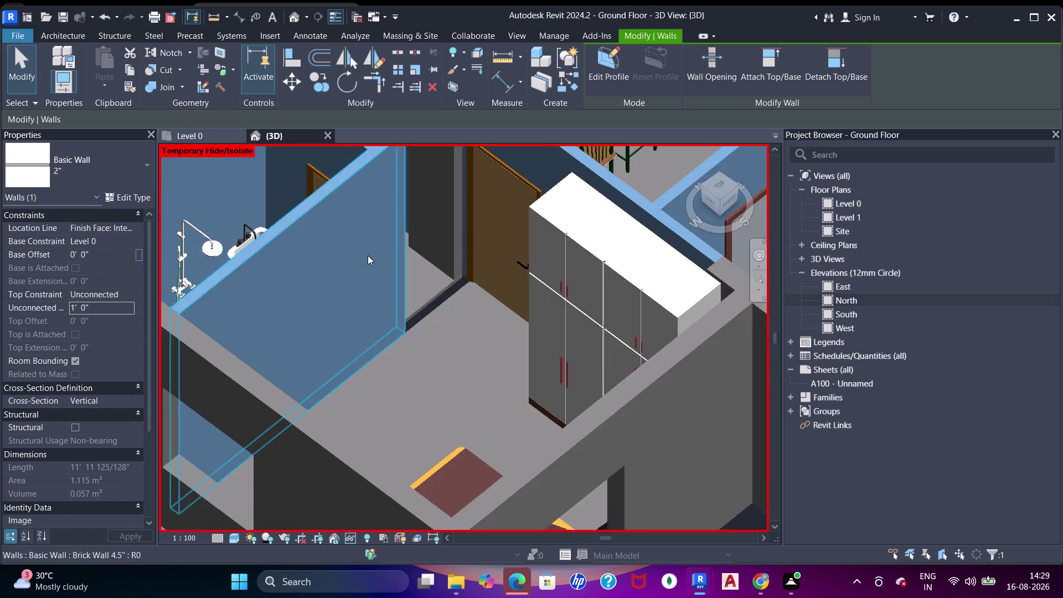
scroll(down, 3)
middle_drag(362, 344, 431, 398)
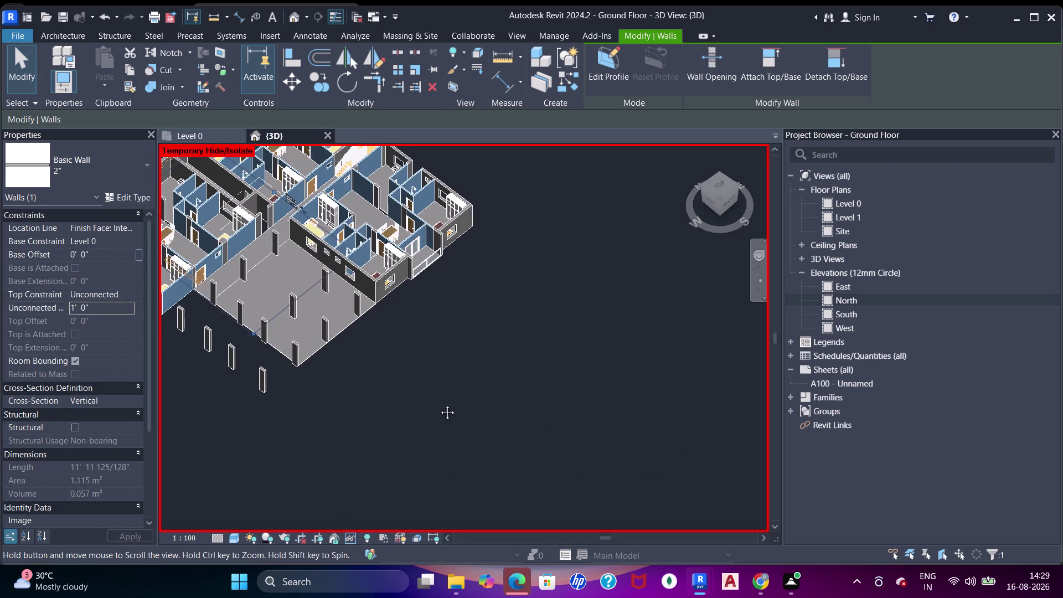
middle_drag(431, 399, 458, 415)
scroll(down, 3)
middle_drag(393, 359, 565, 302)
middle_drag(396, 305, 437, 298)
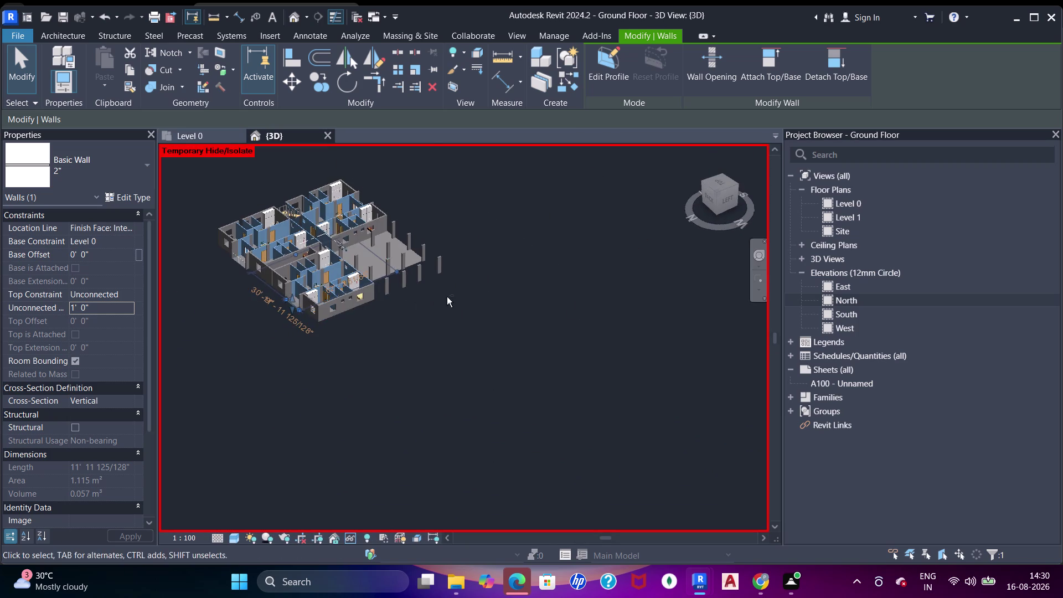
middle_drag(437, 299, 459, 288)
scroll(up, 3)
middle_drag(313, 320, 447, 327)
scroll(up, 3)
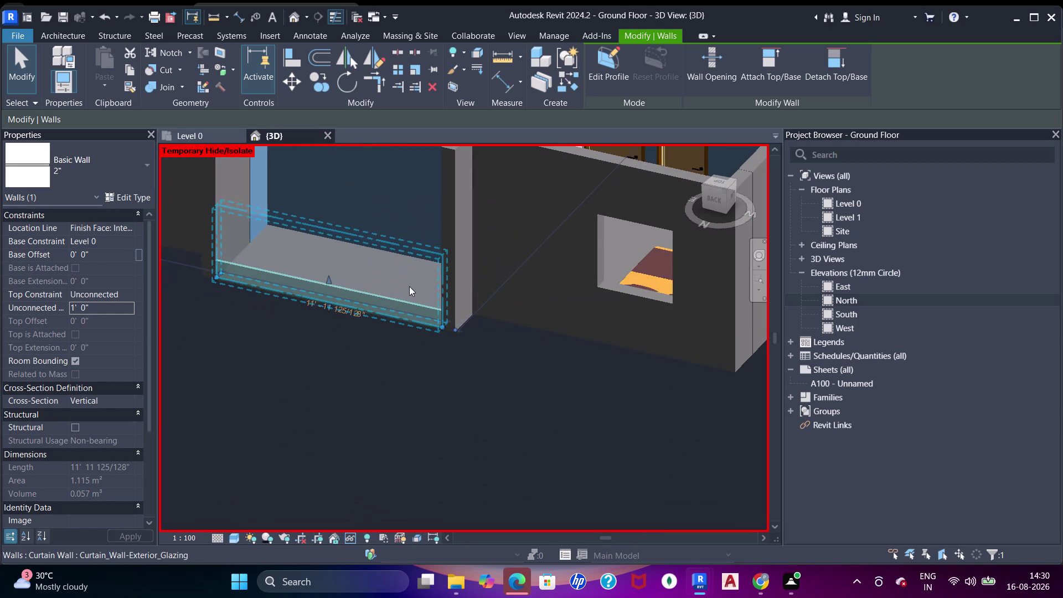
key(Escape)
middle_drag(292, 320, 312, 278)
scroll(up, 3)
middle_drag(240, 305, 465, 317)
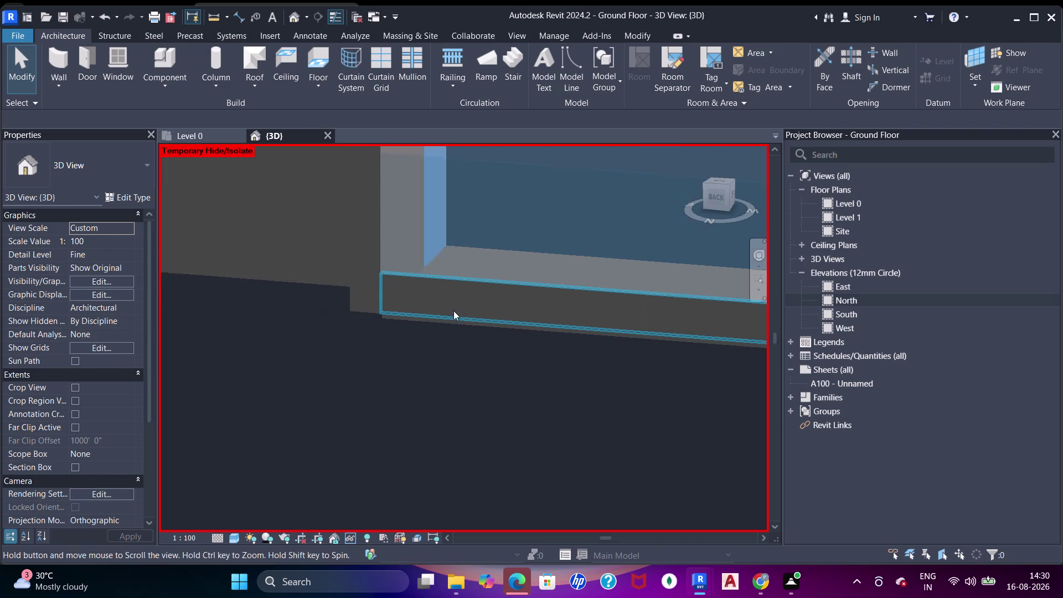
Select the low wall and drag its top handle to about 9¾ inches.
click(421, 305)
scroll(up, 3)
middle_drag(718, 319, 675, 322)
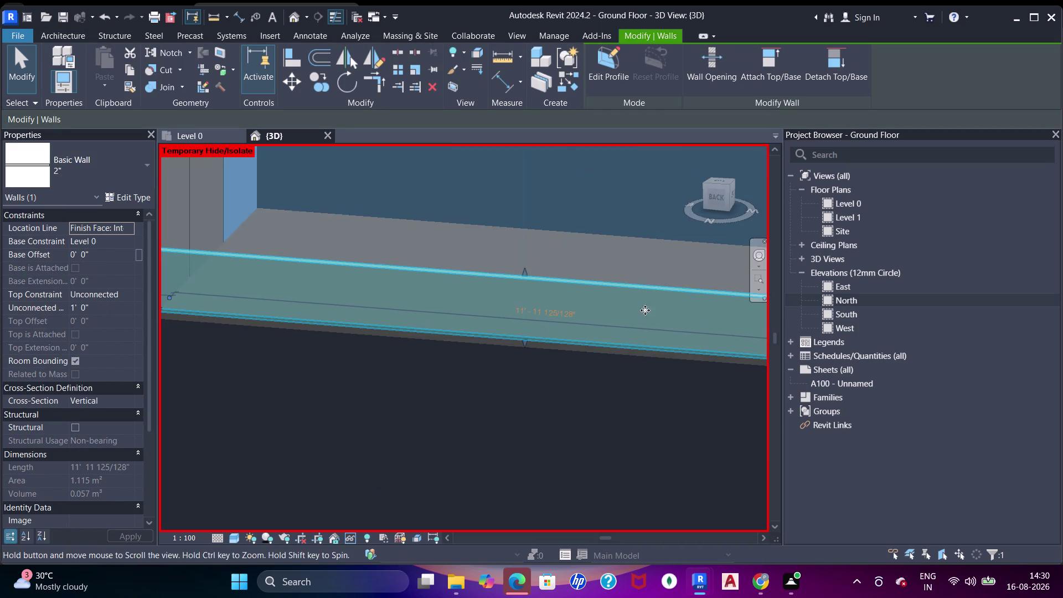
drag(523, 277, 520, 312)
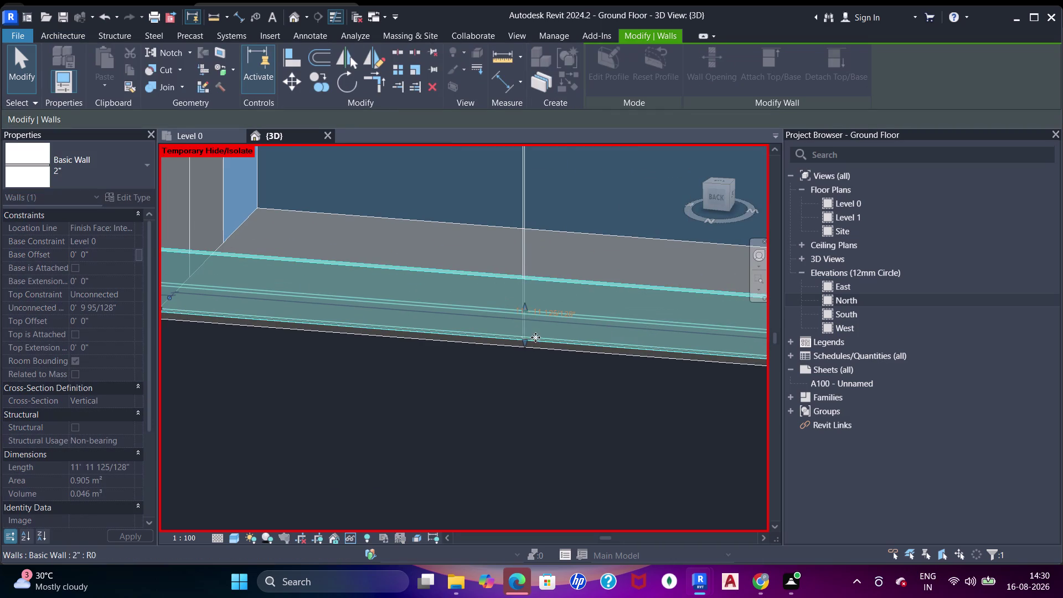
scroll(down, 3)
Orbit around the building to view the new glazing from outside.
middle_drag(399, 332, 462, 367)
key(shift+Escape)
middle_drag(489, 383, 555, 415)
middle_drag(587, 419, 345, 376)
key(shift+Escape)
scroll(down, 3)
middle_drag(359, 359, 425, 402)
middle_drag(598, 393, 483, 386)
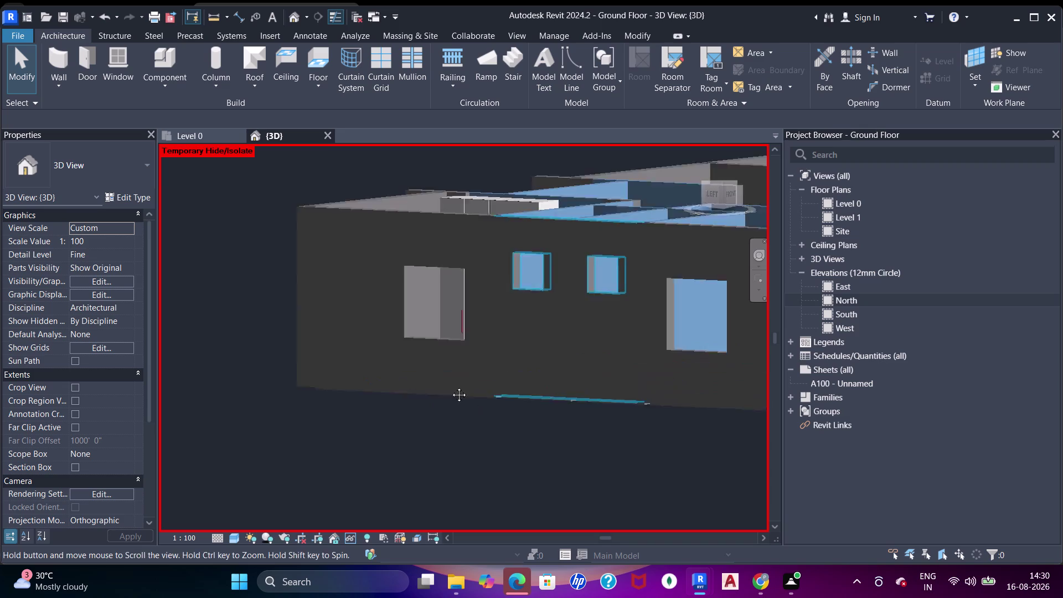
middle_drag(483, 387, 257, 334)
scroll(down, 3)
middle_drag(578, 343, 430, 343)
scroll(down, 3)
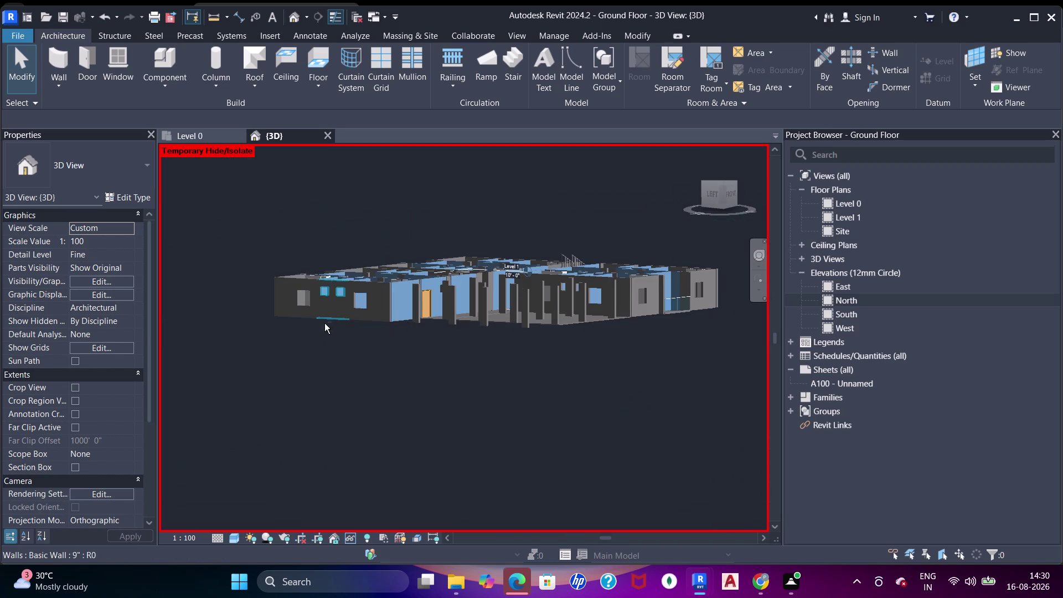
middle_drag(379, 384, 620, 409)
scroll(up, 3)
middle_drag(314, 311, 505, 344)
scroll(up, 3)
scroll(down, 3)
middle_drag(500, 334, 544, 338)
scroll(up, 3)
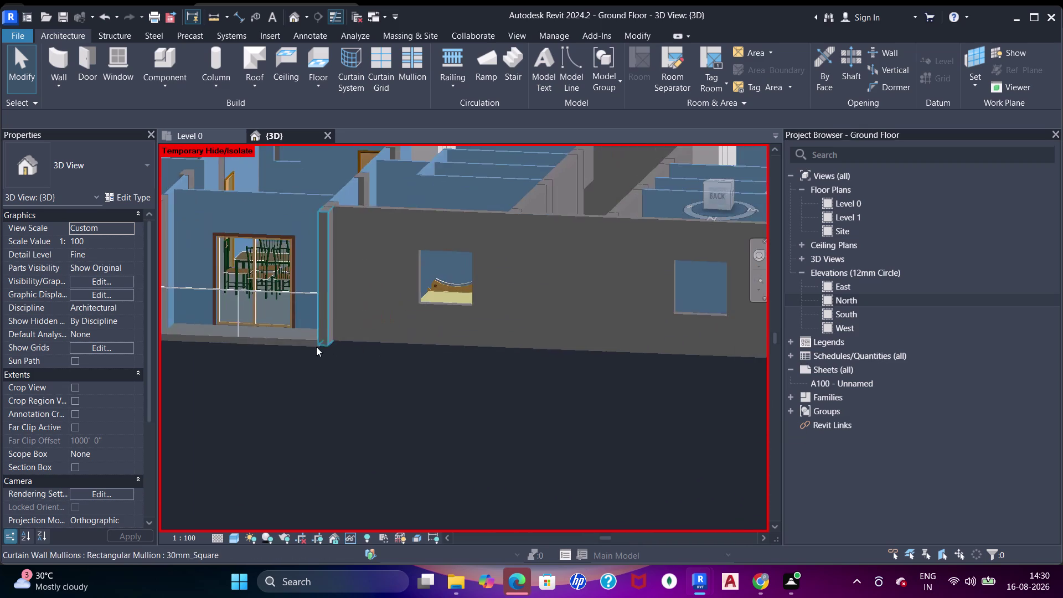
scroll(up, 3)
Try selecting the thin wall at the base of the glazed opening.
click(309, 337)
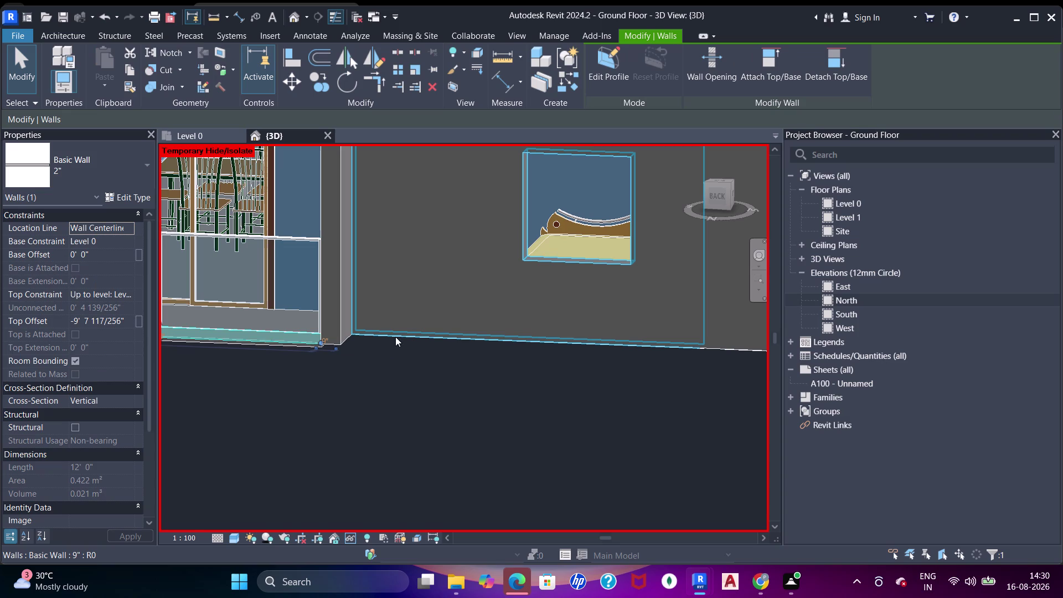
key(Escape)
scroll(down, 3)
middle_drag(507, 313, 407, 313)
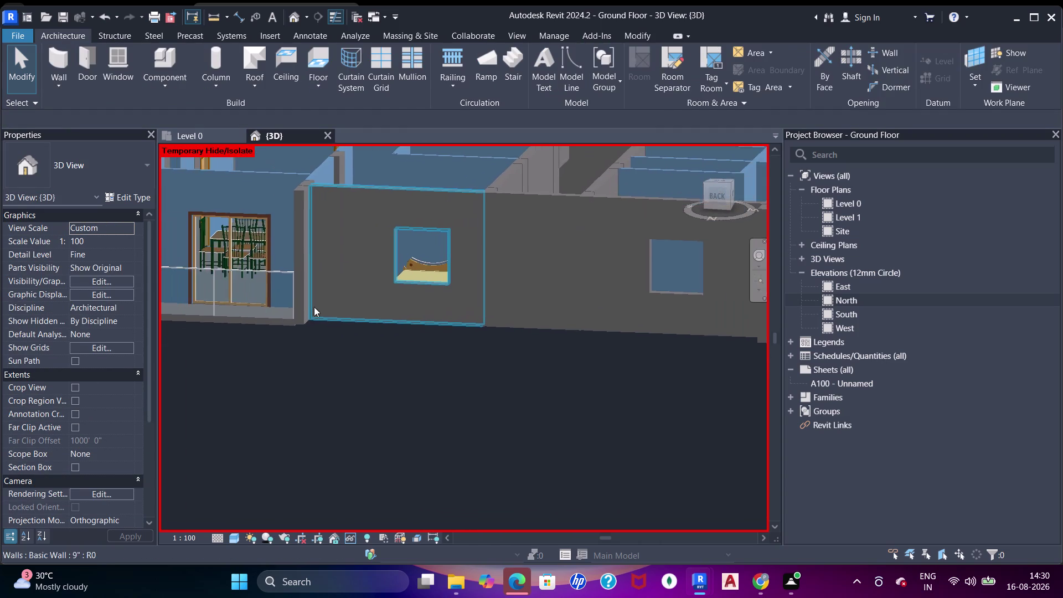
click(259, 316)
scroll(up, 3)
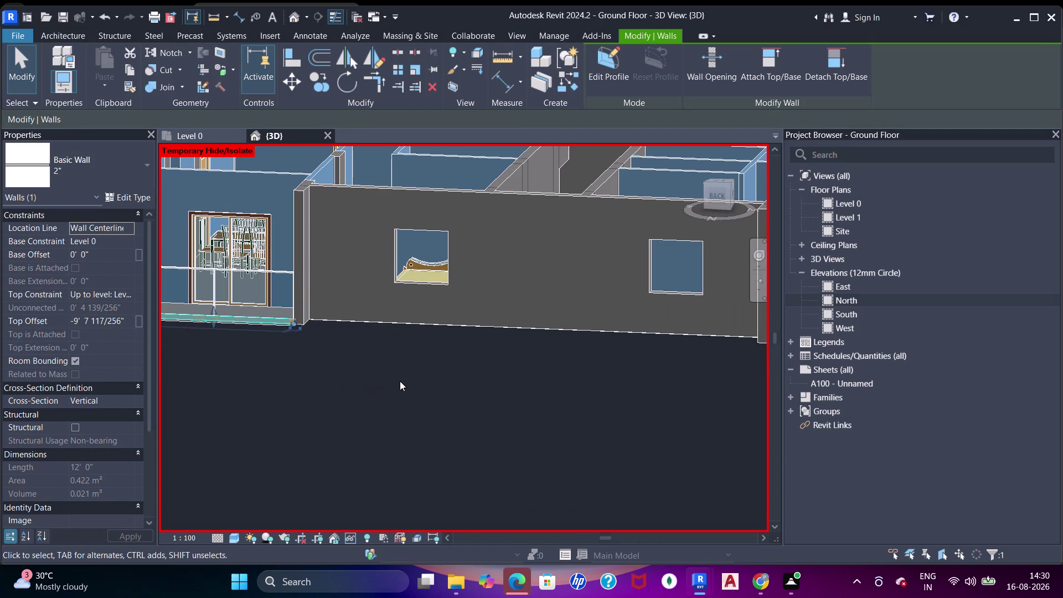
key(Escape)
middle_drag(578, 396, 240, 322)
middle_click(570, 343)
scroll(up, 3)
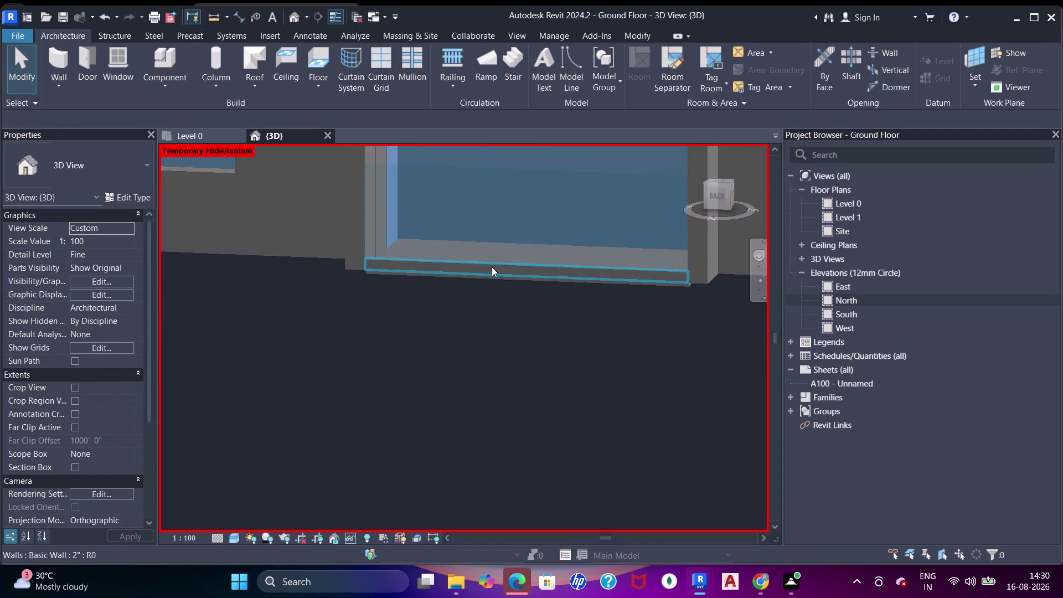
Select the sill wall under the glazing and raise it to about 6 inches.
click(491, 267)
click(117, 311)
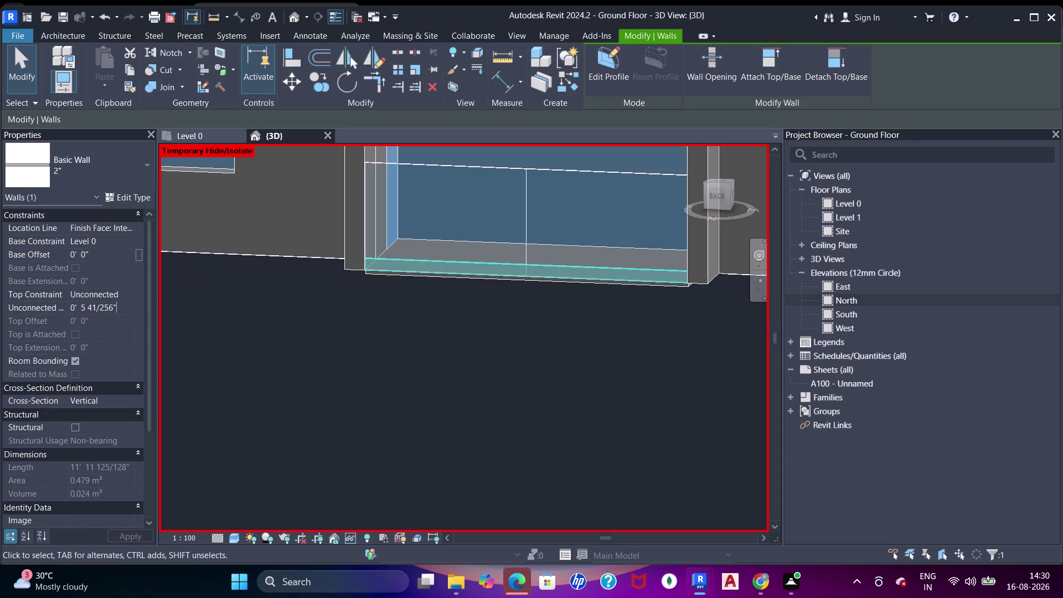
drag(123, 312, 46, 314)
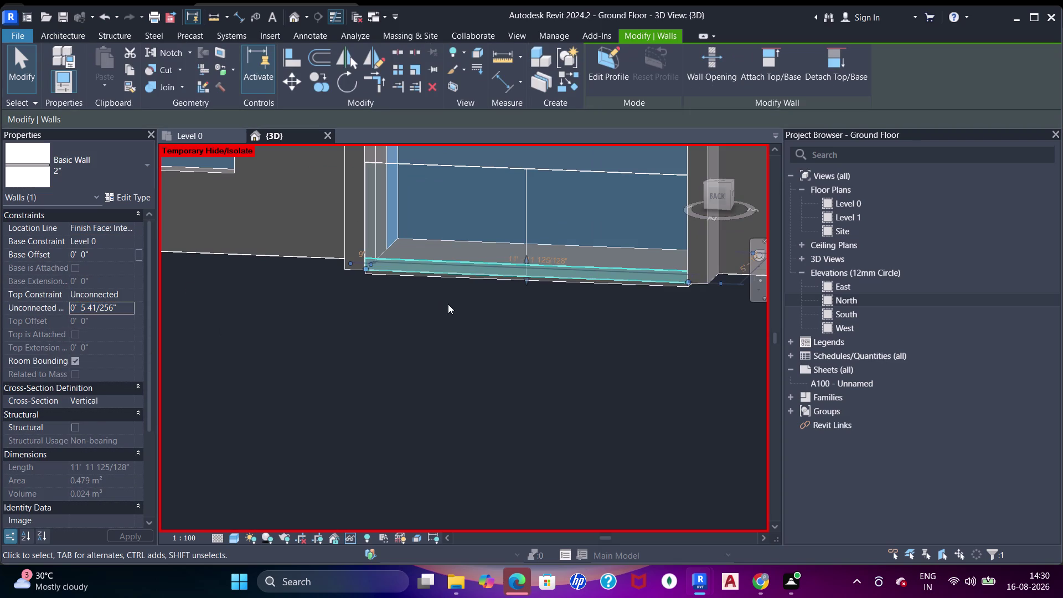
key(Escape)
scroll(up, 3)
click(529, 256)
click(523, 250)
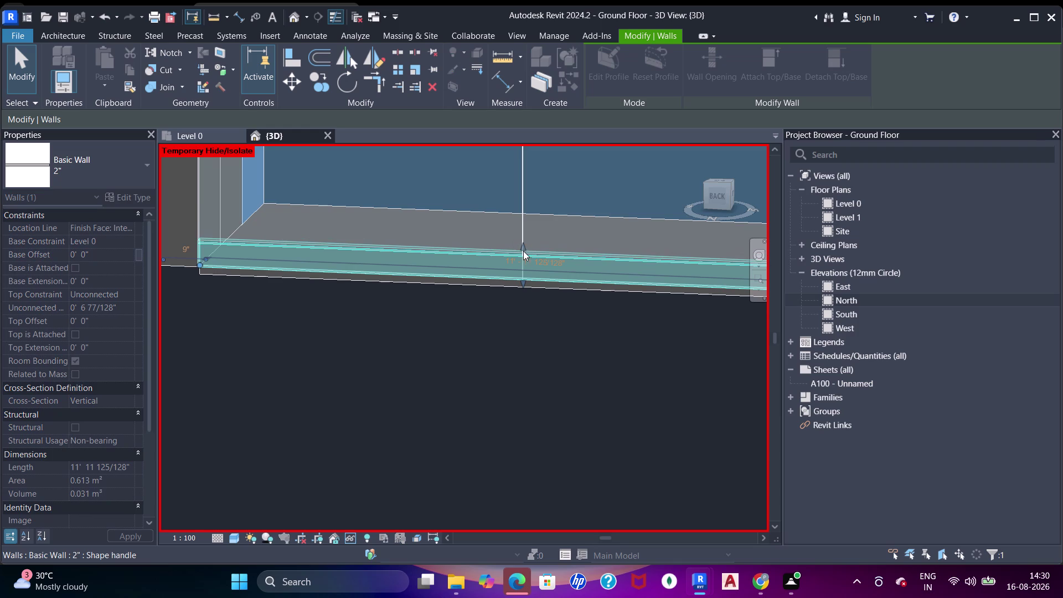
scroll(down, 3)
middle_drag(520, 257, 503, 326)
middle_drag(507, 282, 486, 335)
Drag the glazed curtain wall's base up onto the sill wall.
middle_drag(486, 335, 487, 336)
click(498, 315)
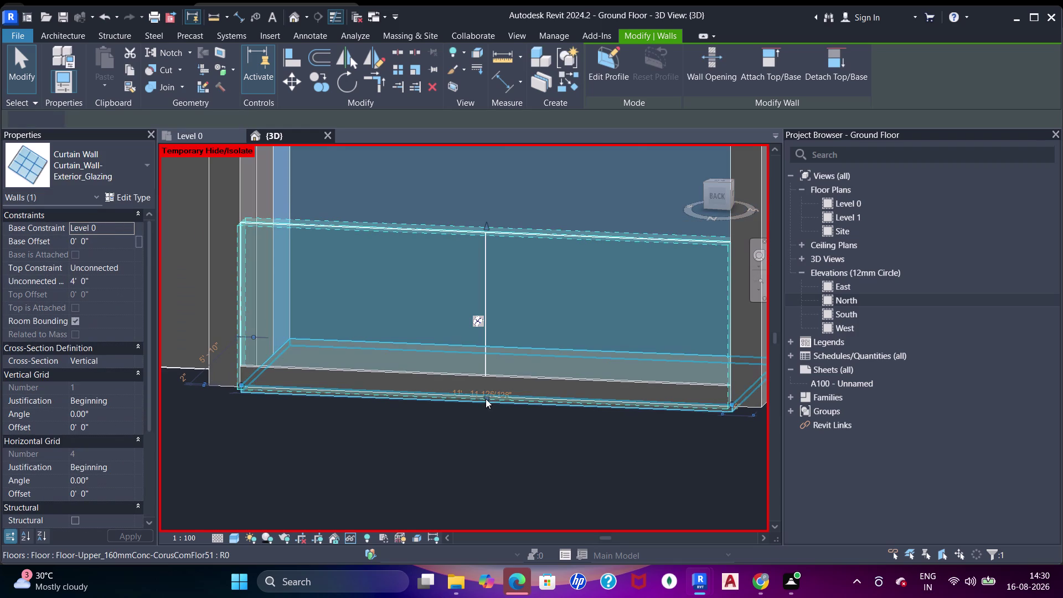
drag(486, 398, 486, 388)
scroll(up, 3)
key(Escape)
scroll(up, 3)
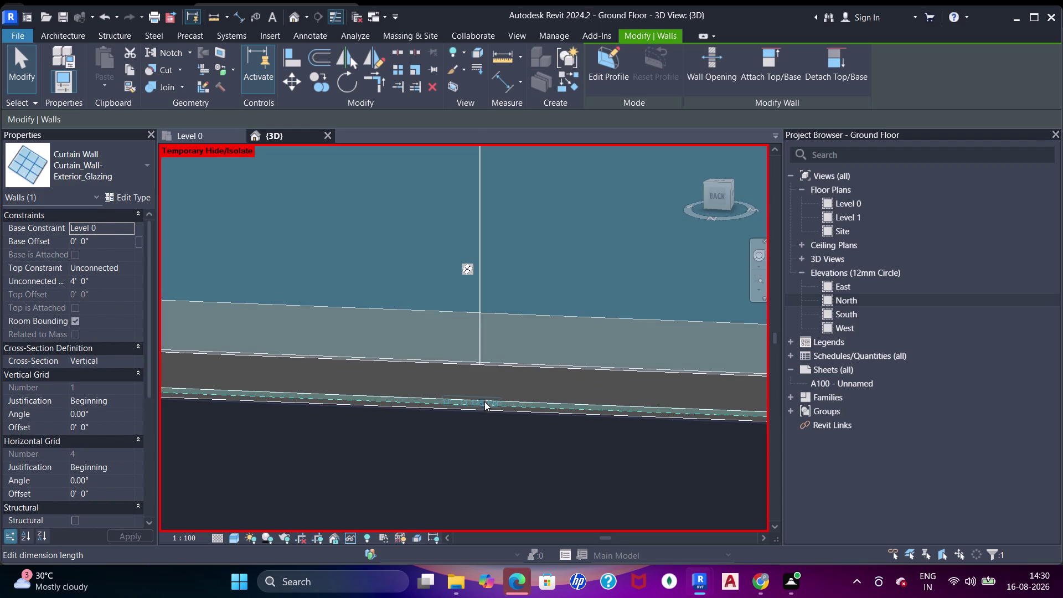
scroll(up, 3)
drag(481, 396, 483, 341)
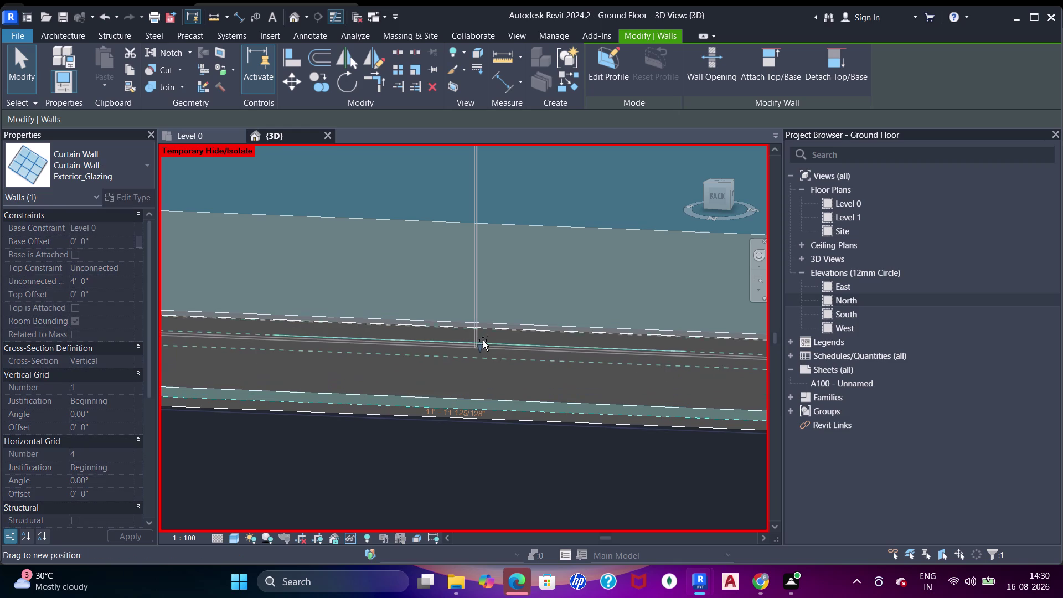
drag(483, 340, 488, 324)
Reselect the curtain wall to confirm it now stands about 3'6" tall.
scroll(down, 3)
scroll(down, 3)
middle_drag(458, 264, 468, 304)
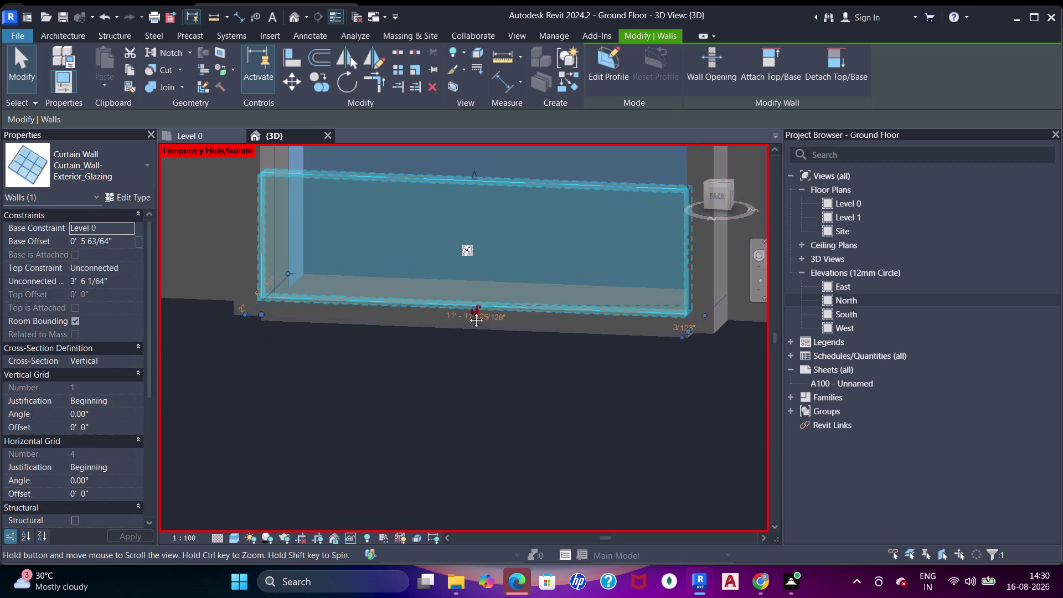
middle_drag(468, 304, 467, 315)
key(Escape)
click(430, 244)
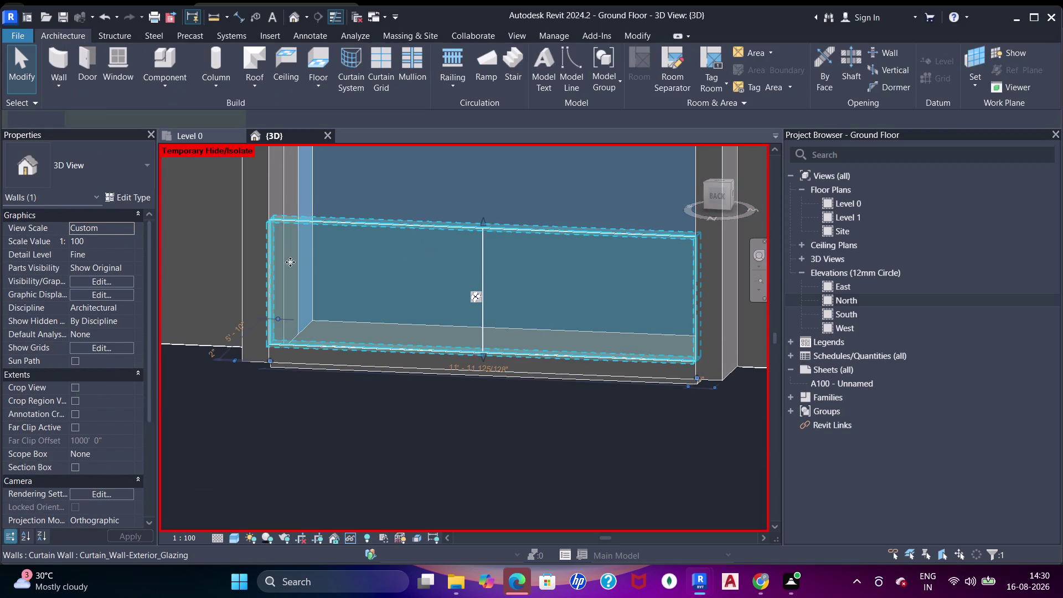
click(129, 279)
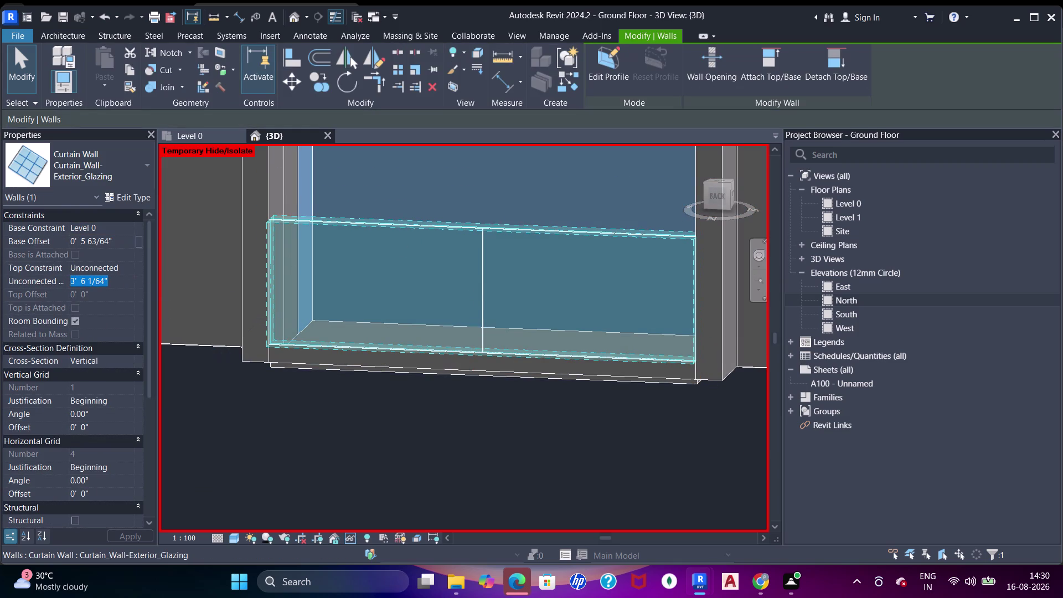
key(Escape)
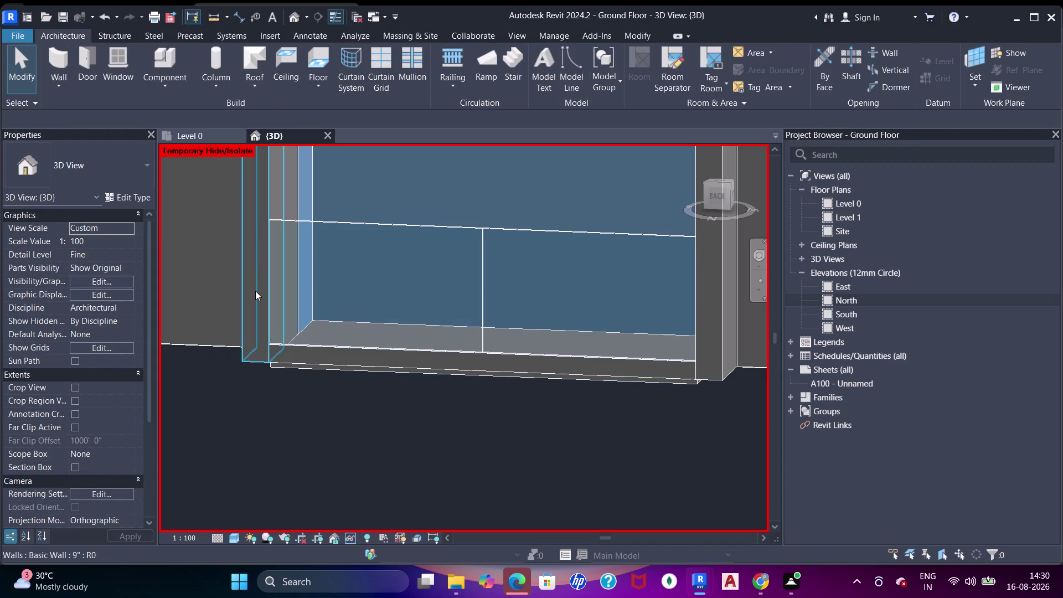
scroll(up, 3)
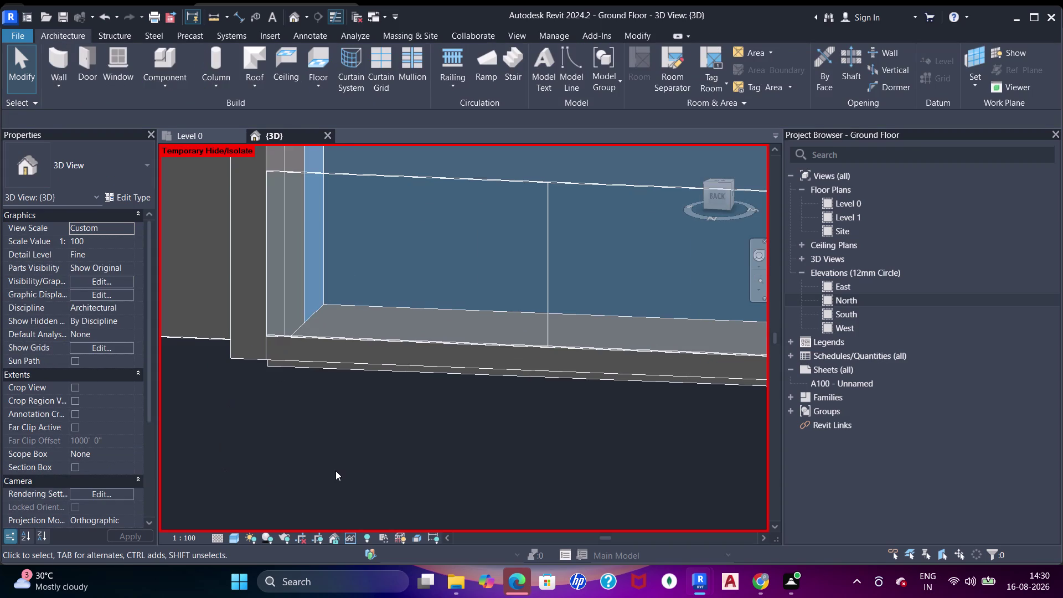
Join the sill wall's geometry to the wall beside it using JJ.
key(j)
key(j)
click(254, 357)
key(j)
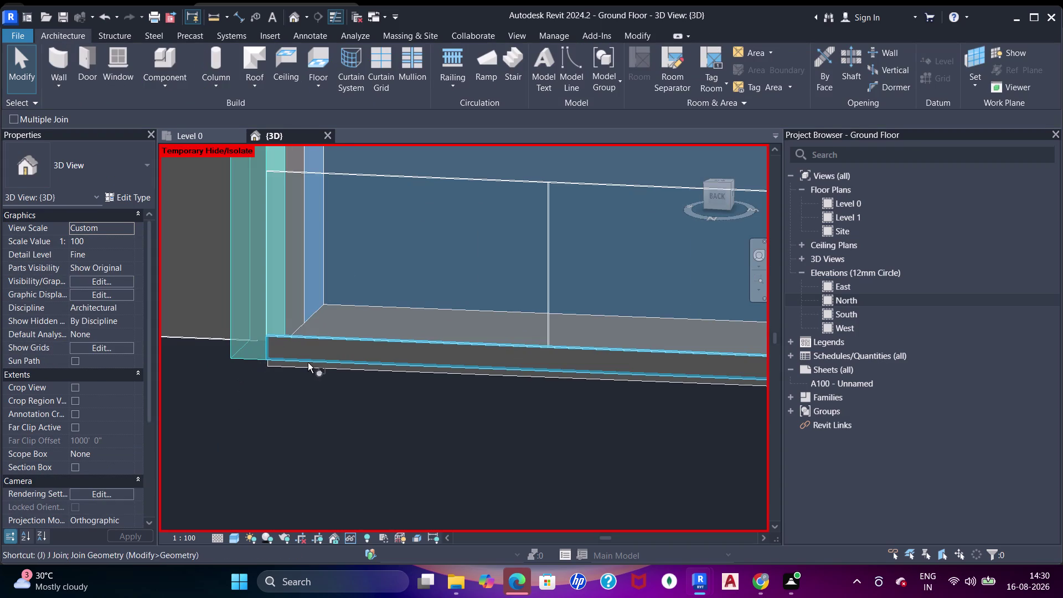
click(308, 359)
key(j)
Join the sill to the adjoining wall at its other end.
middle_drag(563, 429, 399, 413)
click(598, 437)
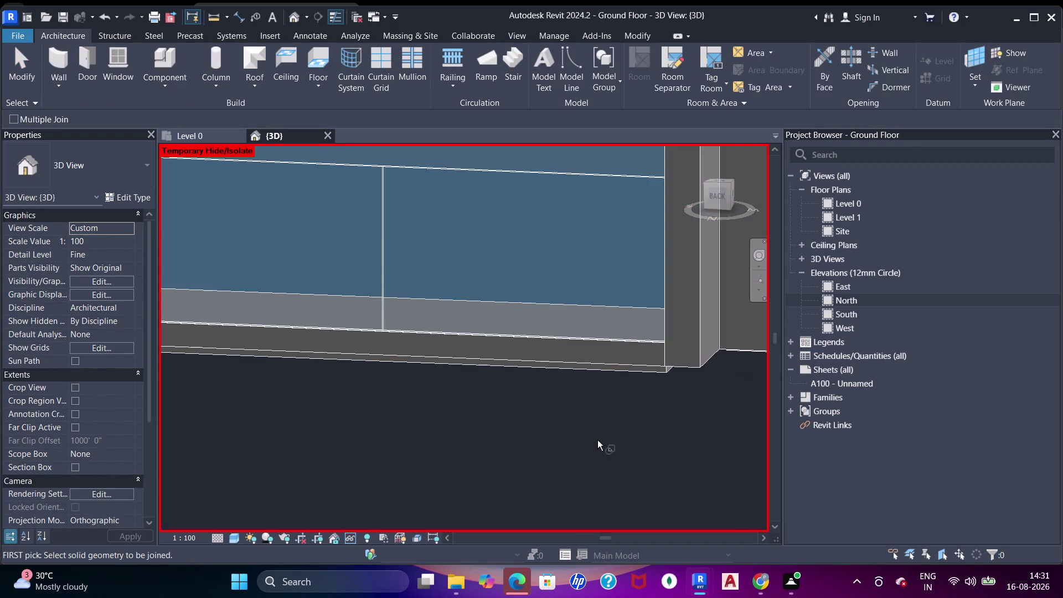
click(676, 359)
click(652, 356)
scroll(down, 3)
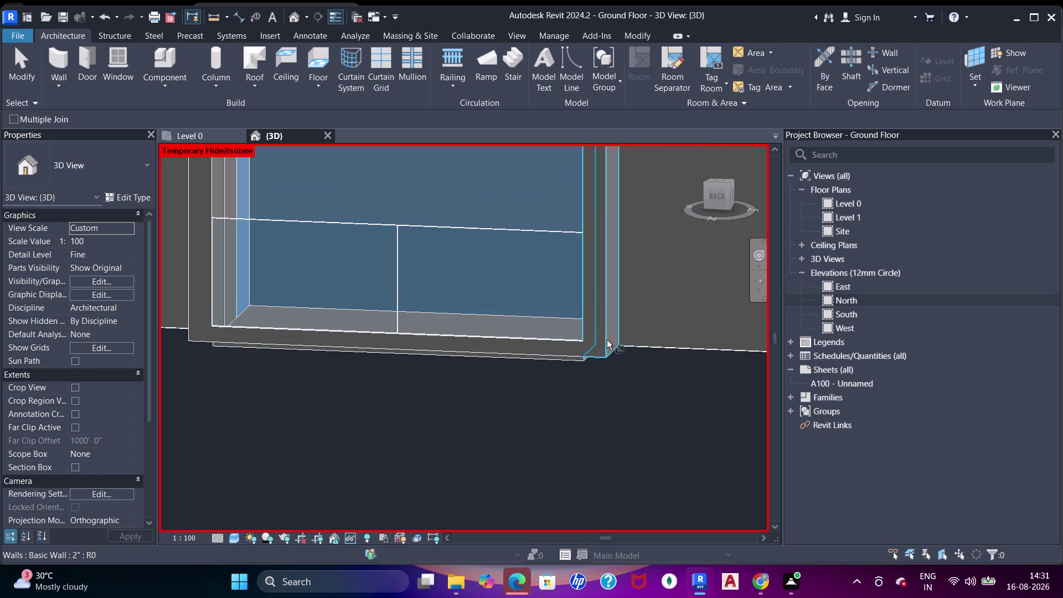
key(Escape)
middle_drag(444, 259, 471, 305)
scroll(down, 3)
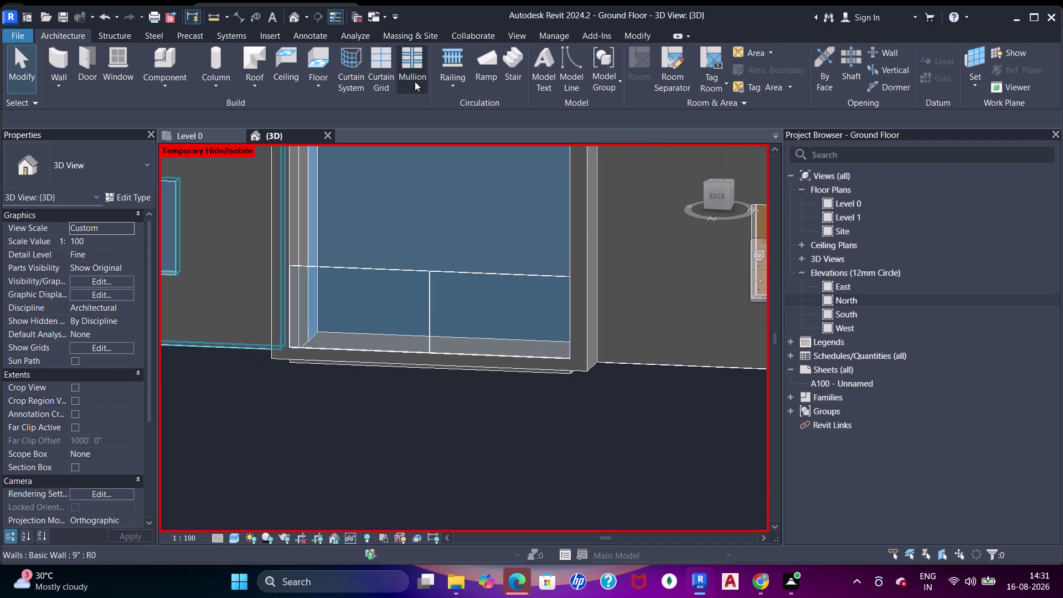
Place 30mm square mullions on the curtain wall's vertical, top and remaining grid lines.
click(414, 58)
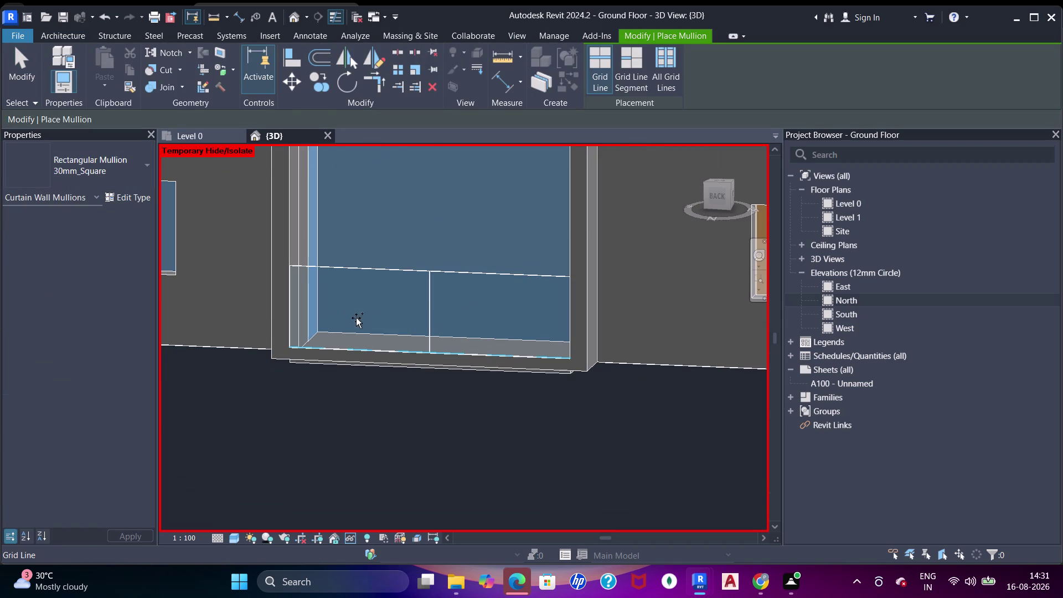
click(434, 320)
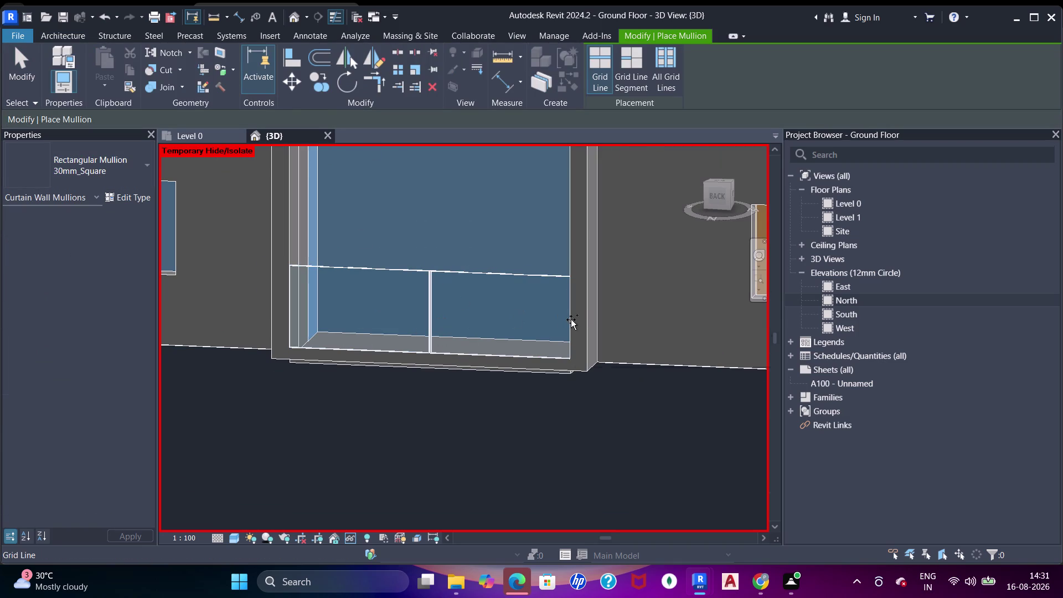
click(571, 319)
click(570, 318)
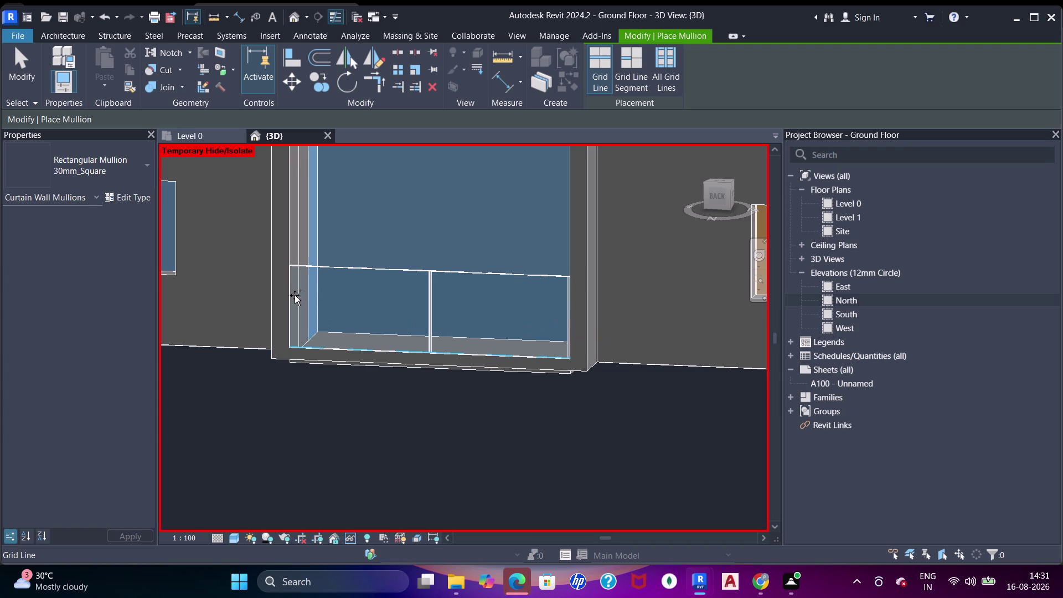
click(295, 295)
click(320, 268)
Orbit out to view the whole building, then return to the Level 0 plan.
scroll(down, 3)
middle_drag(443, 313, 462, 357)
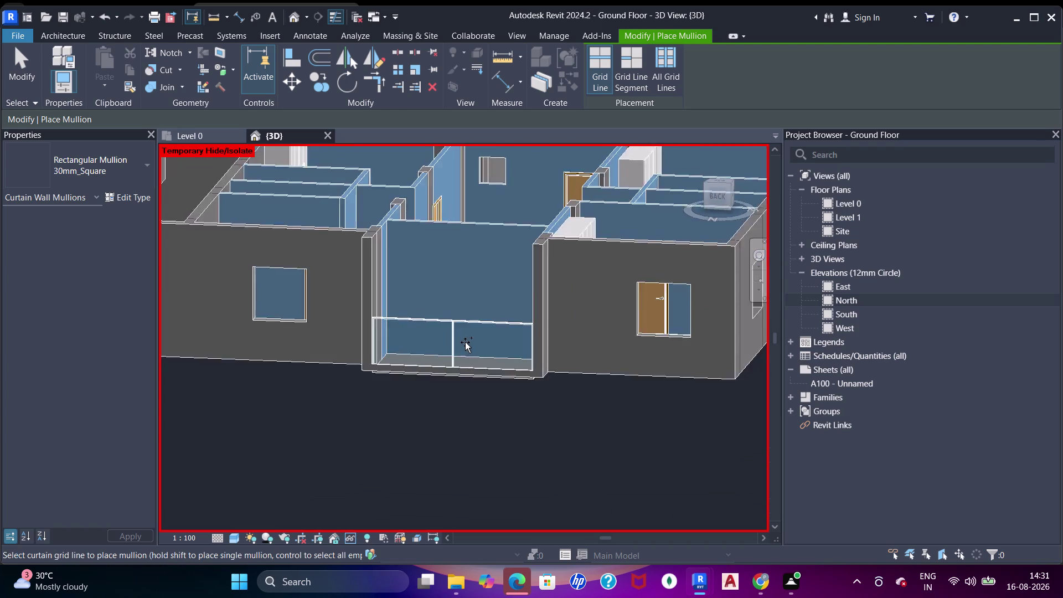
scroll(down, 3)
middle_drag(460, 342, 416, 407)
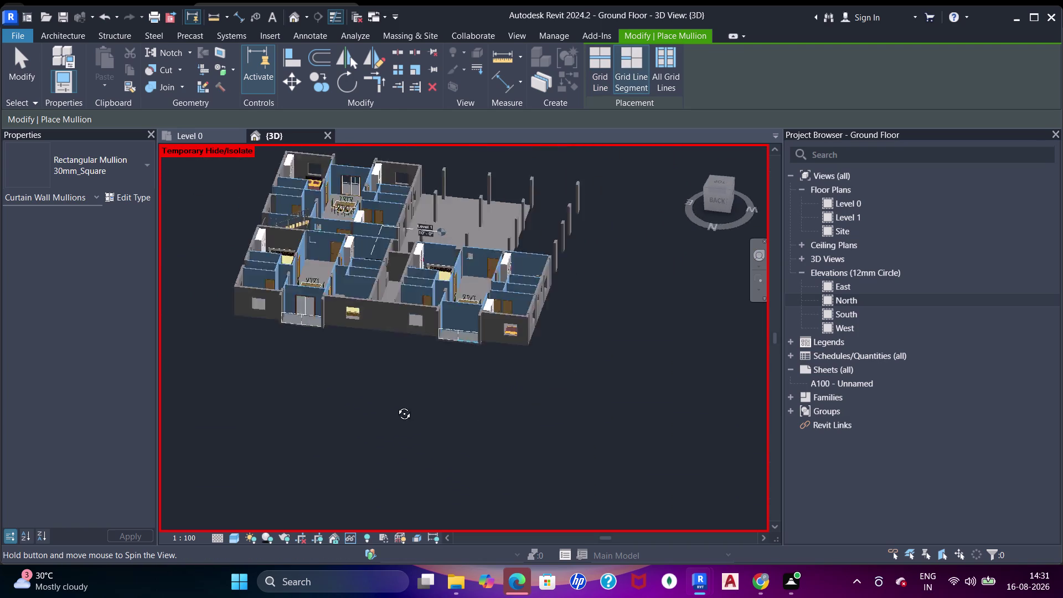
middle_drag(416, 407, 326, 377)
click(209, 137)
Pan and zoom across the Level 0 ground floor units.
scroll(down, 3)
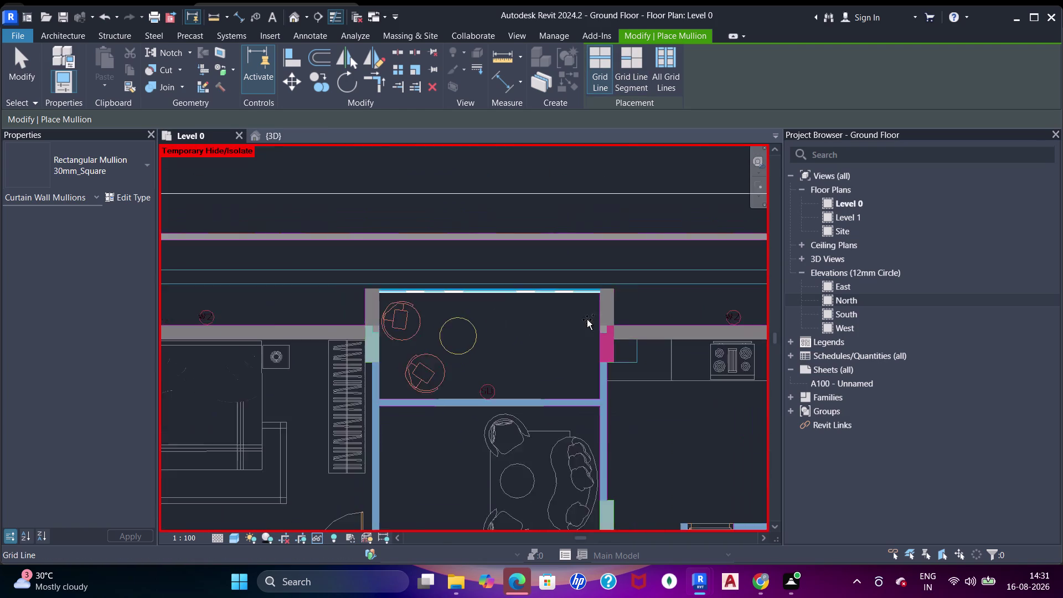
scroll(up, 3)
scroll(down, 3)
middle_drag(652, 360, 458, 287)
middle_drag(653, 358, 589, 312)
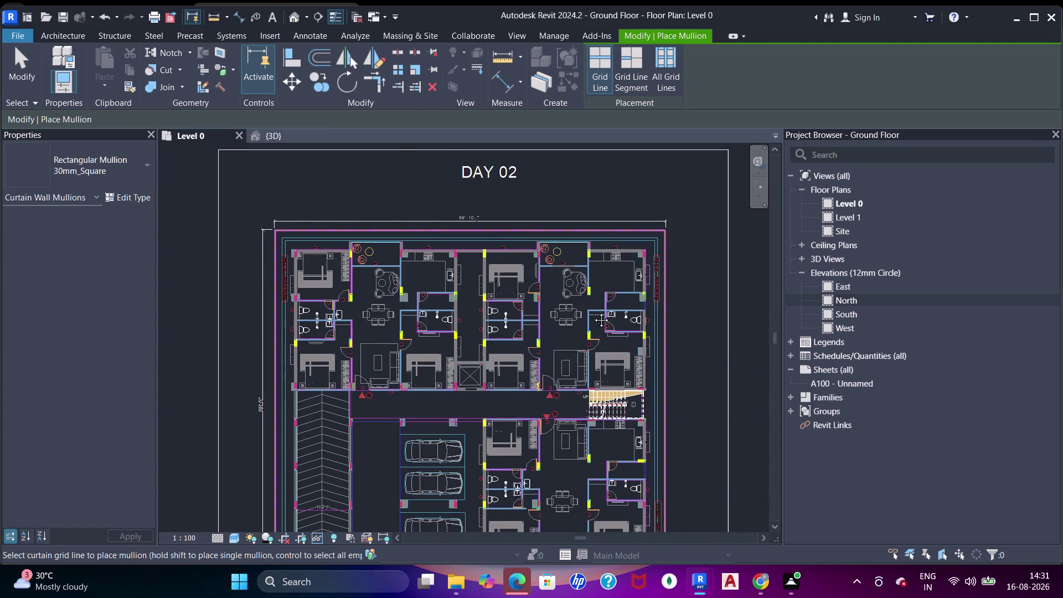
middle_drag(578, 388, 609, 252)
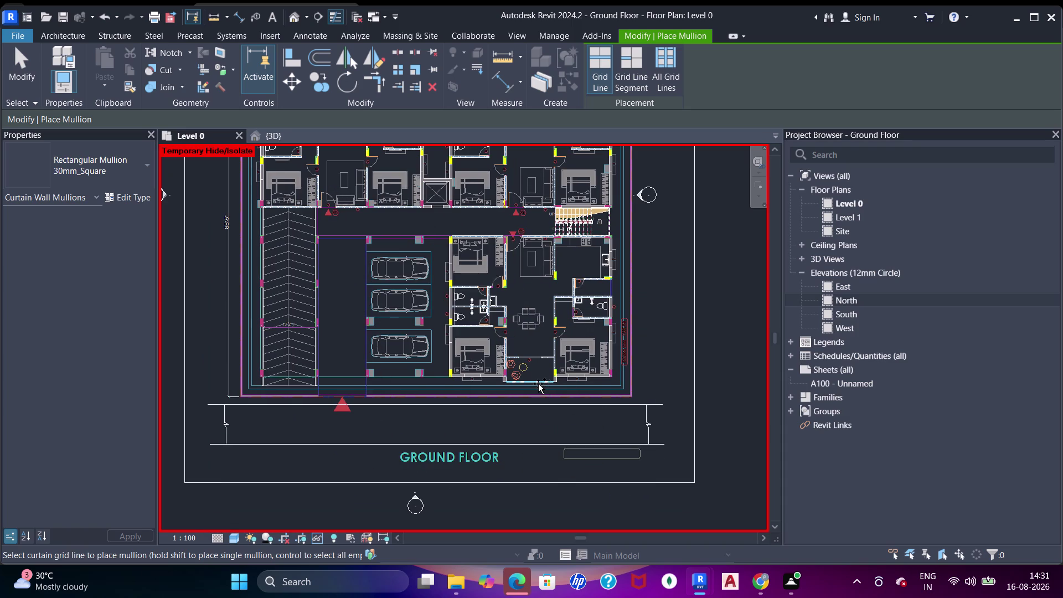
scroll(up, 3)
scroll(down, 3)
middle_drag(538, 283, 526, 339)
Exit mullion placement while panning down toward the GROUND FLOOR label.
key(Escape)
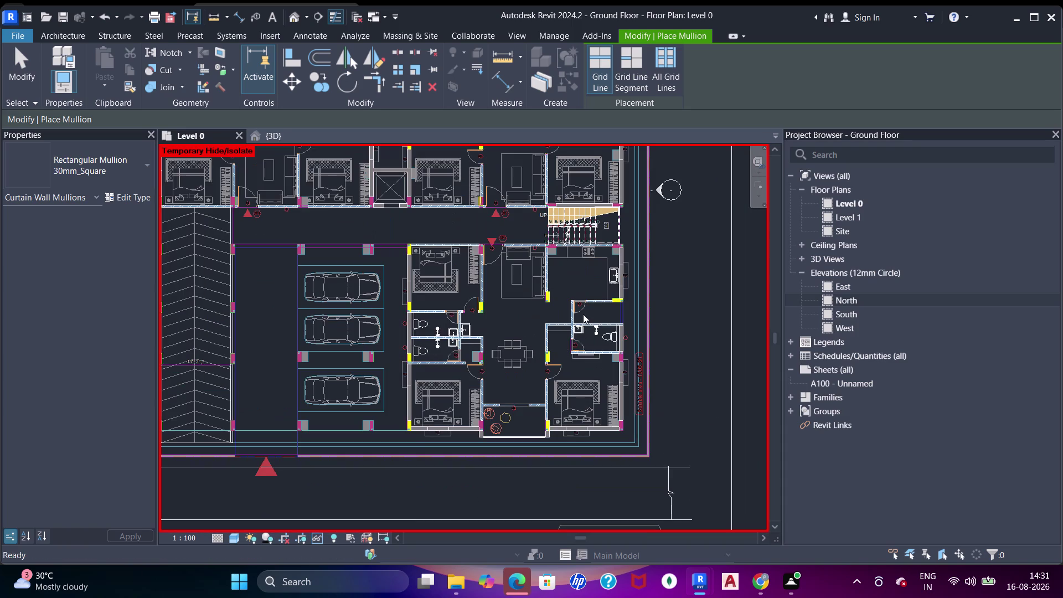
key(Escape)
key(Escape)
key(Escape)
key(Escape)
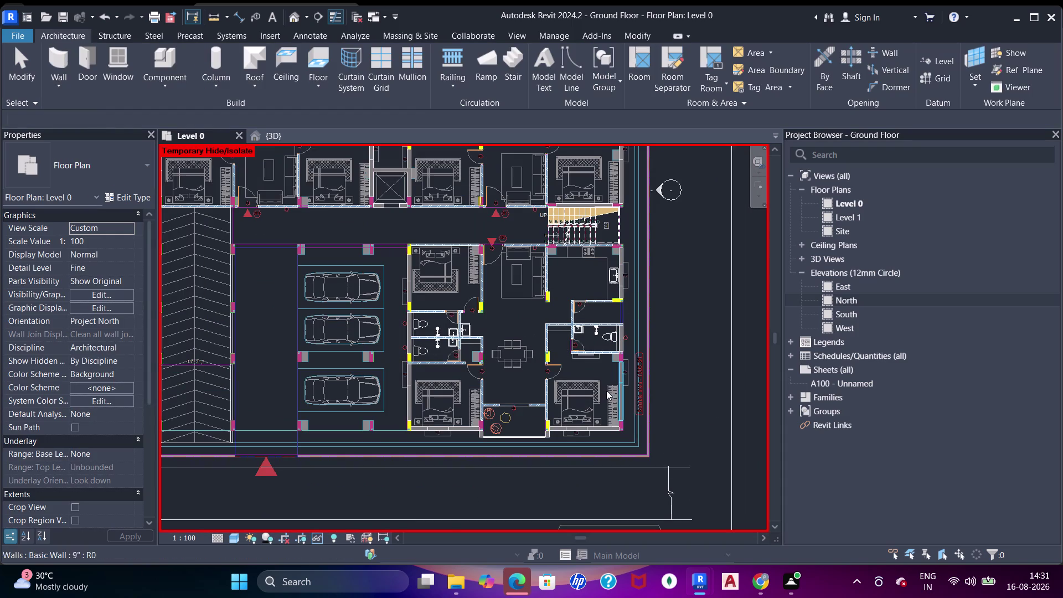
middle_drag(605, 391, 626, 333)
key(Escape)
key(Escape)
middle_drag(563, 424, 575, 357)
key(Escape)
Re-centre the view on the full Level 0 floor plan.
scroll(up, 3)
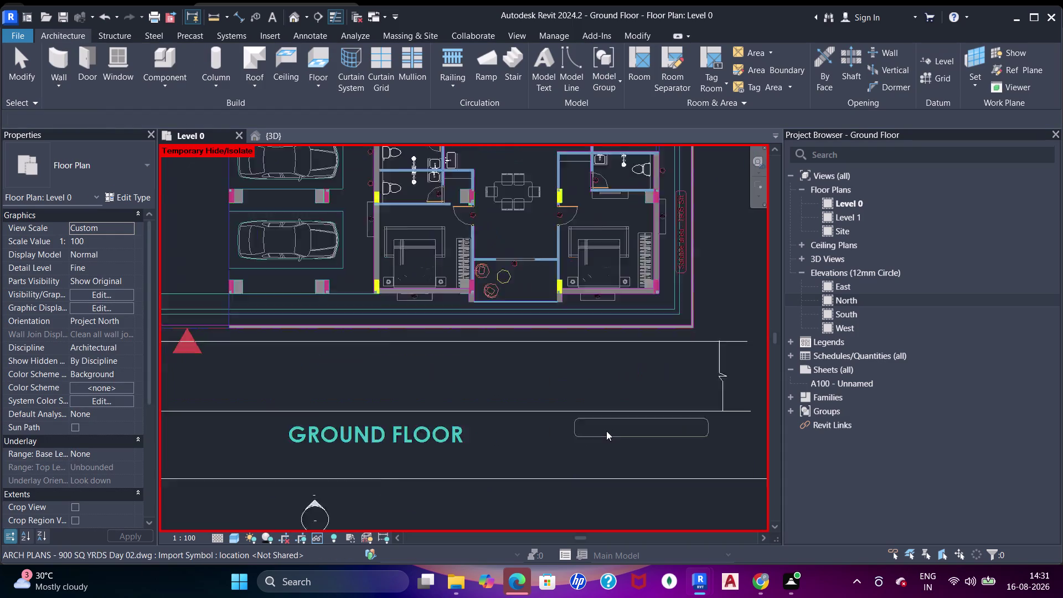
scroll(up, 3)
scroll(down, 3)
middle_drag(444, 361, 467, 470)
scroll(up, 3)
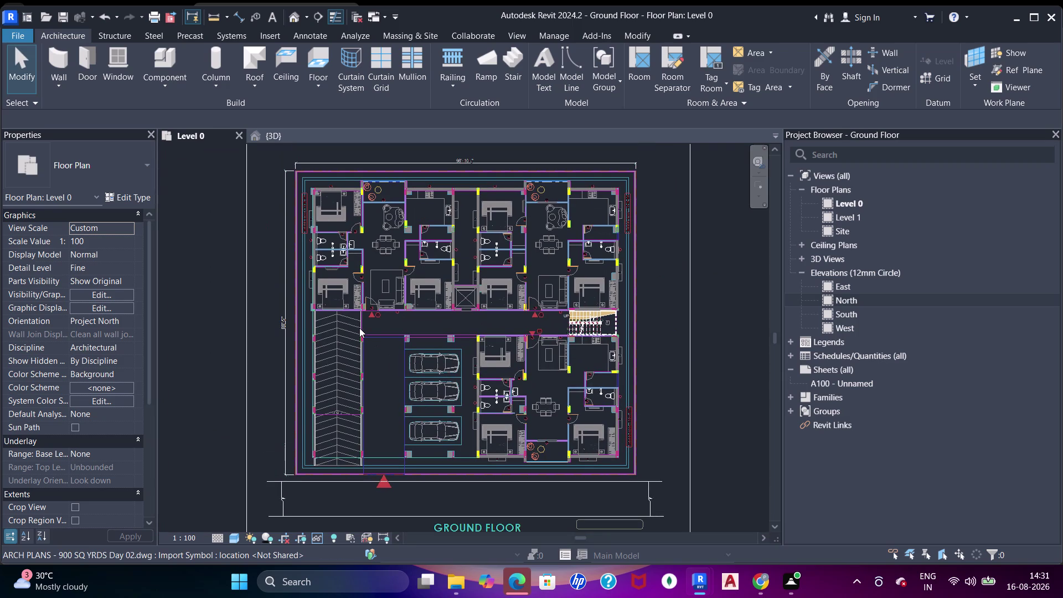
middle_drag(459, 298, 454, 323)
scroll(up, 3)
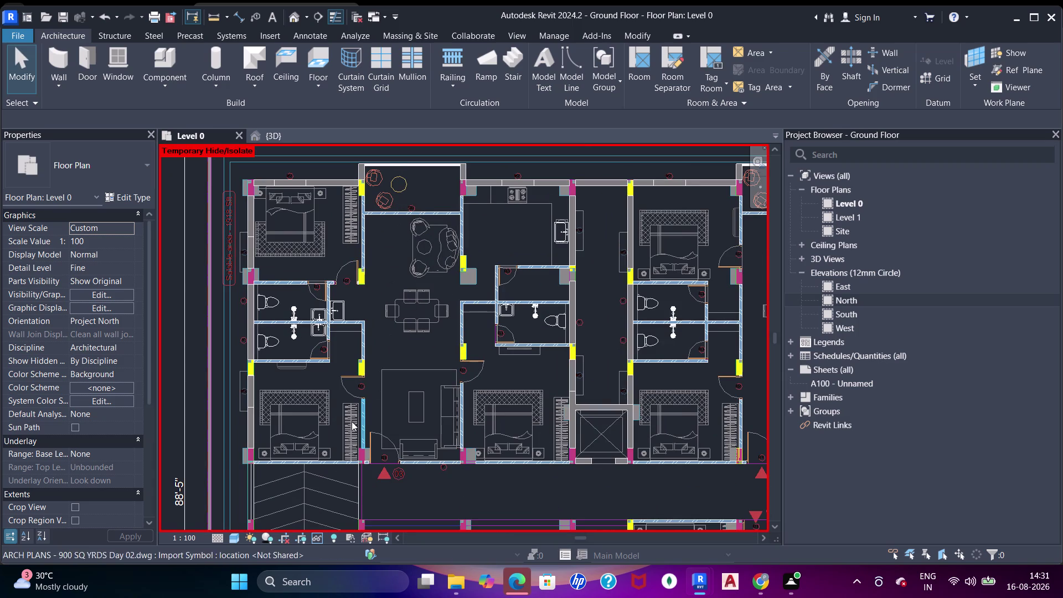
scroll(up, 3)
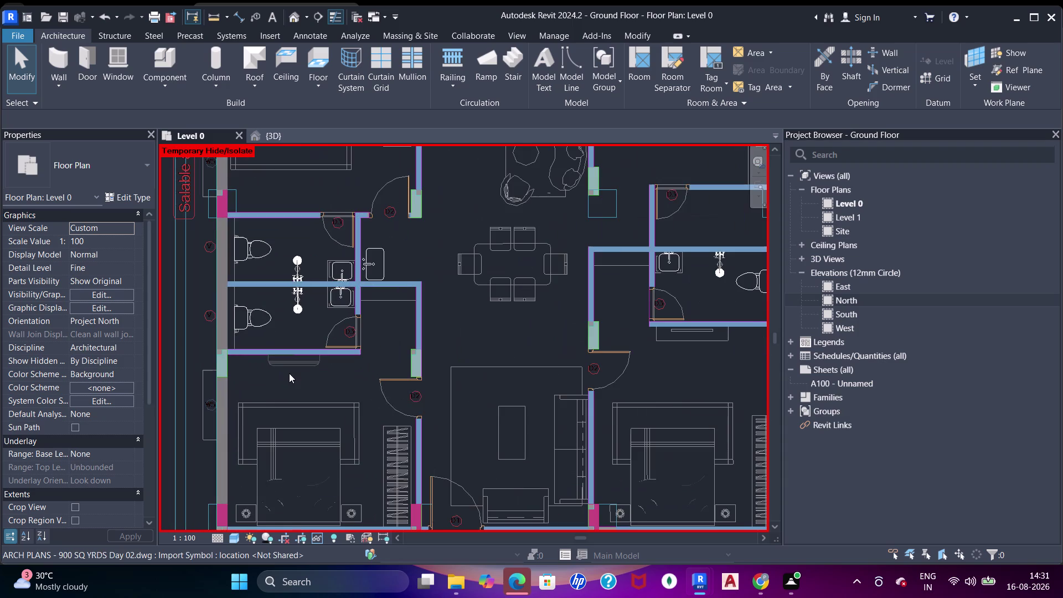
Zoom in on the dining area and start Place a Component.
middle_drag(298, 374, 320, 335)
scroll(up, 3)
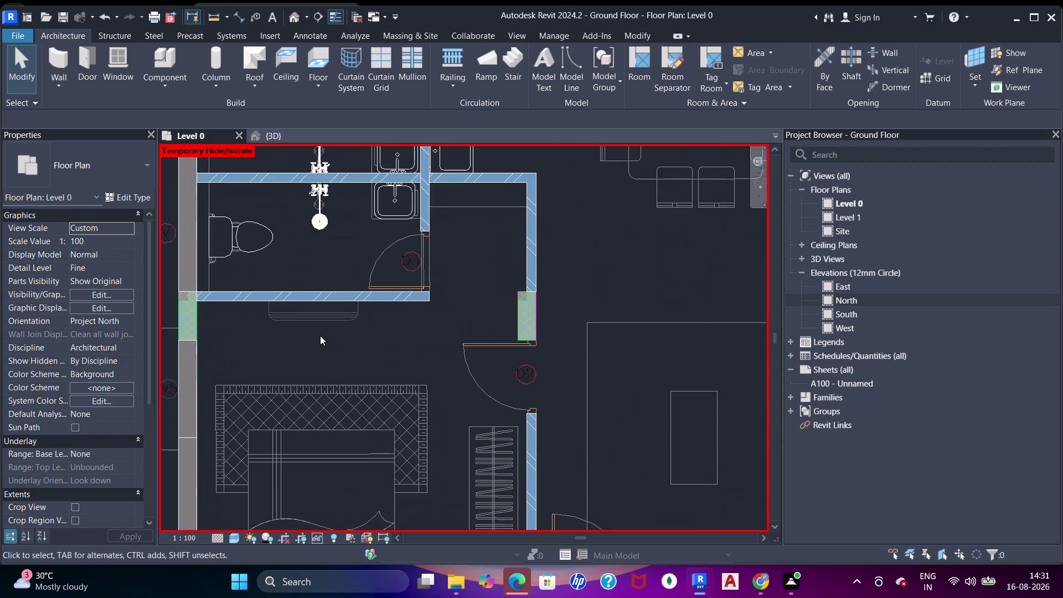
scroll(down, 3)
middle_drag(320, 336, 318, 329)
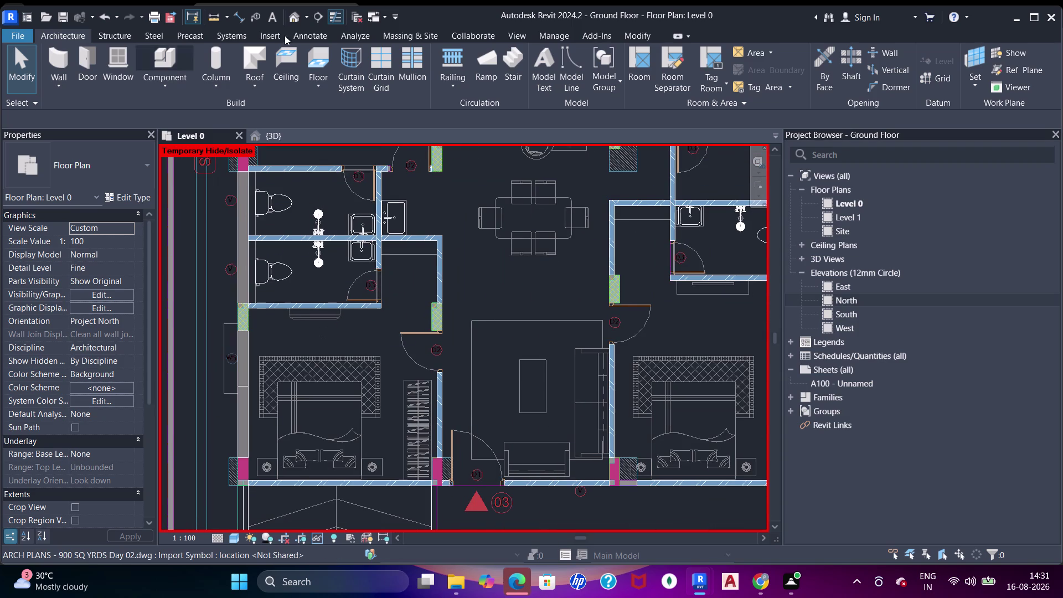
click(174, 63)
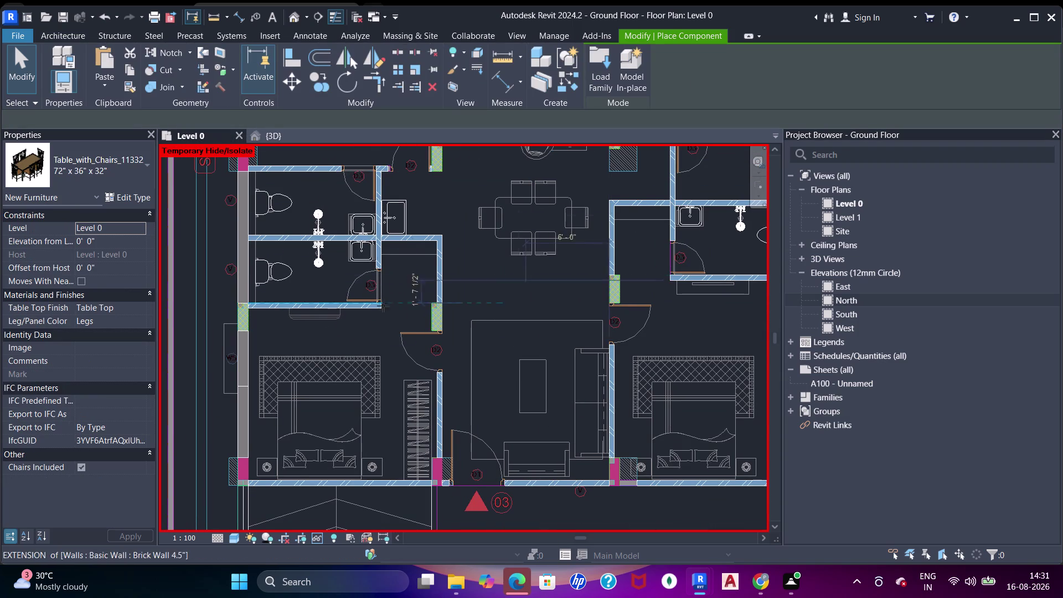
Open the Load Family dialog showing the dining and coffee table families.
click(609, 86)
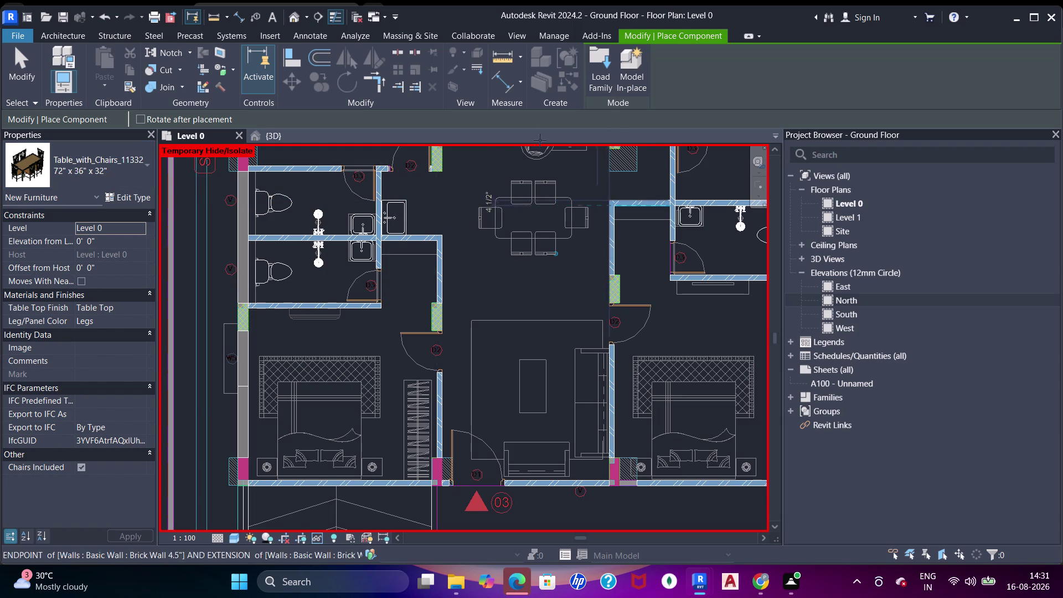
click(600, 67)
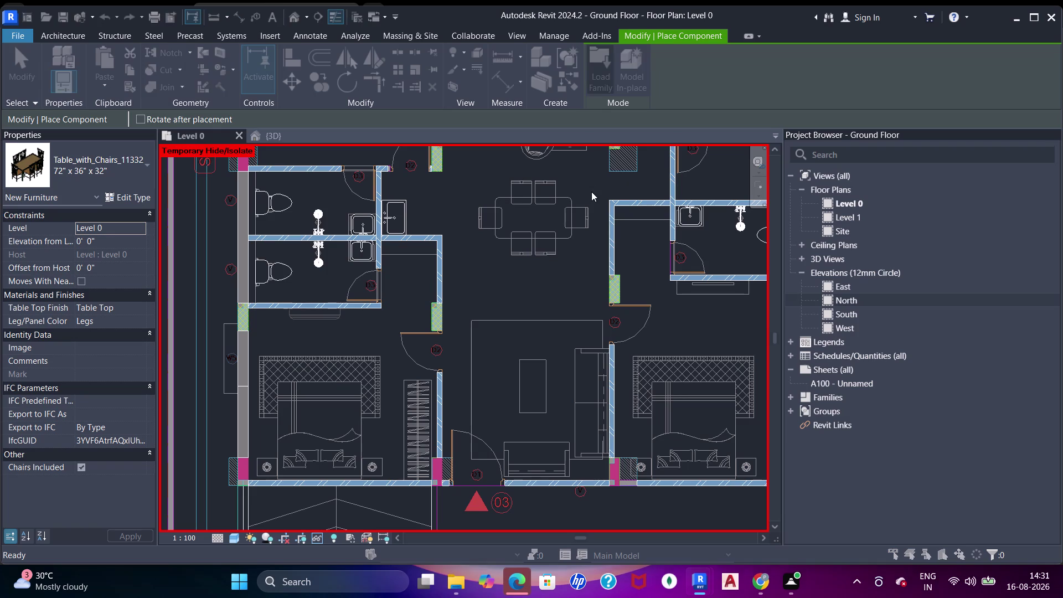
click(661, 211)
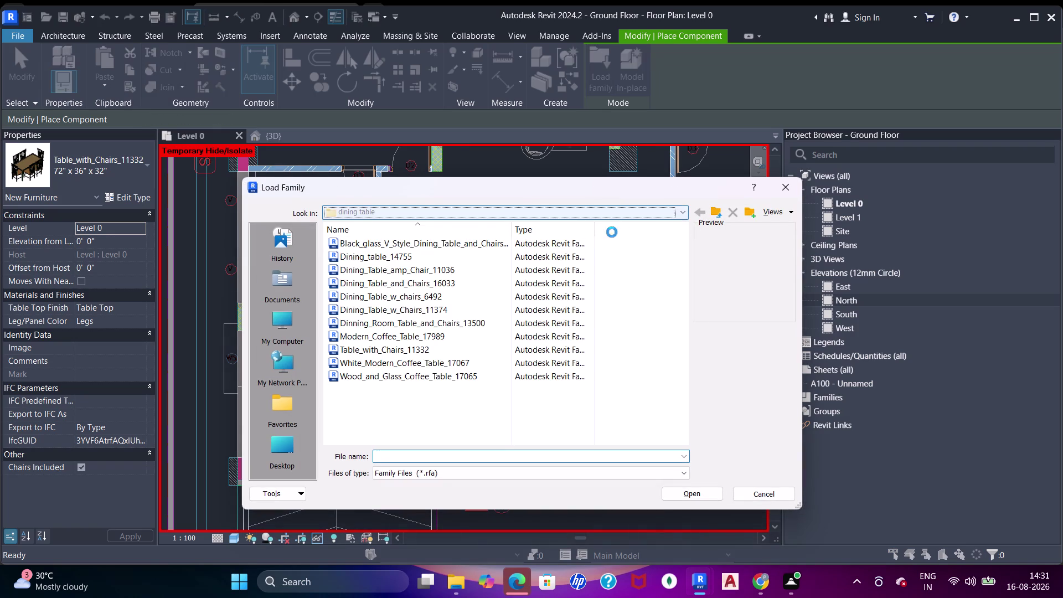
Open the TV folder under SHUBHAM CITY and preview the 40quot_LCD_TV_11573 family.
click(461, 283)
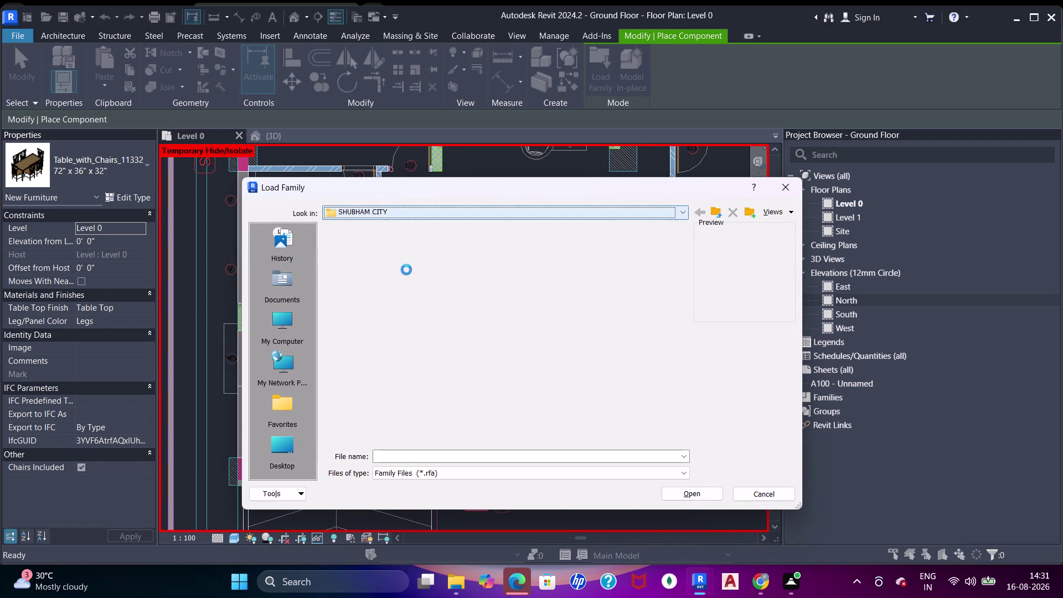
scroll(down, 3)
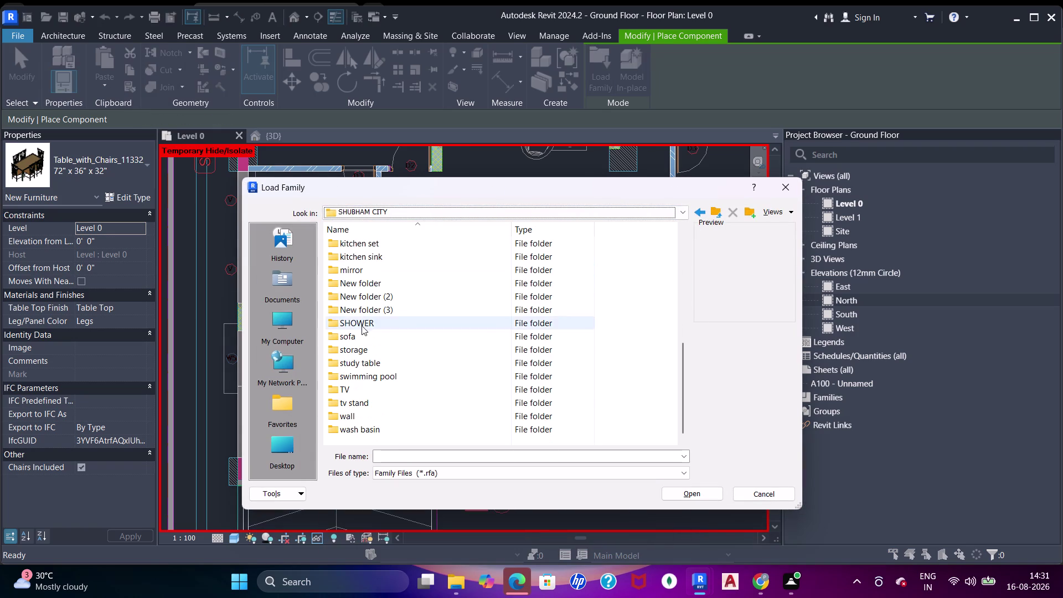
double_click(372, 385)
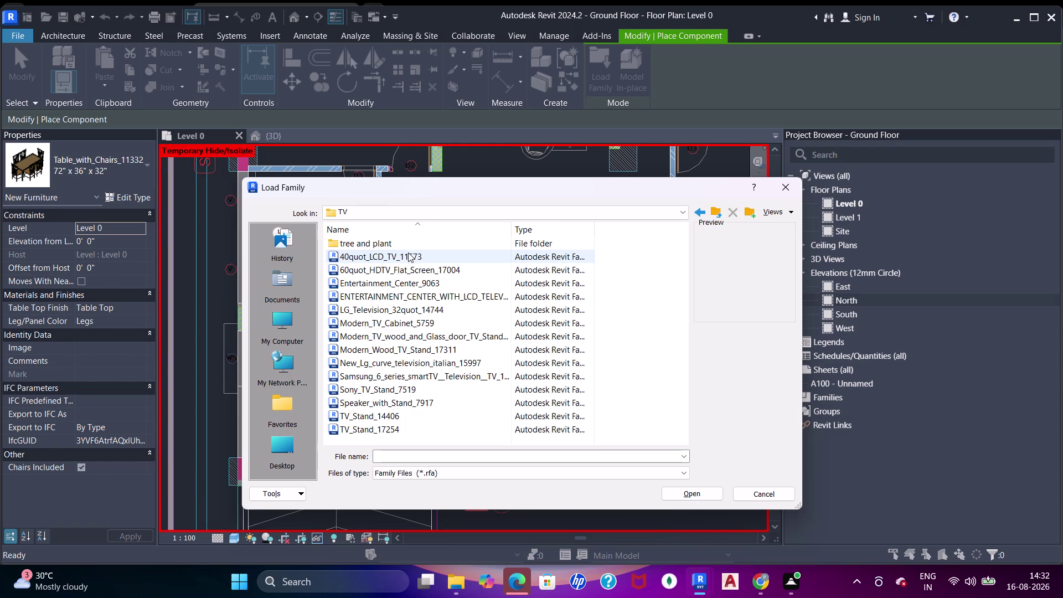
click(408, 250)
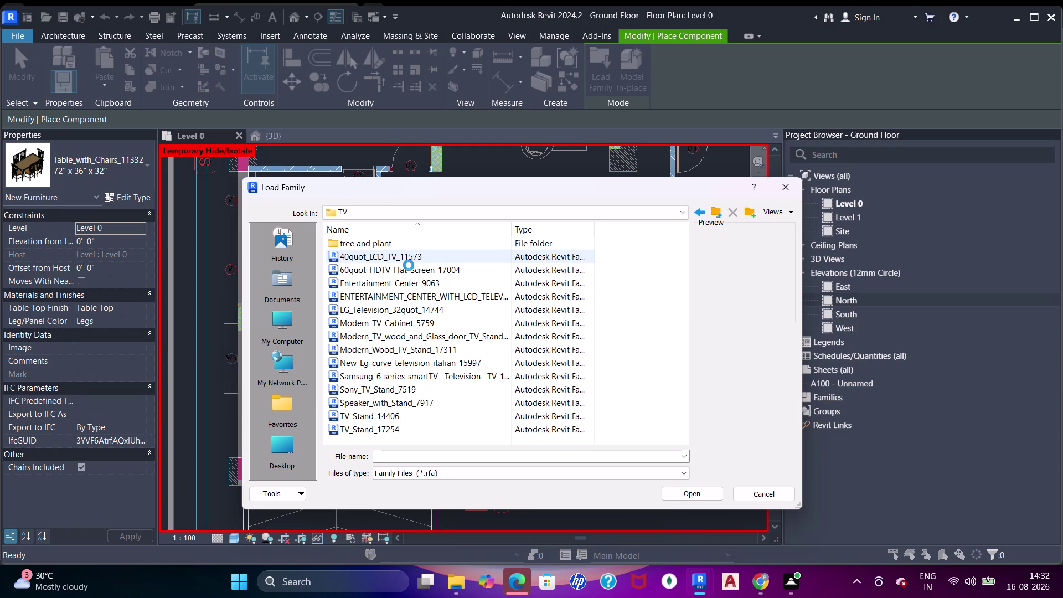
click(409, 269)
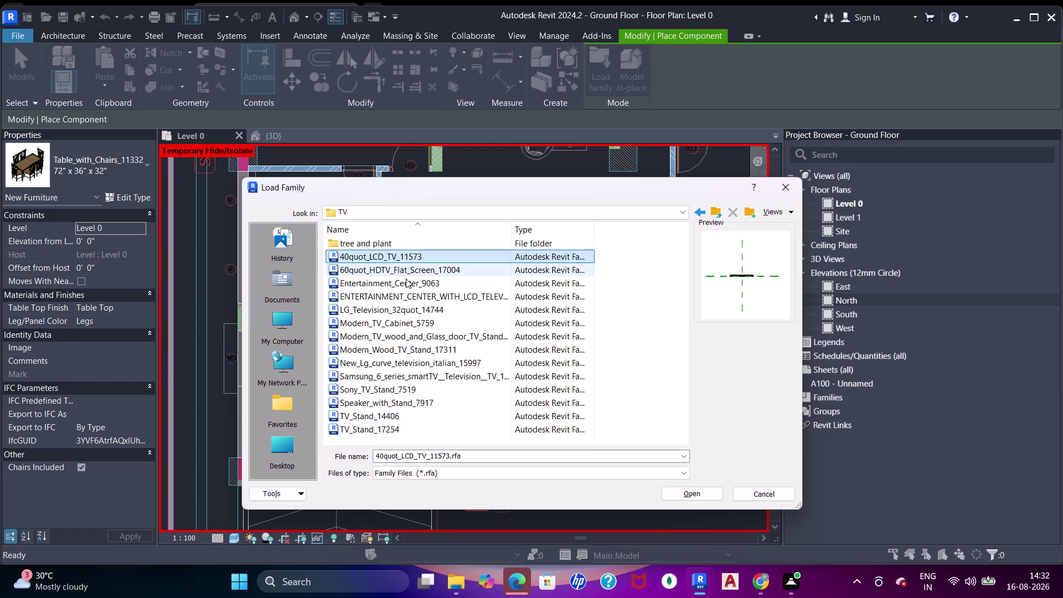
Preview the 60" HDTV, entertainment center, LG 32" TV and Modern TV stand families.
click(409, 286)
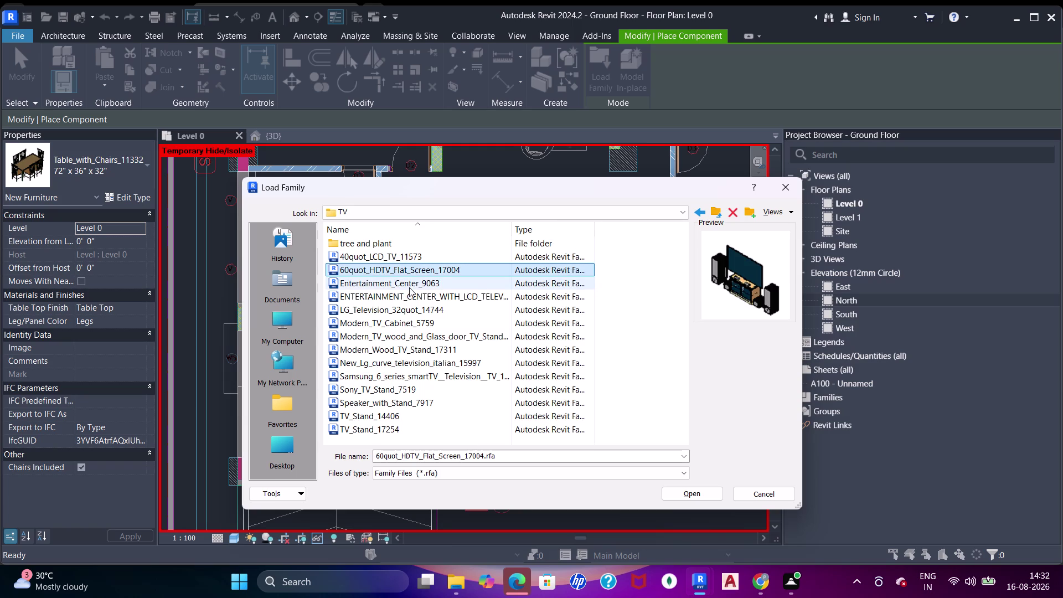
click(411, 294)
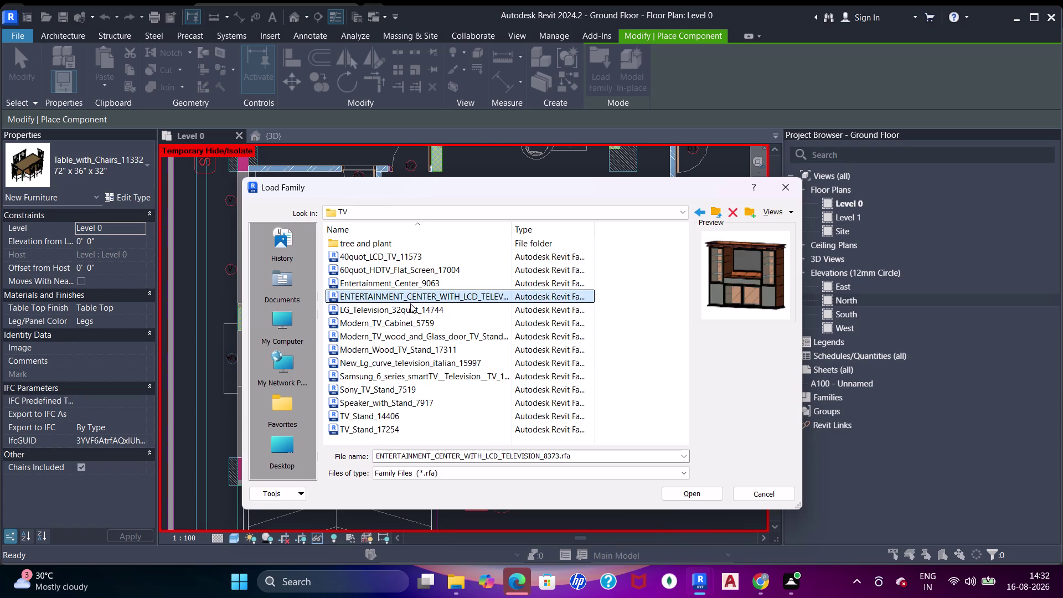
click(415, 317)
click(413, 309)
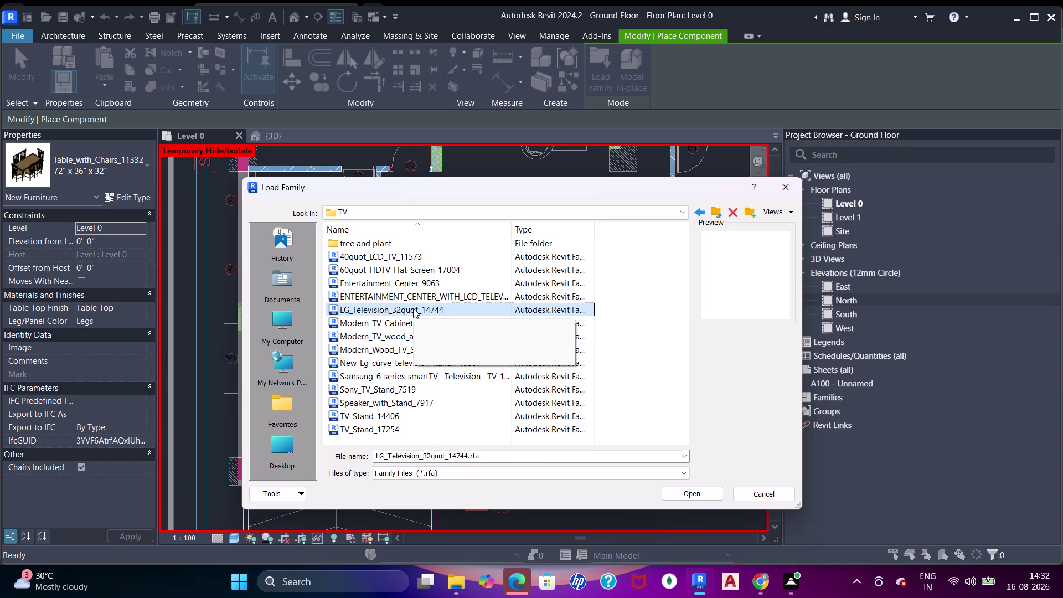
click(382, 338)
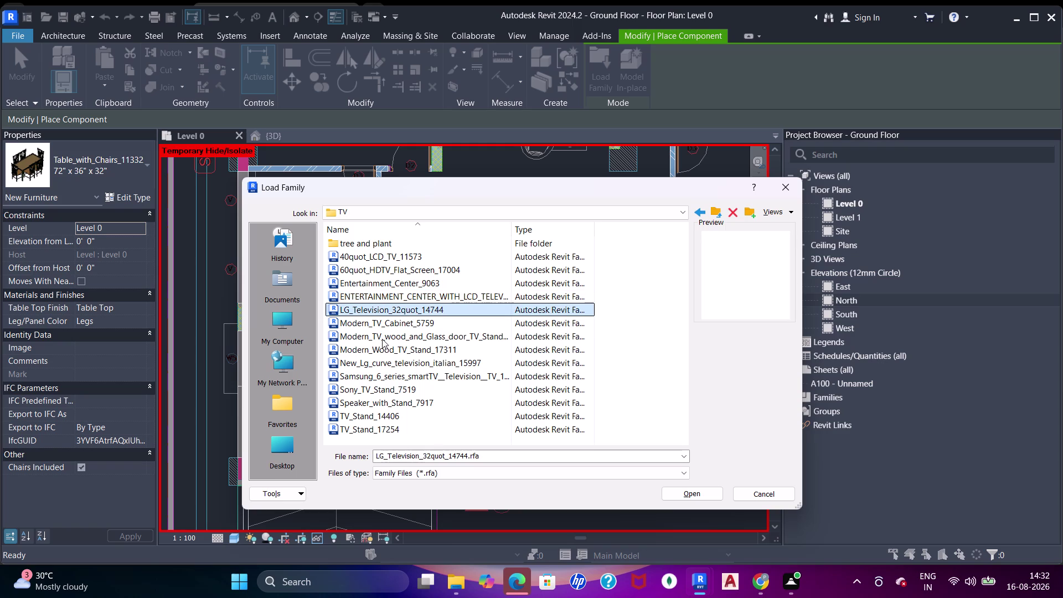
click(395, 336)
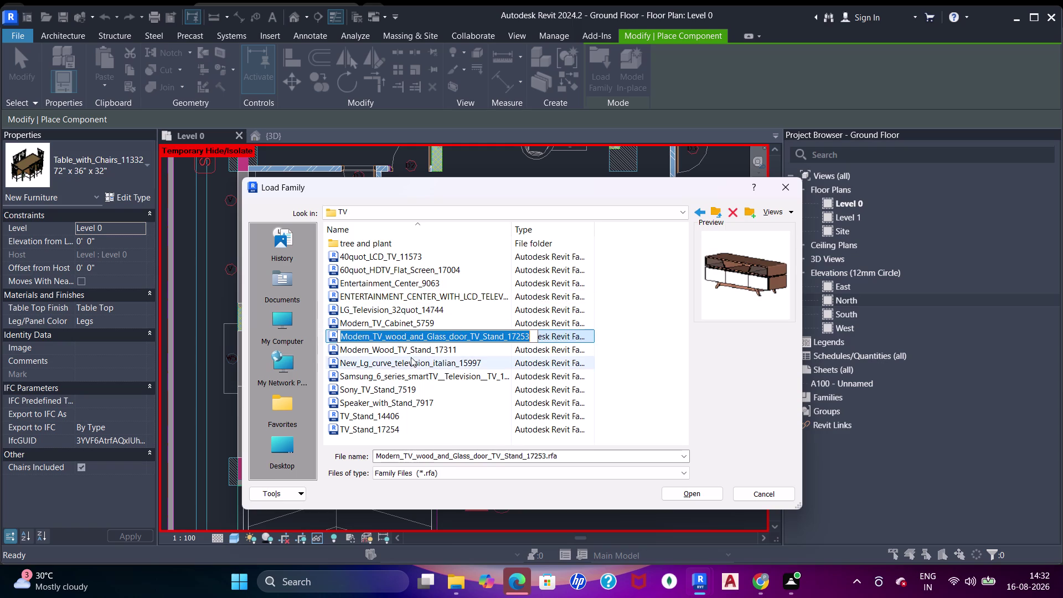
click(405, 351)
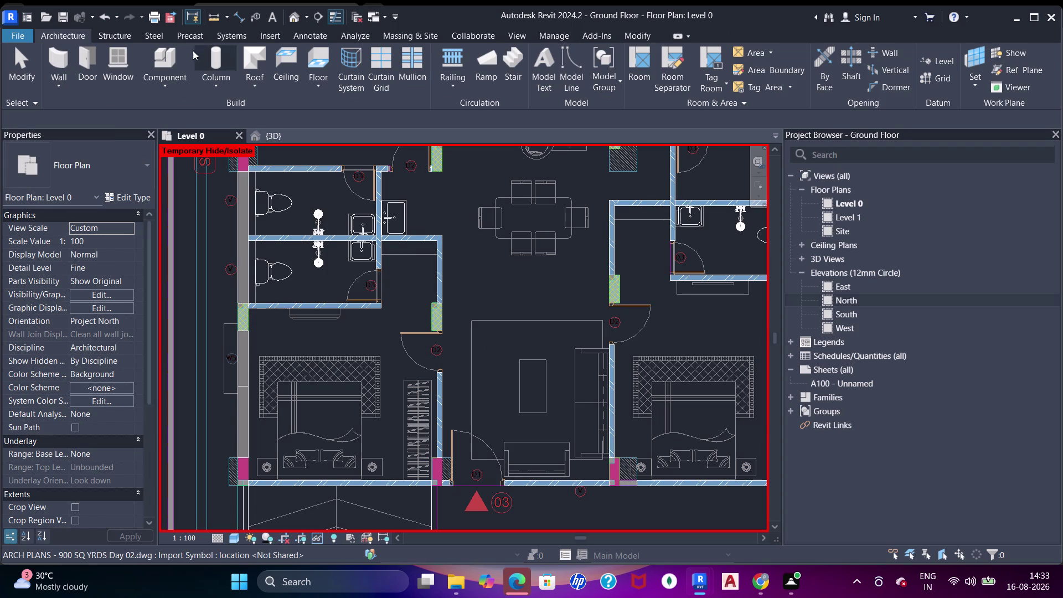
Reopen Load Family and open the TV folder in the SHUBHAM CITY library.
click(169, 60)
click(600, 68)
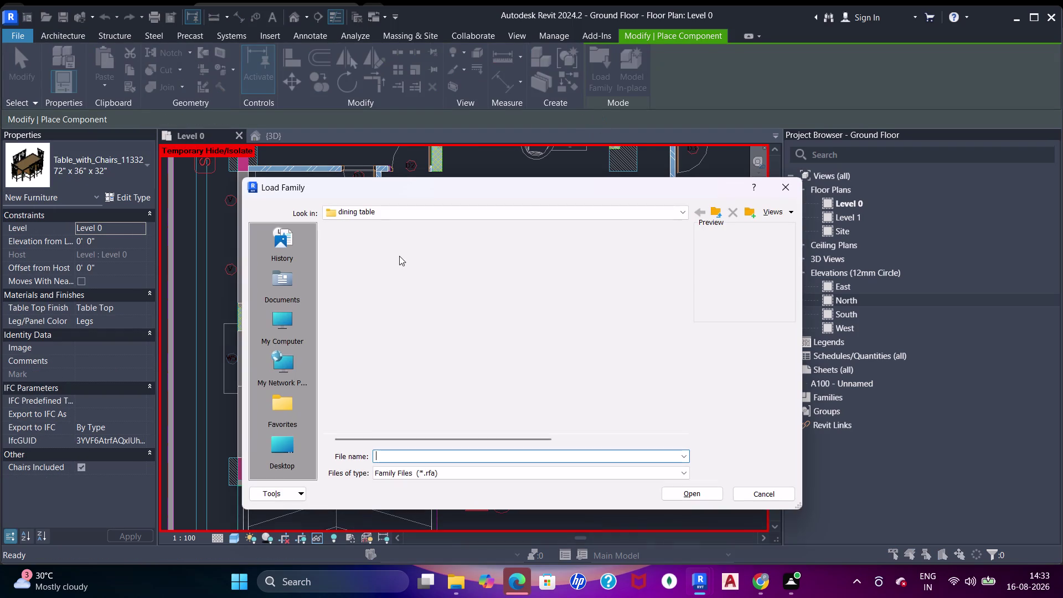
click(507, 212)
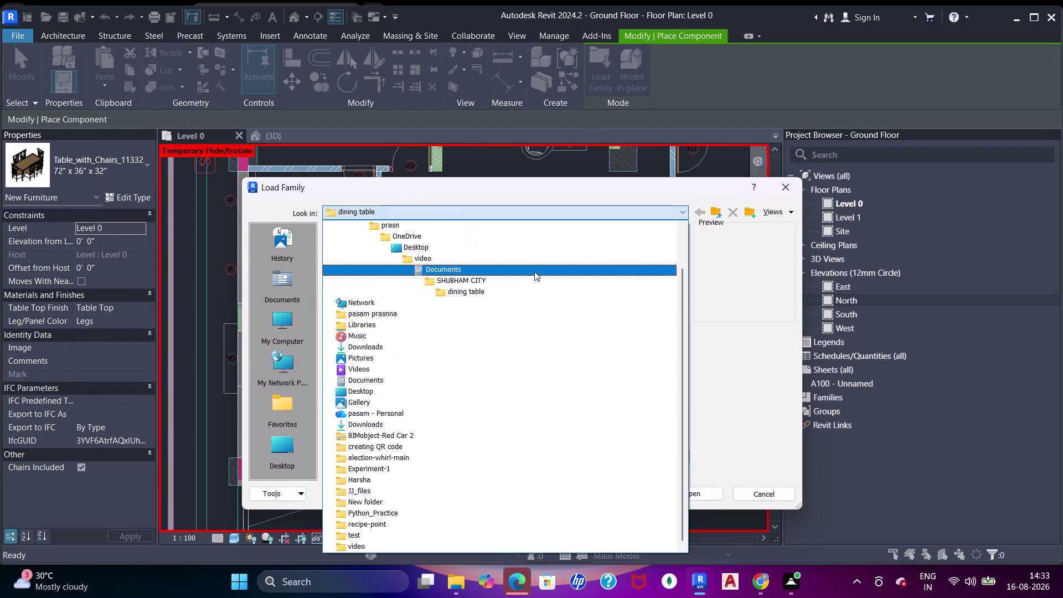
click(530, 279)
scroll(down, 3)
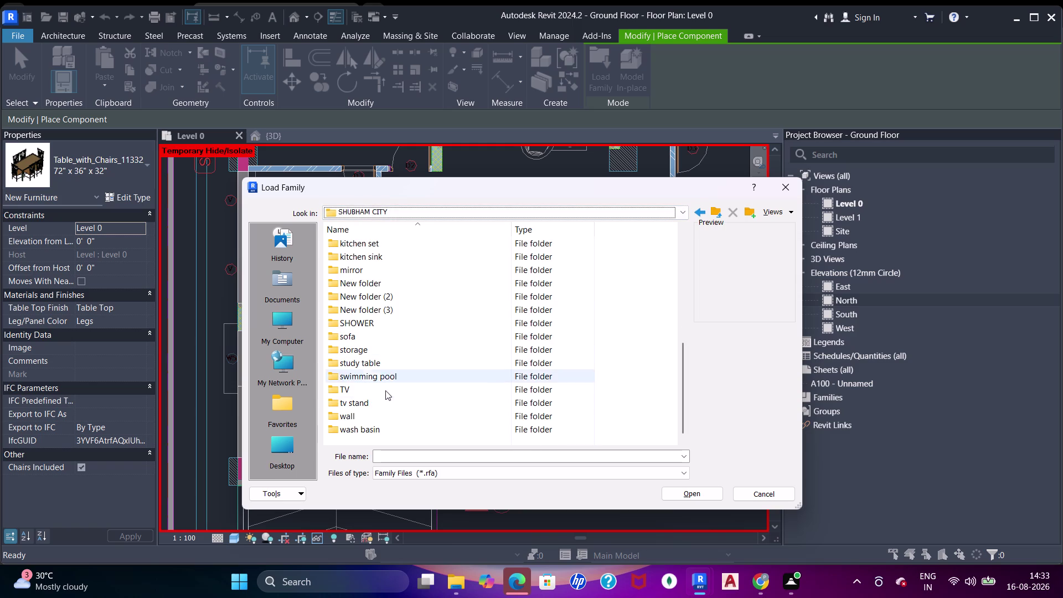
double_click(372, 392)
Preview Speaker_with_Stand_7917 and TV_Stand_14406, then load the Samsung 6 series smart TV.
scroll(down, 3)
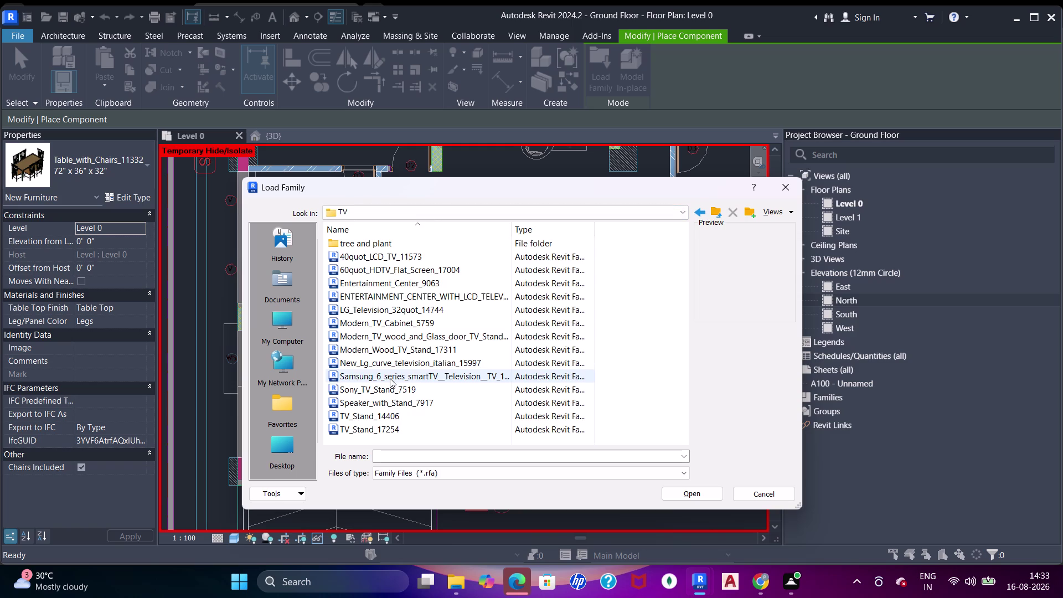
scroll(down, 3)
click(383, 395)
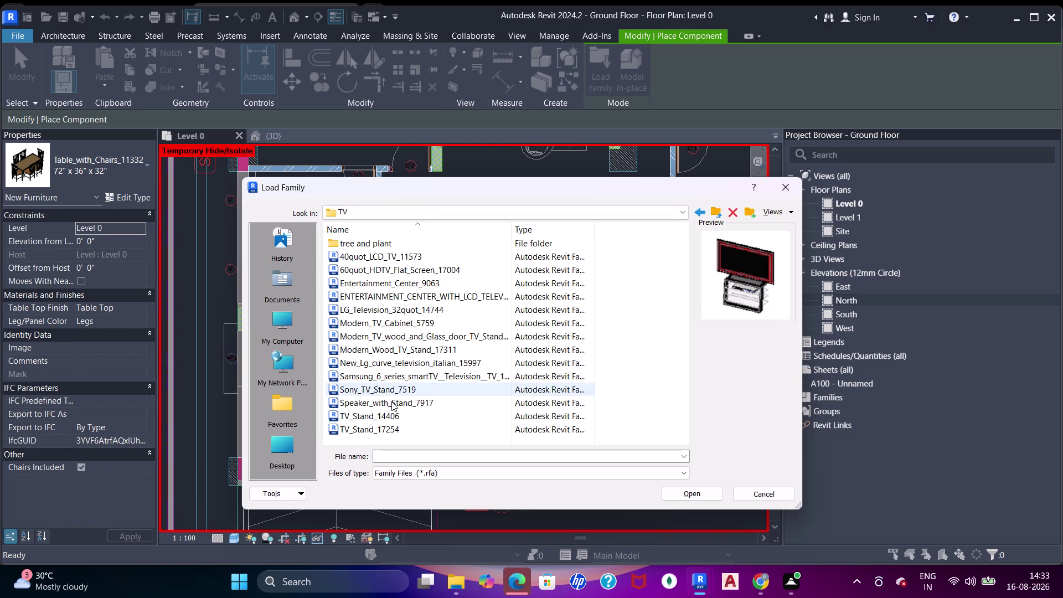
click(391, 400)
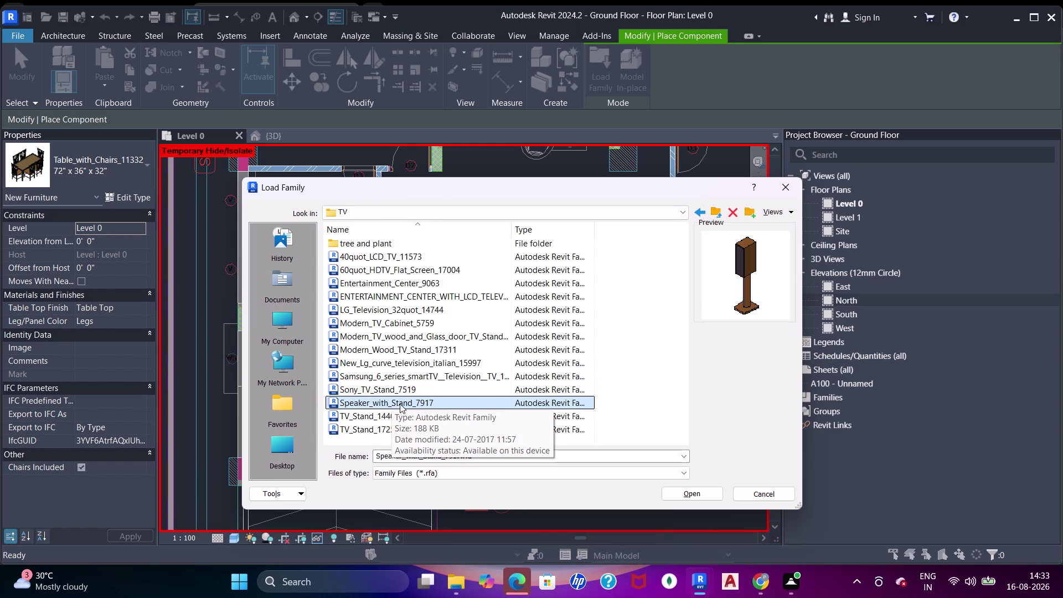
click(363, 411)
click(415, 382)
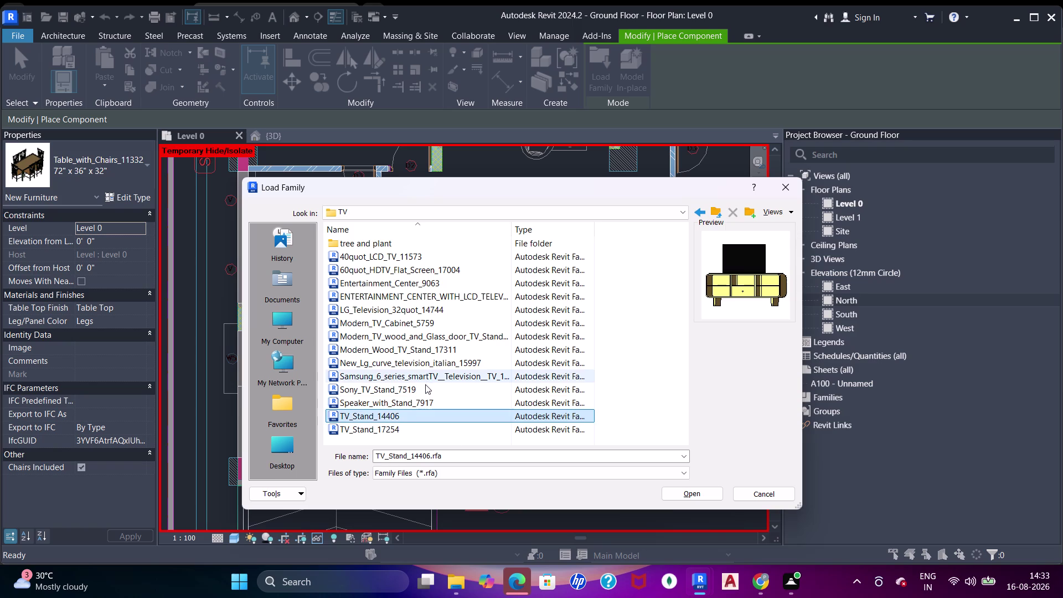
click(392, 414)
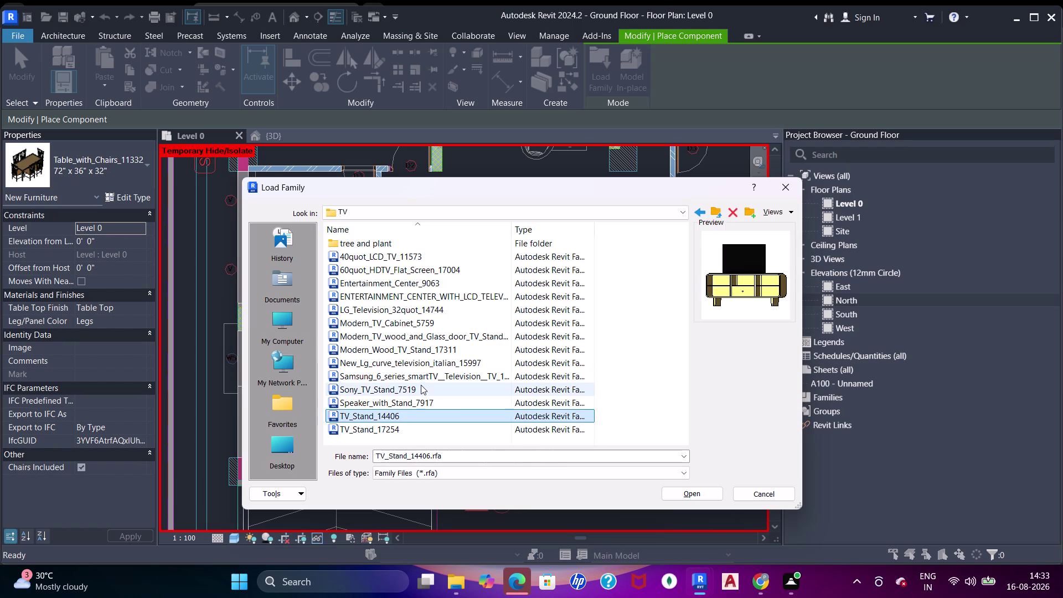
click(418, 379)
double_click(426, 378)
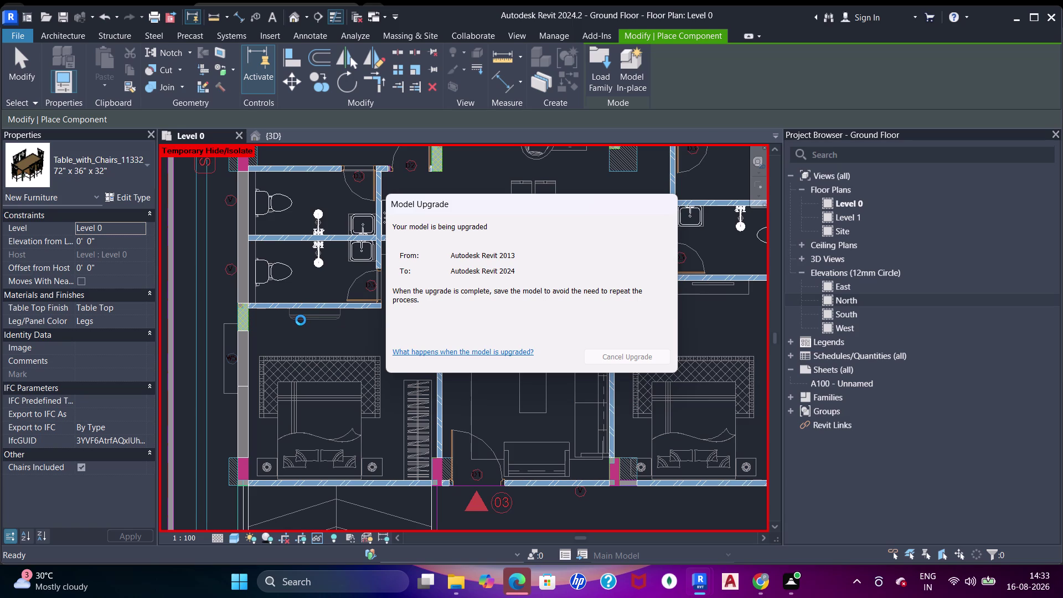
scroll(up, 3)
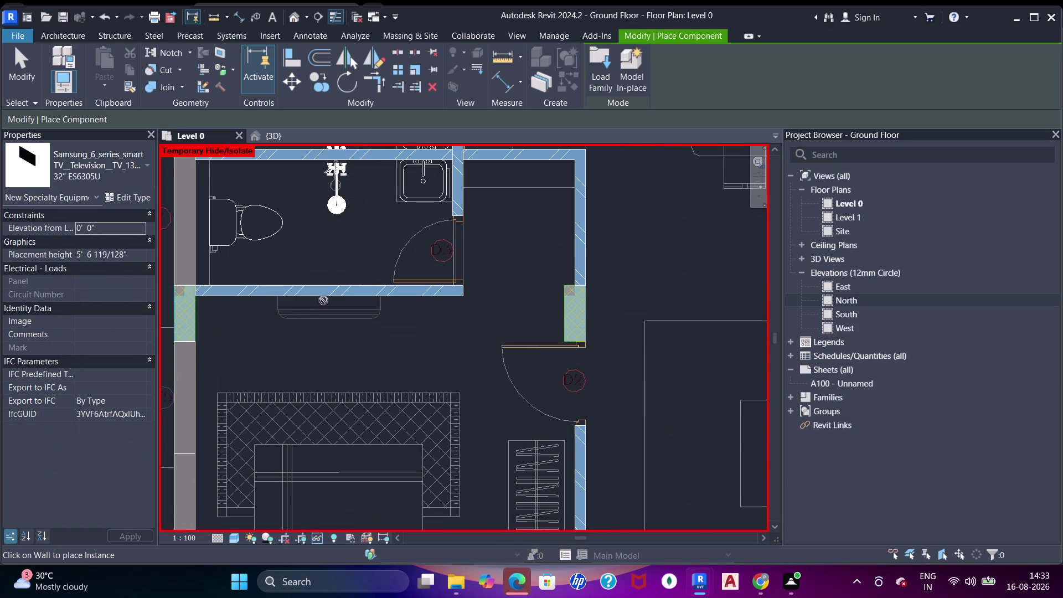
Place the Samsung 32" TV on the first three bedroom walls of the Level 0 plan.
click(323, 297)
scroll(down, 3)
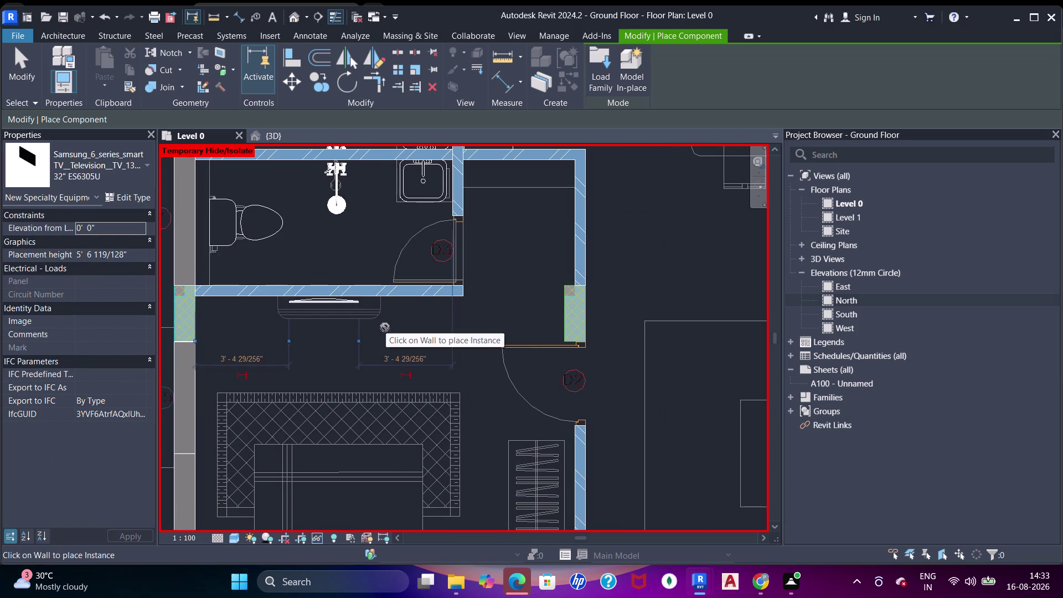
scroll(down, 3)
middle_drag(429, 331, 344, 321)
middle_drag(380, 269, 373, 418)
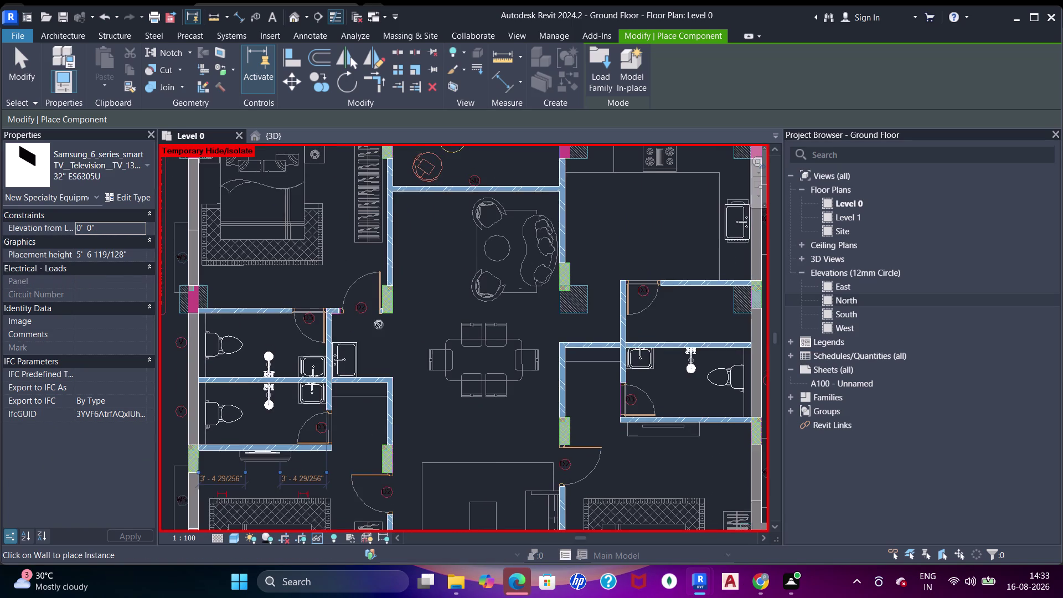
middle_drag(370, 264, 383, 332)
scroll(up, 3)
middle_drag(318, 286, 332, 261)
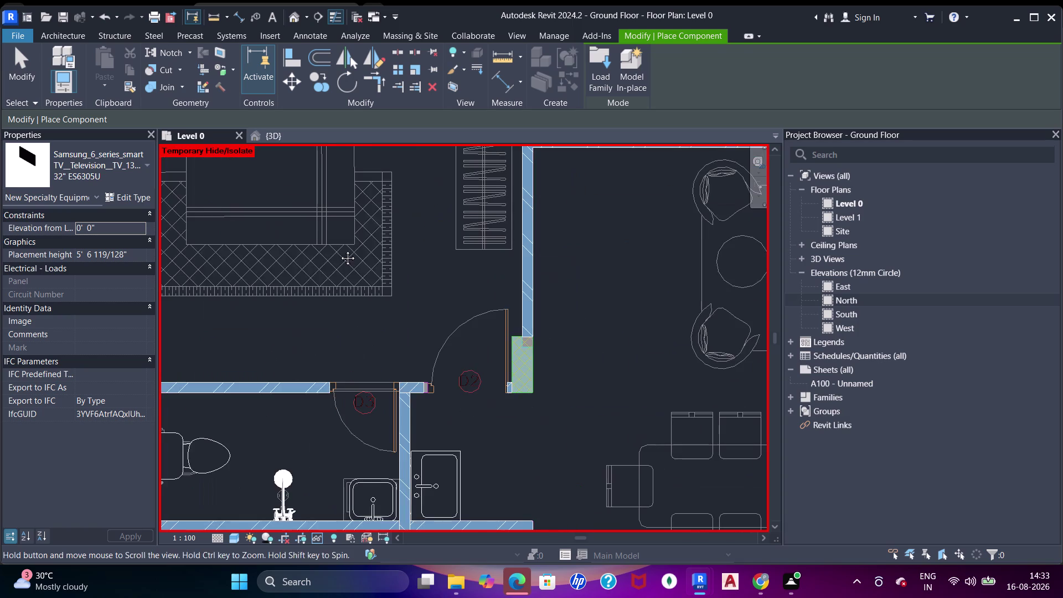
middle_drag(332, 261, 354, 229)
click(300, 322)
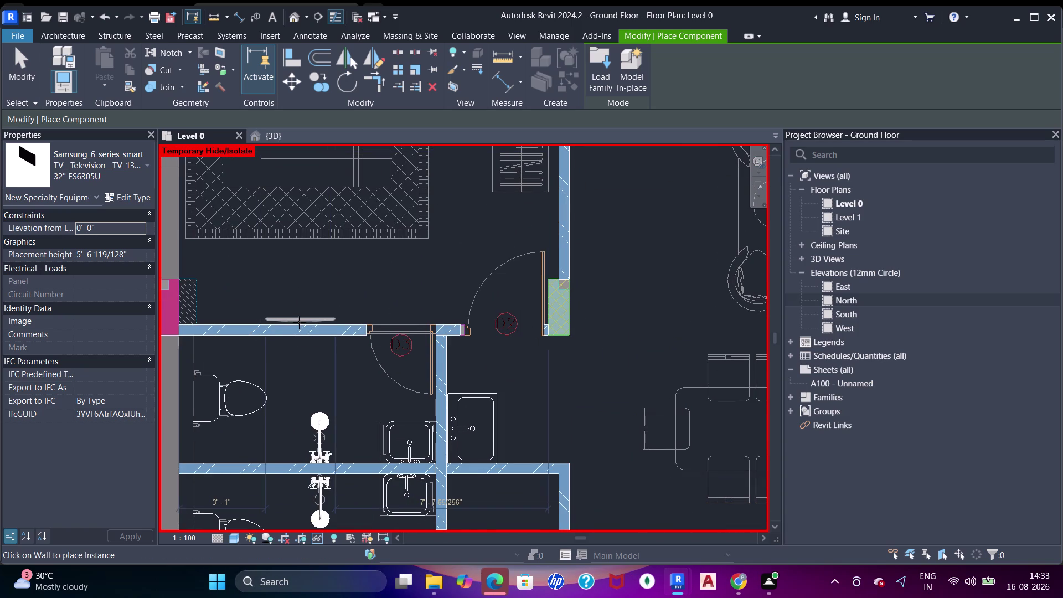
scroll(down, 3)
middle_drag(461, 298, 410, 301)
middle_drag(518, 332, 451, 325)
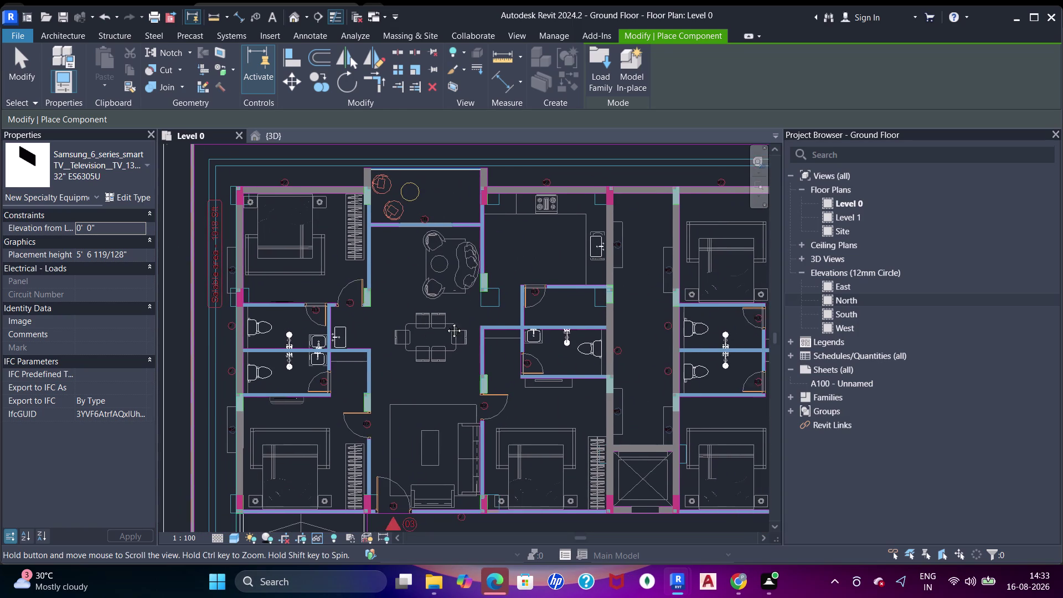
middle_drag(450, 325, 433, 317)
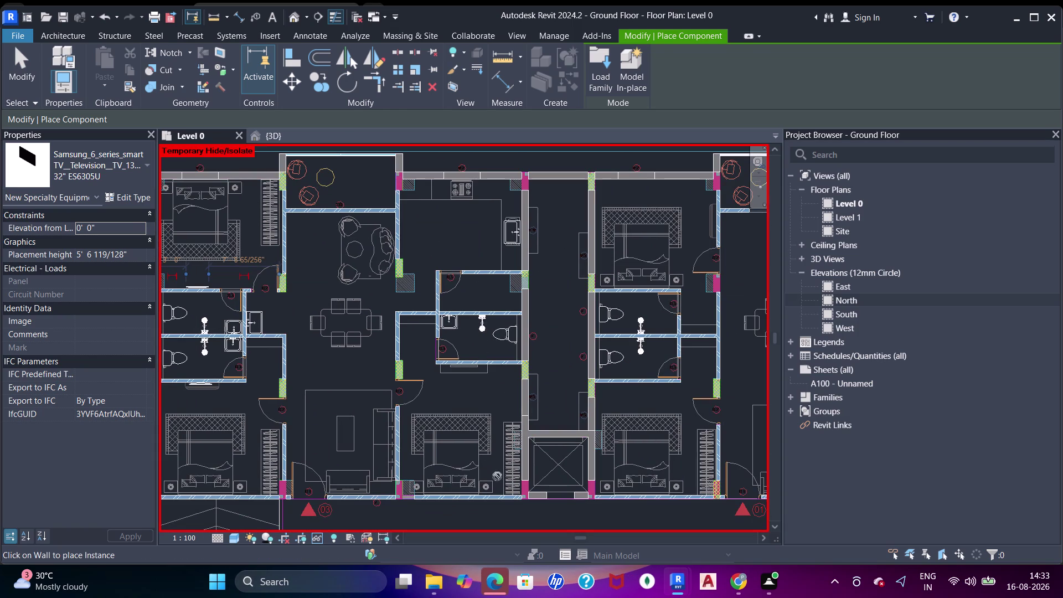
scroll(up, 3)
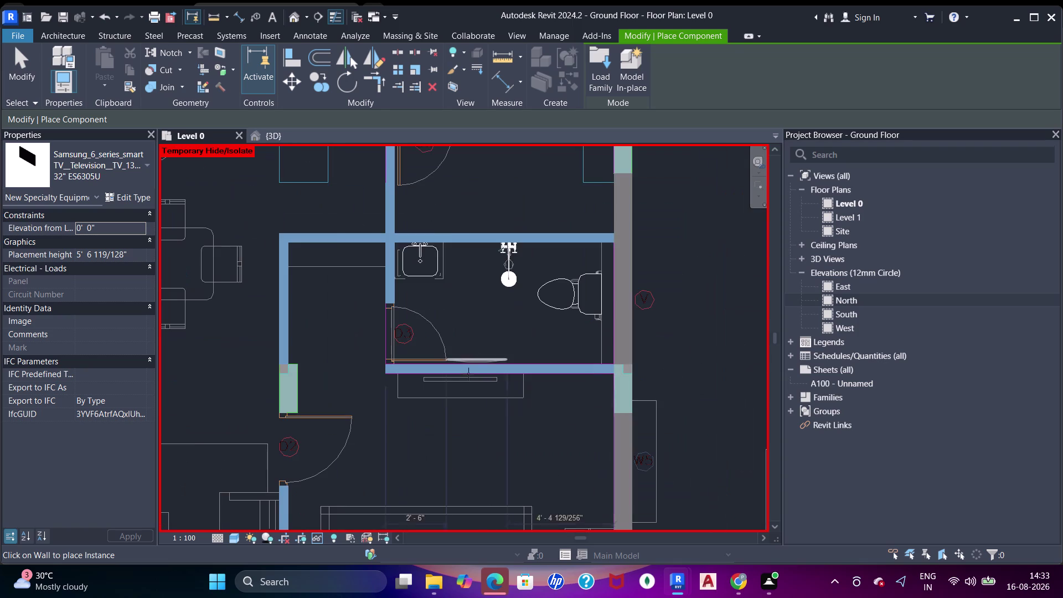
click(456, 379)
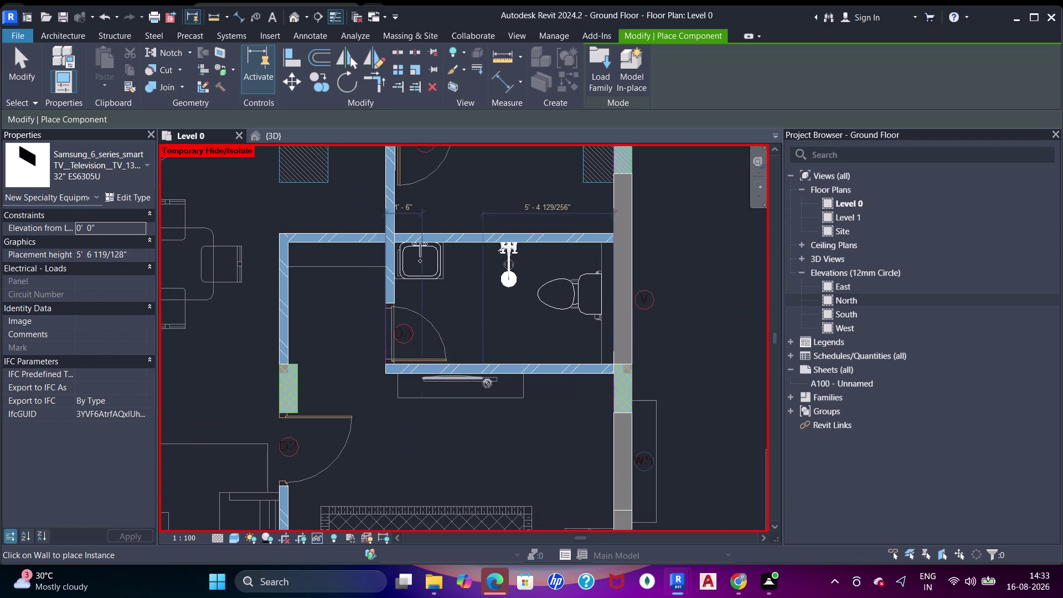
scroll(down, 3)
middle_drag(528, 368, 382, 411)
middle_drag(568, 238, 507, 381)
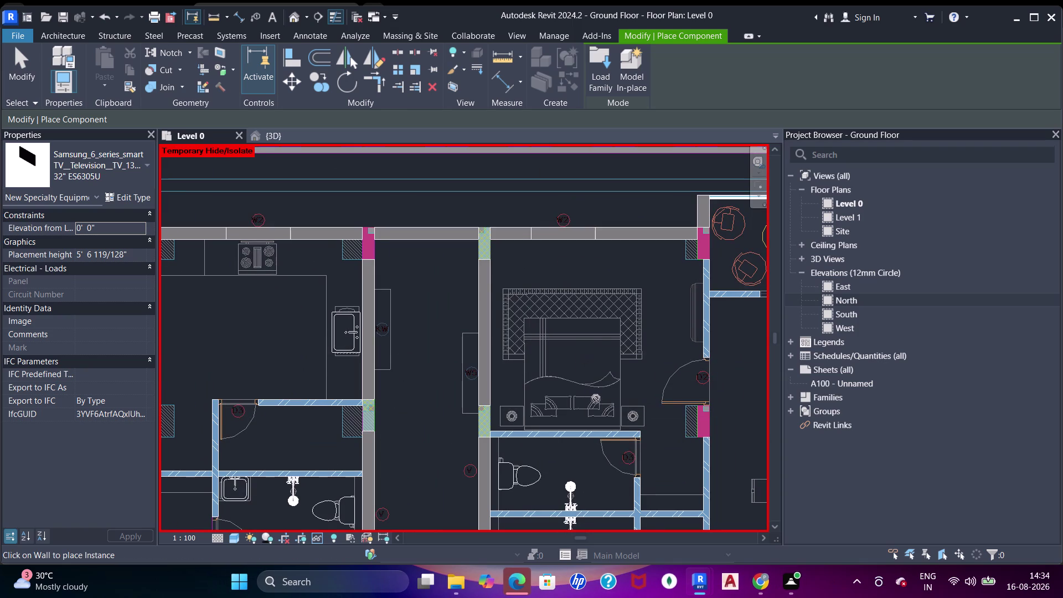
scroll(down, 3)
middle_drag(605, 355, 607, 283)
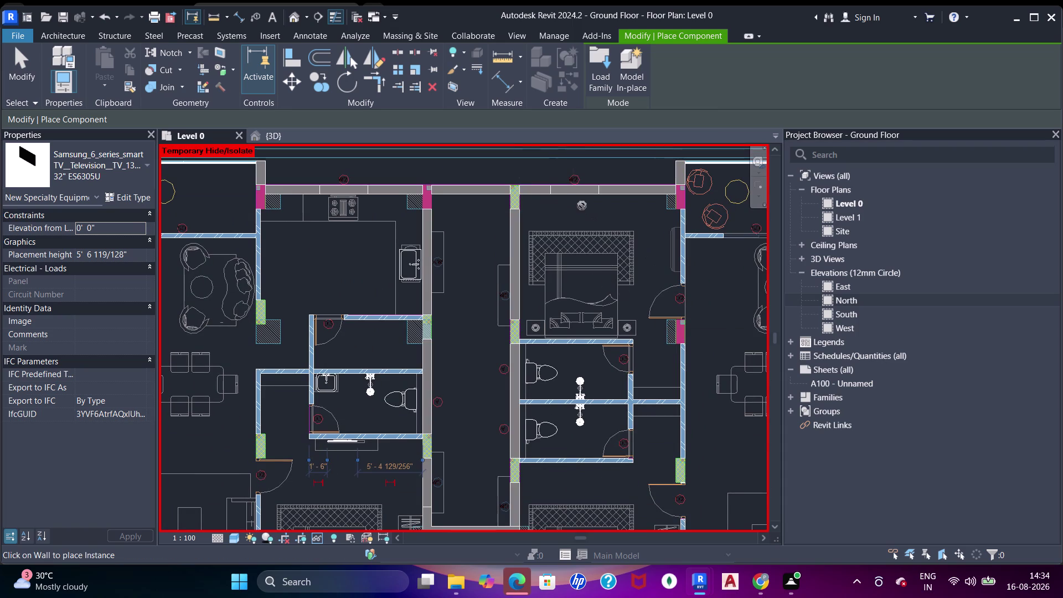
scroll(up, 3)
scroll(up, 3)
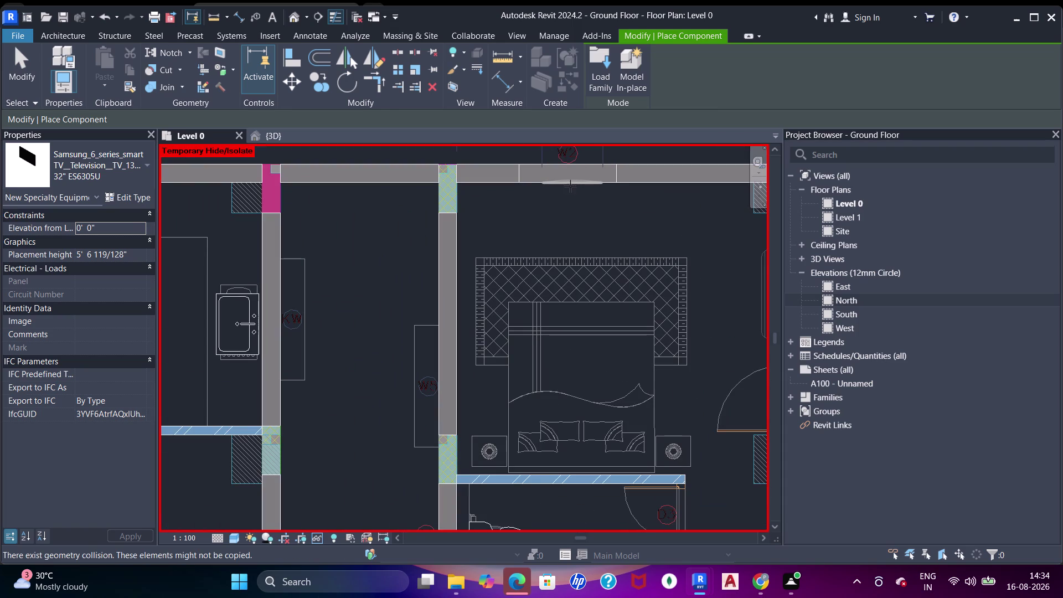
click(568, 185)
Place Samsung TVs on four more bedroom walls, including the lower apartments.
scroll(down, 3)
middle_drag(651, 279, 594, 253)
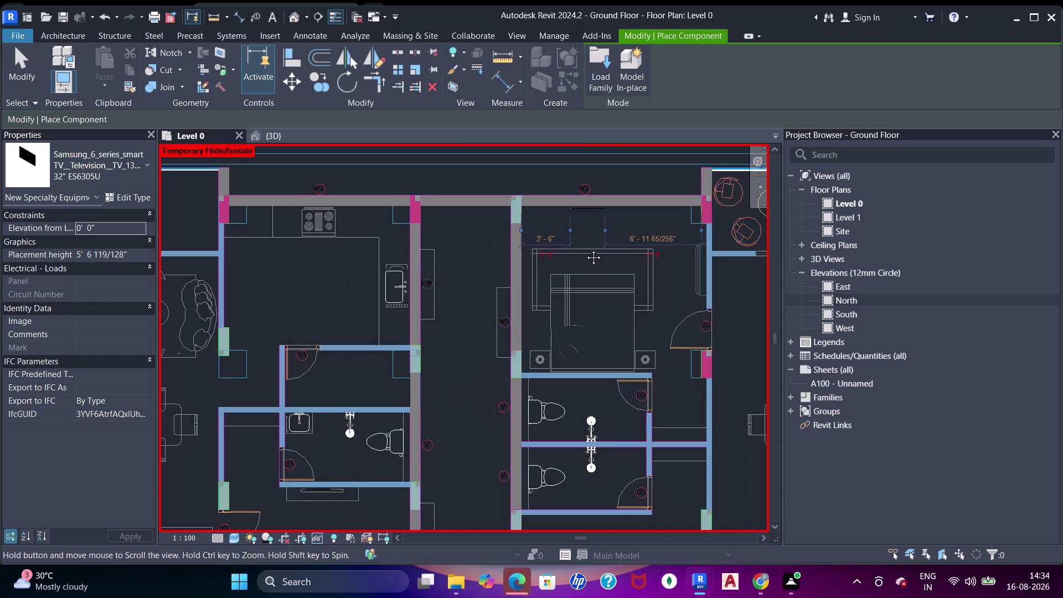
middle_drag(595, 253, 555, 231)
middle_drag(592, 343, 590, 253)
scroll(down, 3)
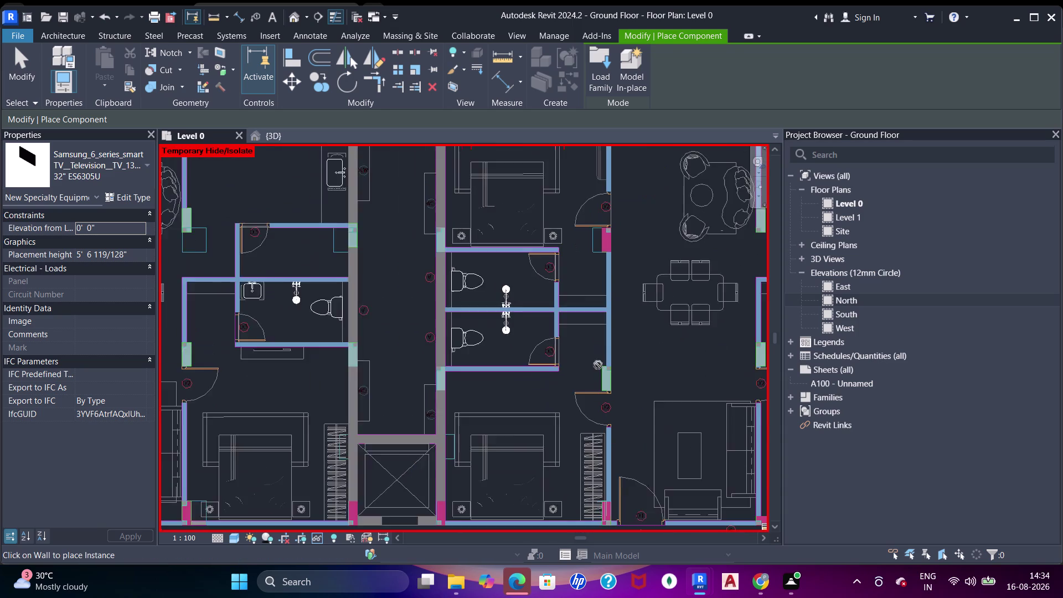
middle_drag(598, 365, 604, 290)
scroll(up, 3)
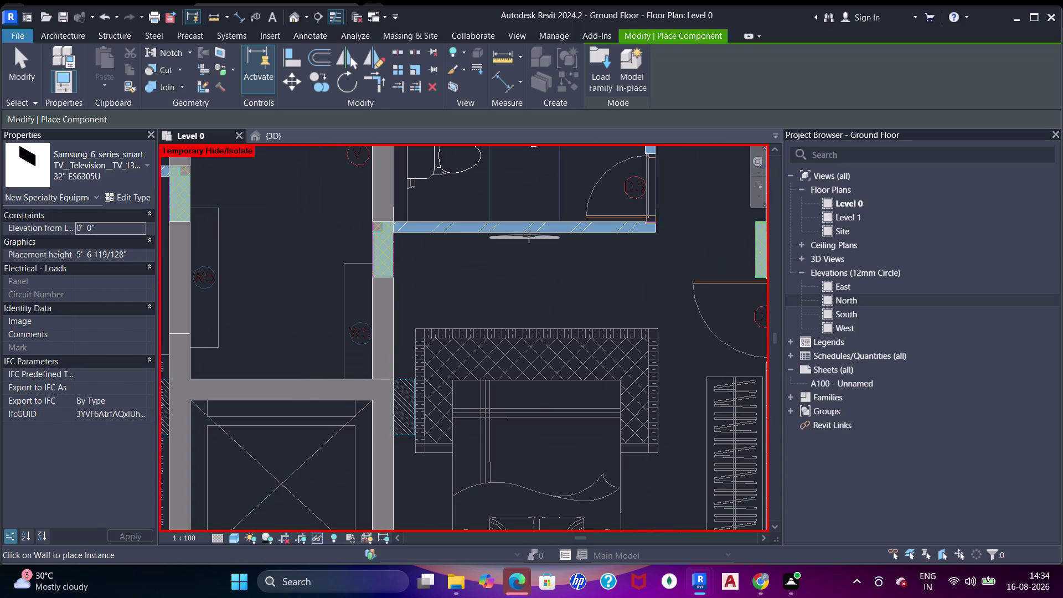
click(529, 237)
scroll(down, 3)
middle_drag(632, 267, 477, 289)
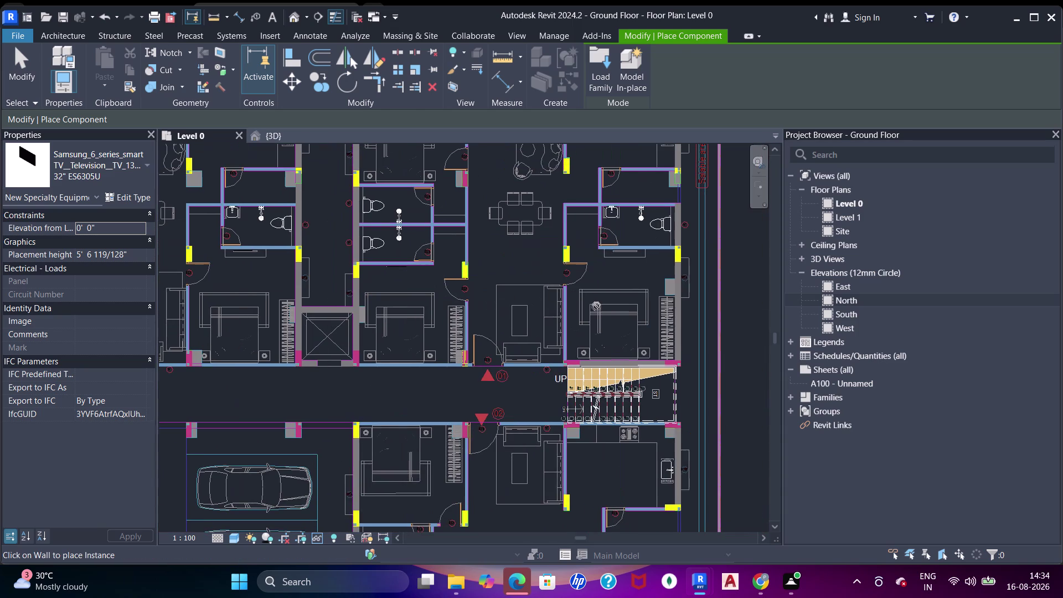
scroll(up, 3)
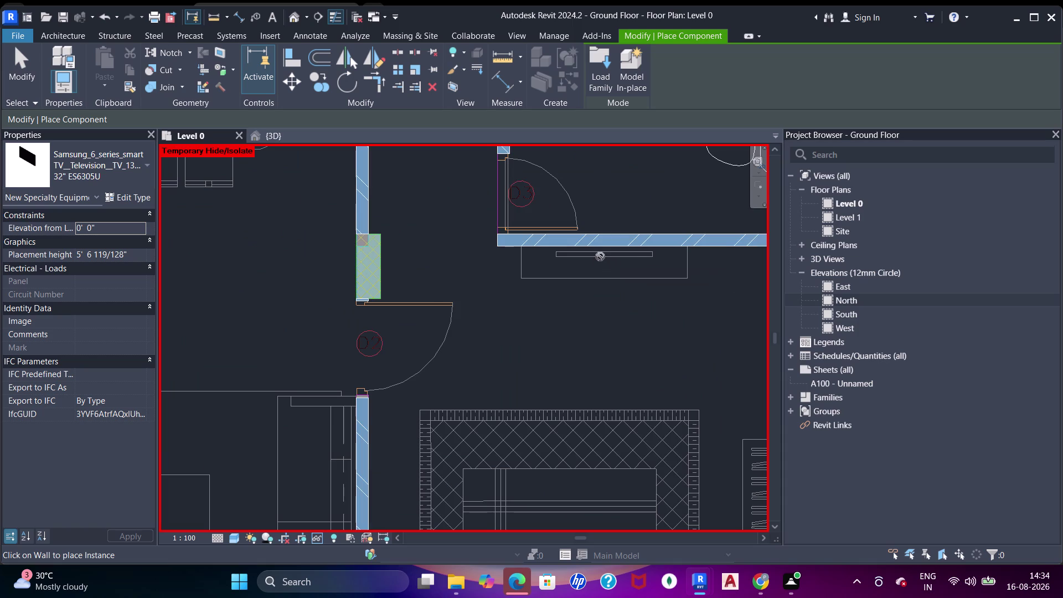
click(599, 252)
scroll(down, 3)
middle_drag(631, 289, 604, 281)
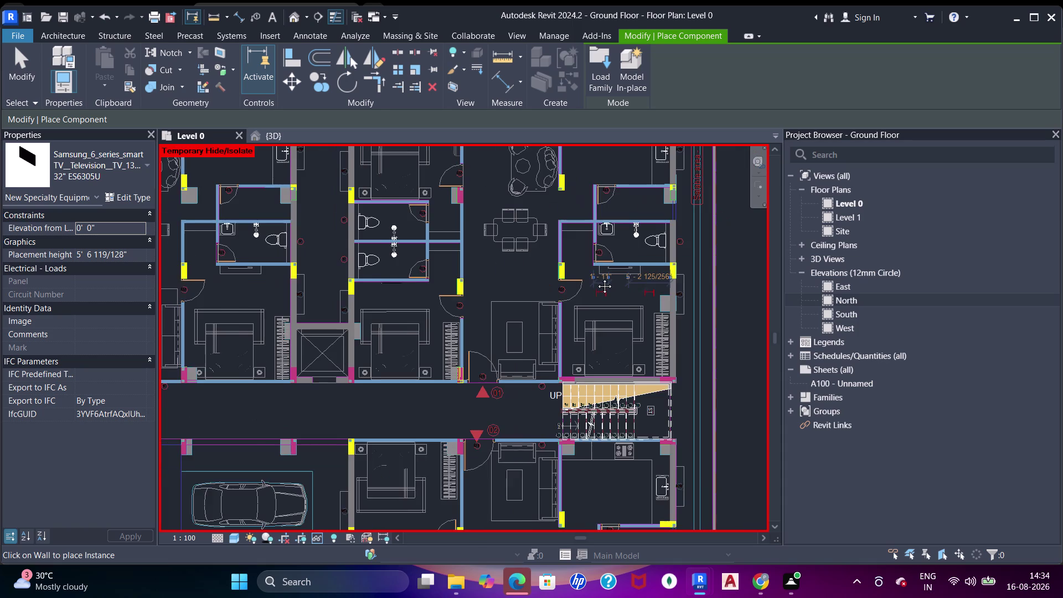
middle_drag(604, 280, 596, 278)
middle_drag(592, 354, 589, 222)
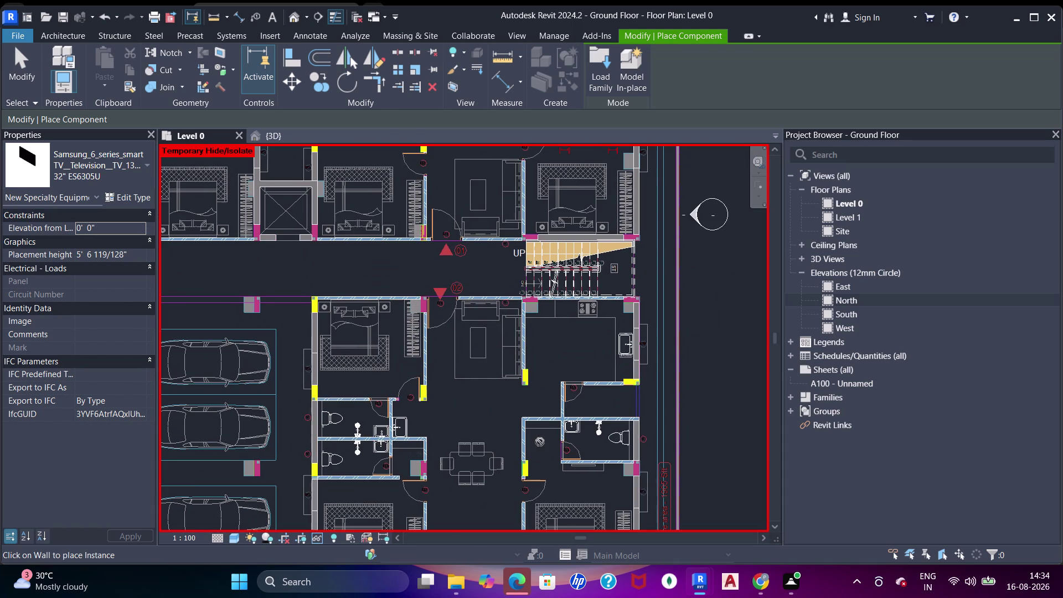
middle_drag(540, 438, 533, 347)
scroll(up, 3)
scroll(up, 3)
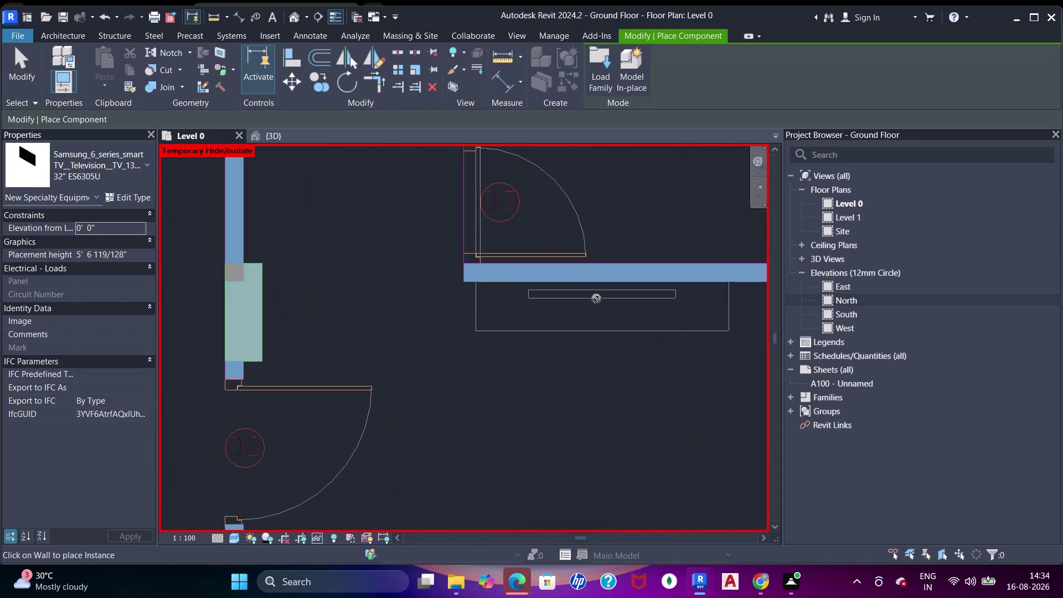
click(607, 284)
scroll(down, 3)
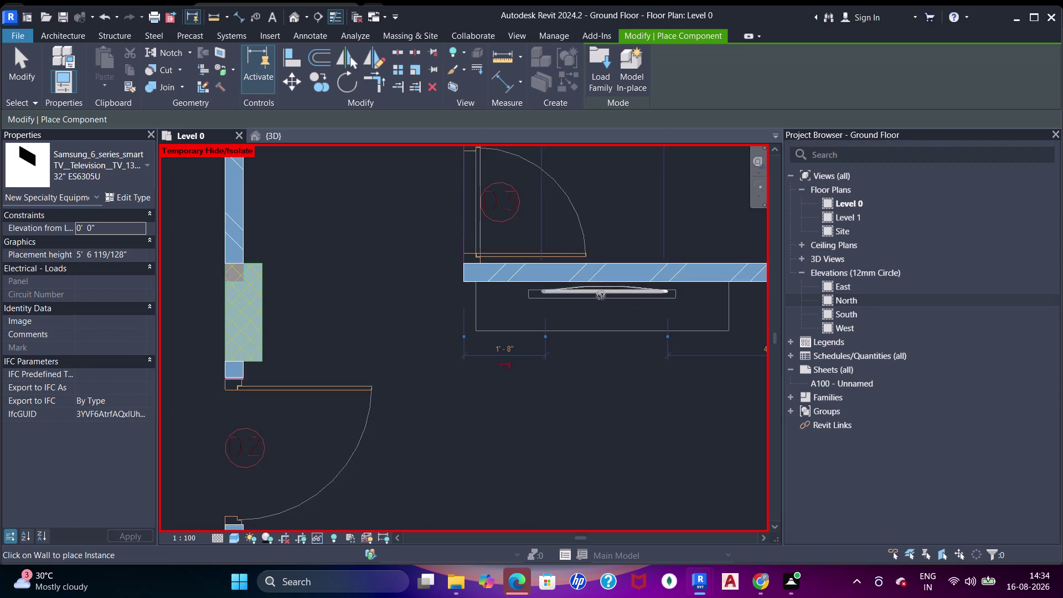
scroll(down, 3)
middle_drag(595, 297, 595, 270)
middle_drag(415, 356, 563, 369)
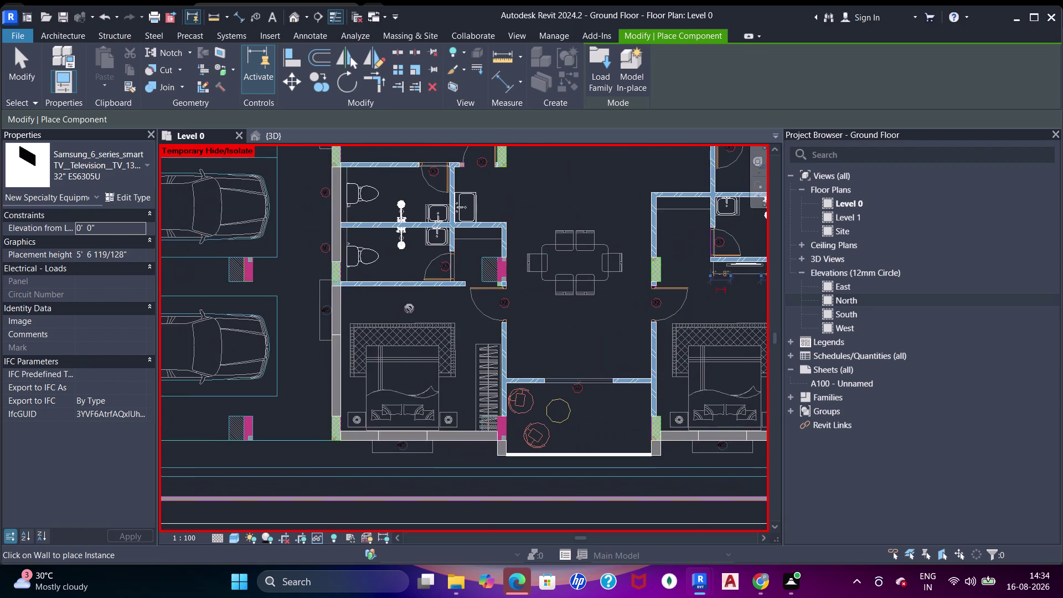
scroll(up, 3)
click(460, 288)
Recenter the plan on the furnished apartment, end TV placement and clear the selection.
scroll(down, 3)
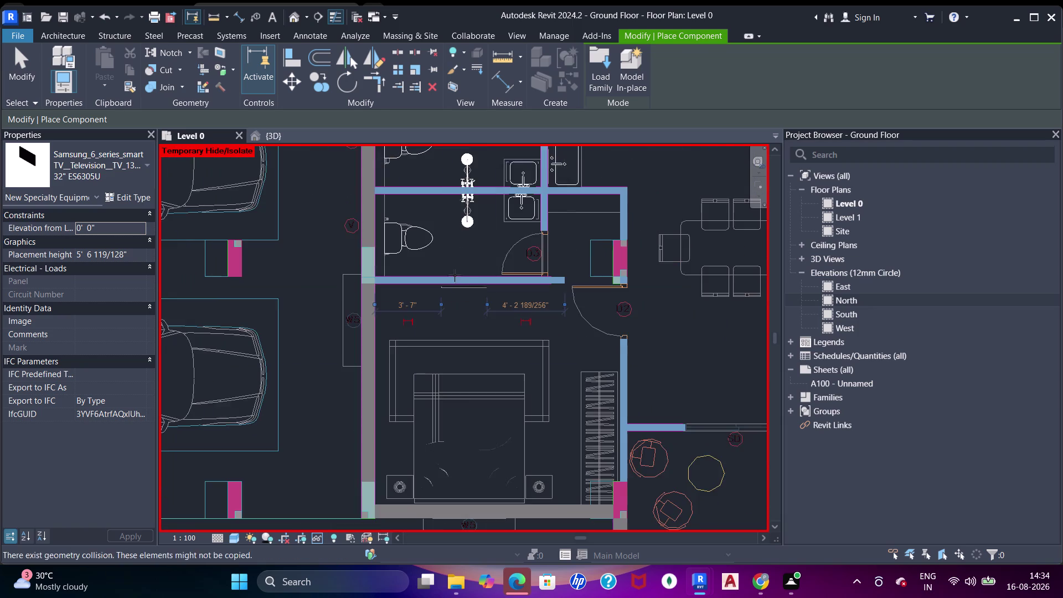
middle_drag(455, 275, 557, 296)
middle_drag(476, 310, 672, 367)
scroll(down, 3)
middle_drag(518, 288, 469, 415)
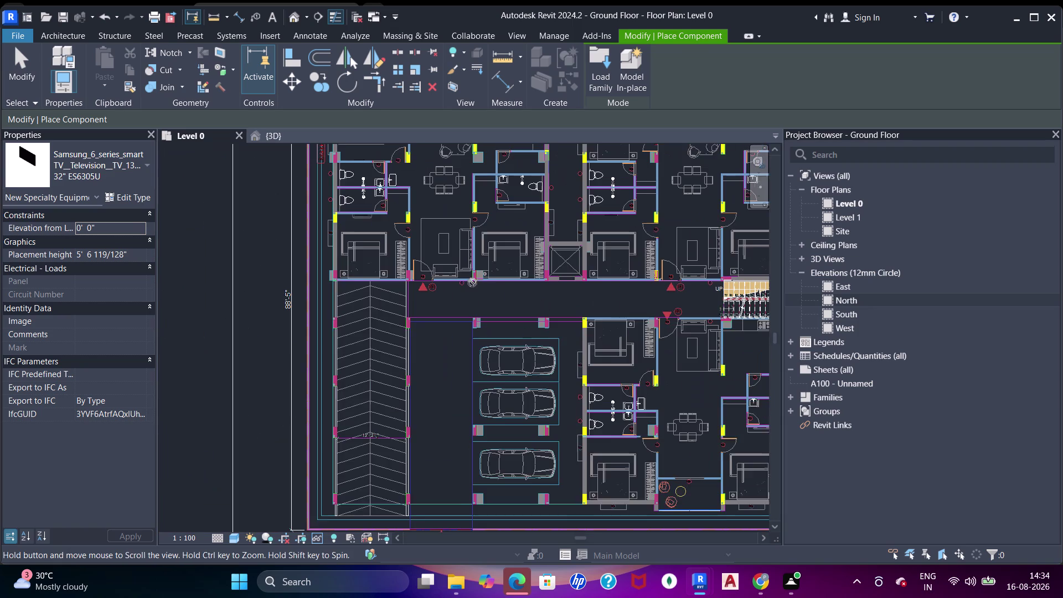
middle_drag(473, 286, 473, 301)
scroll(up, 3)
middle_drag(525, 271, 528, 401)
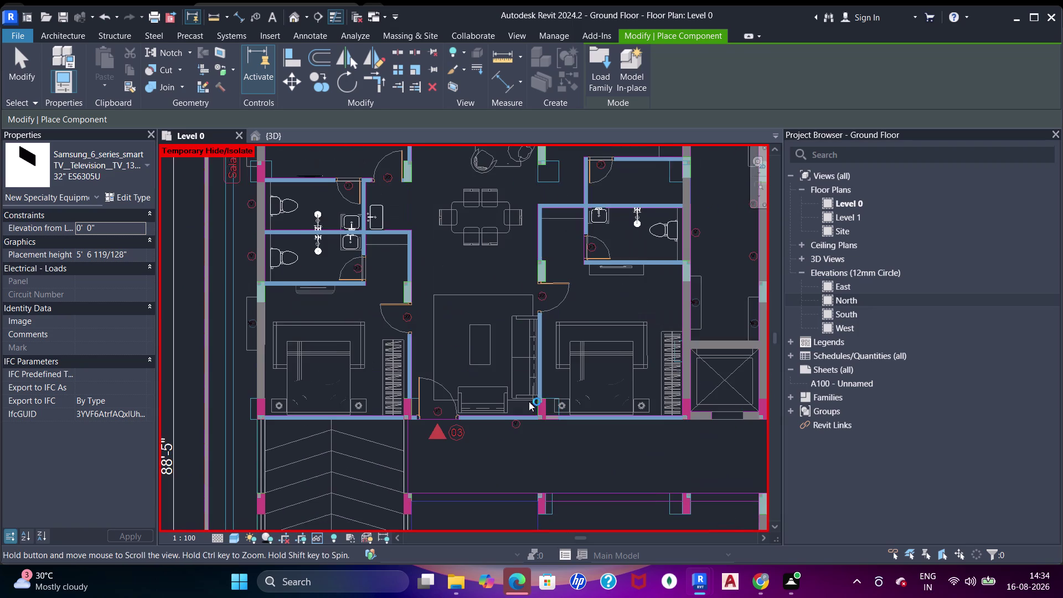
key(Escape)
key(Escape)
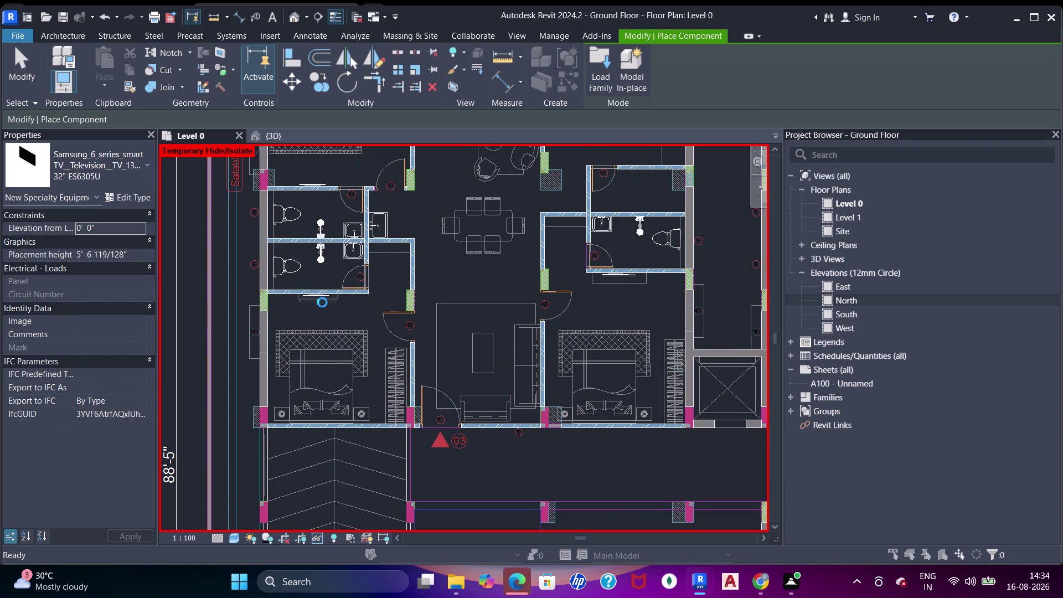
key(Escape)
key(Escape)
key(Escape)
key(Escape)
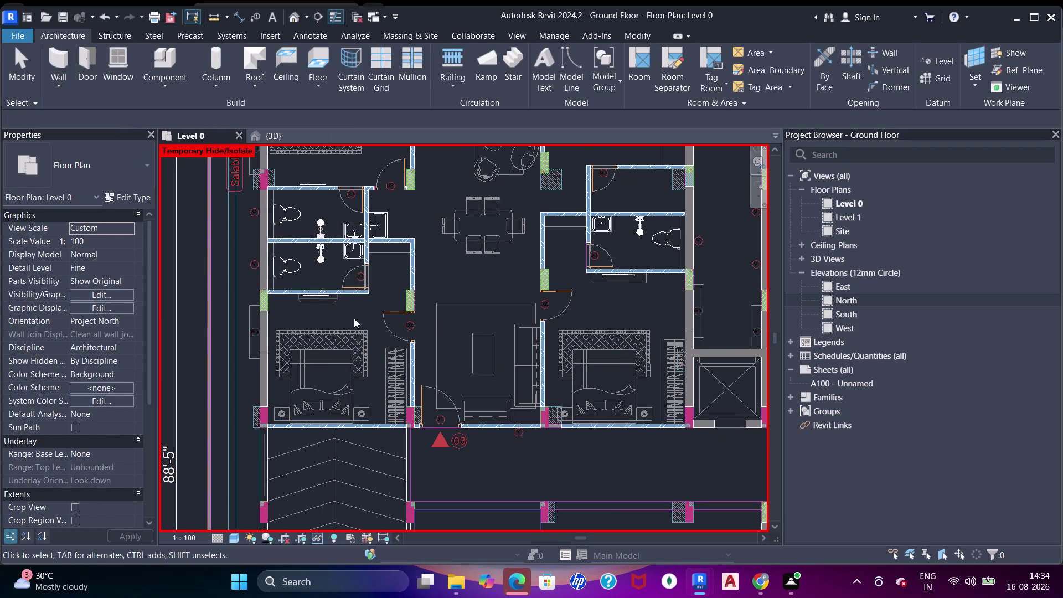
key(Escape)
click(306, 299)
Switch to the 3D view and orbit toward the furnished bedrooms with TVs.
click(282, 144)
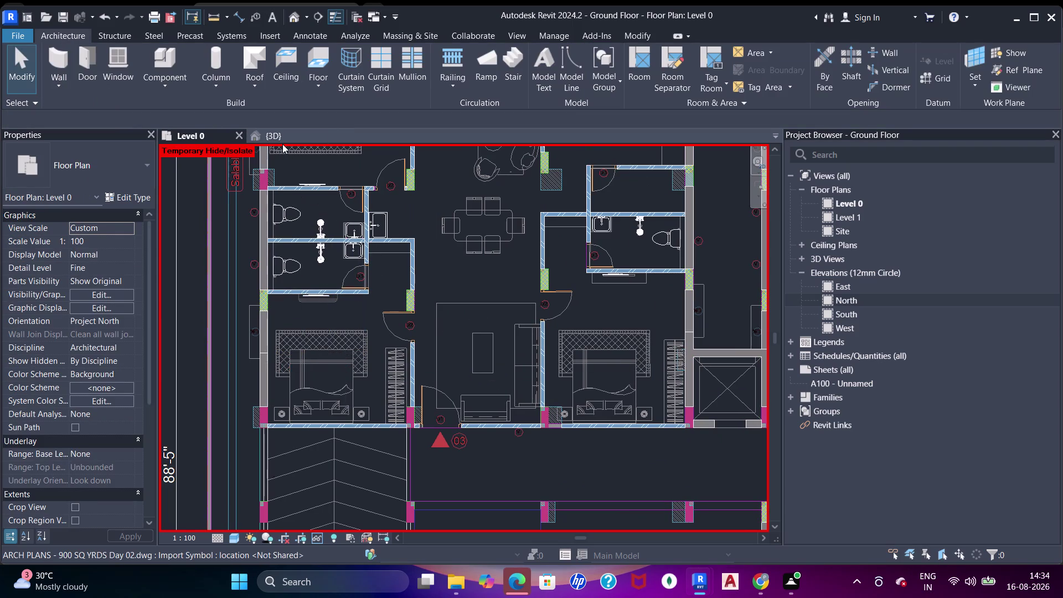
click(284, 139)
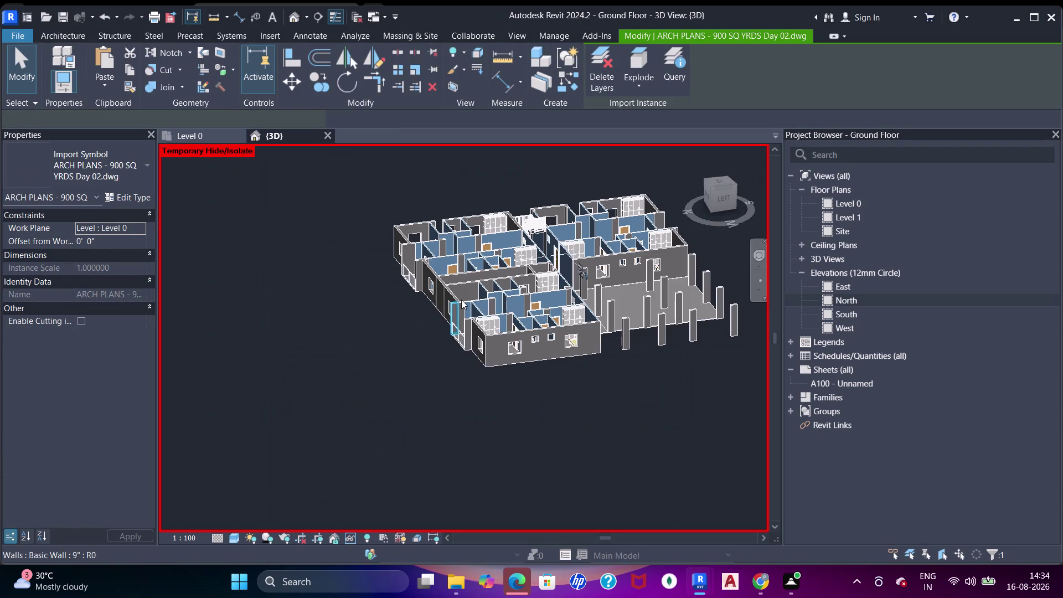
middle_drag(490, 335, 608, 432)
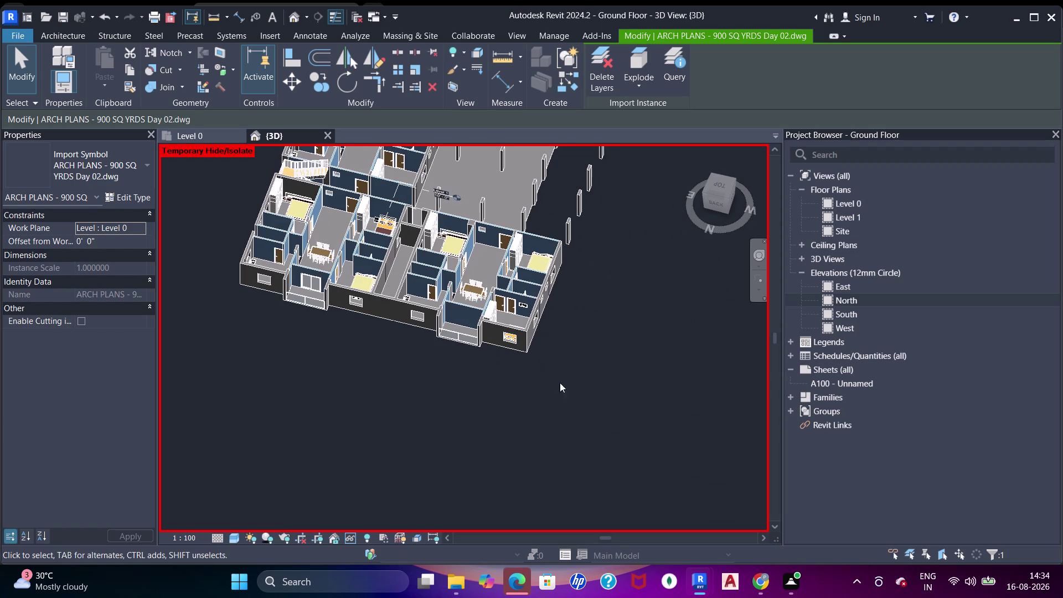
middle_drag(432, 287, 495, 329)
middle_drag(480, 352, 495, 355)
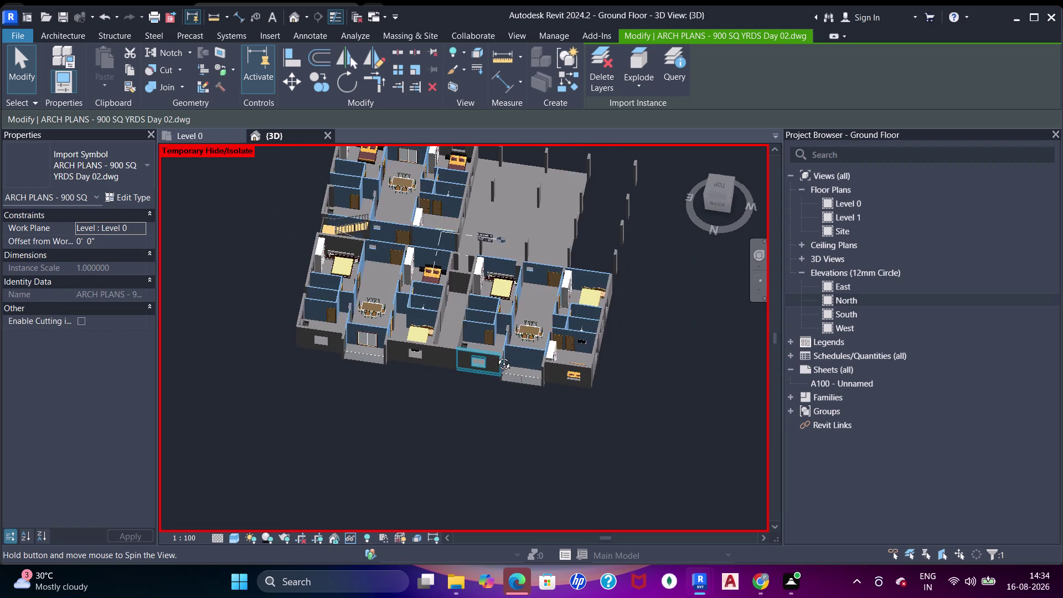
middle_drag(496, 356, 500, 356)
scroll(up, 3)
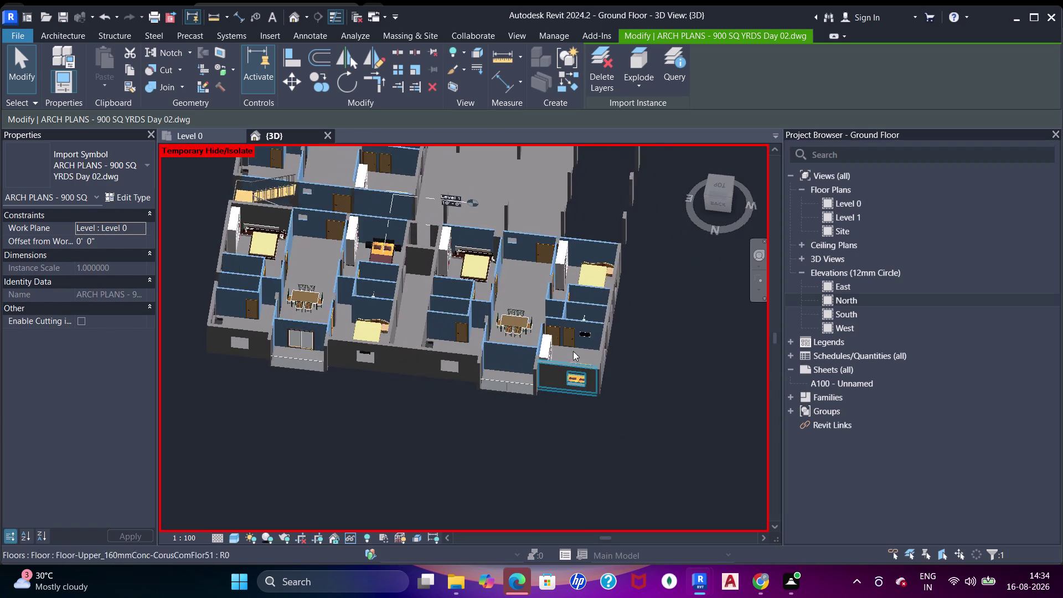
scroll(up, 3)
middle_drag(637, 361, 636, 326)
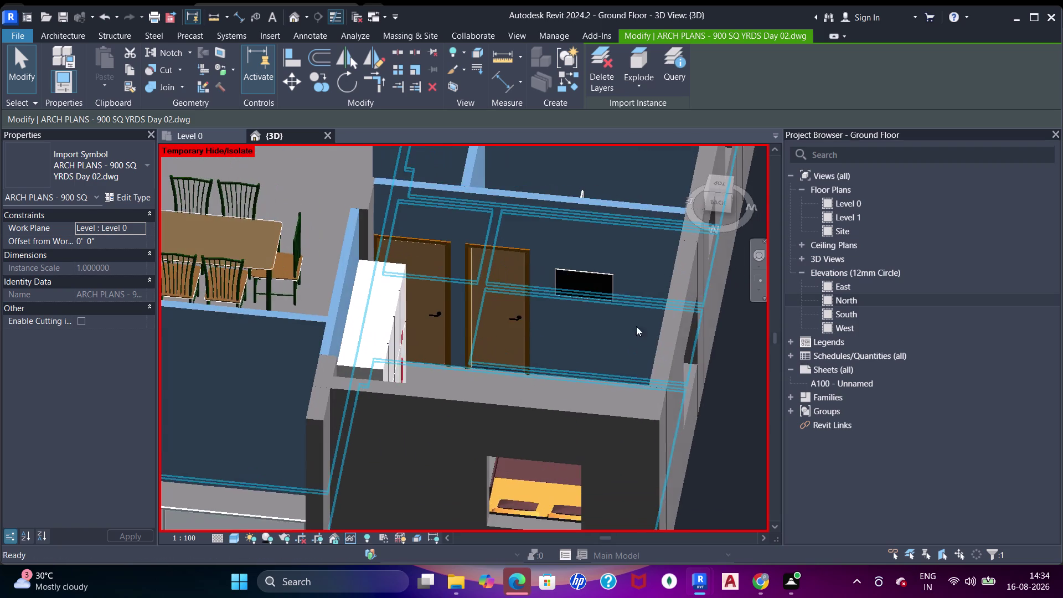
Deselect the imported plan and orbit the 3D model toward the TV room.
click(593, 295)
key(Escape)
scroll(down, 3)
middle_drag(614, 320, 613, 324)
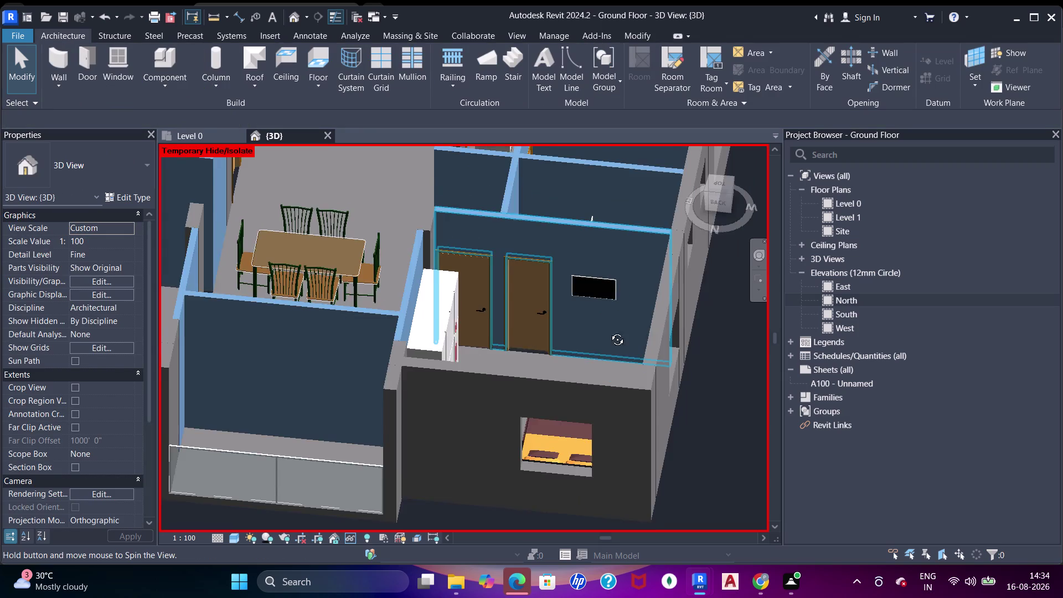
middle_drag(613, 323, 578, 362)
middle_drag(597, 370, 457, 406)
scroll(down, 3)
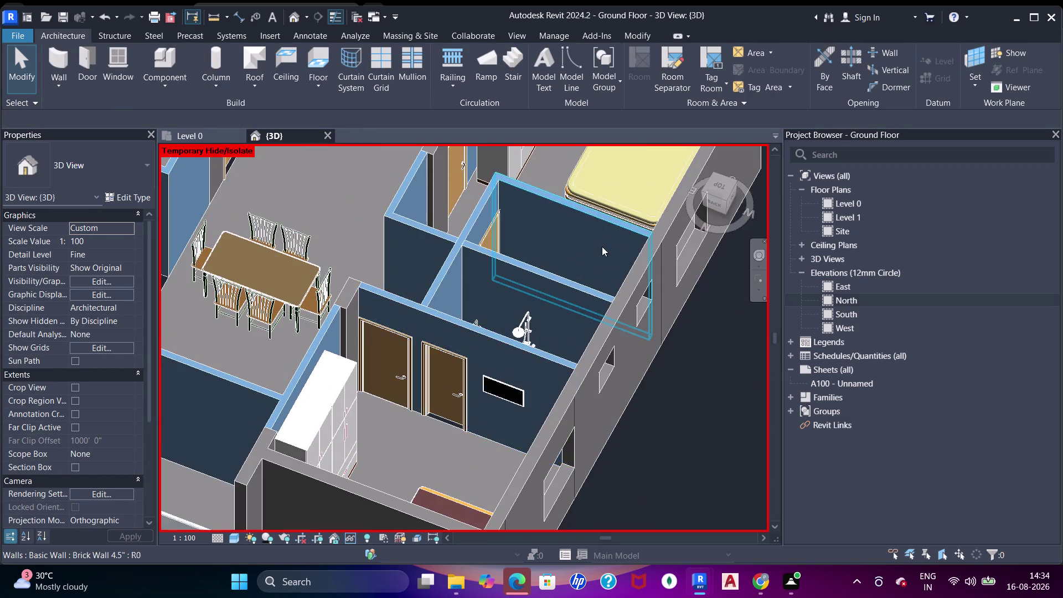
scroll(down, 3)
middle_drag(603, 265, 361, 228)
middle_drag(496, 308, 574, 346)
middle_drag(545, 306, 475, 256)
middle_drag(458, 372, 488, 208)
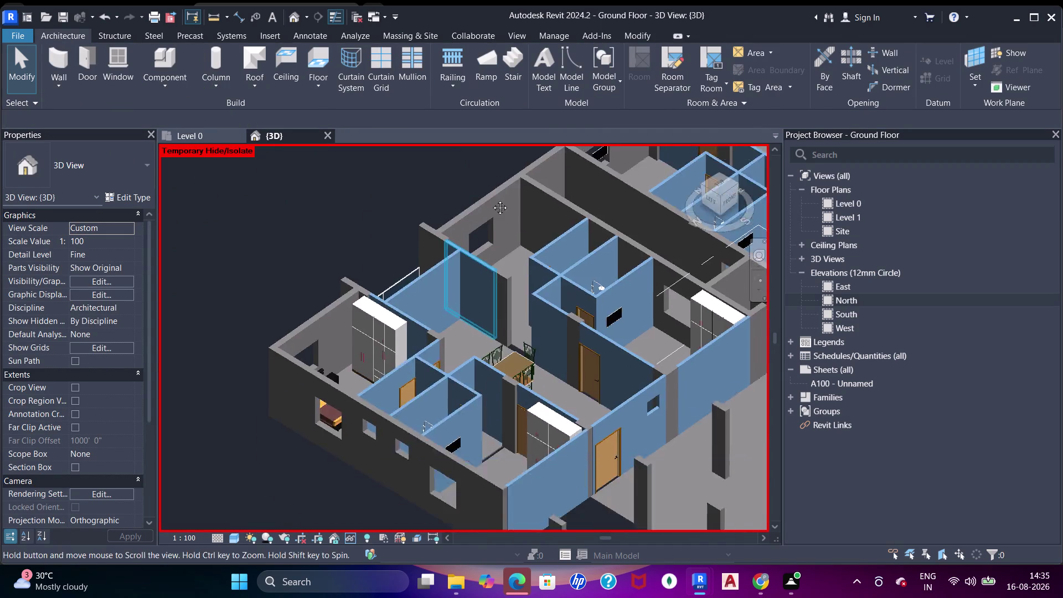
middle_drag(487, 208, 491, 201)
scroll(up, 3)
middle_drag(556, 353, 502, 342)
scroll(down, 3)
middle_drag(338, 321, 439, 323)
scroll(up, 3)
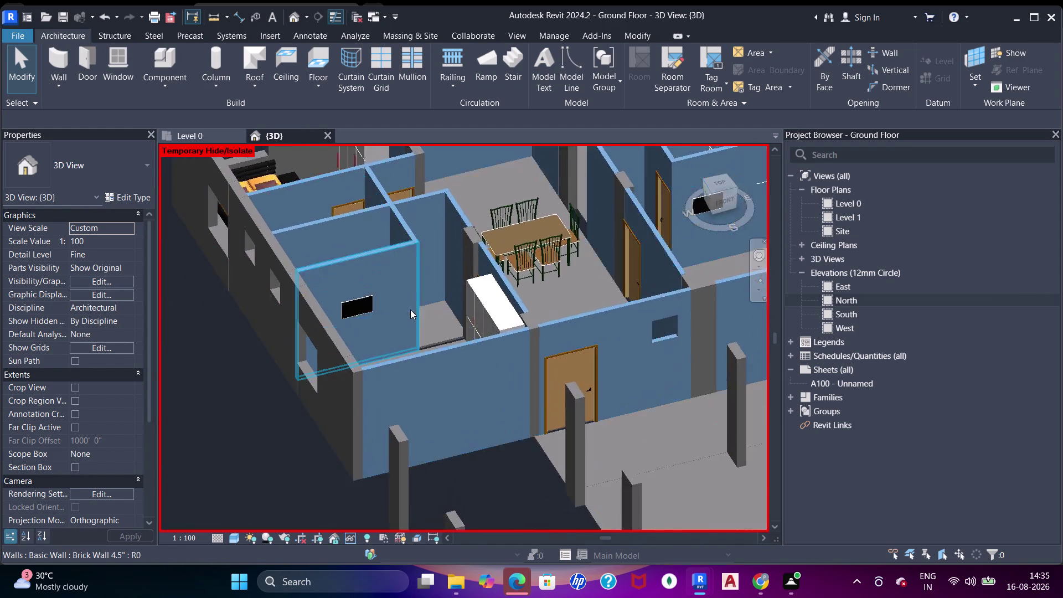
scroll(up, 3)
Select the wall-mounted Samsung TV to show its Properties and view its wall.
click(313, 284)
scroll(down, 3)
middle_drag(415, 309, 397, 368)
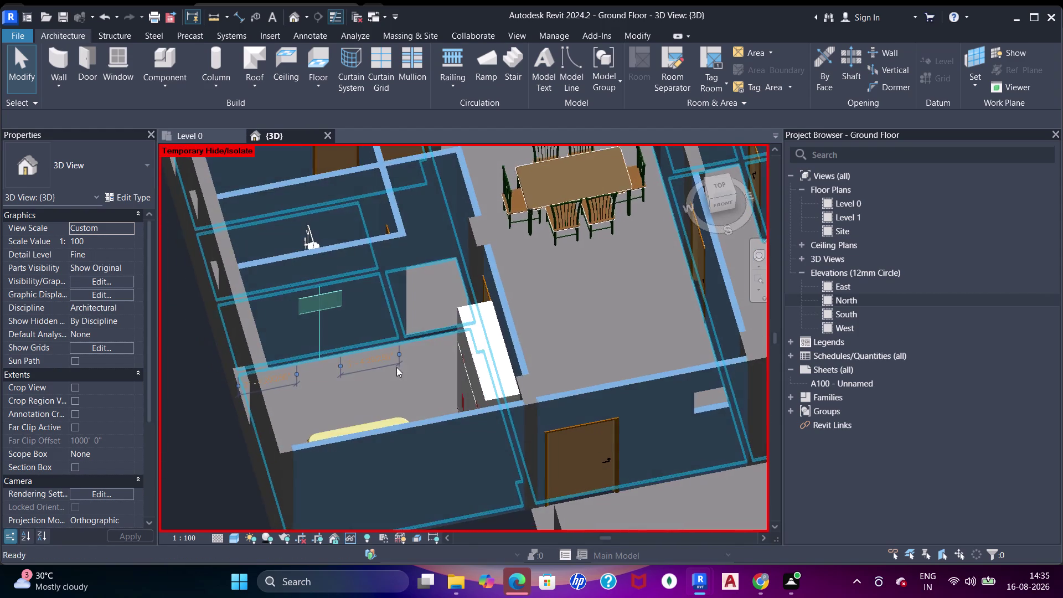
middle_drag(353, 361, 377, 343)
key(Escape)
middle_drag(612, 306, 406, 408)
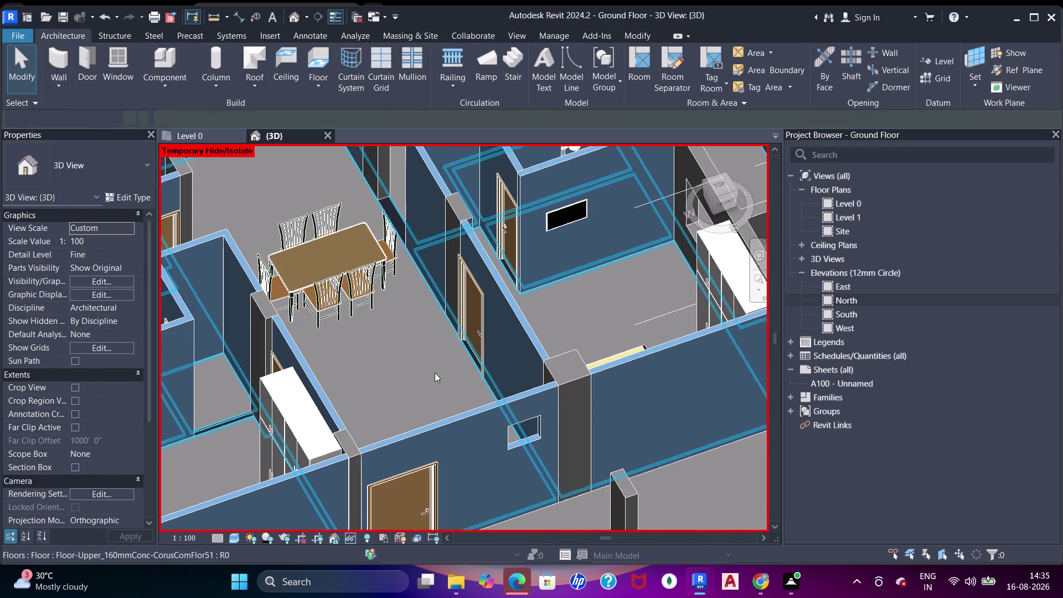
click(552, 226)
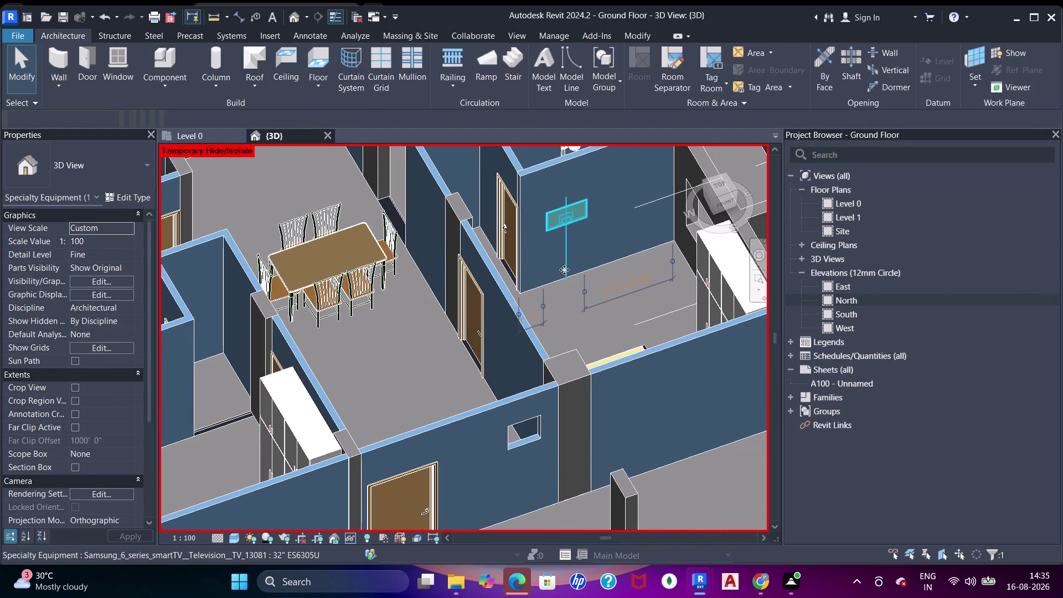
middle_drag(571, 242, 576, 223)
middle_drag(586, 221, 511, 326)
middle_drag(525, 324, 540, 311)
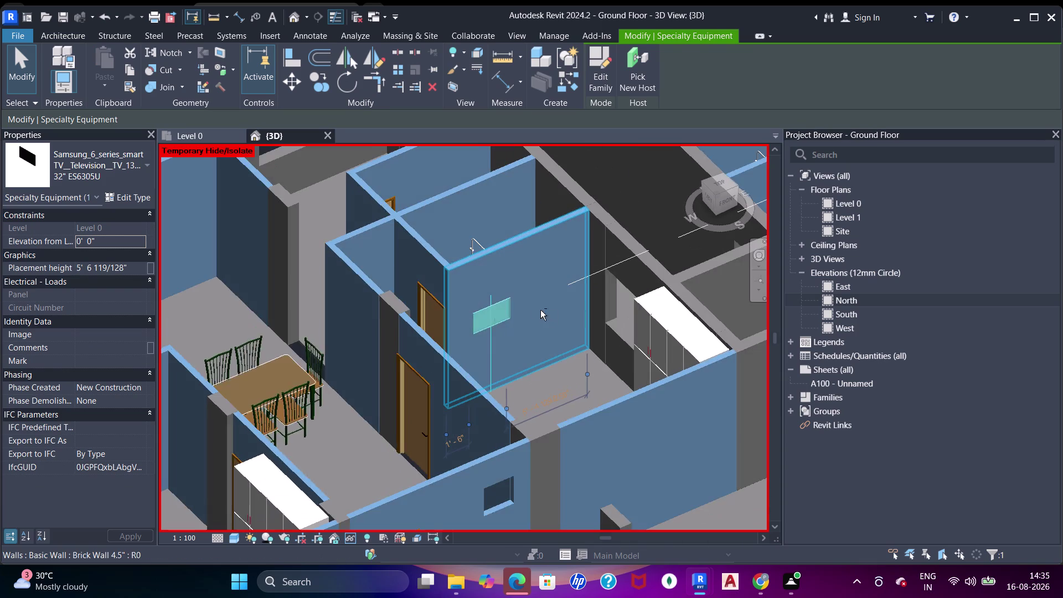
Select all Samsung TV instances and set their Placement height to 6'.
key(Escape)
click(497, 307)
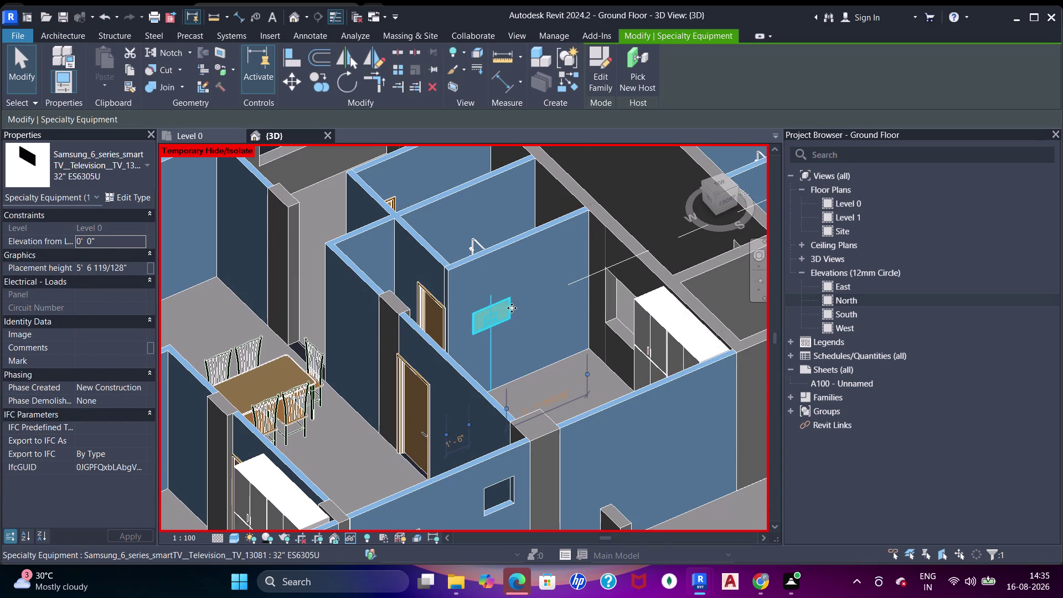
right_click(496, 308)
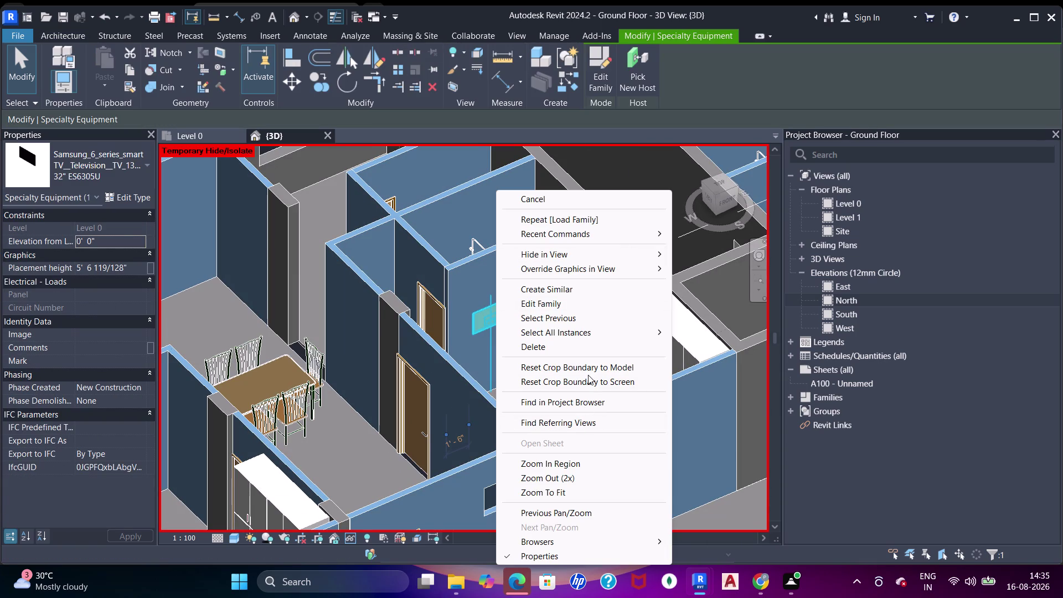
drag(583, 333, 588, 332)
click(692, 335)
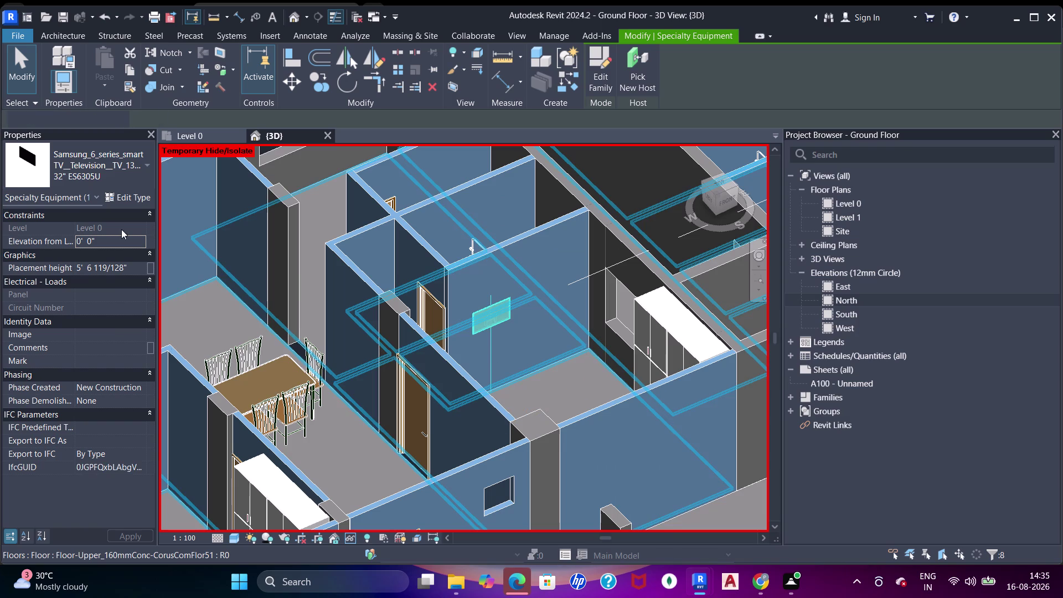
click(132, 272)
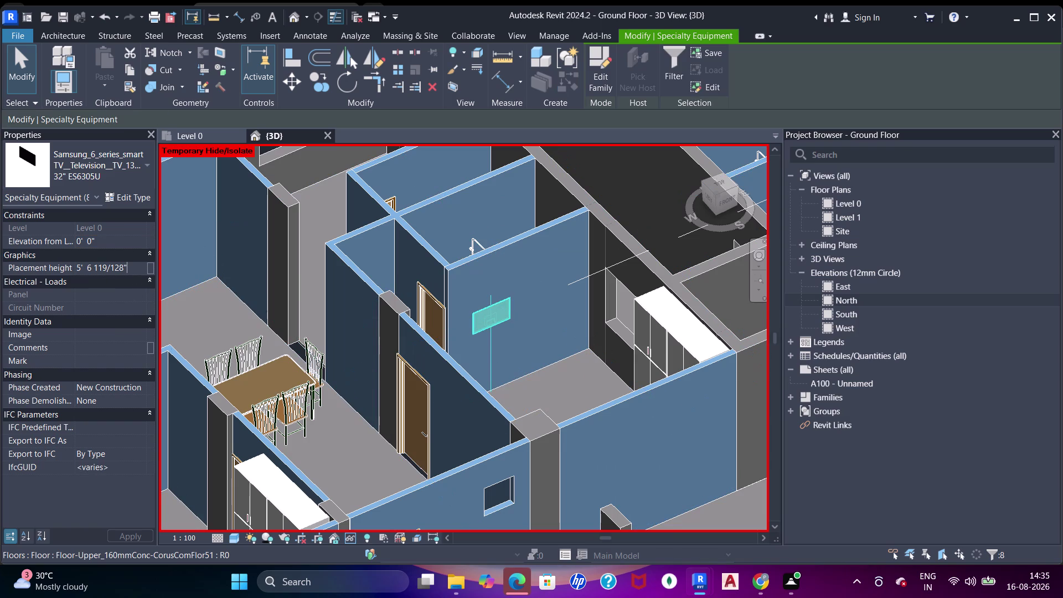
key(ctrl+a)
text(6')
key(Return)
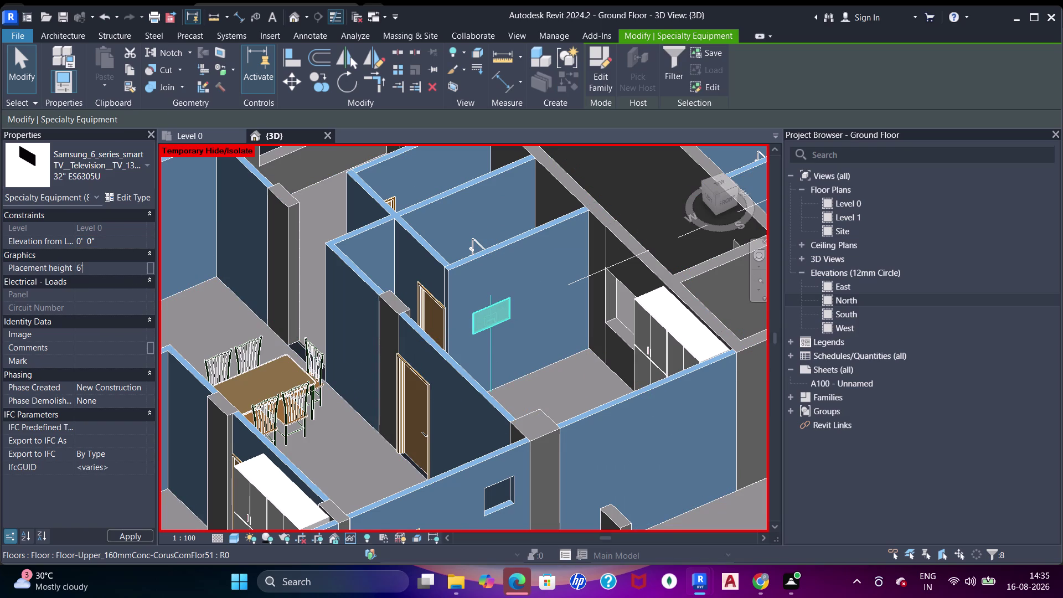
key(Escape)
key(Escape)
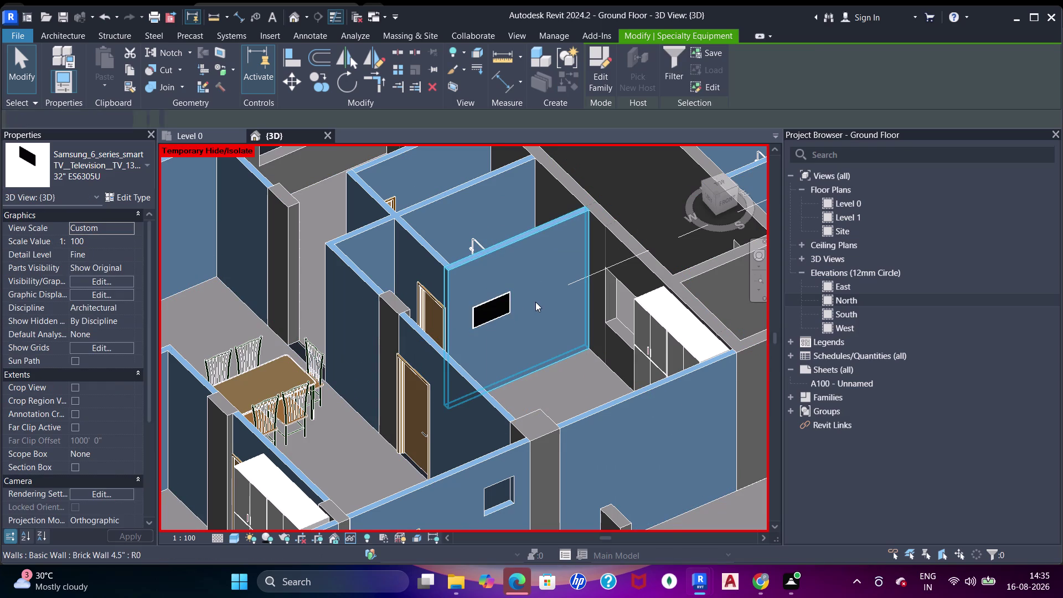
Orbit to another room and select its TV to check the height.
scroll(down, 3)
middle_drag(441, 322, 490, 341)
middle_drag(531, 333, 494, 327)
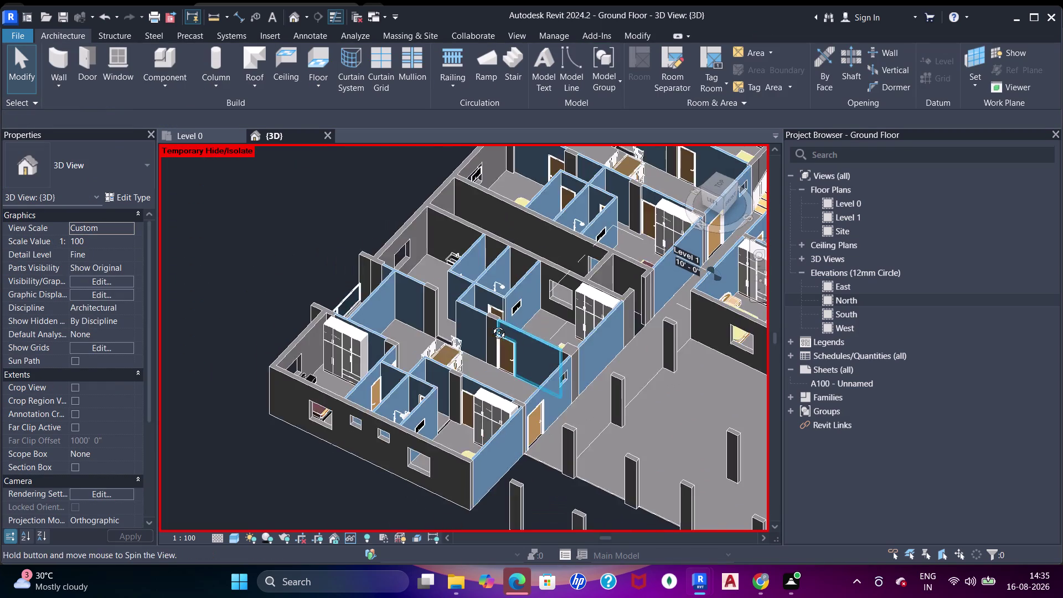
middle_drag(495, 327, 492, 315)
scroll(up, 3)
middle_drag(563, 220, 577, 386)
middle_drag(519, 343, 465, 388)
scroll(up, 3)
click(552, 283)
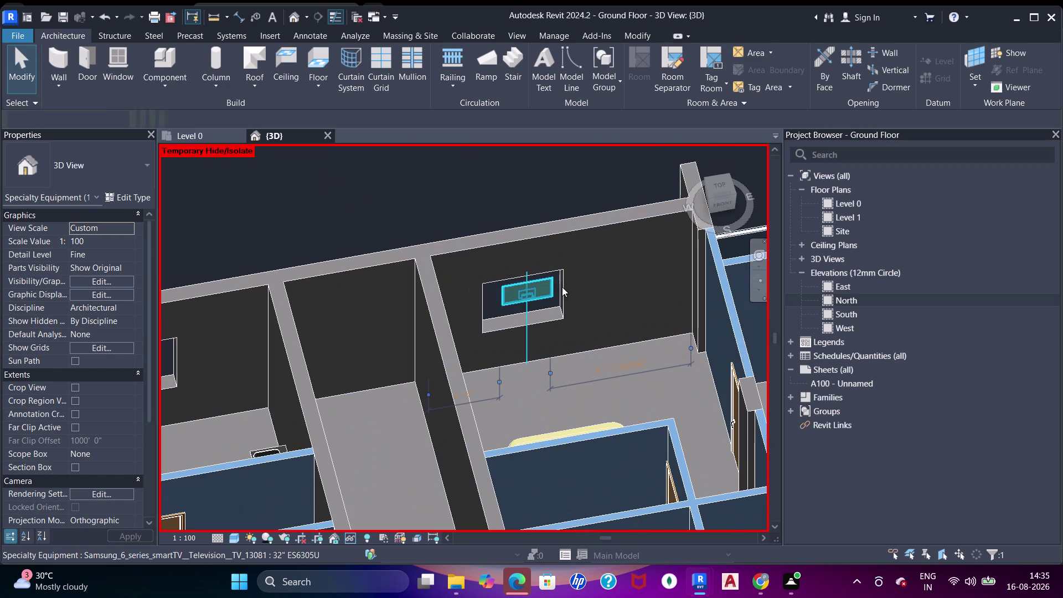
Nudge the selected TV along its wall with three Right and three Left arrows.
key(Right)
key(Right)
key(Right)
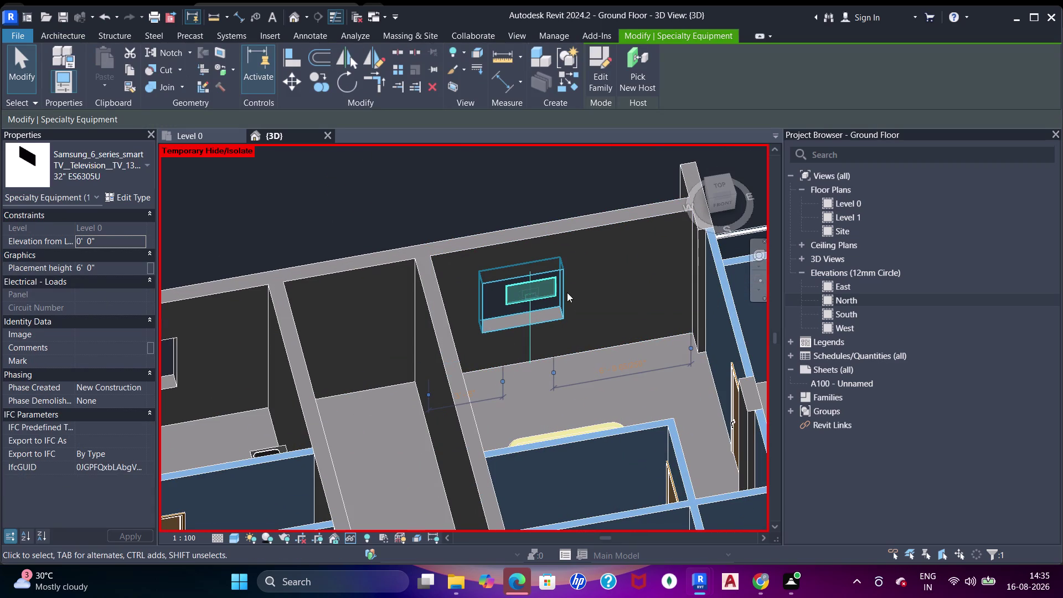
key(Left)
key(Left)
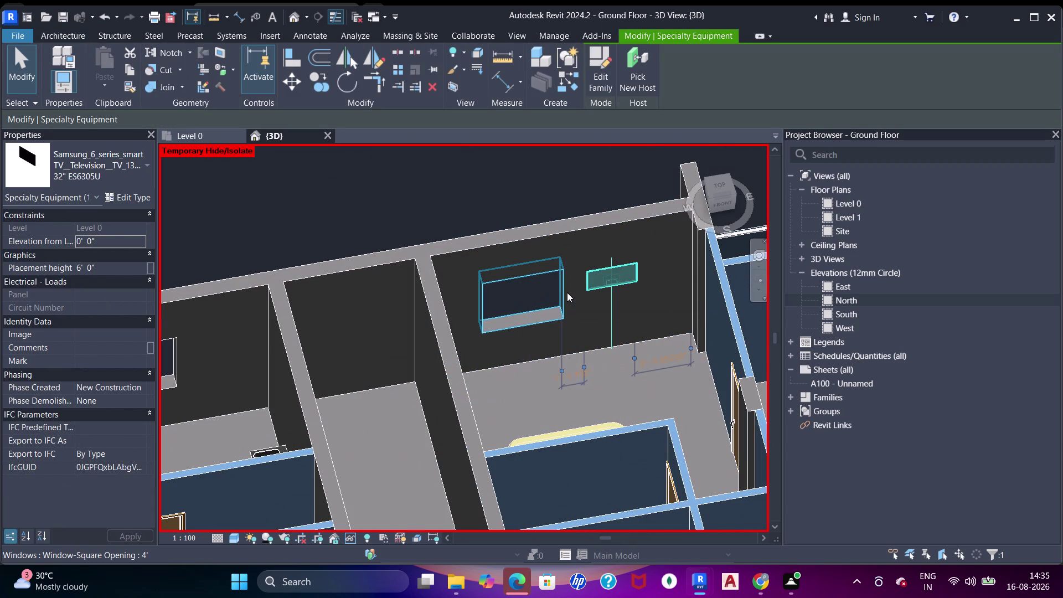
key(Left)
key(Escape)
scroll(down, 3)
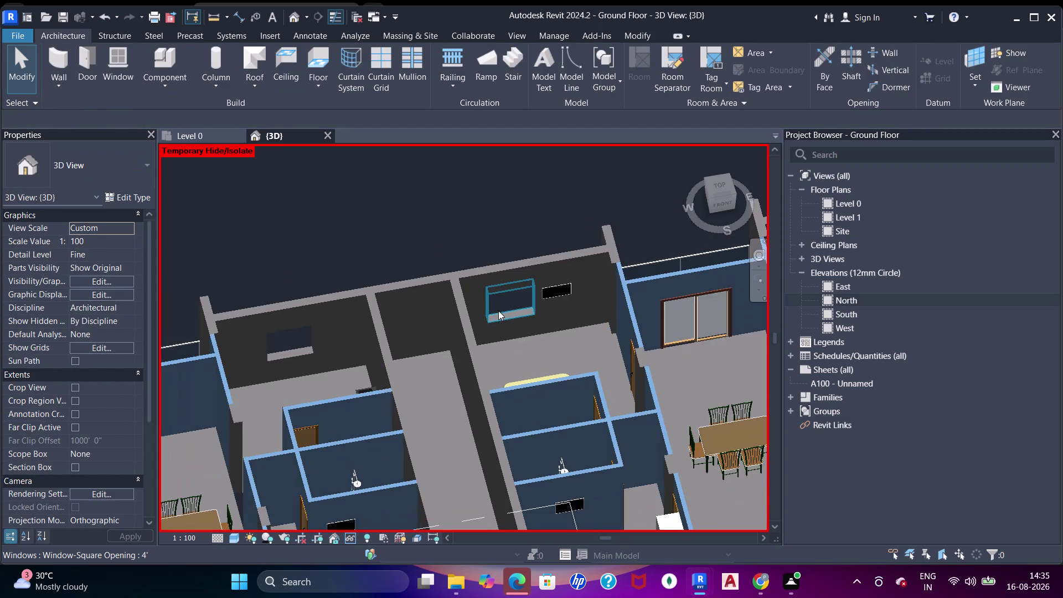
Orbit and zoom the 3D model to survey the whole apartment block.
middle_drag(500, 415, 488, 277)
scroll(down, 3)
middle_drag(501, 336, 539, 258)
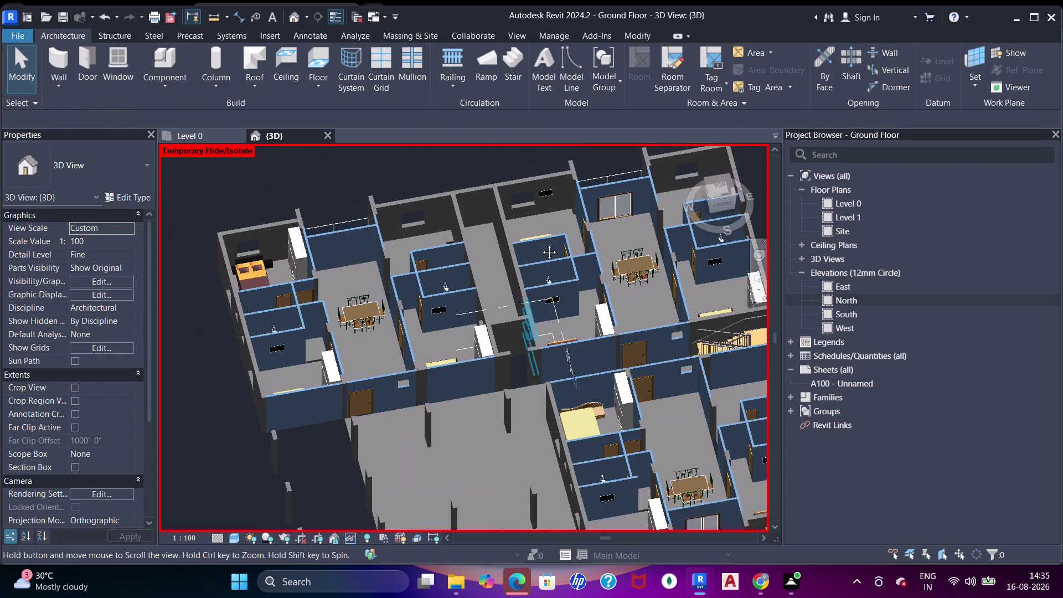
middle_drag(539, 258, 541, 242)
middle_drag(508, 289, 508, 307)
scroll(up, 3)
middle_drag(538, 376, 410, 282)
middle_drag(578, 340, 542, 311)
middle_drag(605, 304, 546, 391)
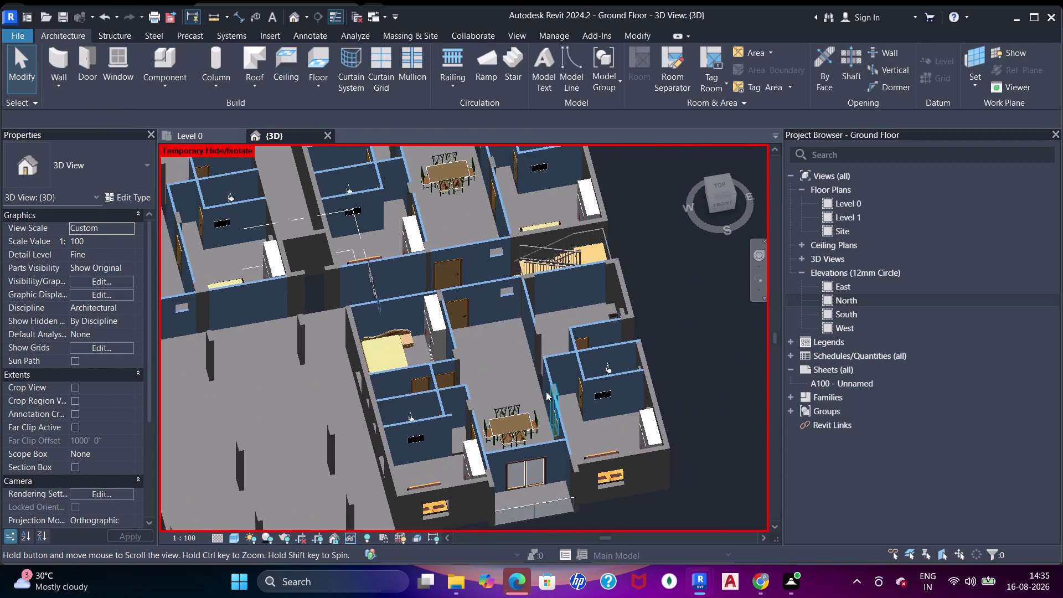
scroll(up, 3)
scroll(down, 3)
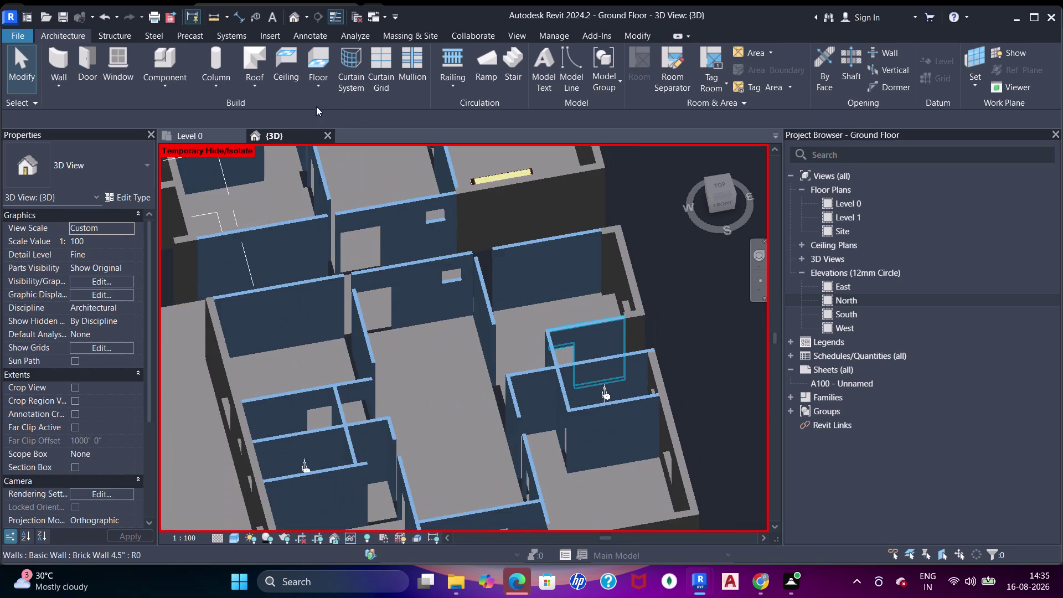
Switch to the Level 0 plan, center the living room, and start placing a component.
click(195, 139)
scroll(down, 3)
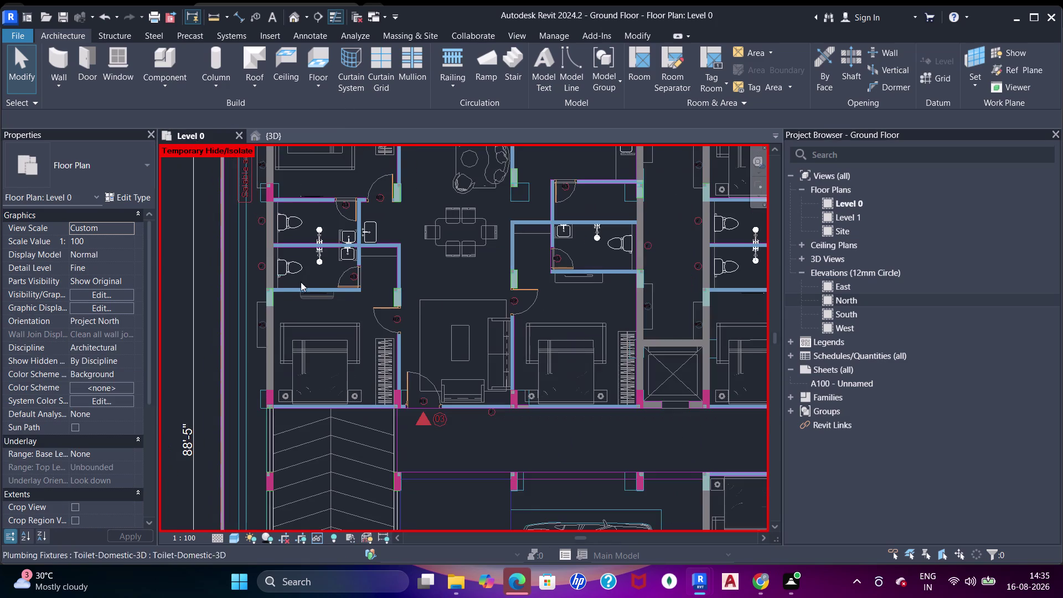
middle_drag(300, 282, 314, 306)
middle_drag(422, 266, 411, 298)
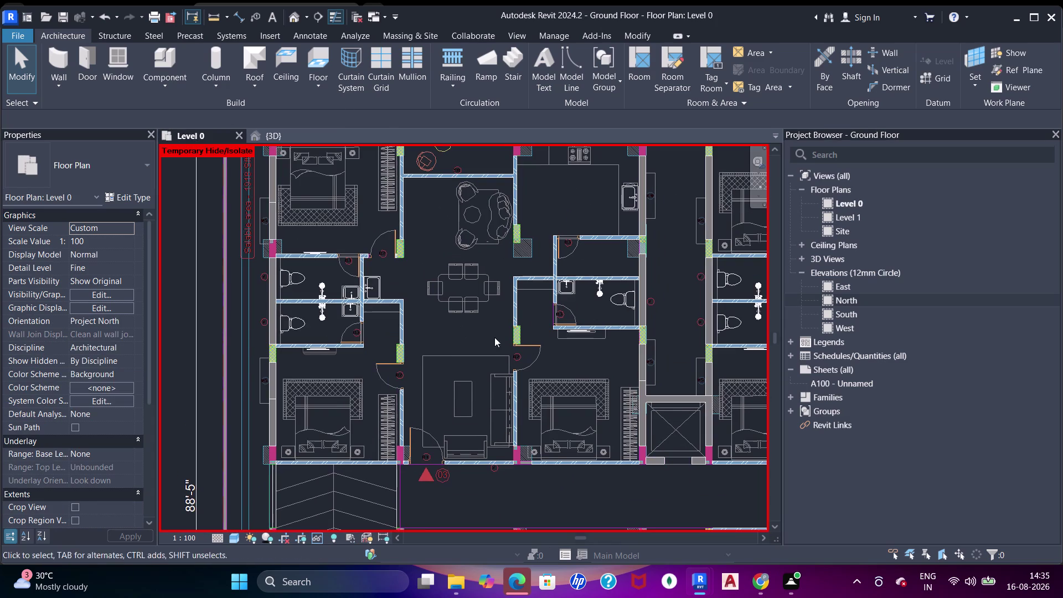
middle_drag(397, 327, 408, 356)
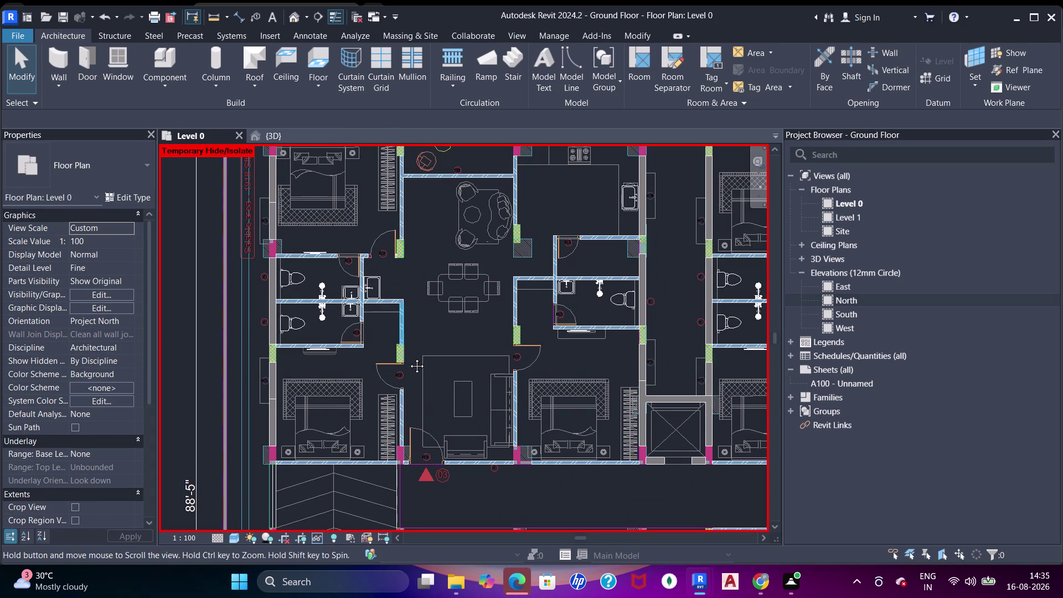
middle_drag(408, 355, 409, 359)
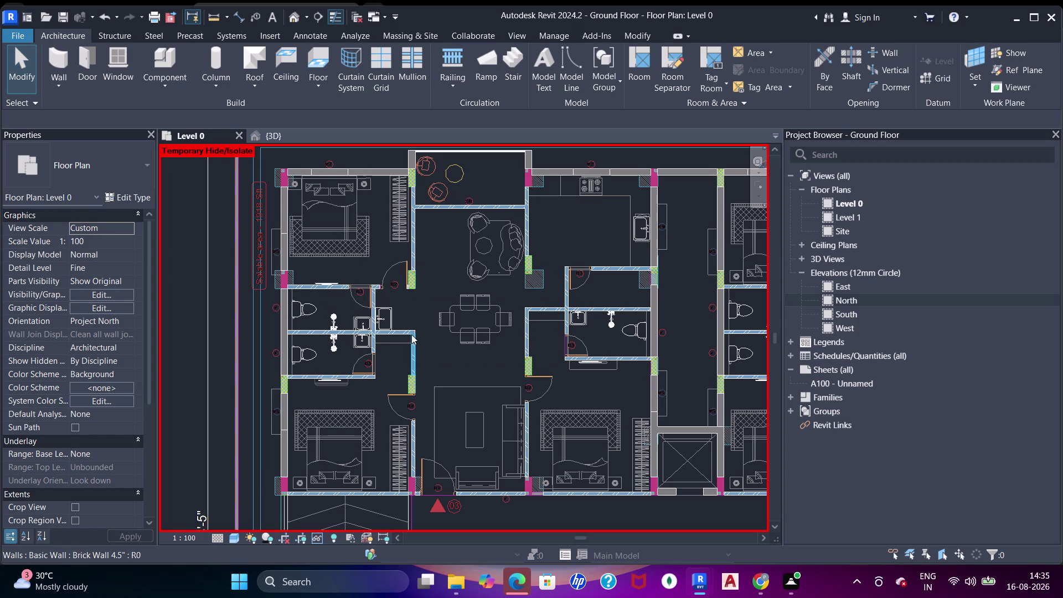
middle_drag(411, 334, 367, 326)
scroll(up, 3)
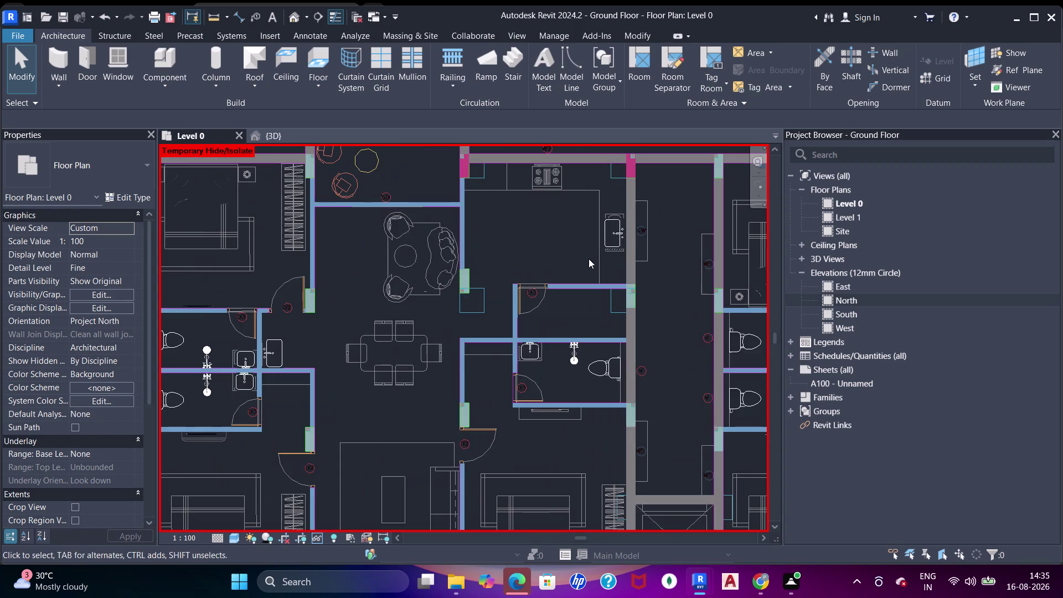
middle_drag(596, 262, 564, 233)
middle_drag(437, 267, 472, 291)
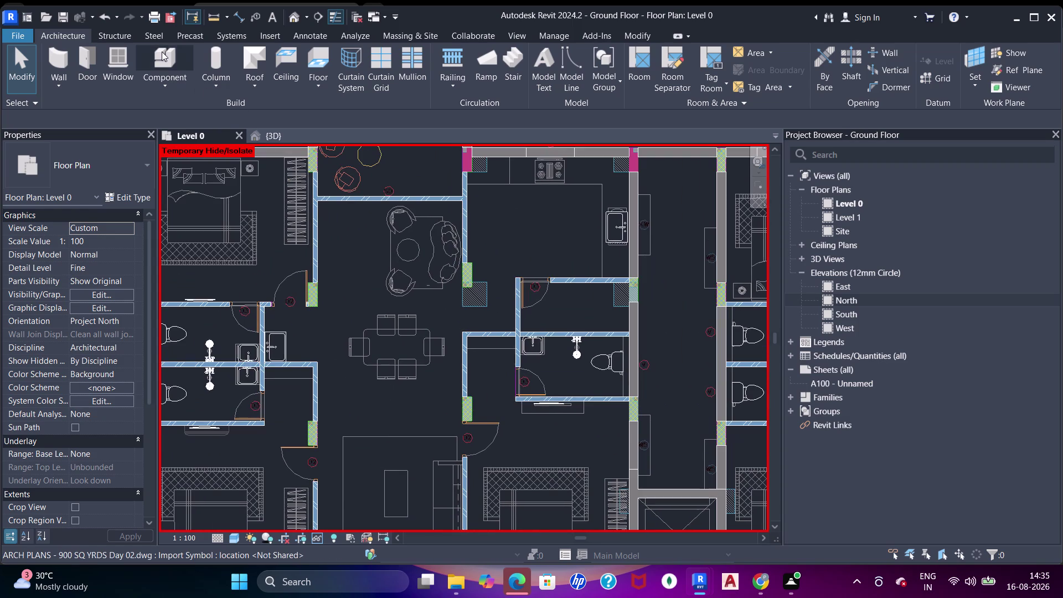
click(162, 52)
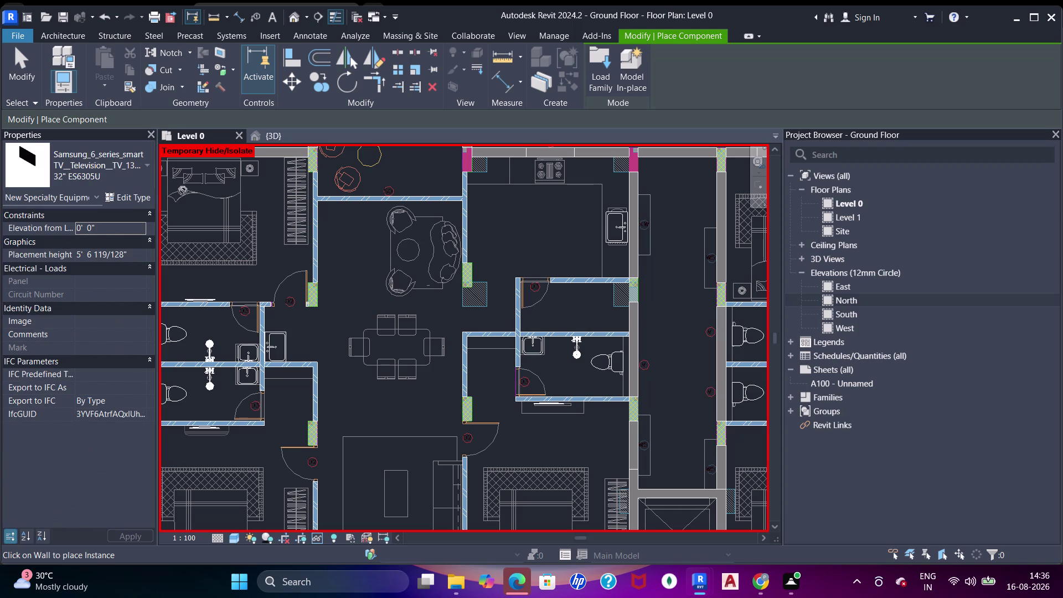
Open Load Family and move from the TV families folder into the sofa folder.
click(597, 71)
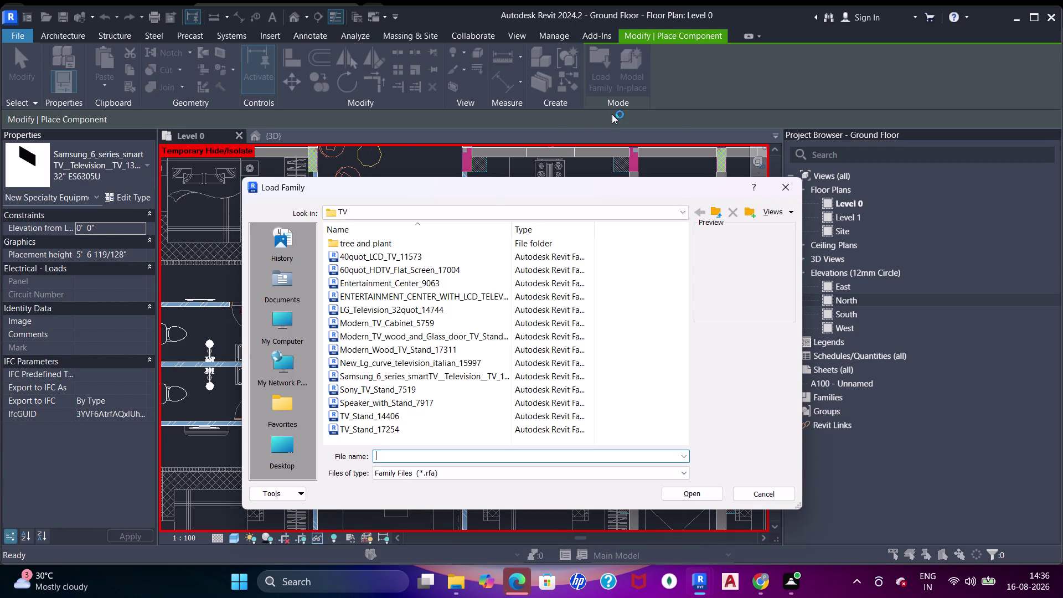
click(491, 208)
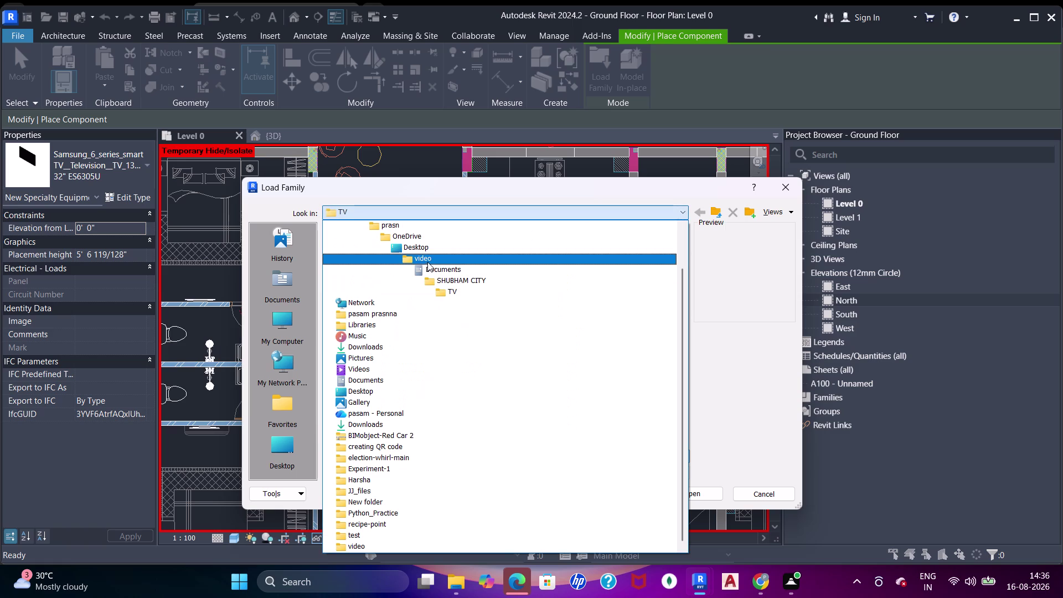
click(471, 276)
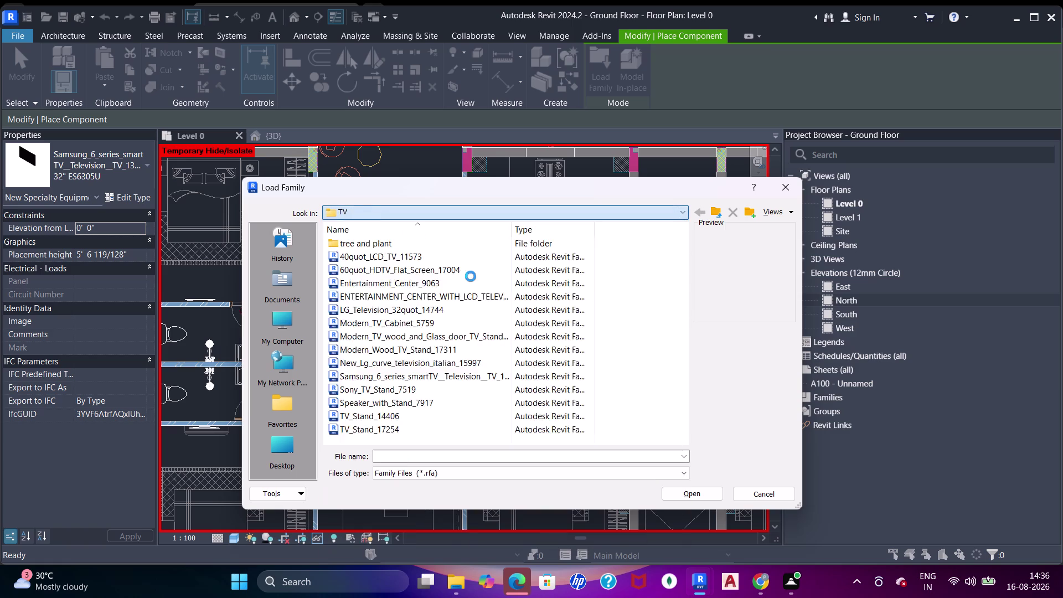
scroll(down, 3)
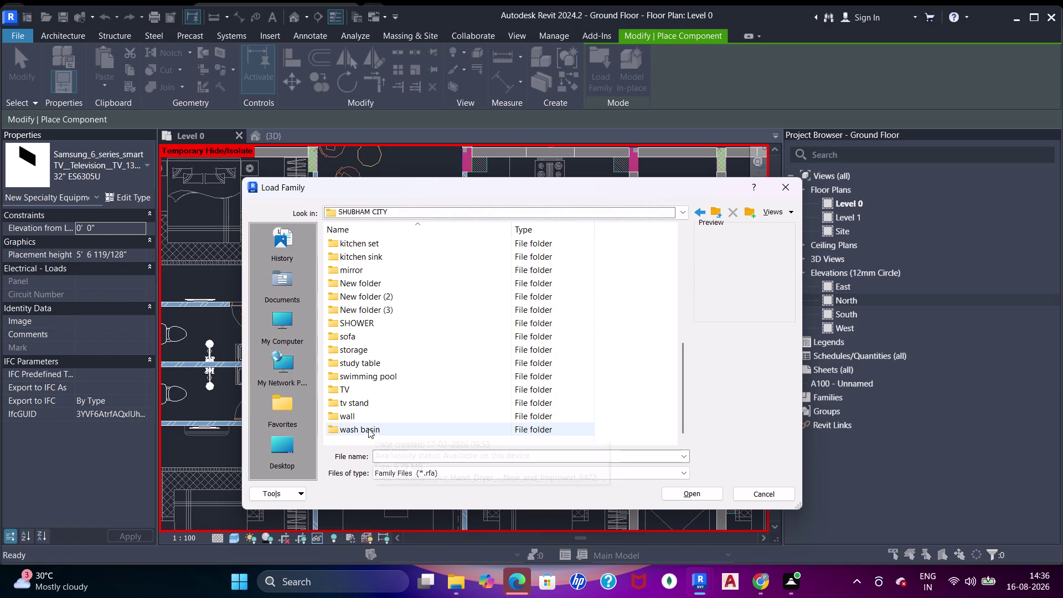
scroll(up, 3)
double_click(369, 374)
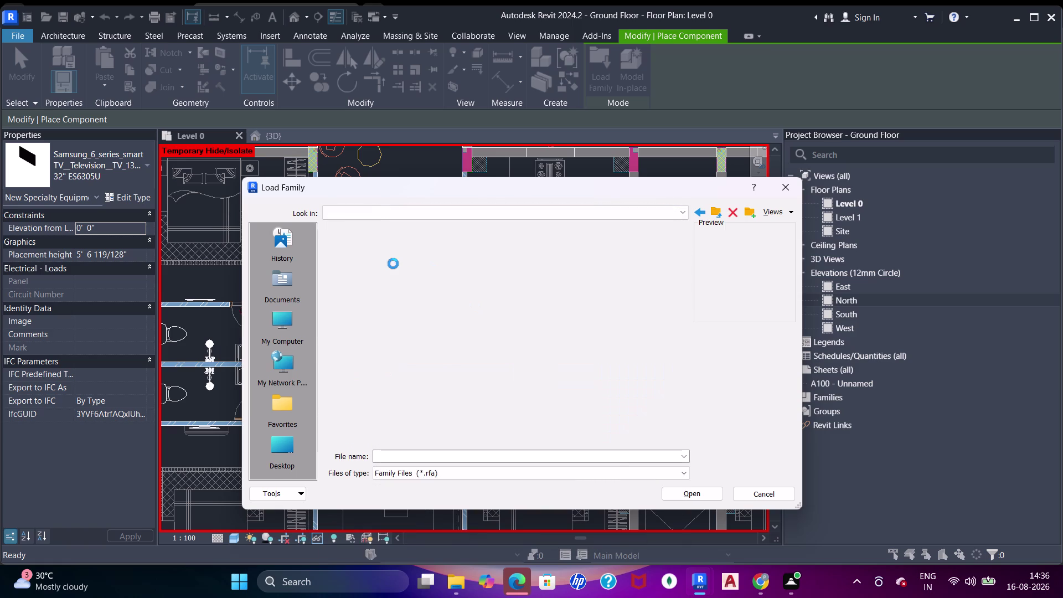
Preview sofa families from 3_Seater_Sofa_15877 through Corner_Sofa_2406 to Modern_Couch_11512.
click(385, 248)
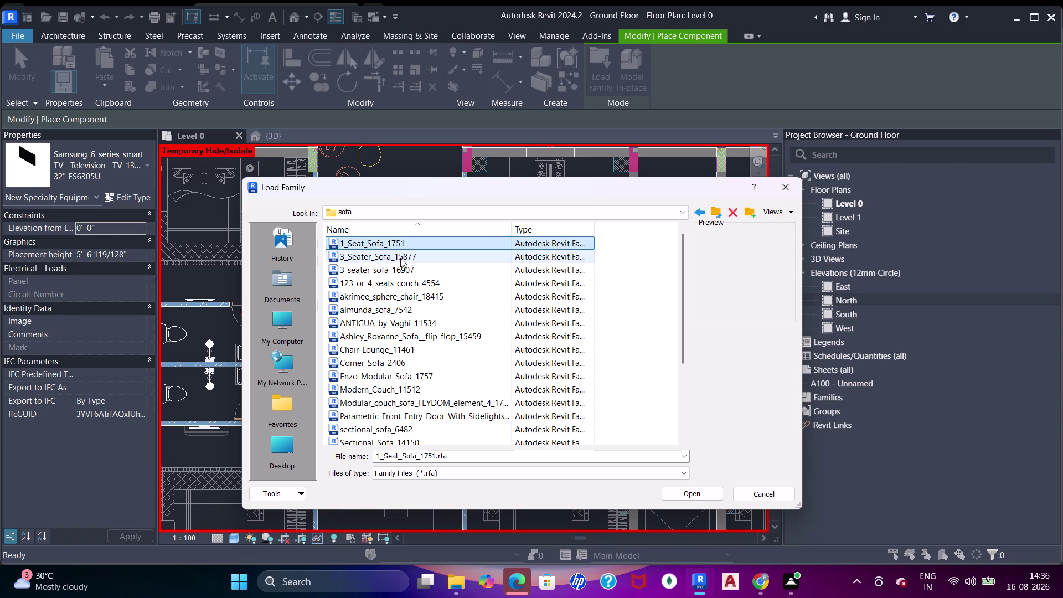
click(400, 258)
click(409, 272)
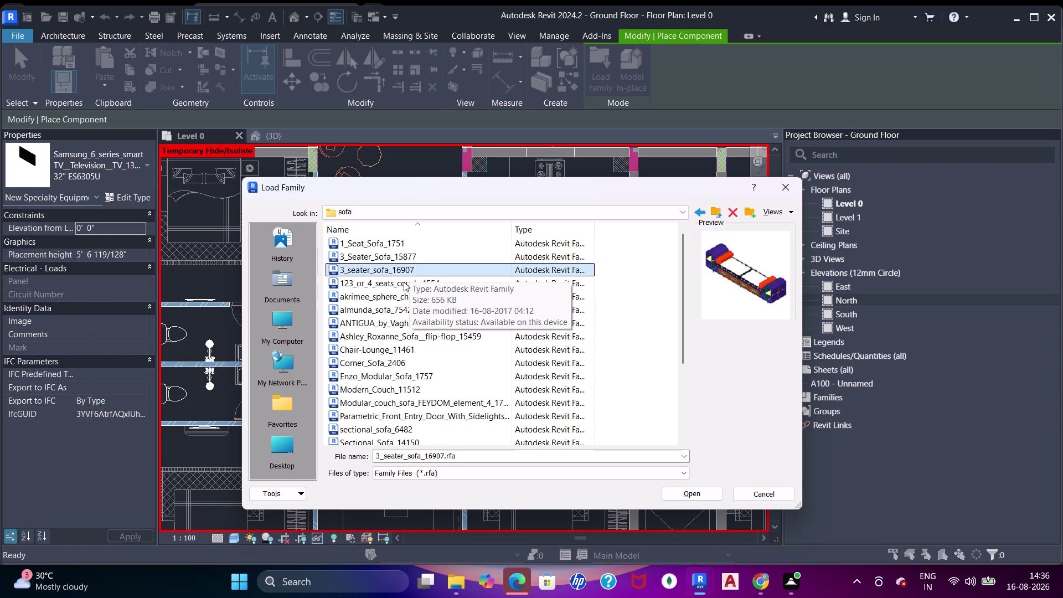
click(403, 281)
click(400, 300)
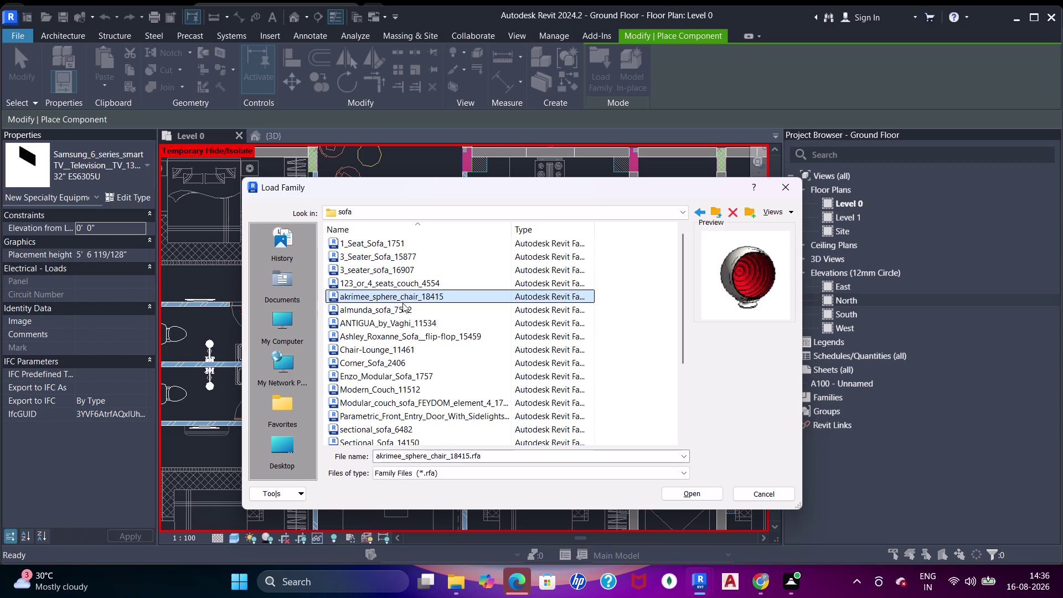
click(396, 315)
click(401, 322)
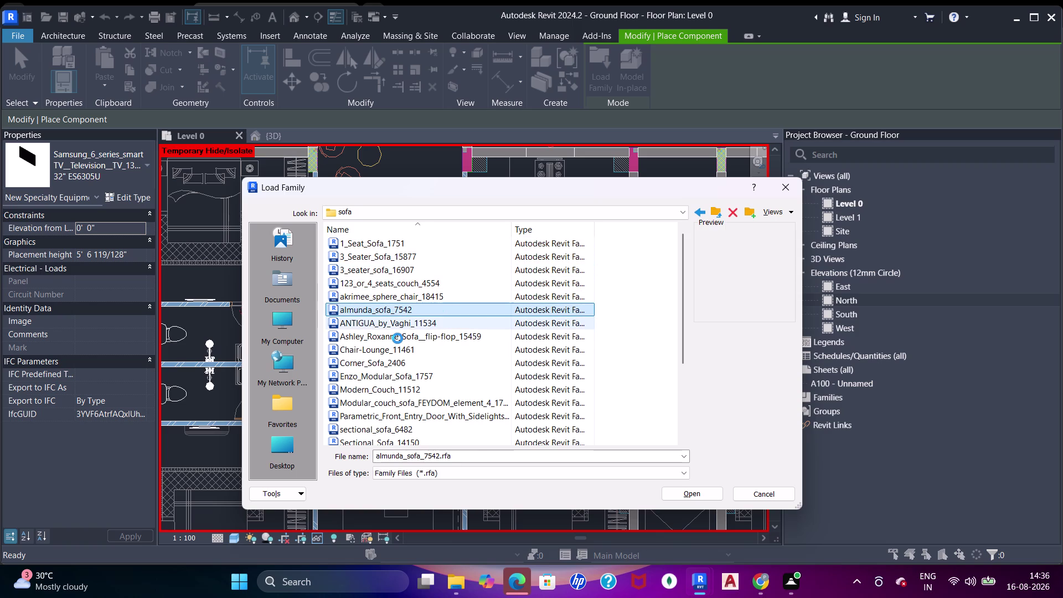
click(397, 339)
click(395, 352)
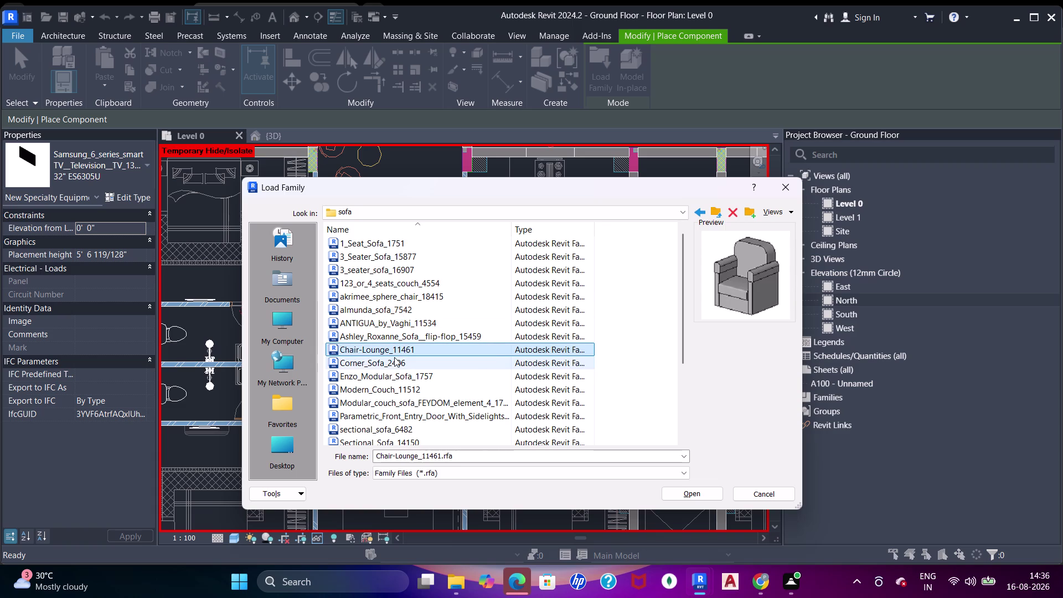
click(394, 357)
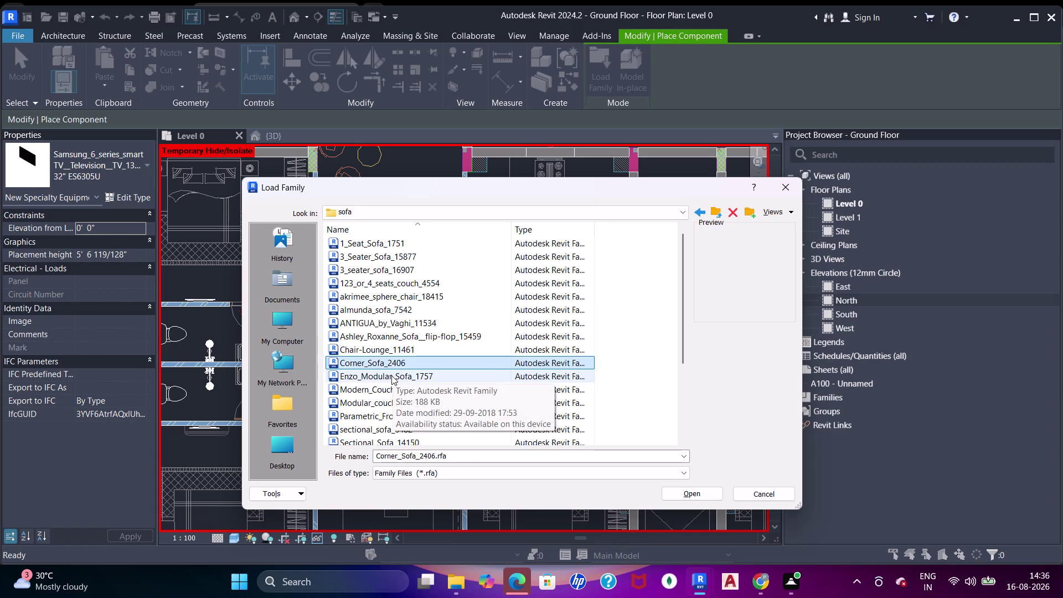
click(392, 375)
click(391, 391)
Scroll further down the list and load sectional_sofa_6482.rfa.
scroll(down, 3)
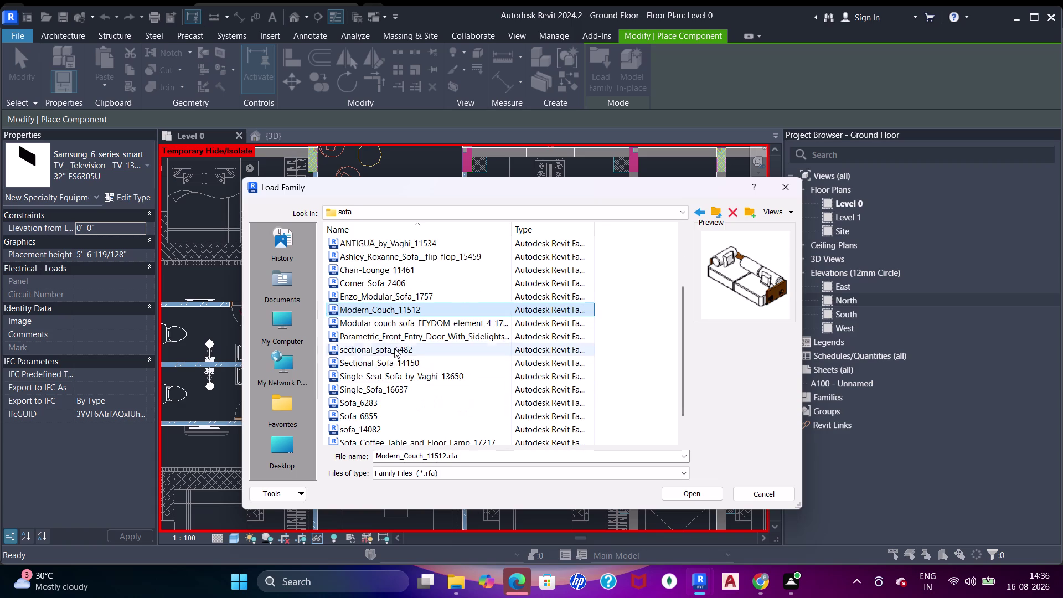
click(396, 326)
click(395, 337)
click(394, 351)
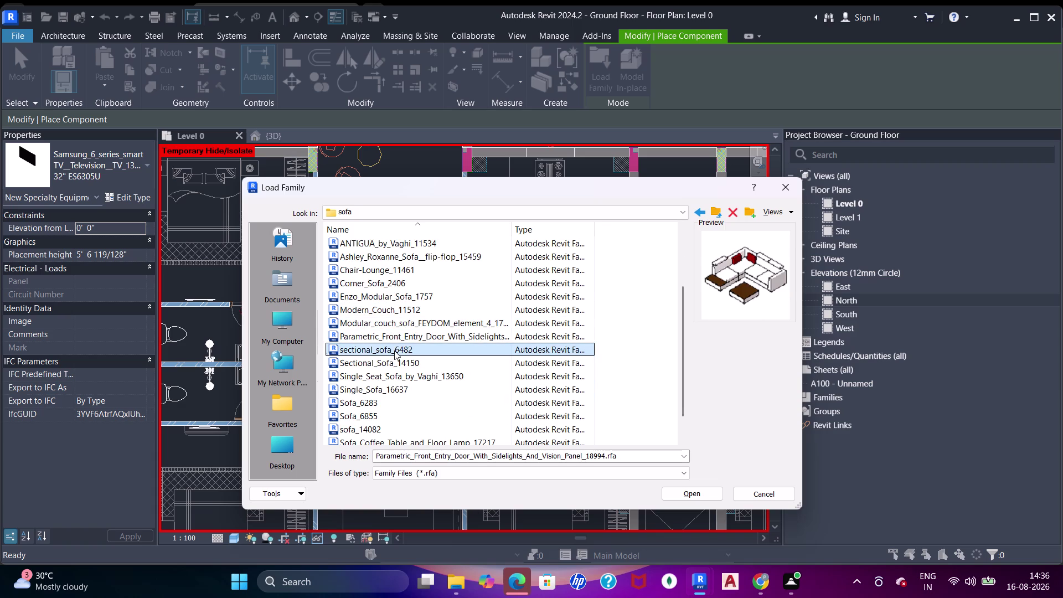
double_click(395, 350)
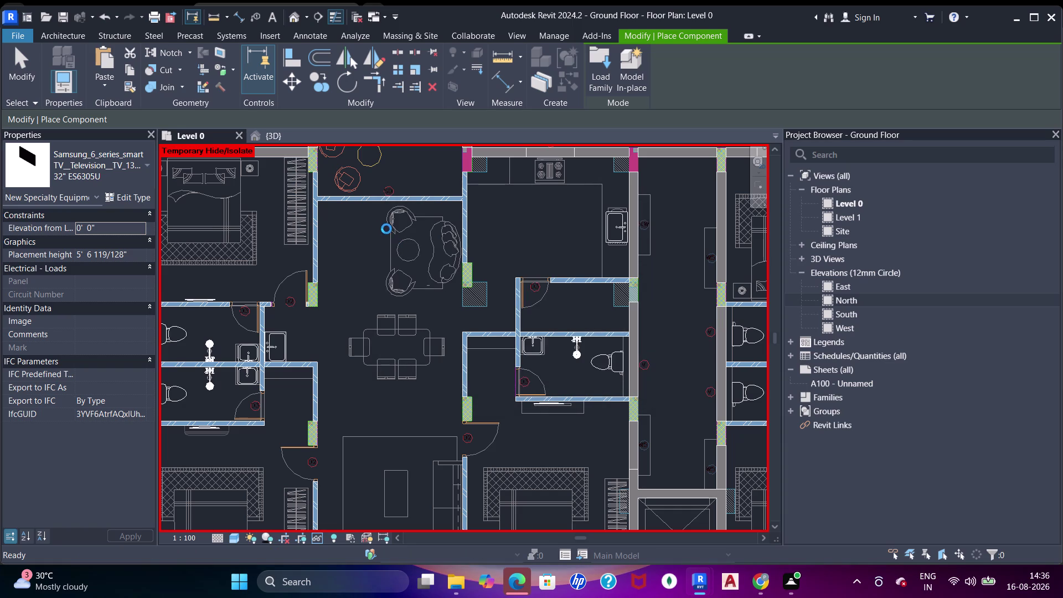
Pan and zoom the Level 0 plan to the living room, then reopen Load Family.
middle_drag(393, 210, 397, 221)
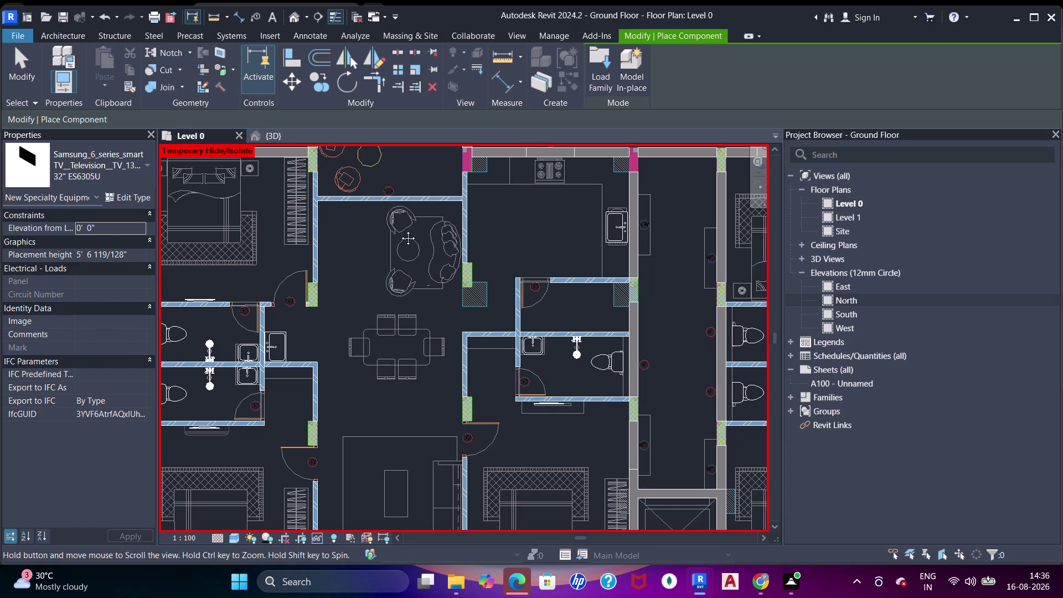
middle_drag(397, 221, 418, 301)
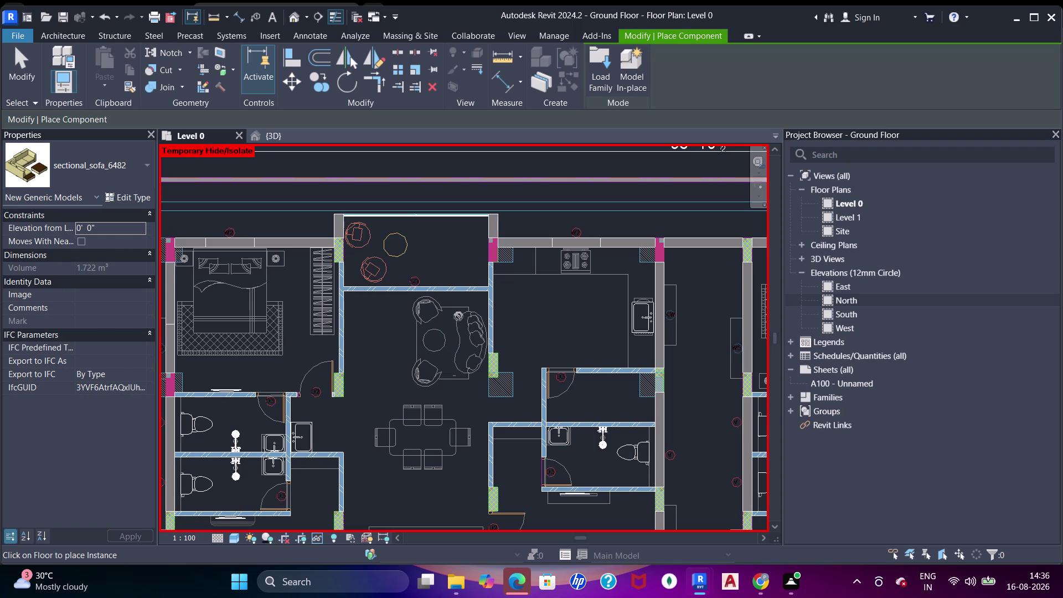
scroll(down, 3)
middle_drag(408, 343, 425, 216)
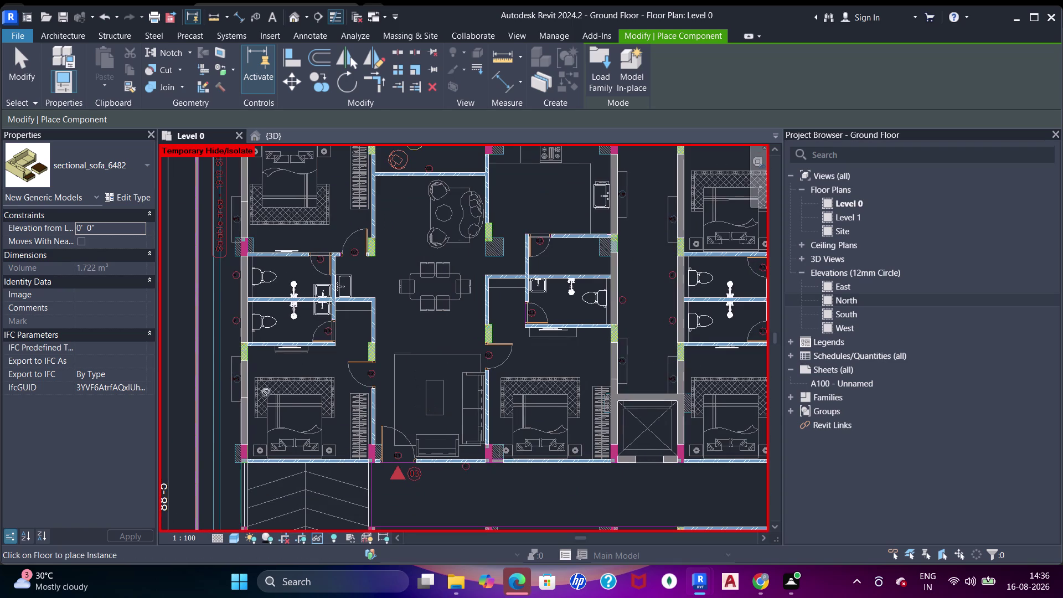
middle_drag(420, 184, 411, 250)
scroll(up, 3)
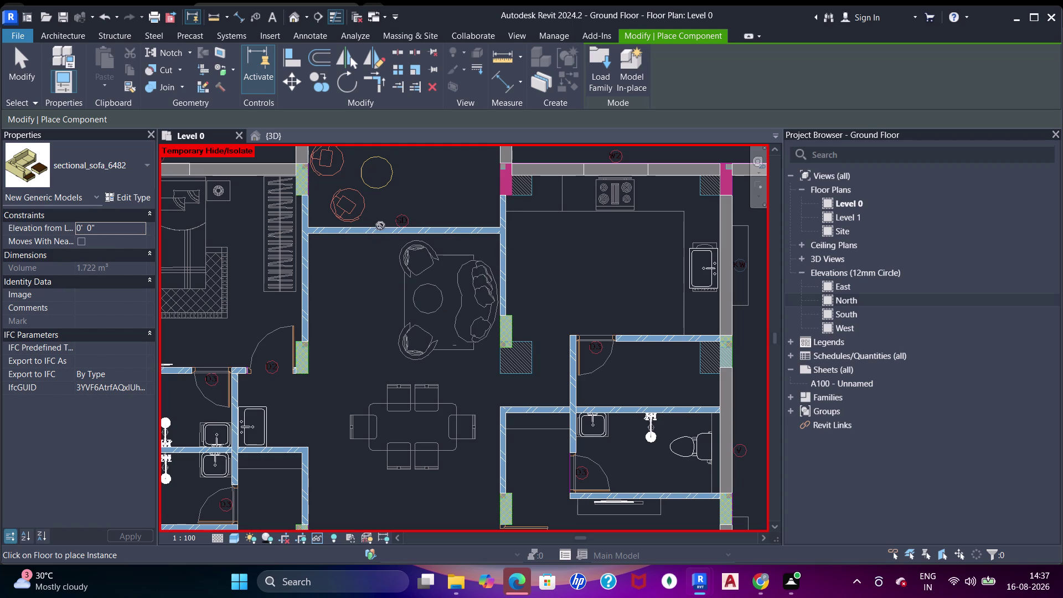
click(426, 278)
click(604, 71)
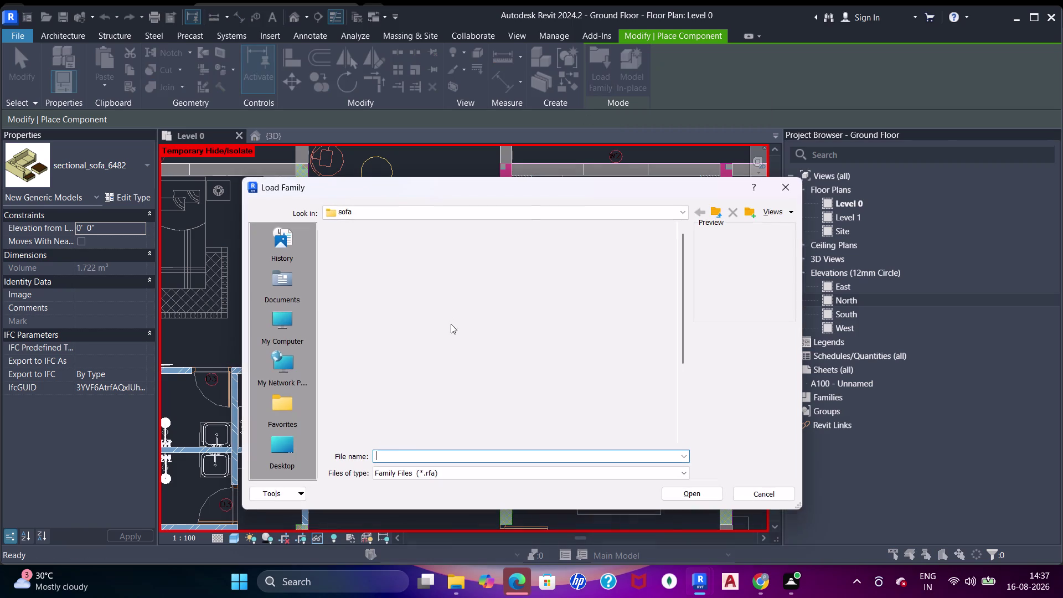
Preview the Ashley_Roxanne sofa, then load ANTIGUA_by_Vaghi_11534.rfa.
click(442, 337)
click(454, 322)
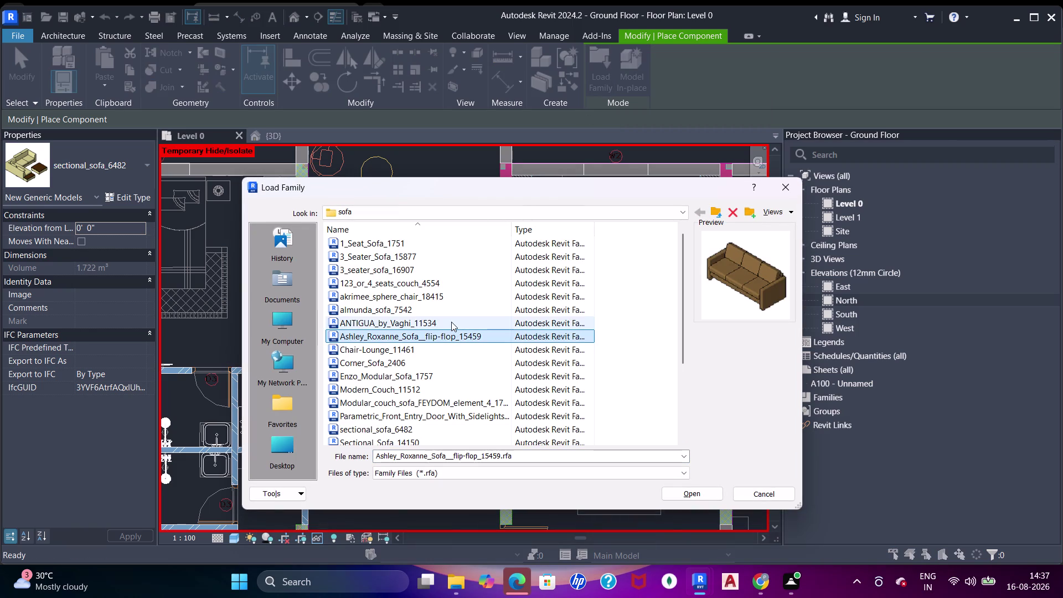
double_click(451, 321)
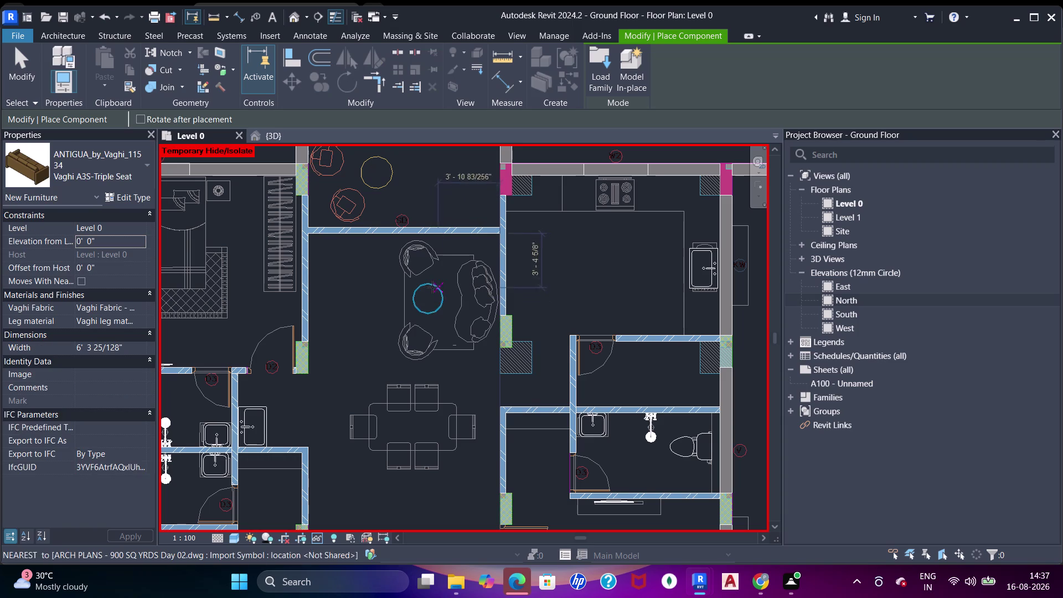
Reopen the family loader and scroll through the sofa file list.
click(601, 68)
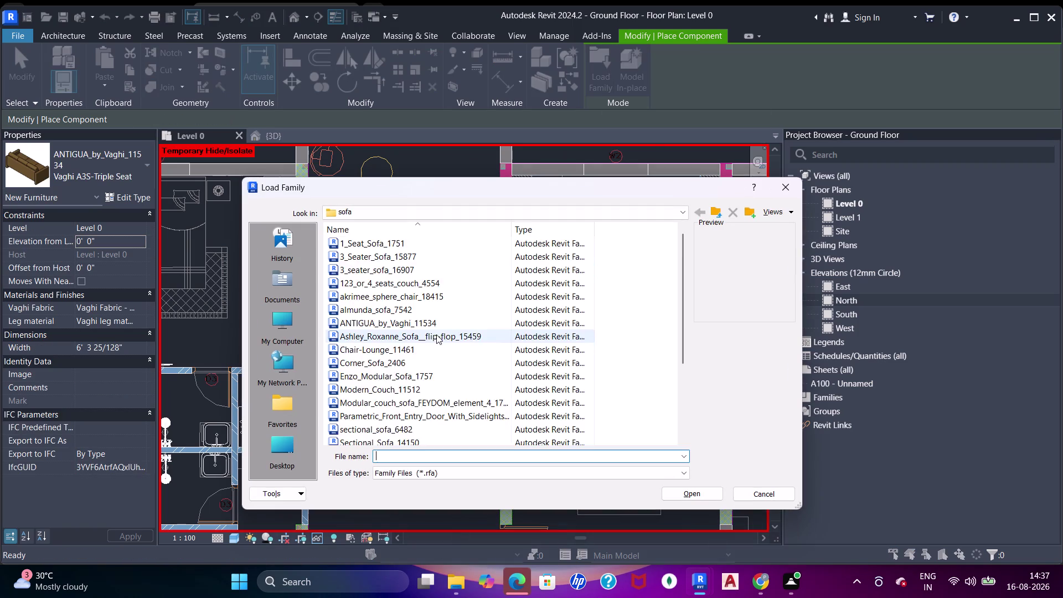
scroll(down, 3)
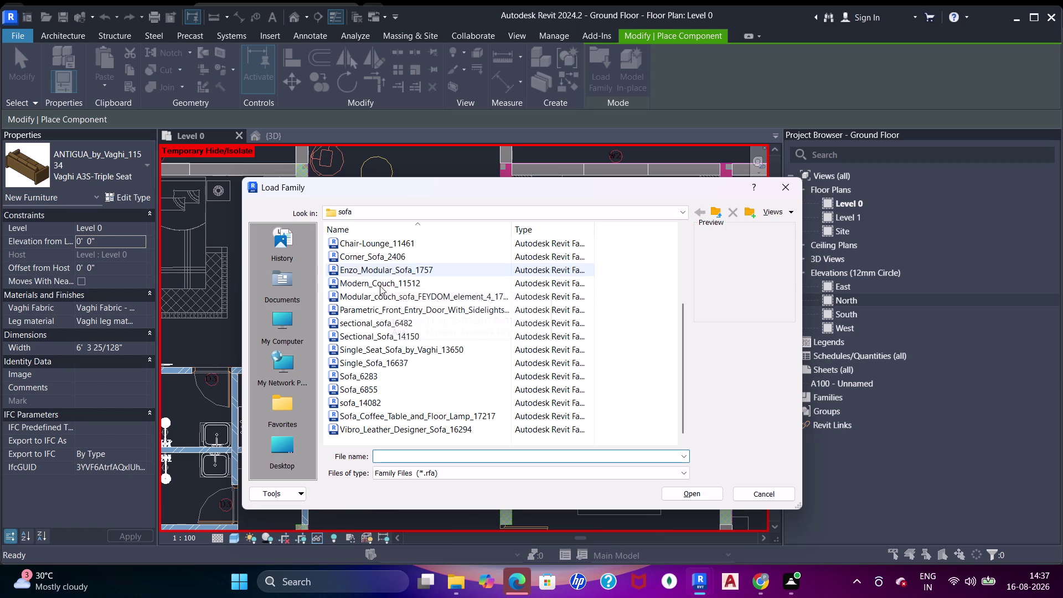
scroll(up, 3)
scroll(up, 3)
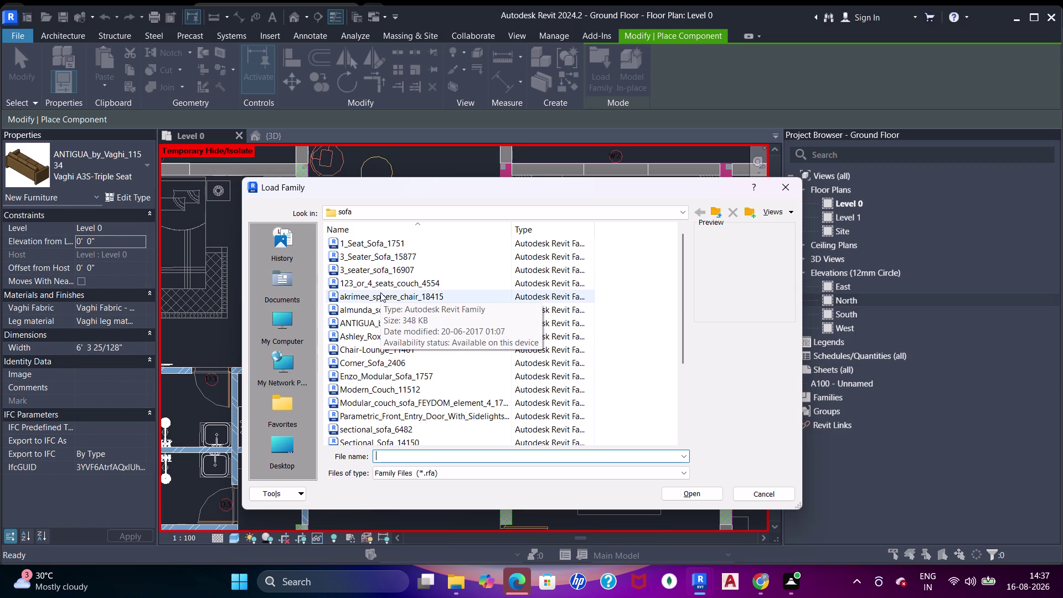
scroll(up, 3)
scroll(down, 3)
Preview Sofa_6283, Sofa_6855 and sofa_14082, then load Sectional_Sofa_14150.
click(382, 377)
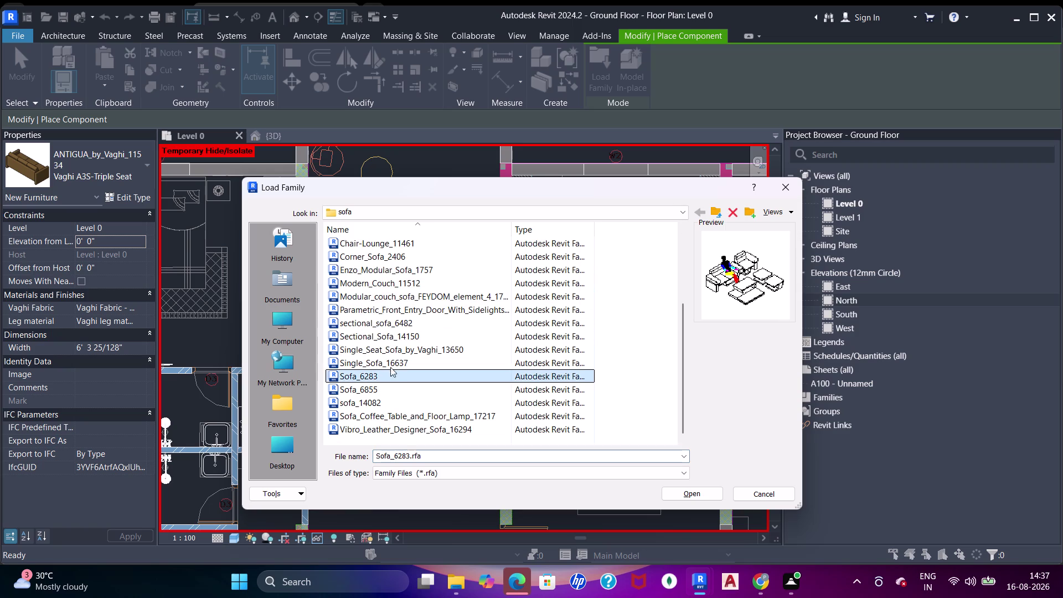
click(365, 392)
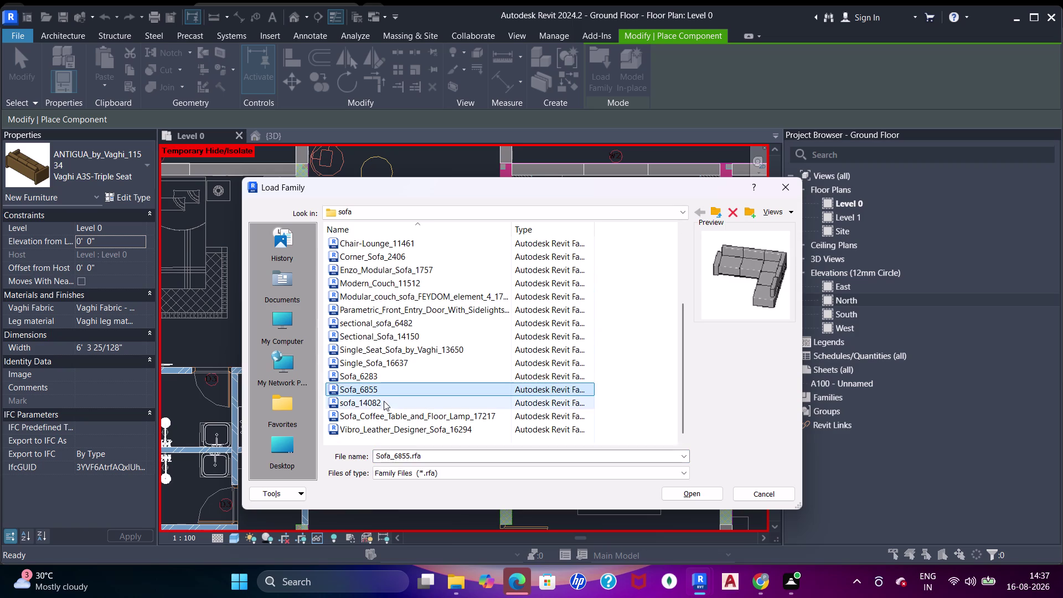
click(379, 403)
click(398, 363)
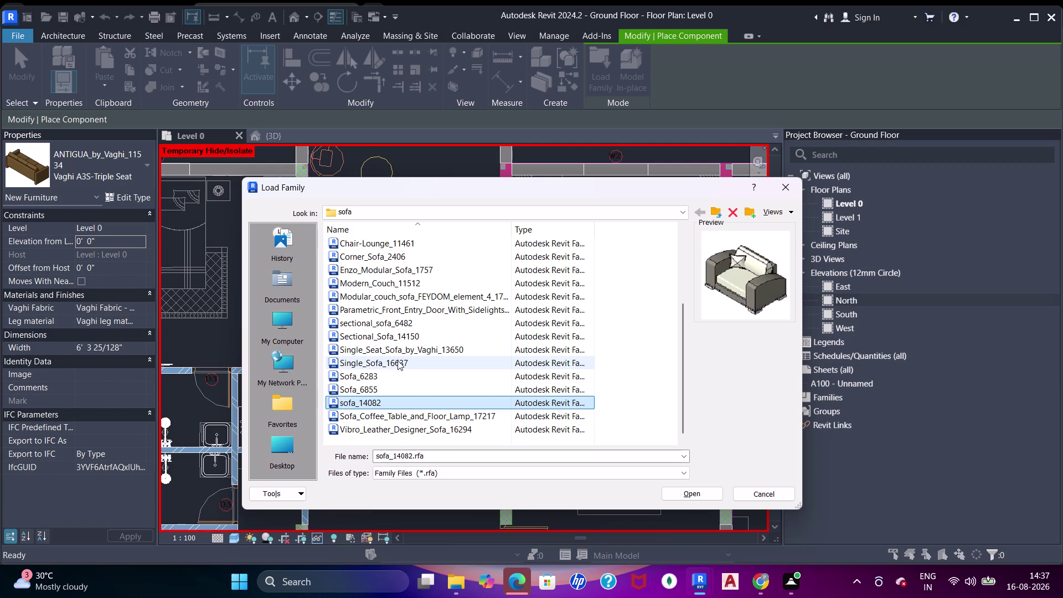
click(398, 350)
click(398, 338)
click(403, 321)
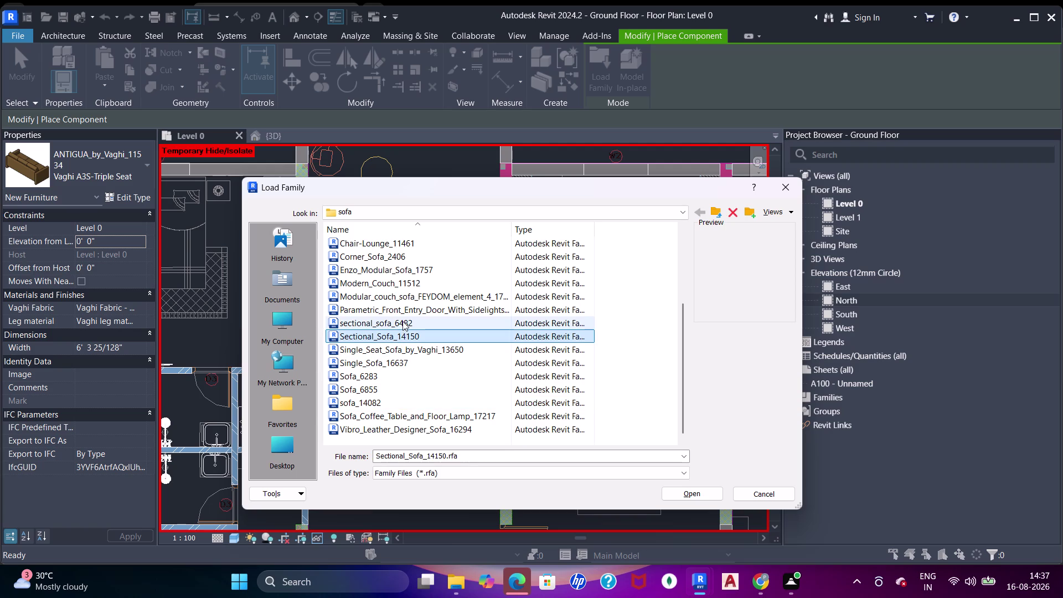
click(398, 337)
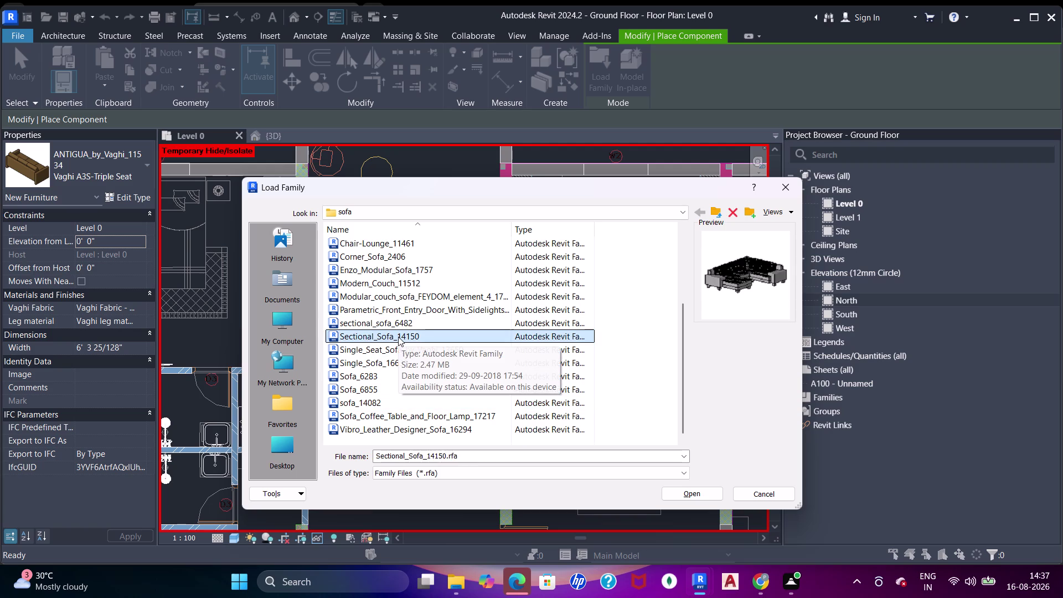
double_click(402, 324)
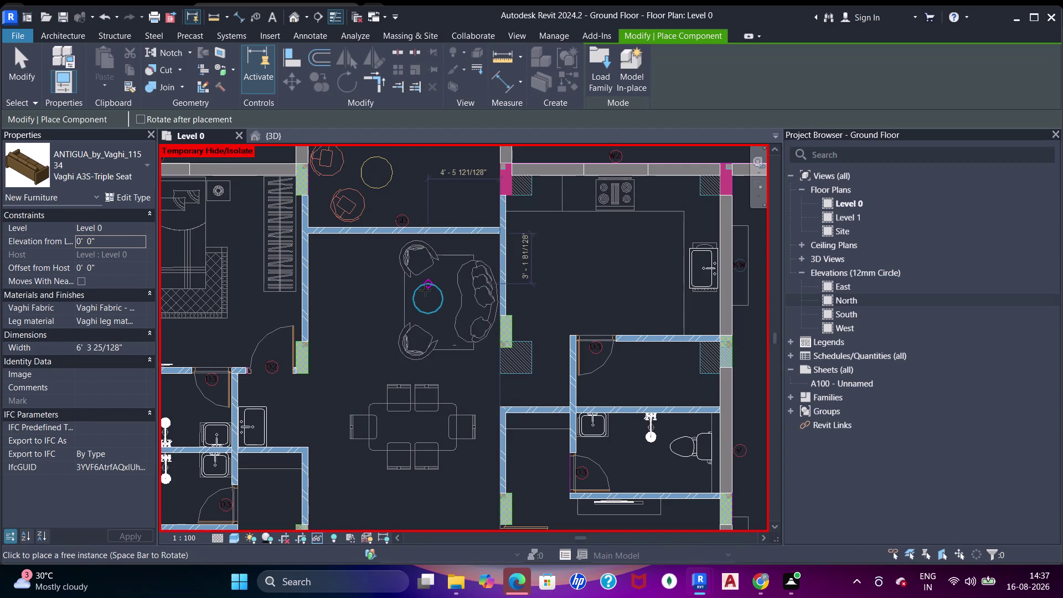
Place the sofa in the living room, then check Furniture in Visibility/Graphics (VG).
click(429, 295)
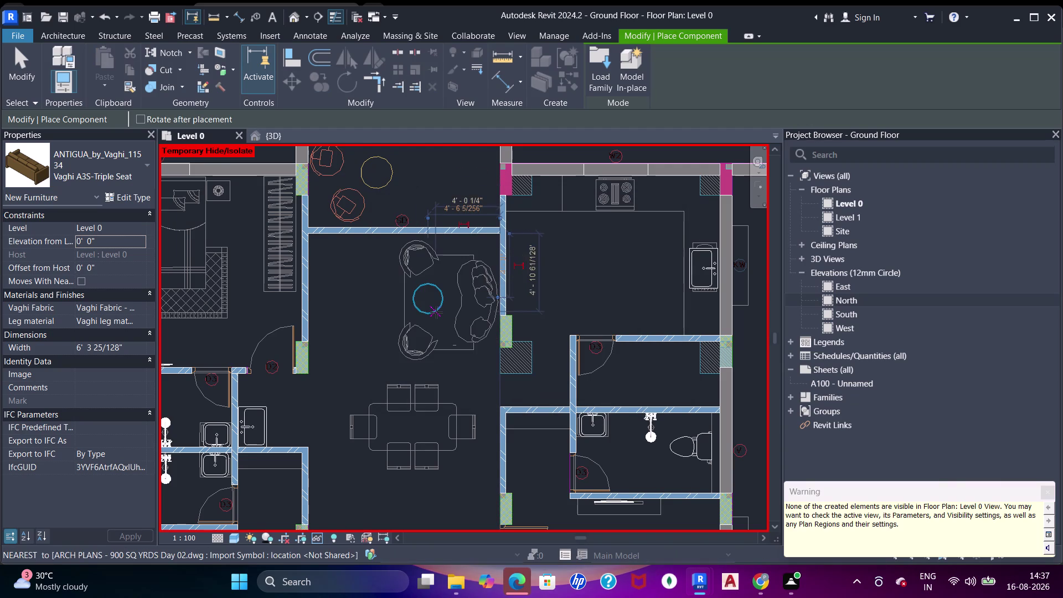
text(vg)
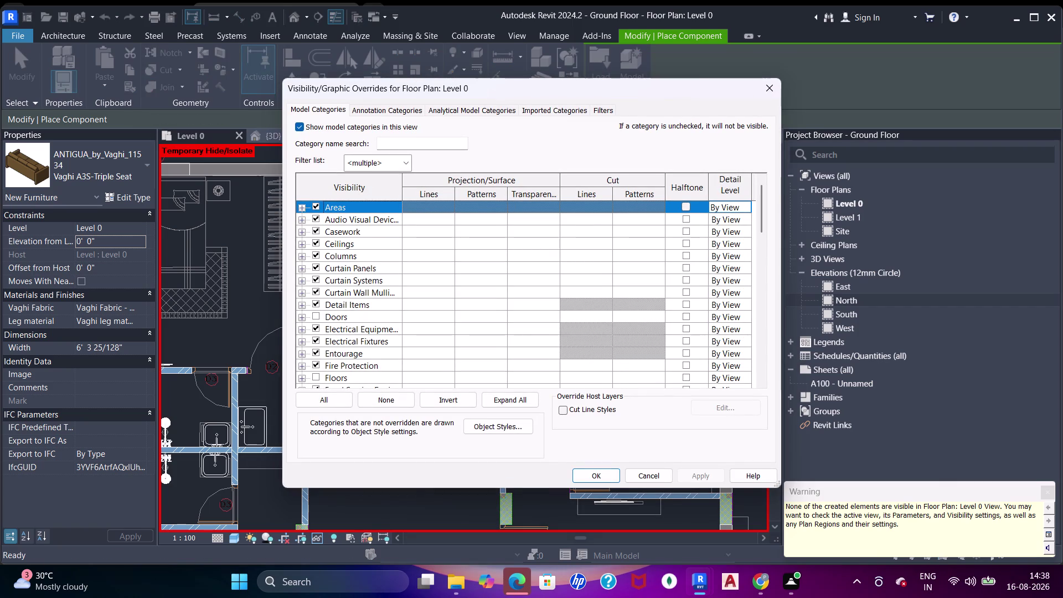
click(397, 145)
key(f)
key(u)
key(r)
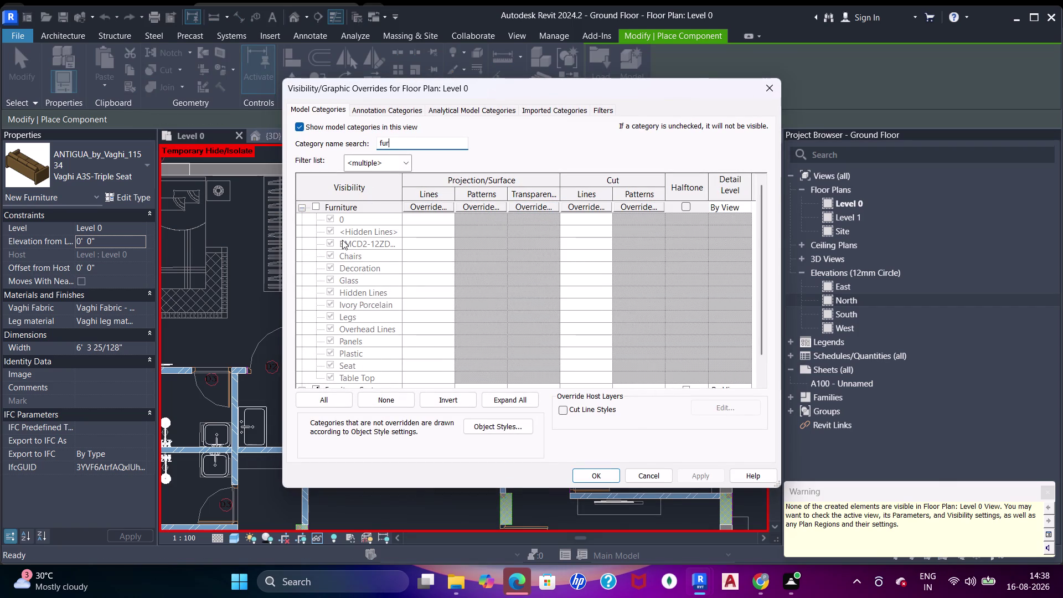
click(316, 204)
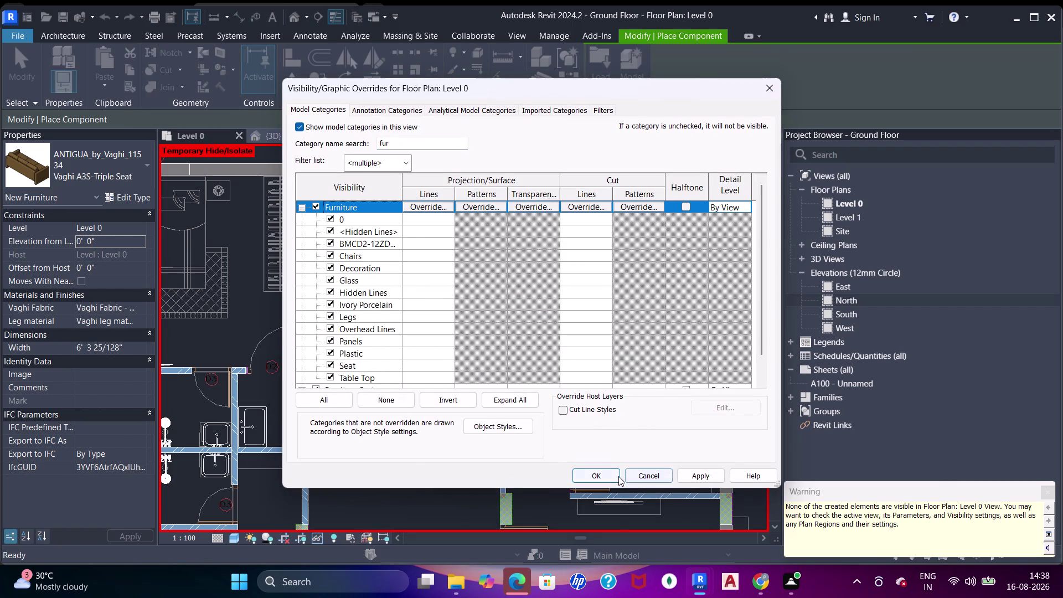
click(619, 476)
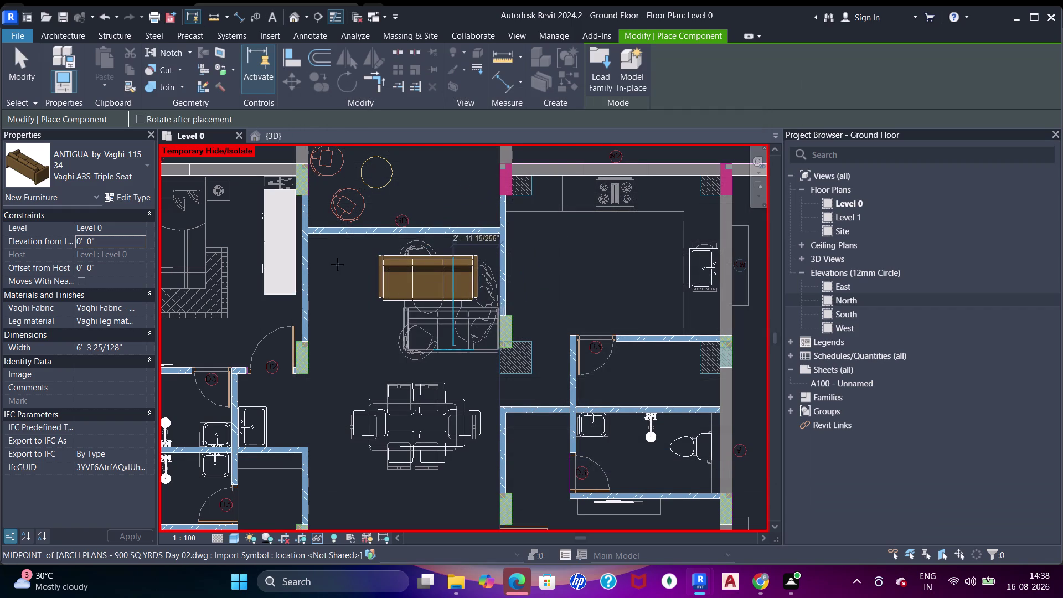
Pick sectional_sofa_6482 from the Type Selector list.
click(108, 180)
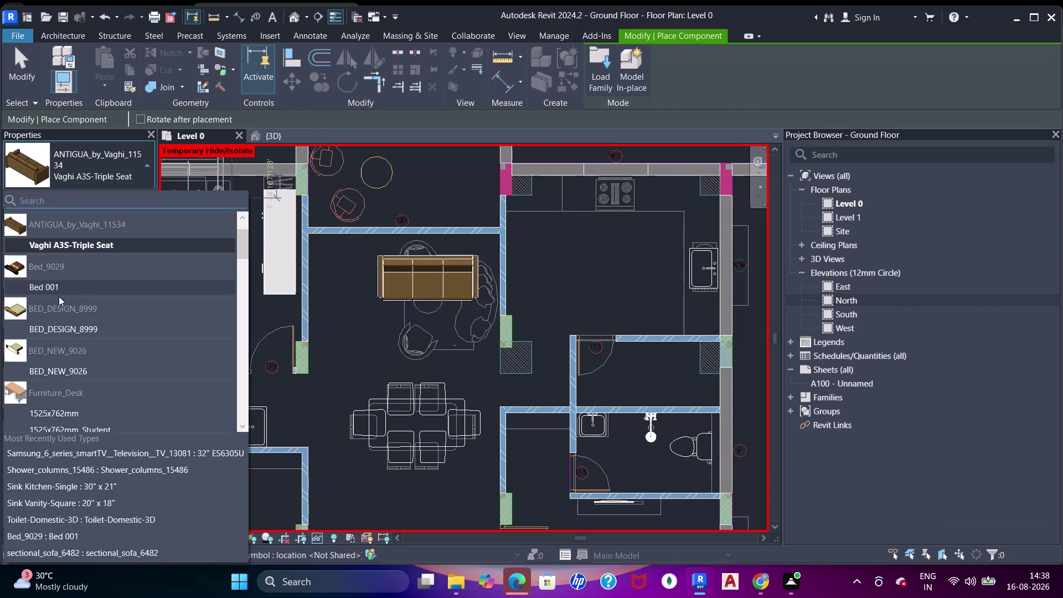
scroll(up, 3)
scroll(up, 3)
scroll(down, 3)
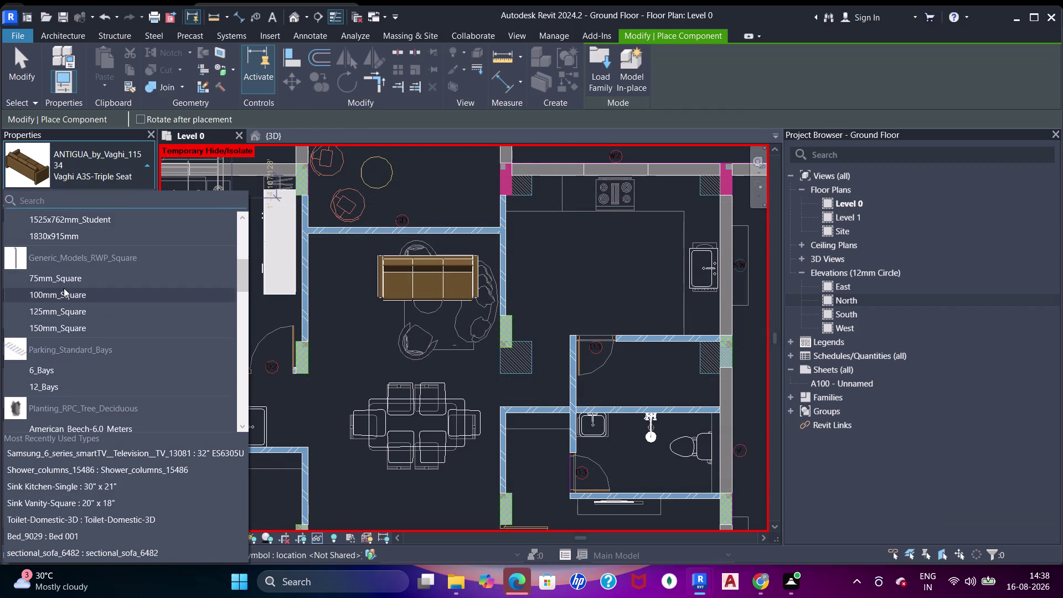
scroll(down, 3)
scroll(down, 3)
scroll(up, 3)
scroll(down, 3)
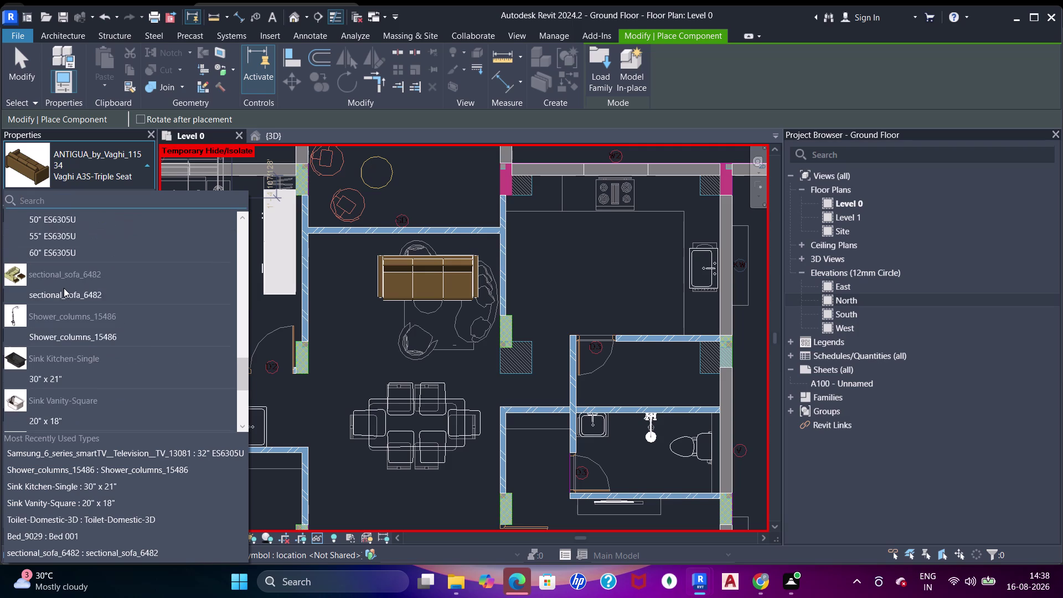
click(65, 250)
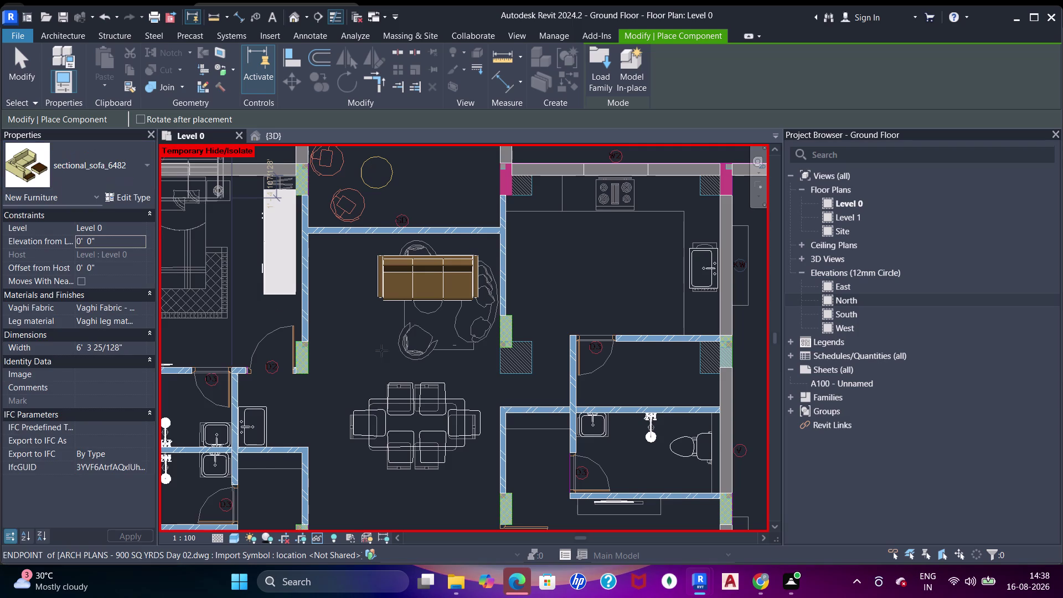
Cancel placement, delete the earlier brown sofa, and restart component placement.
click(413, 382)
key(Escape)
key(Escape)
key(Escape)
click(441, 302)
key(Delete)
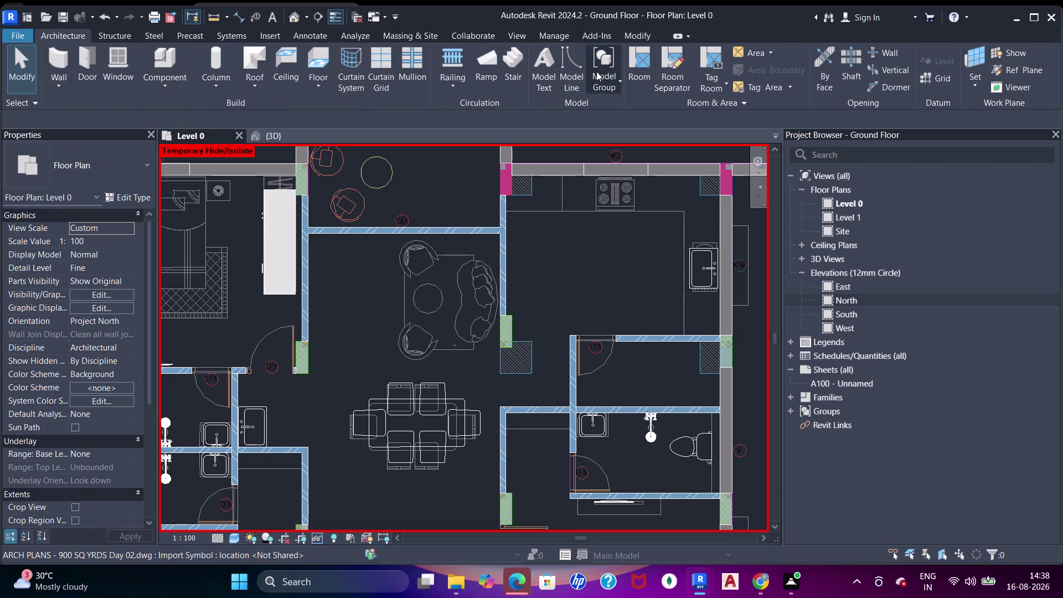
click(162, 57)
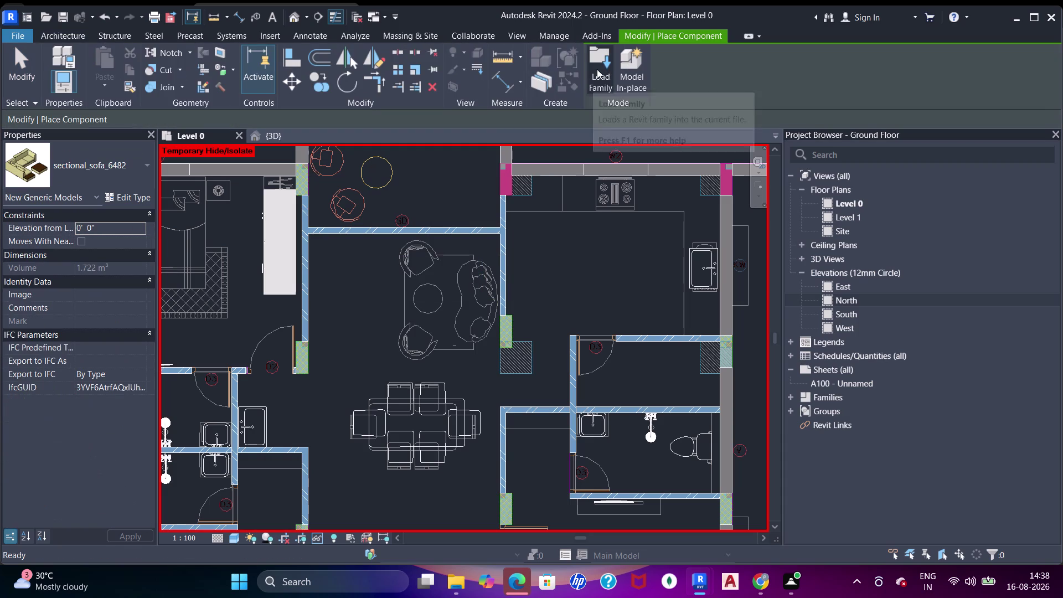
Load Sectional_Sofa_14150.rfa from the sofa folder and place one in the living room.
click(599, 68)
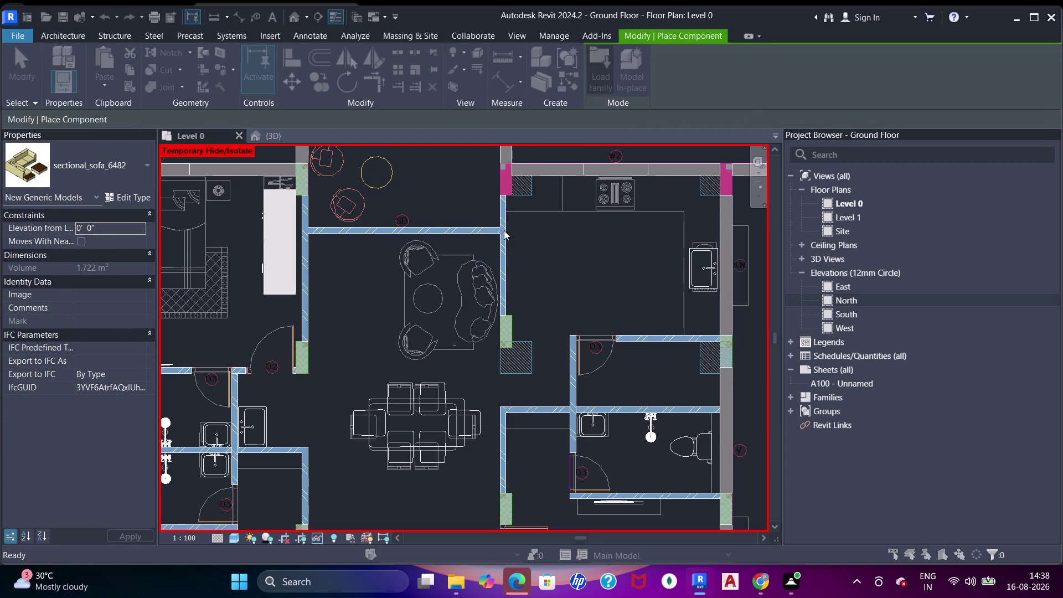
scroll(down, 3)
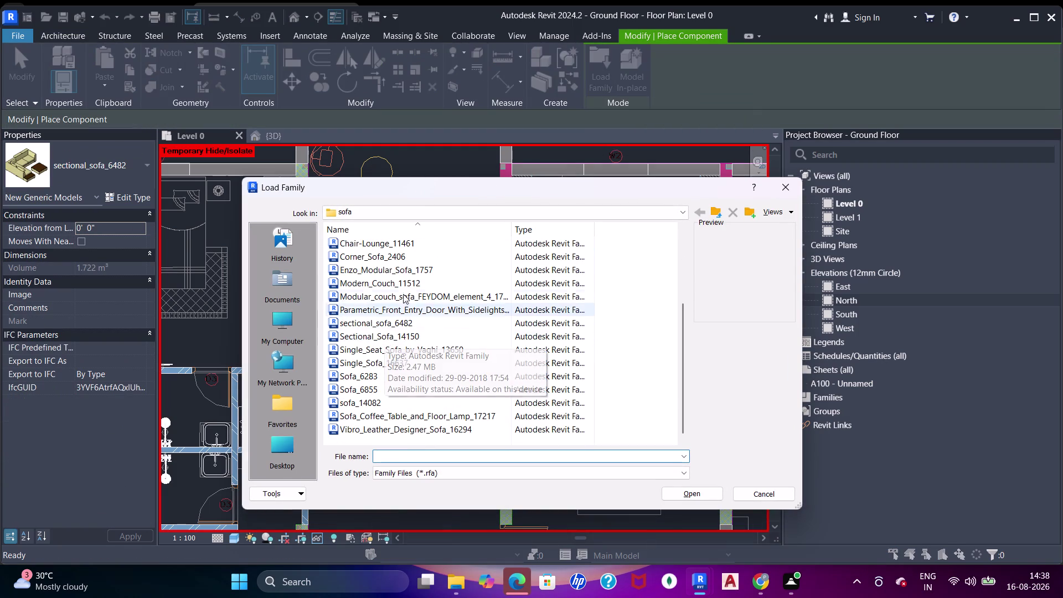
click(403, 276)
click(395, 294)
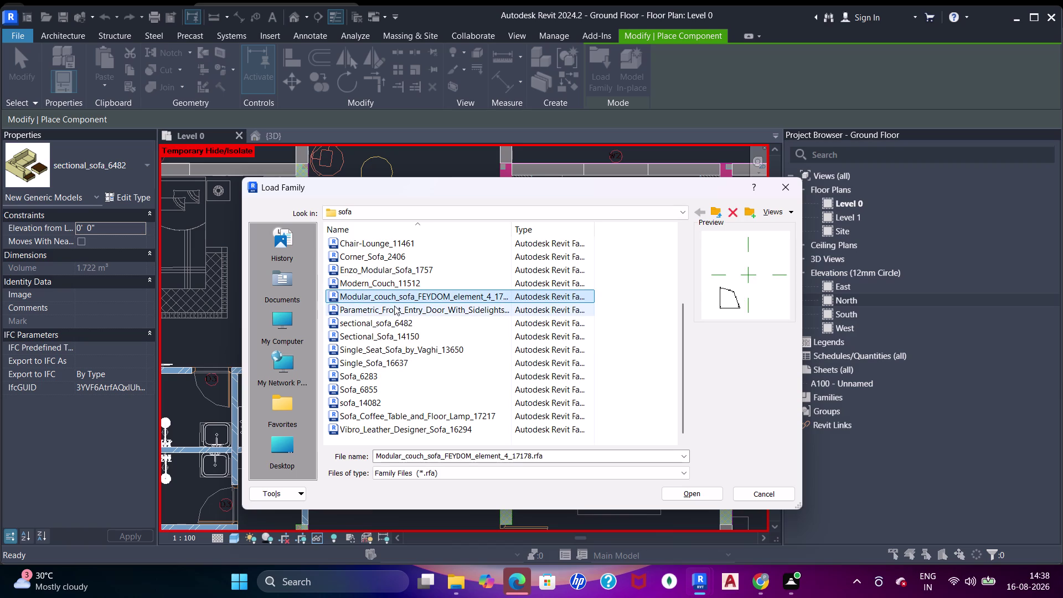
click(394, 307)
click(404, 257)
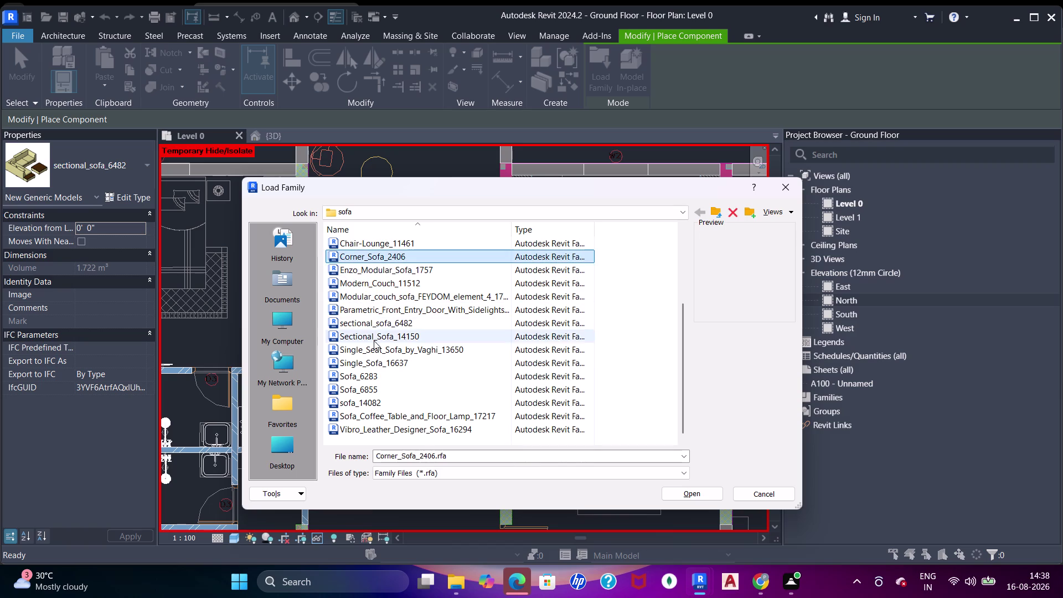
click(374, 341)
double_click(384, 334)
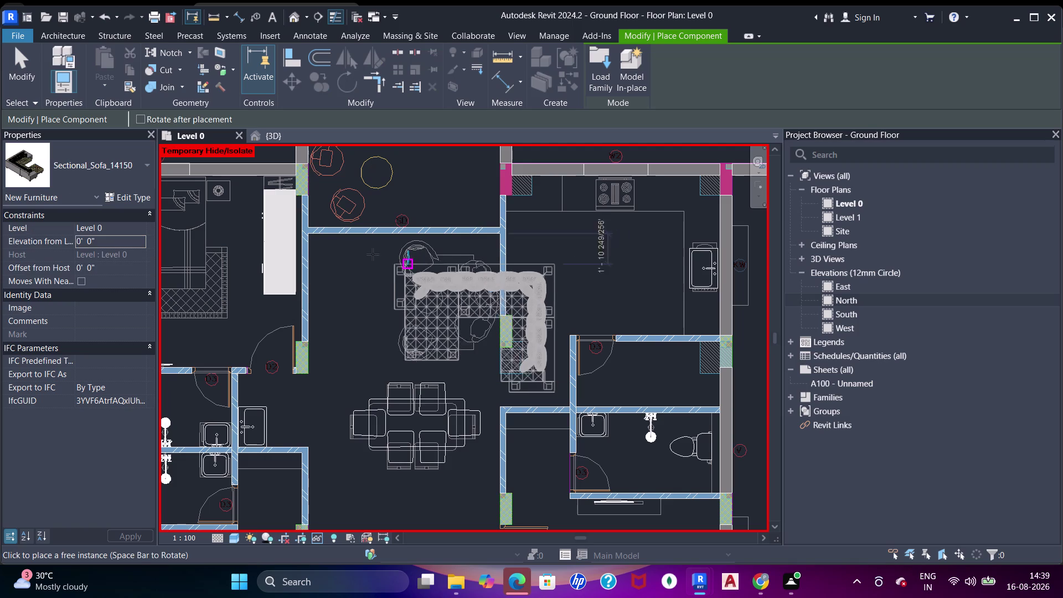
click(346, 240)
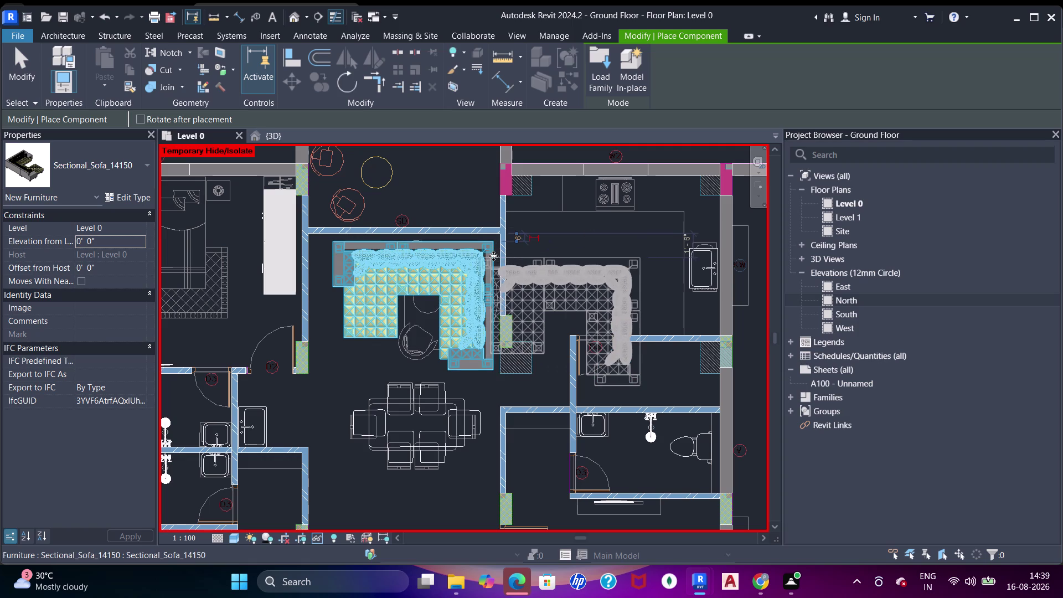
Exit sofa placement and zoom in on the placed sectional sofa.
key(Escape)
key(Escape)
key(Escape)
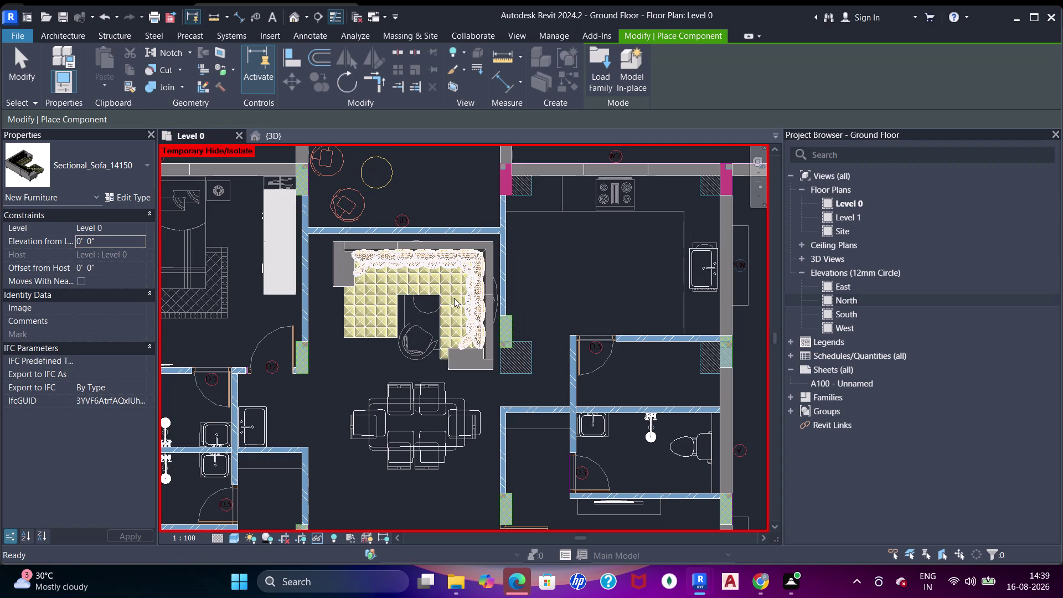
key(Escape)
scroll(up, 3)
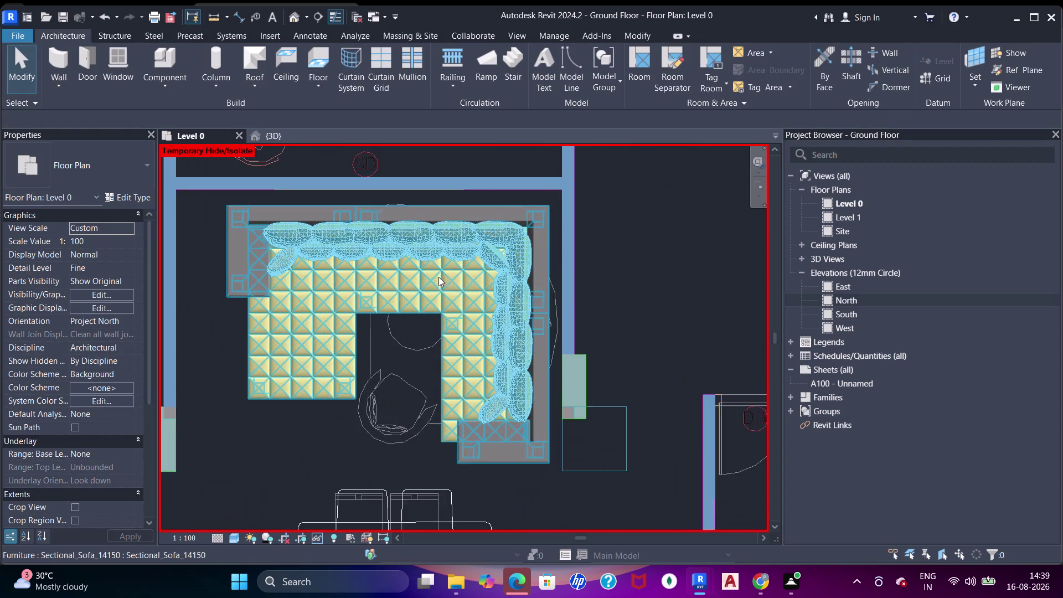
scroll(down, 3)
middle_drag(448, 277, 457, 262)
scroll(up, 3)
key(Escape)
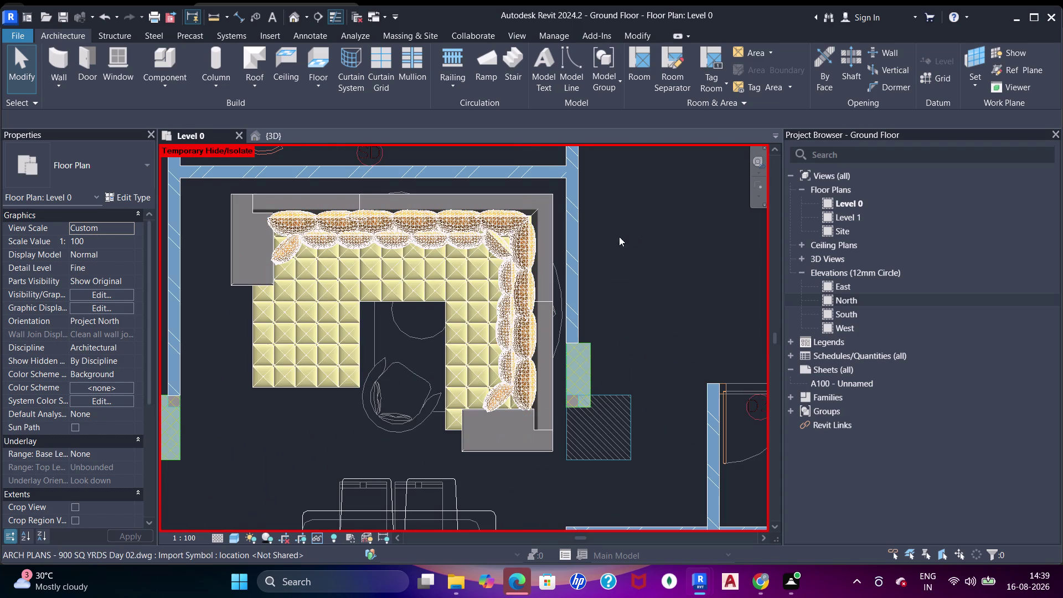
scroll(down, 3)
middle_click(429, 261)
scroll(up, 3)
Nudge the sectional sofa four steps up and three right against the walls.
click(455, 258)
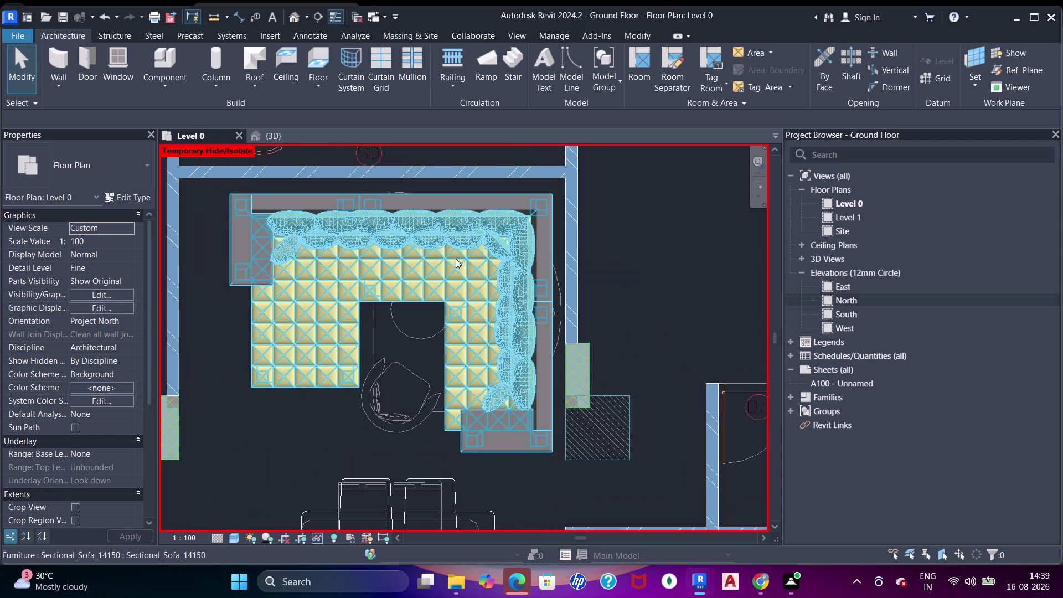
key(Up)
key(Up)
key(Up)
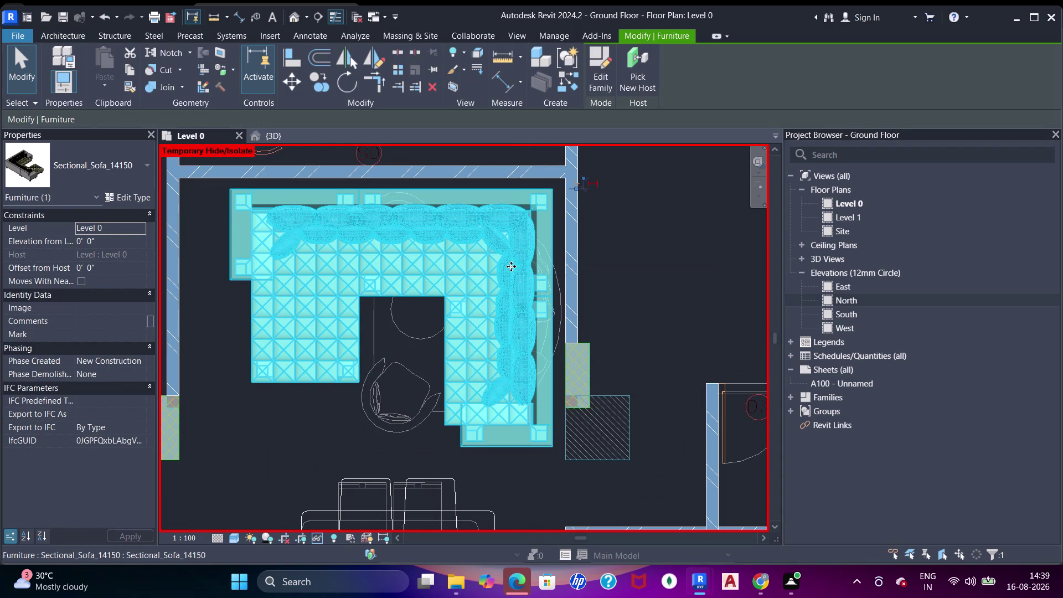
key(Right)
key(Right)
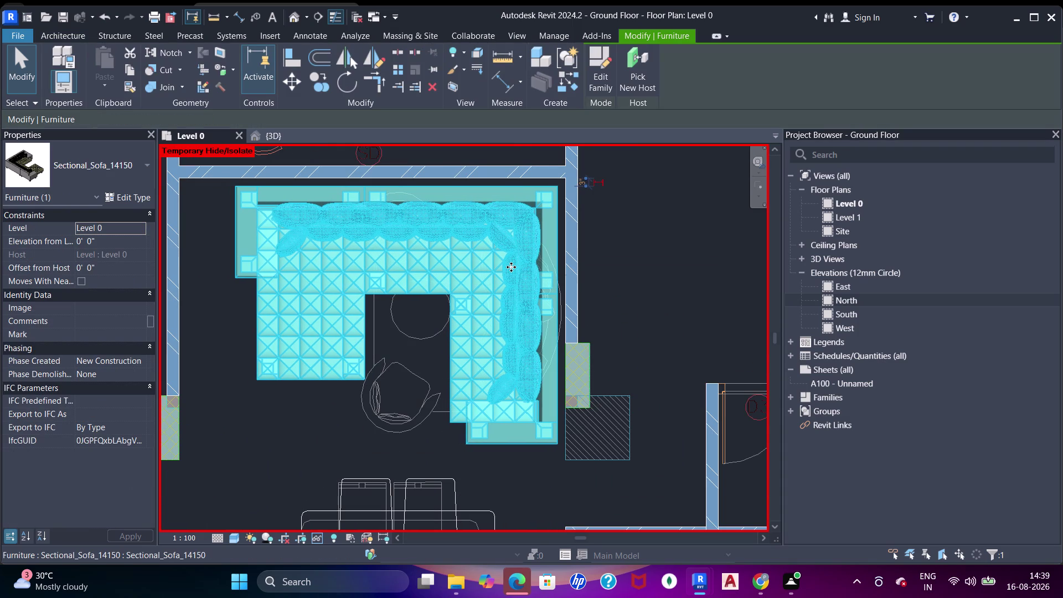
key(Up)
key(Right)
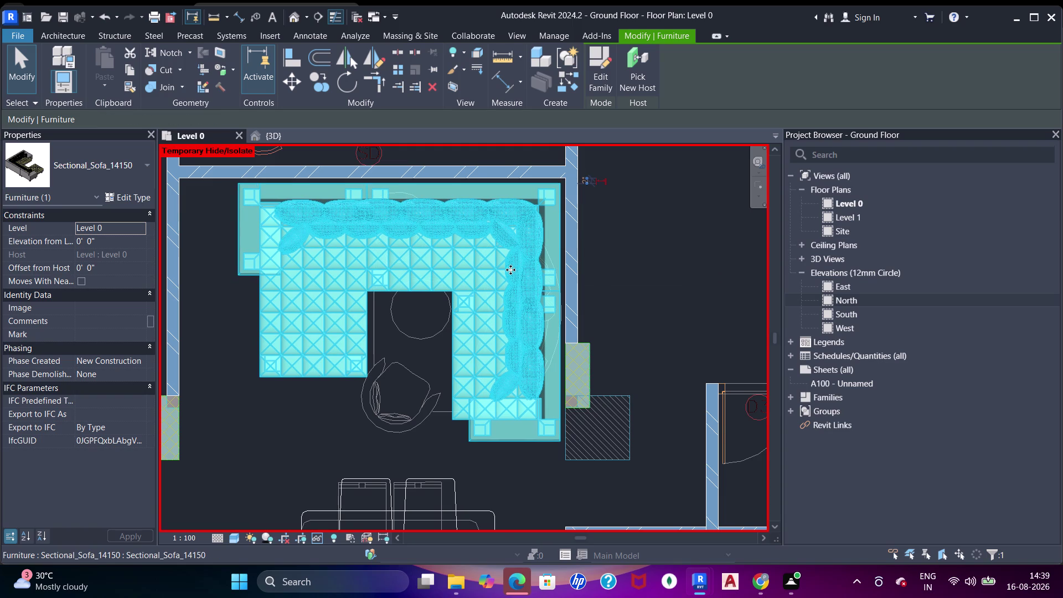
key(Escape)
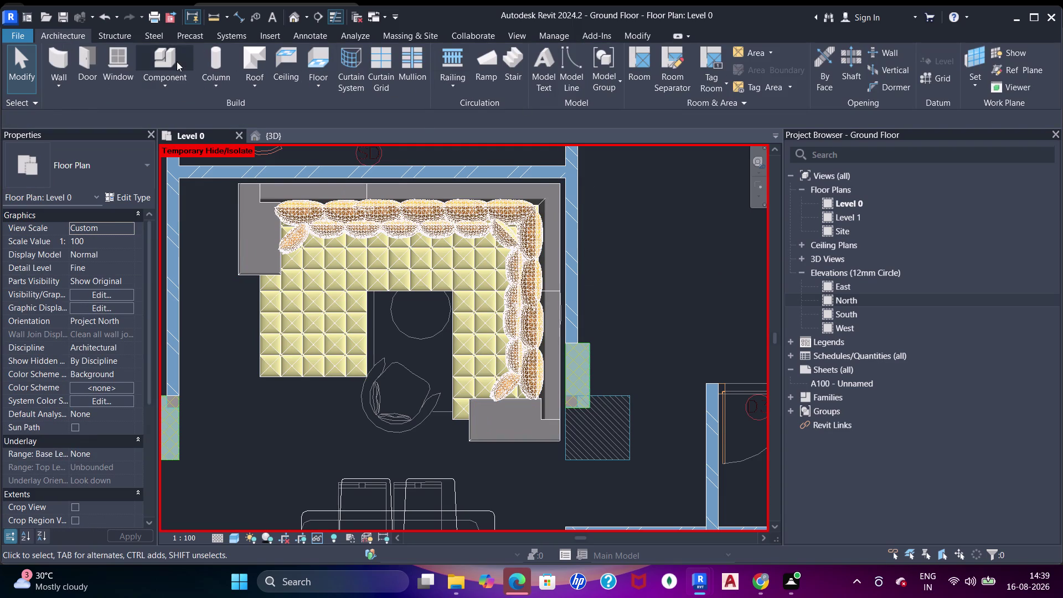
Start placing another Sectional_Sofa_14150 and zoom back out over the apartment plan.
click(157, 60)
scroll(down, 3)
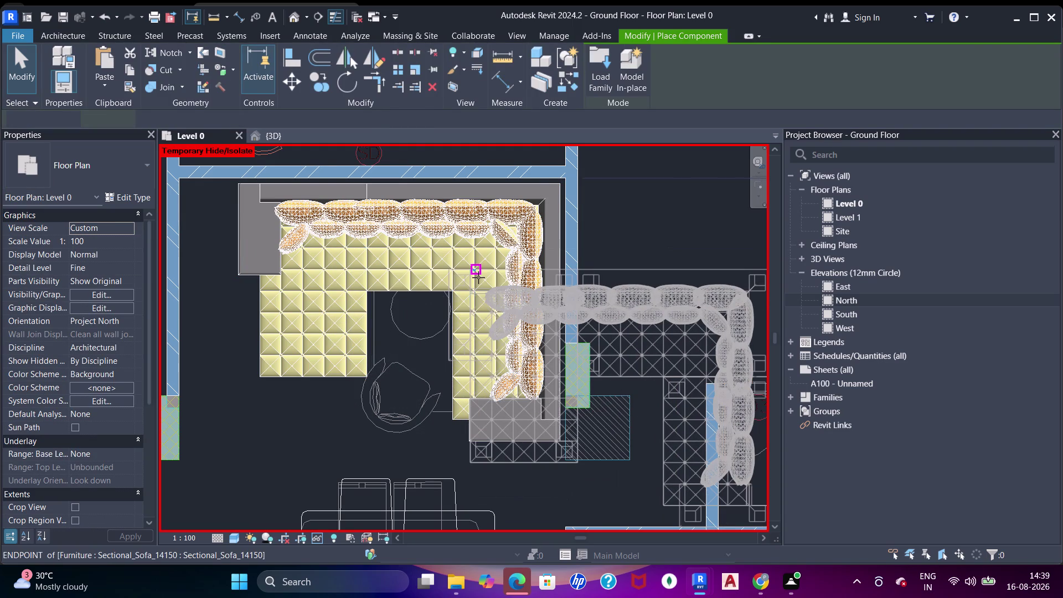
middle_drag(479, 279, 481, 251)
click(602, 79)
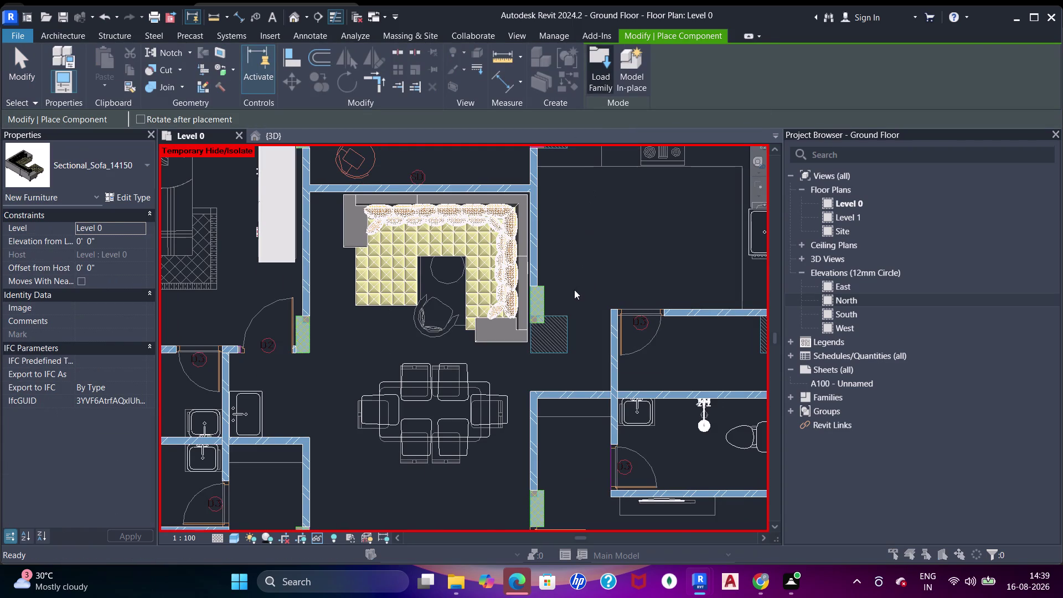